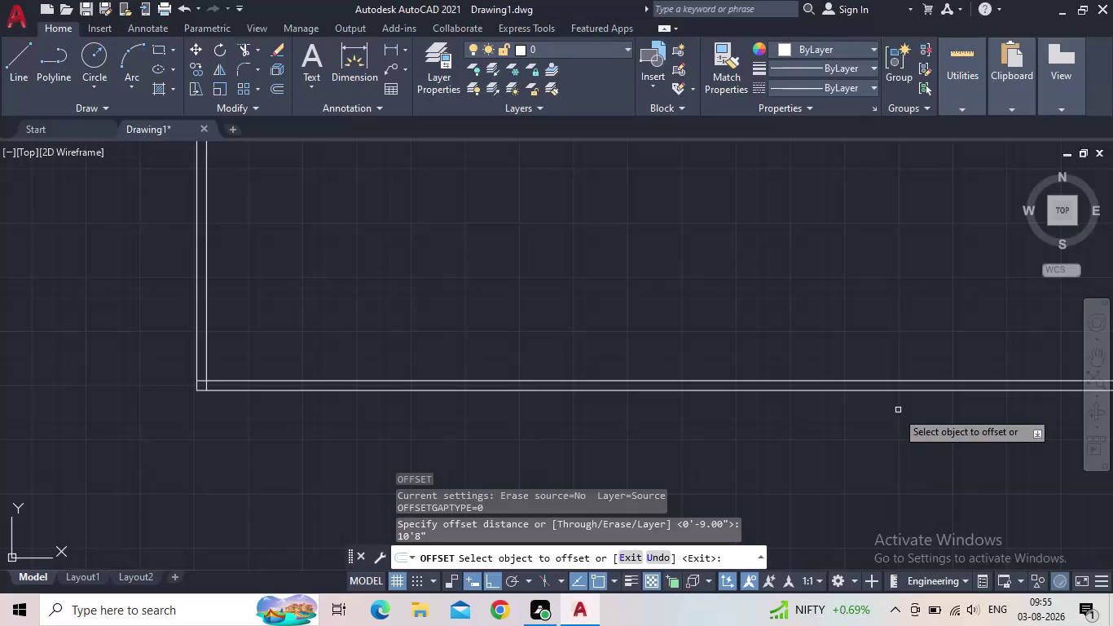
Offset the inner left wall line 10'8" into the room as a partition.
scroll(down, 3)
middle_drag(640, 455, 534, 416)
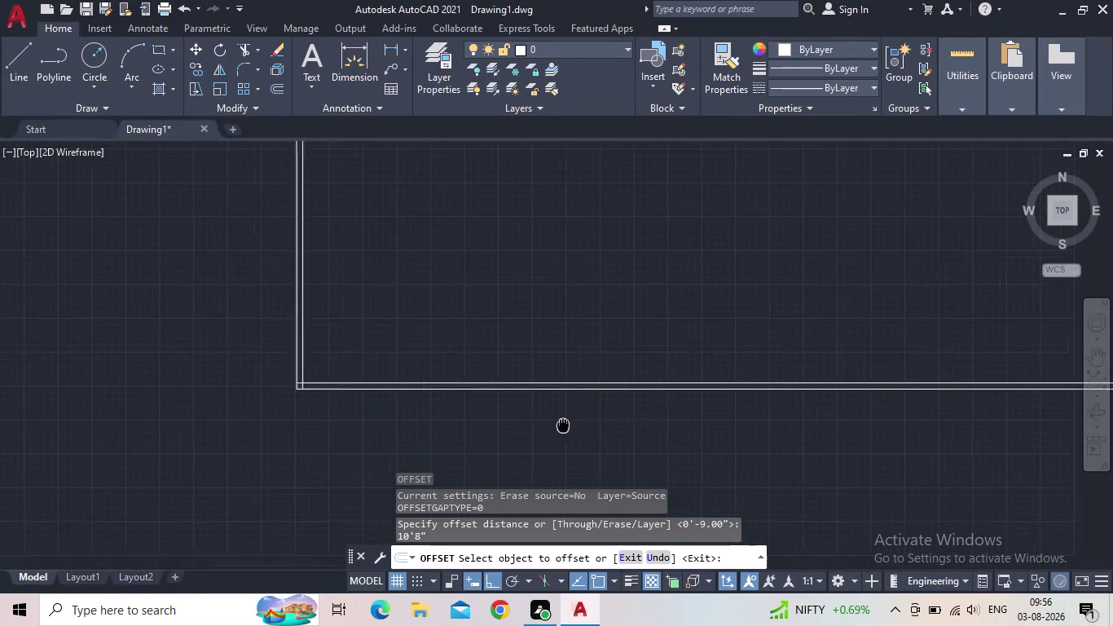
scroll(up, 3)
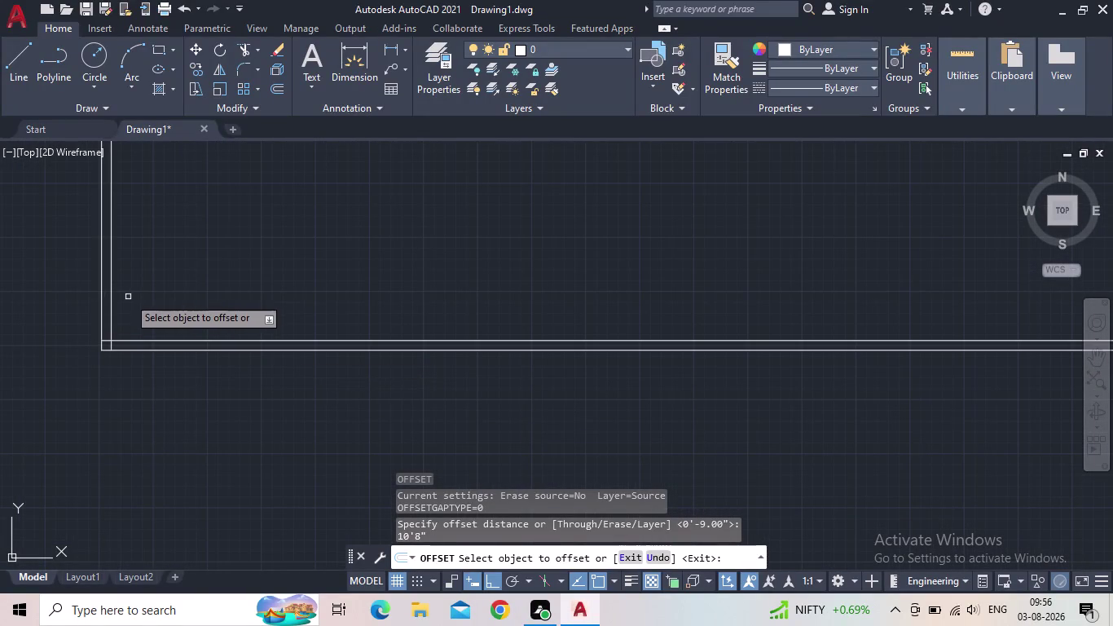
click(112, 300)
click(201, 295)
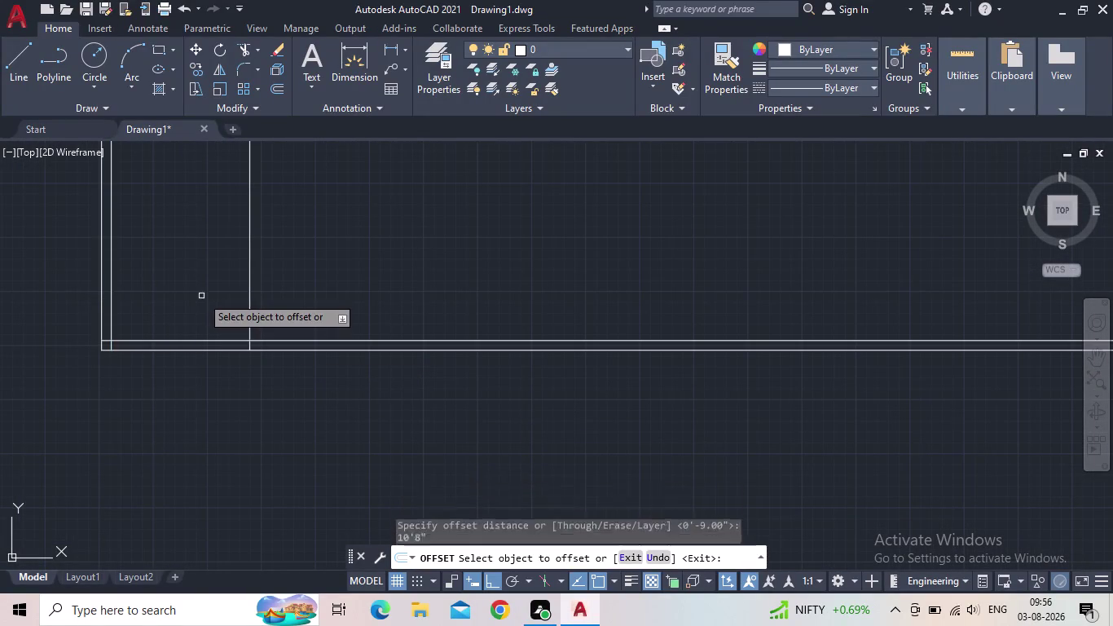
middle_drag(272, 279, 445, 328)
middle_drag(470, 340, 474, 357)
key(Escape)
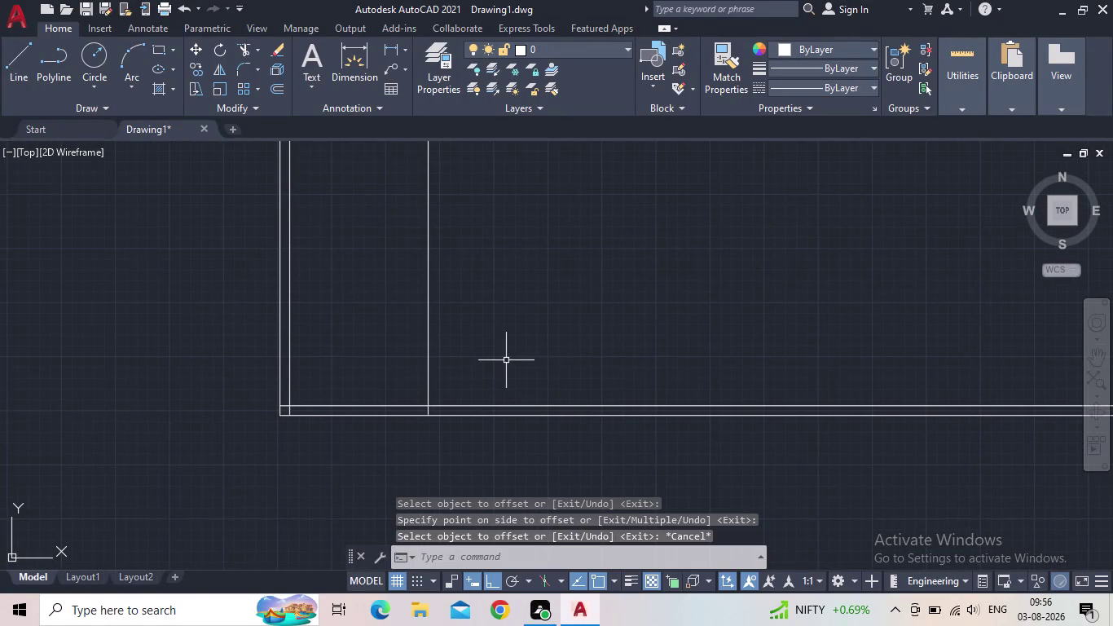
Restart OFFSET, abandon it, and open the Layer Properties Manager.
key(o)
key(Return)
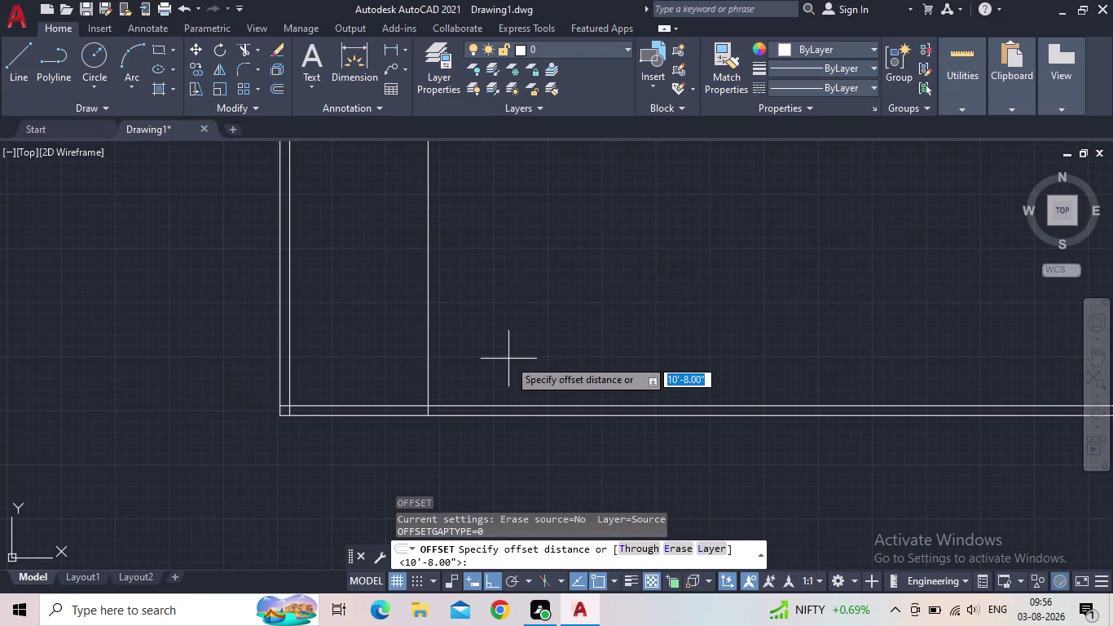
key(5)
key(BackSpace)
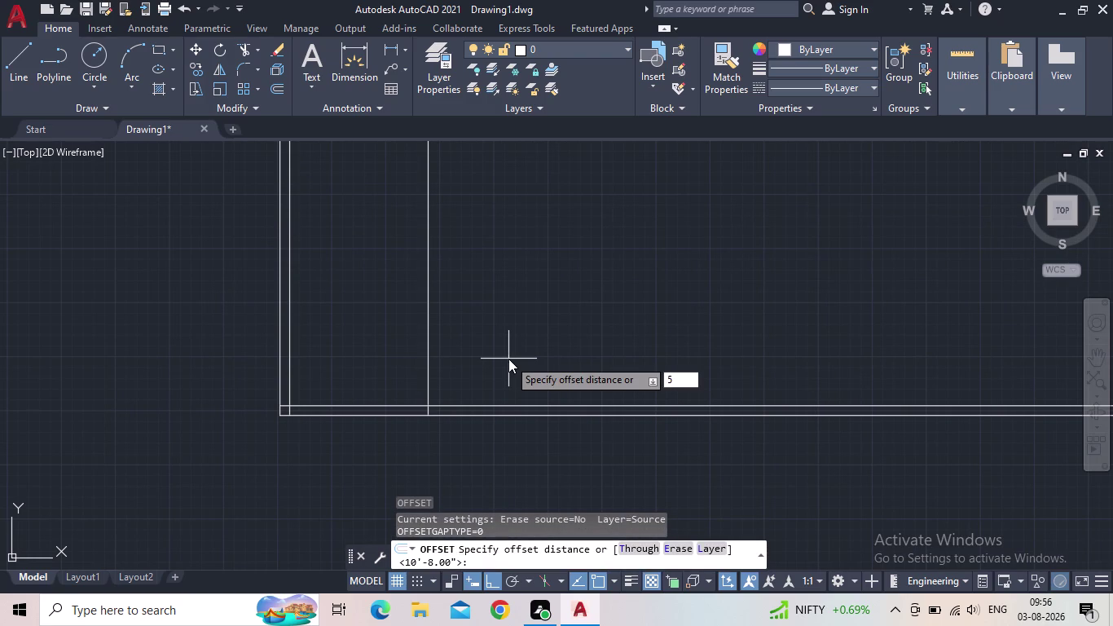
key(Escape)
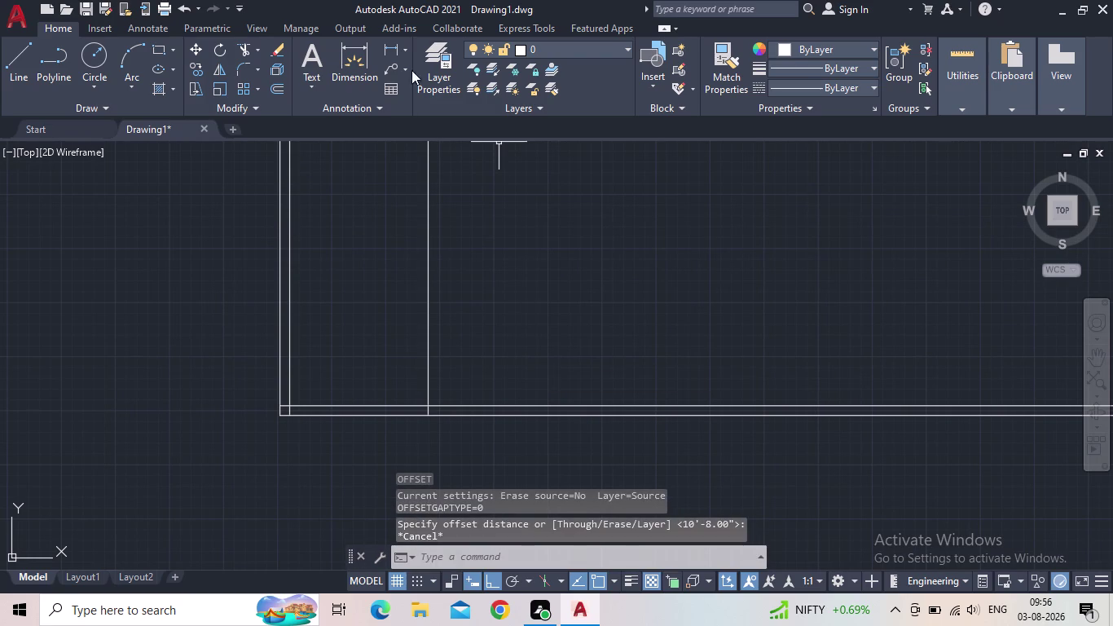
click(428, 67)
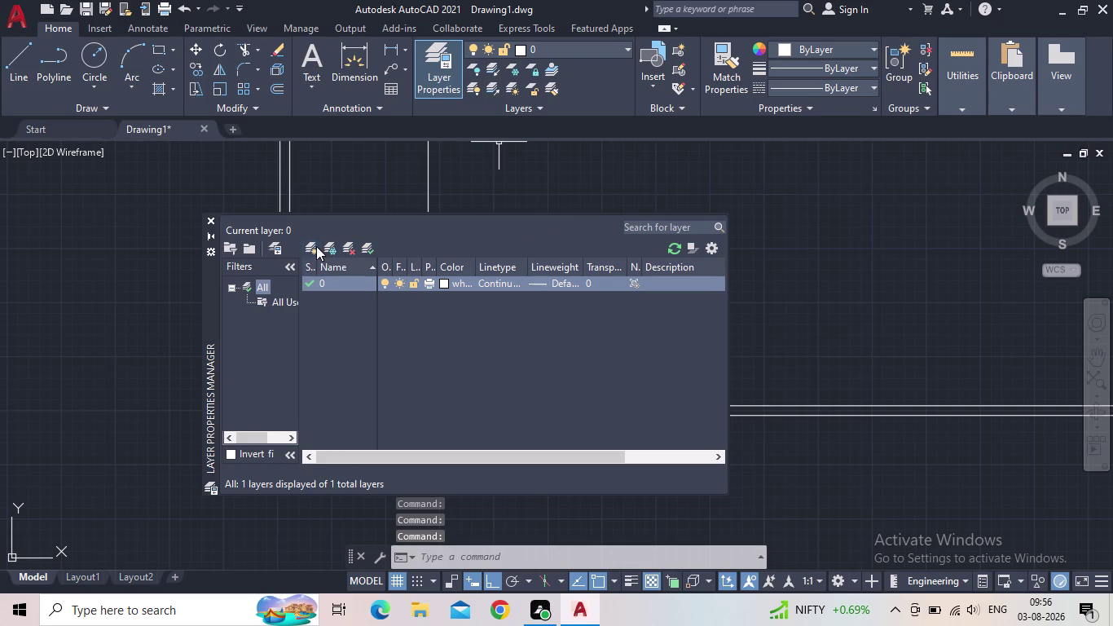
Add two new layers, naming the second one 'floor'.
click(315, 247)
click(314, 247)
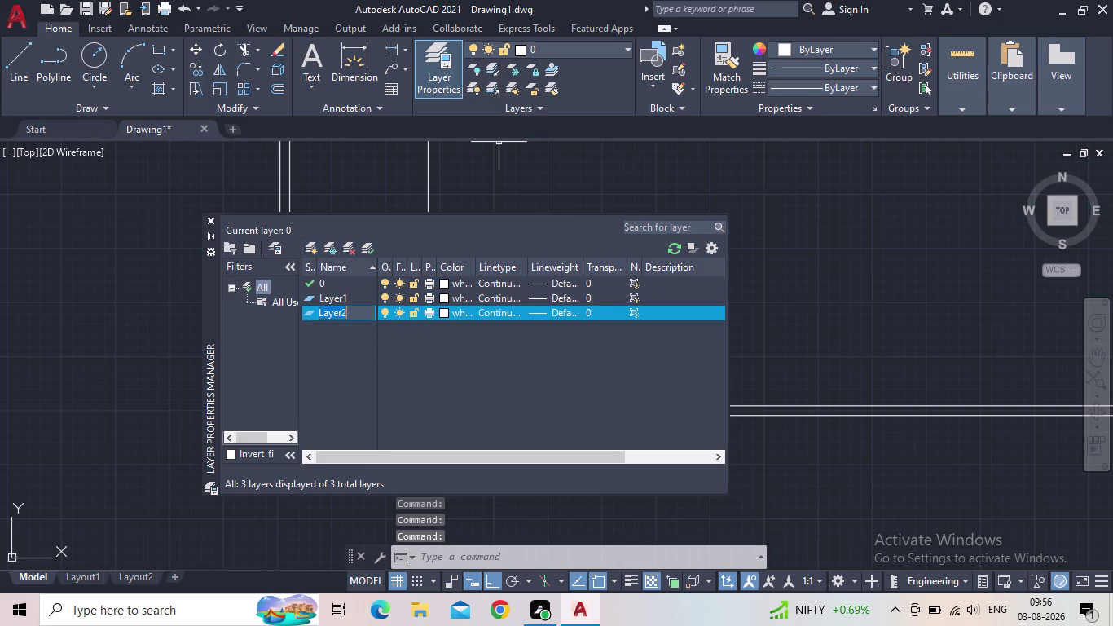
text(f)
text(loo)
key(r)
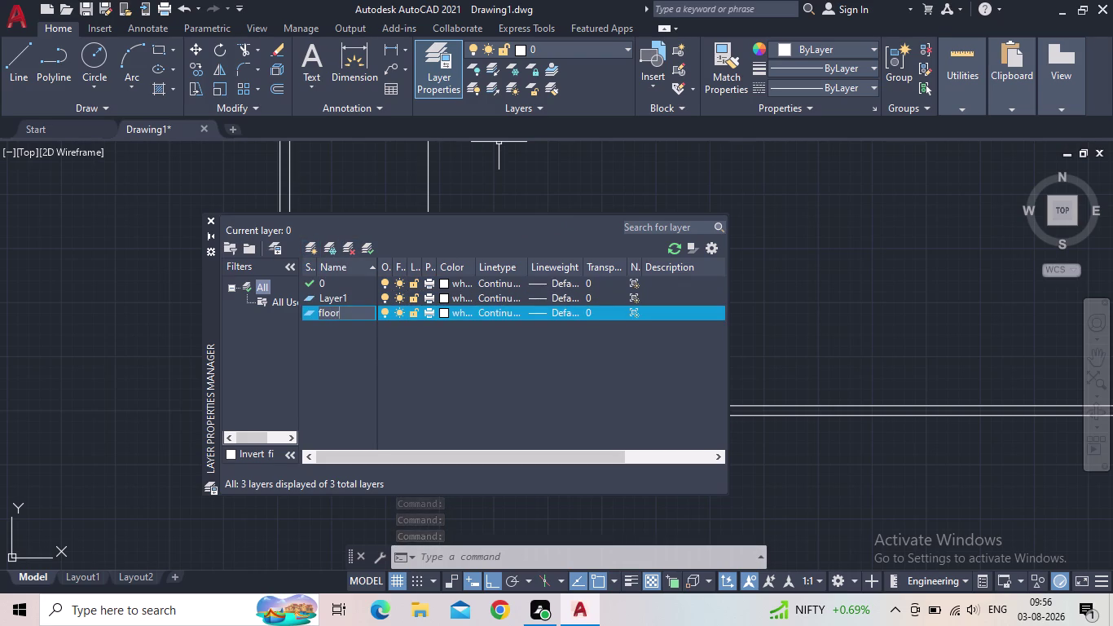
key(Return)
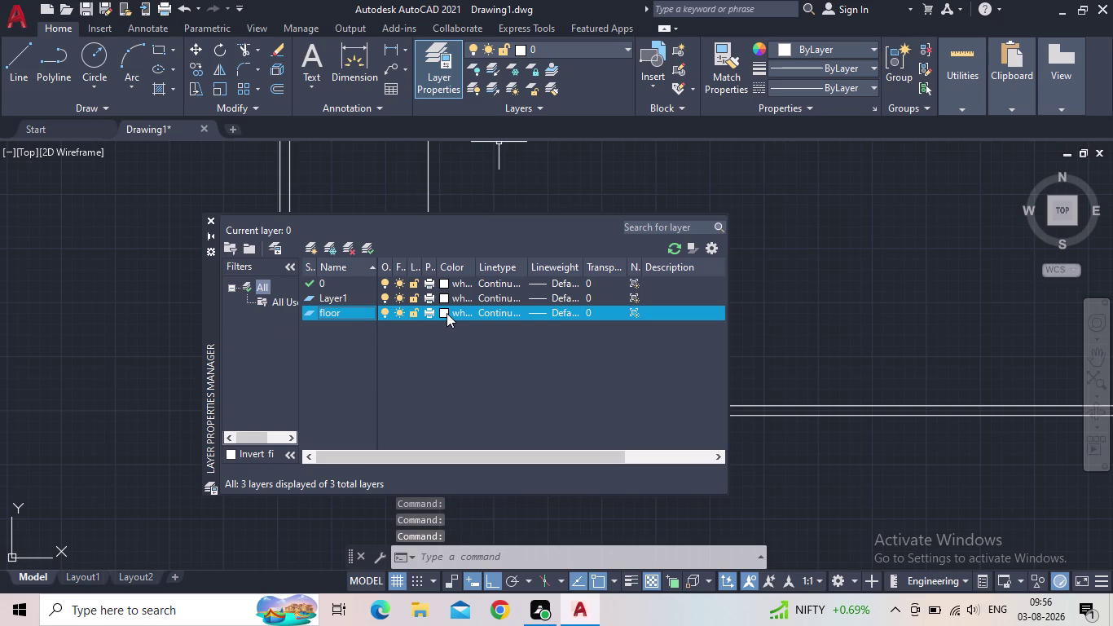
click(447, 313)
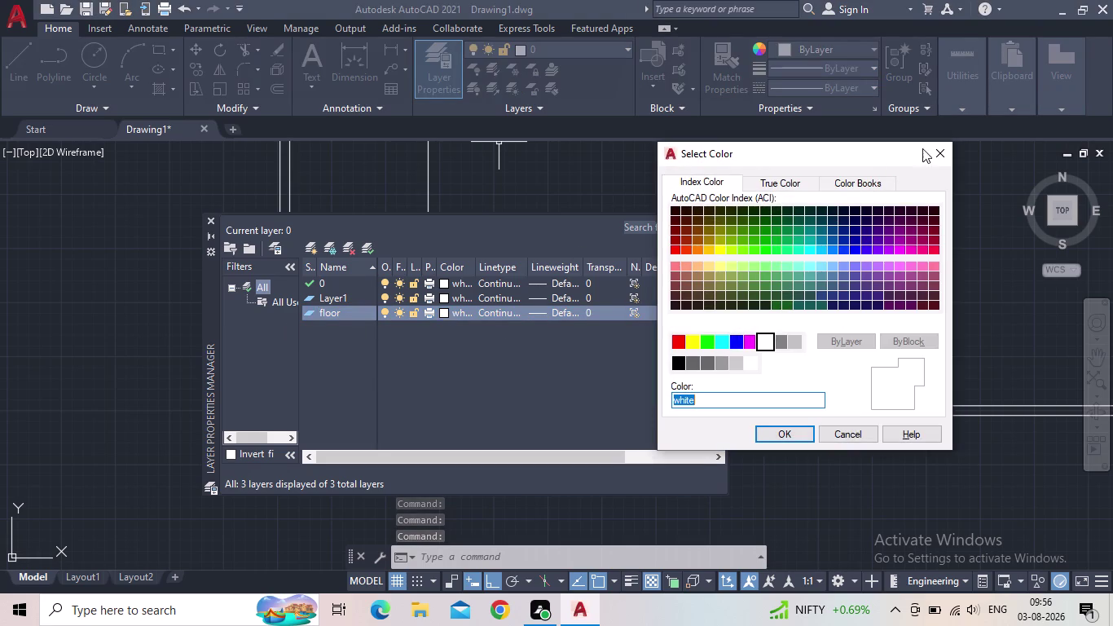
click(934, 155)
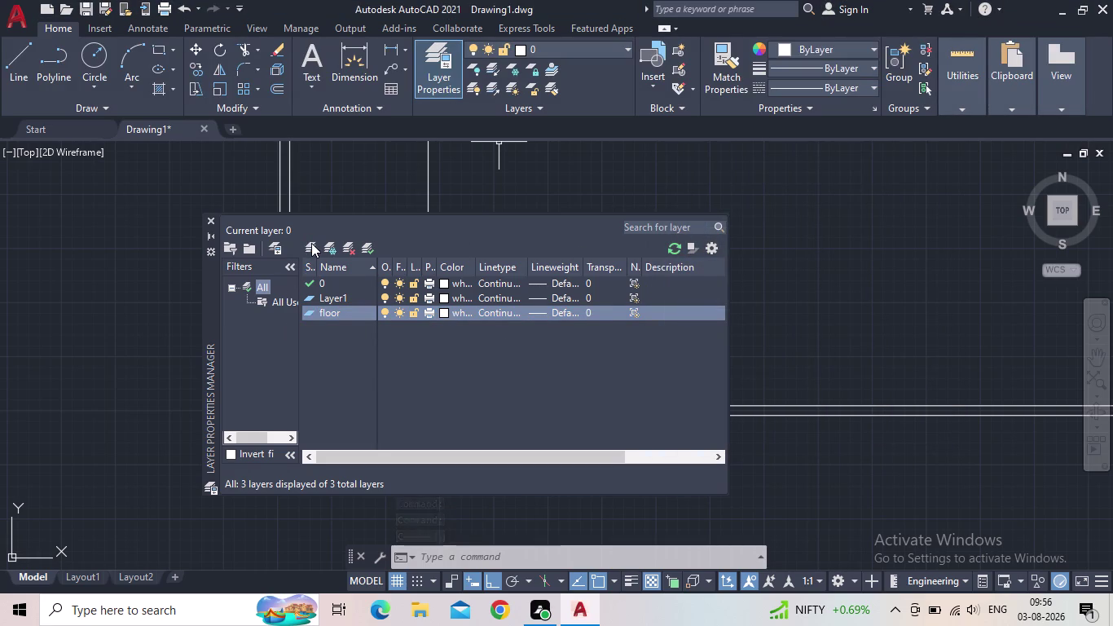
Add layers named 'window' and 'door'.
click(312, 244)
text(w)
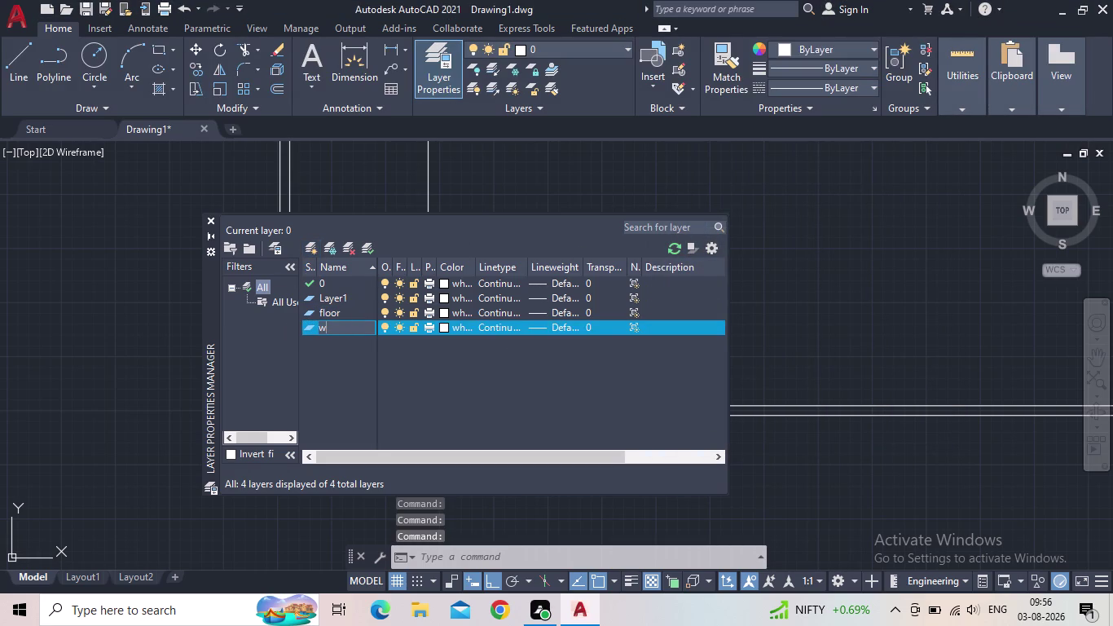
text(indow)
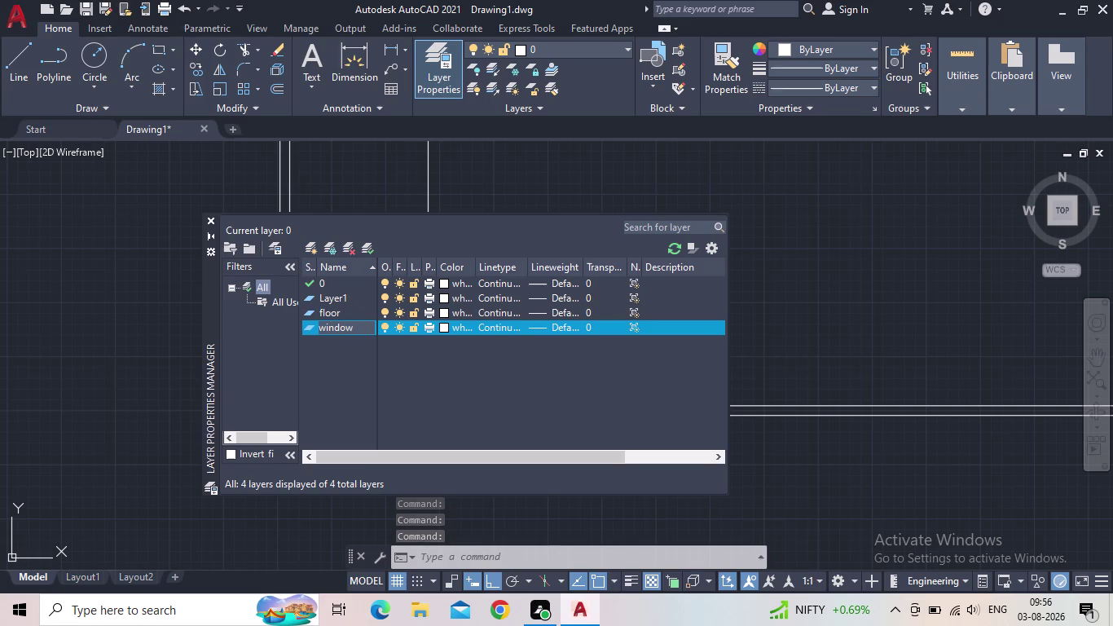
key(Return)
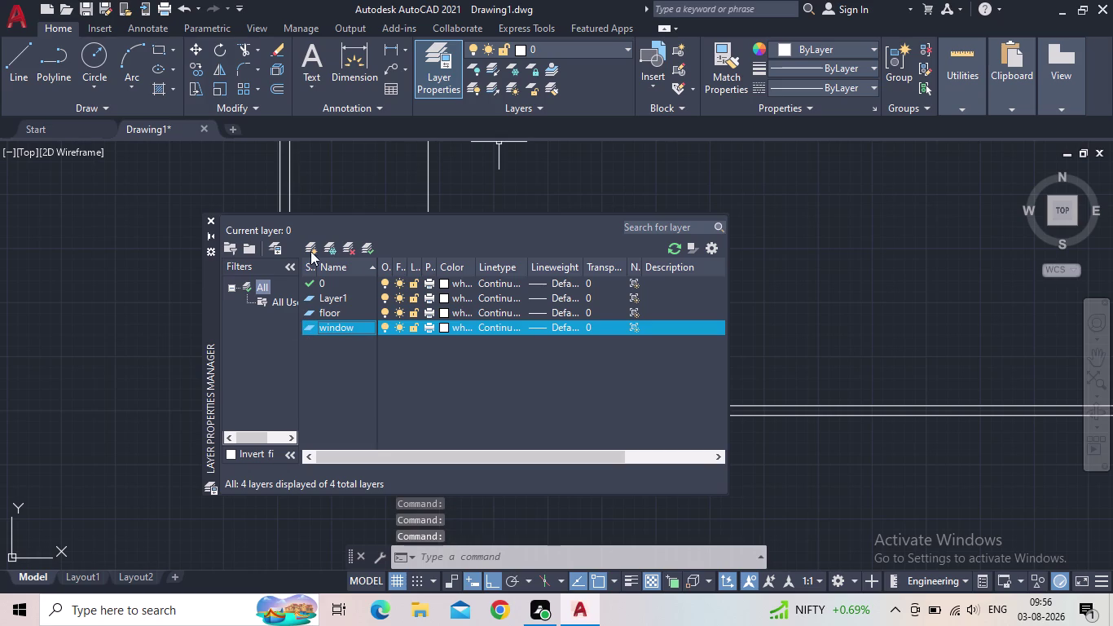
click(306, 243)
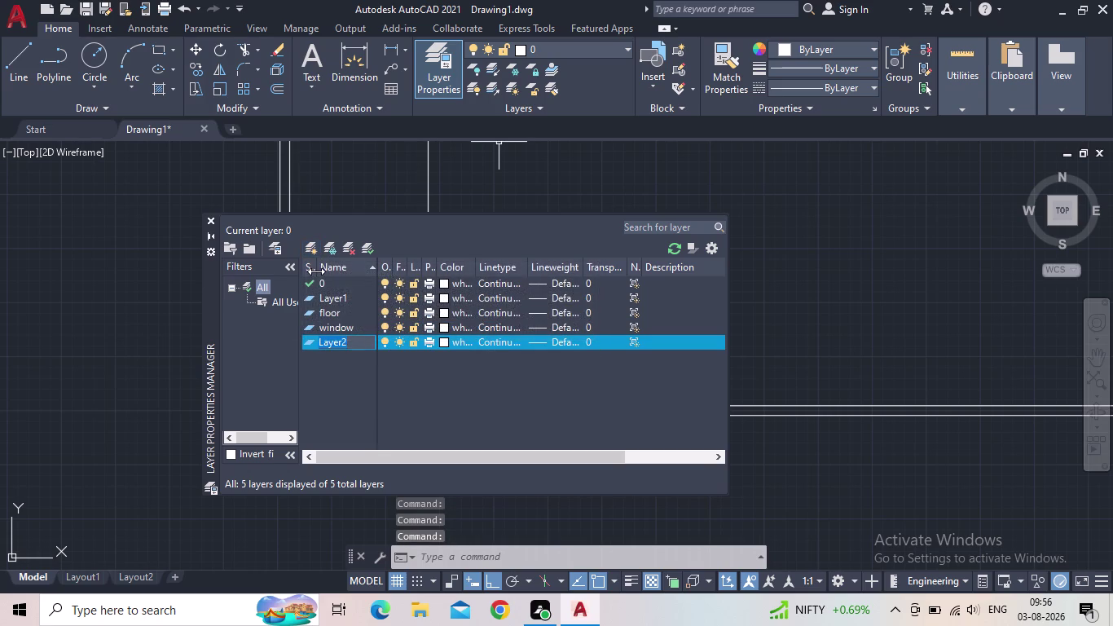
text(door)
key(Return)
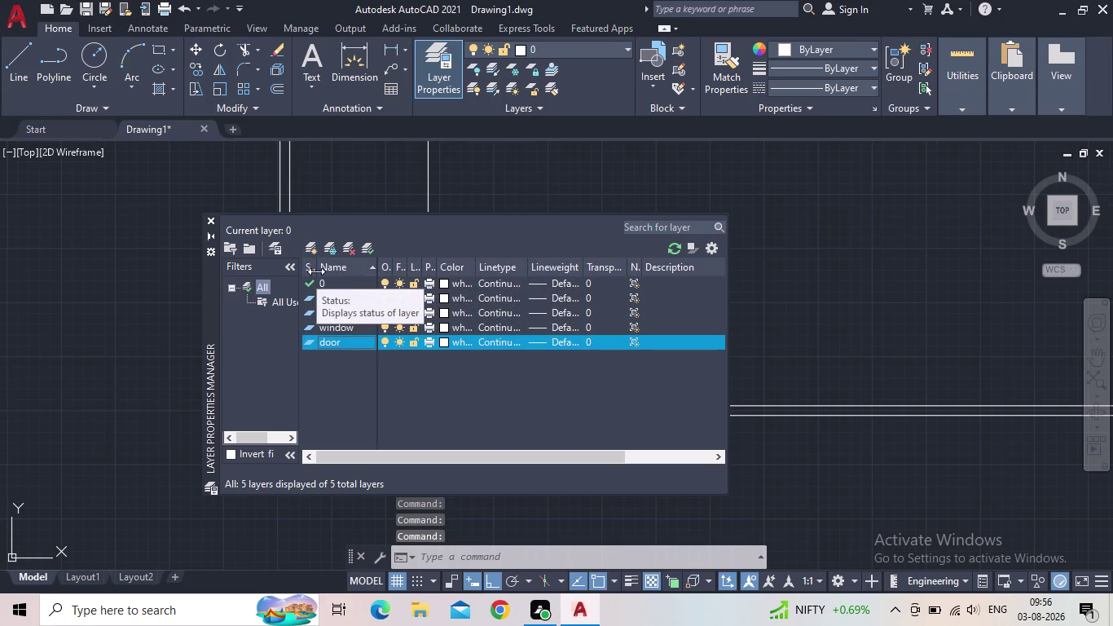
Add layers named 'furniture' and 'text', plus one more new layer.
click(312, 249)
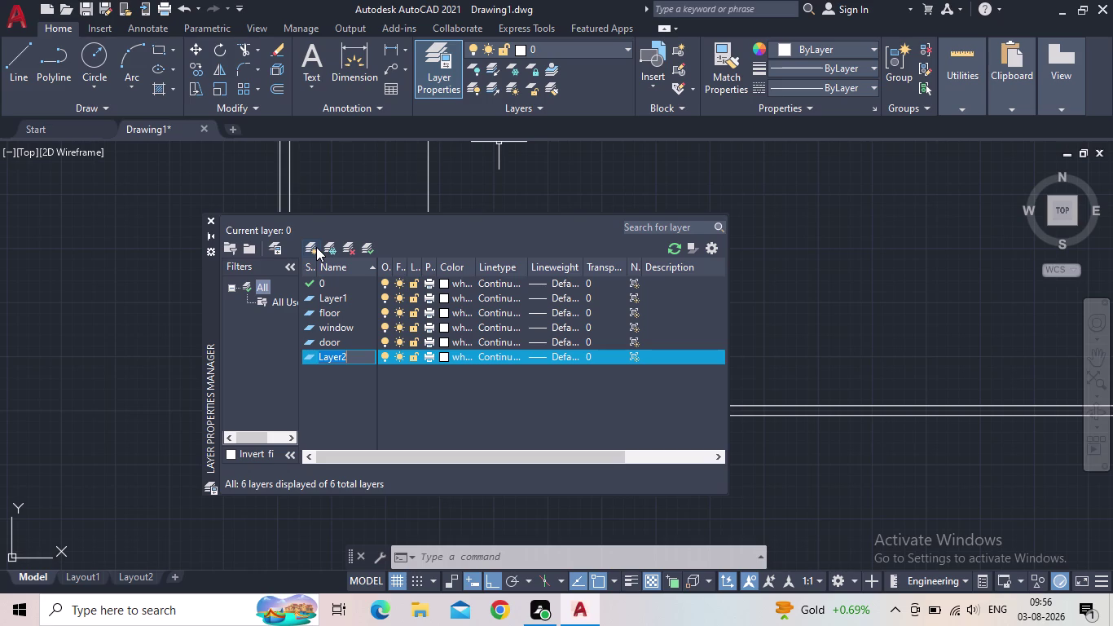
text(fur)
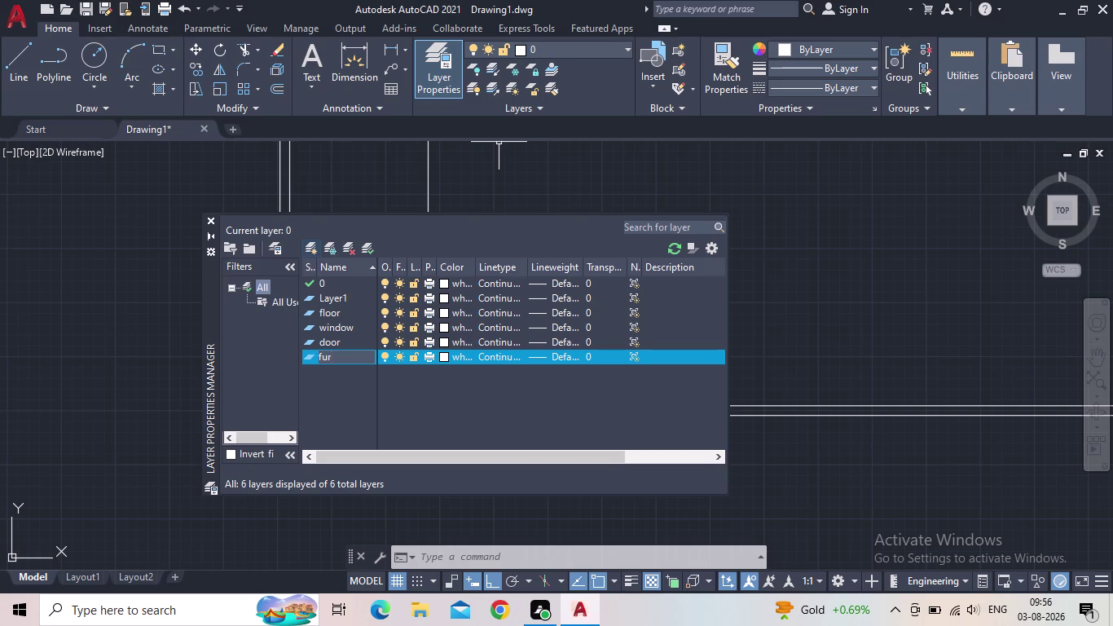
text(ni)
text(ture)
key(Return)
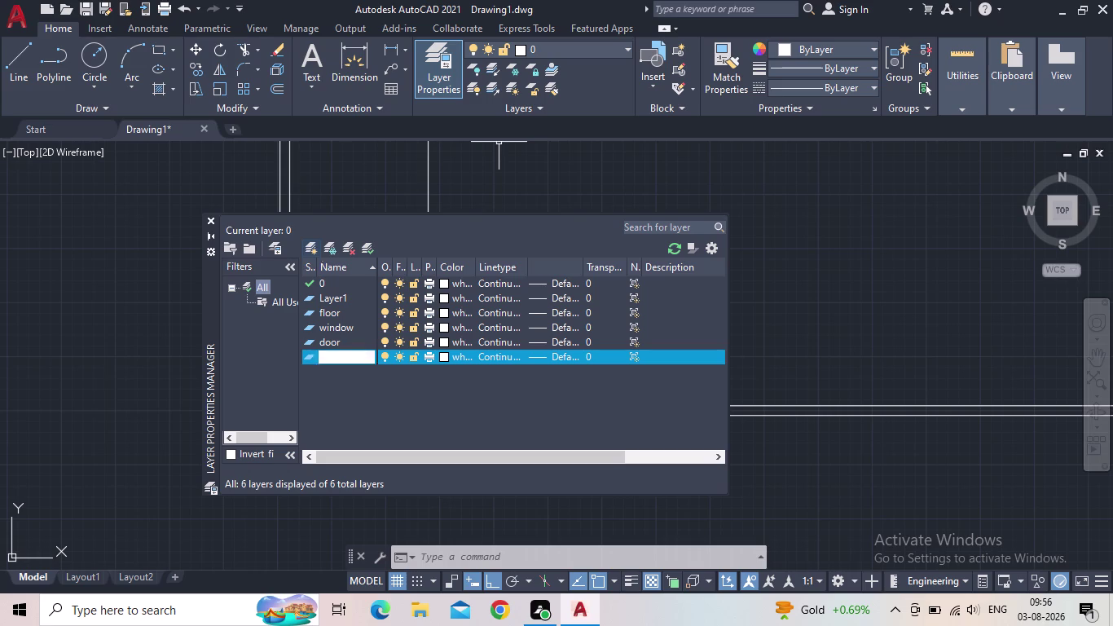
click(316, 247)
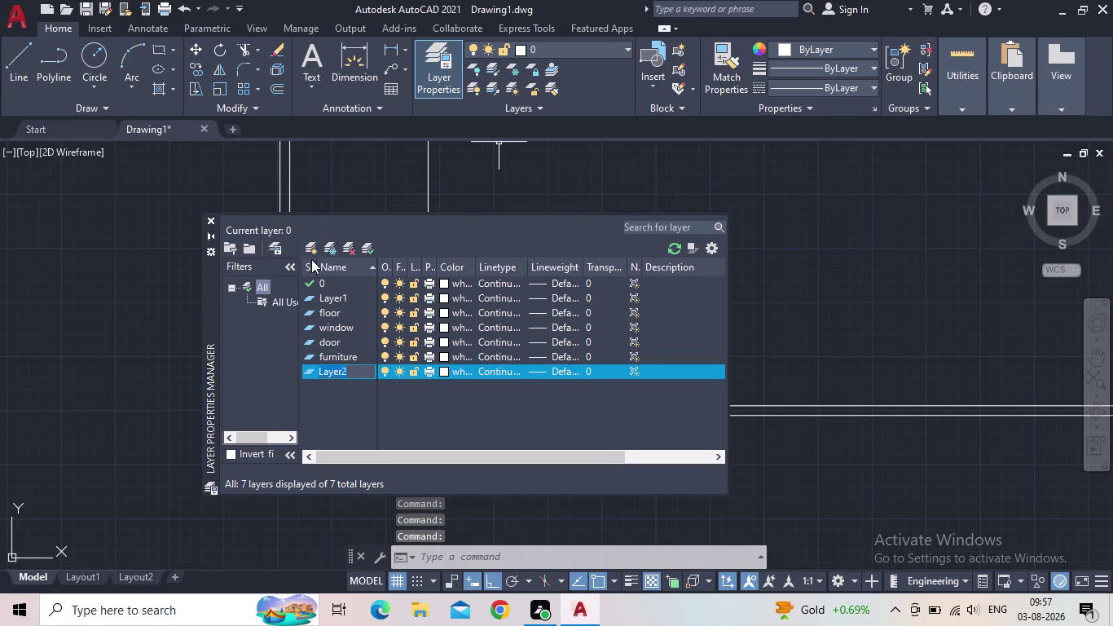
text(te)
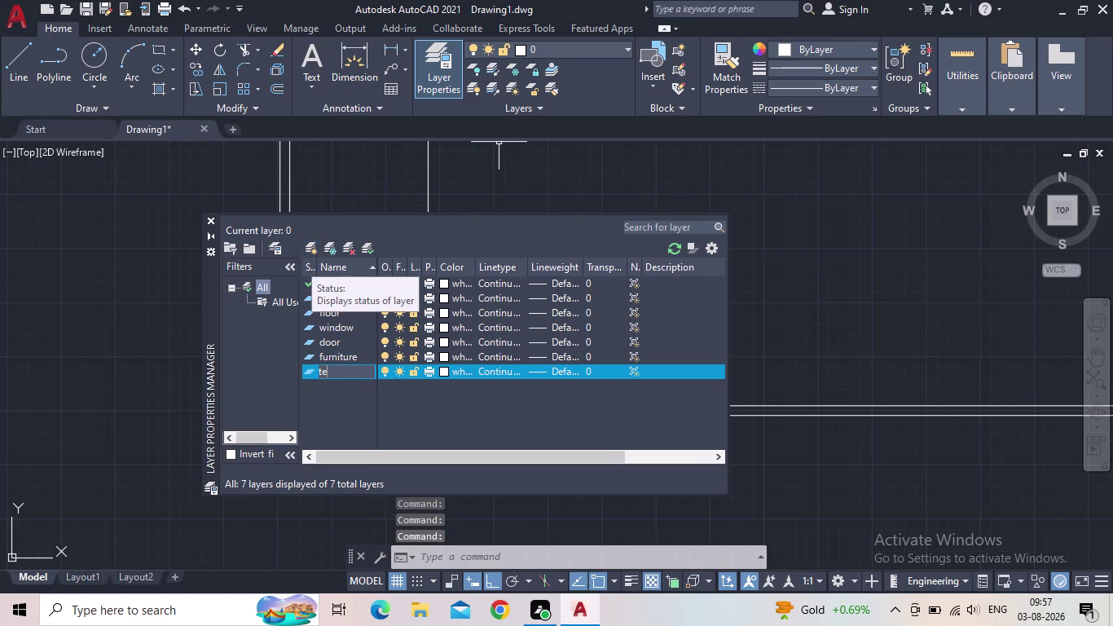
text(xt)
key(Return)
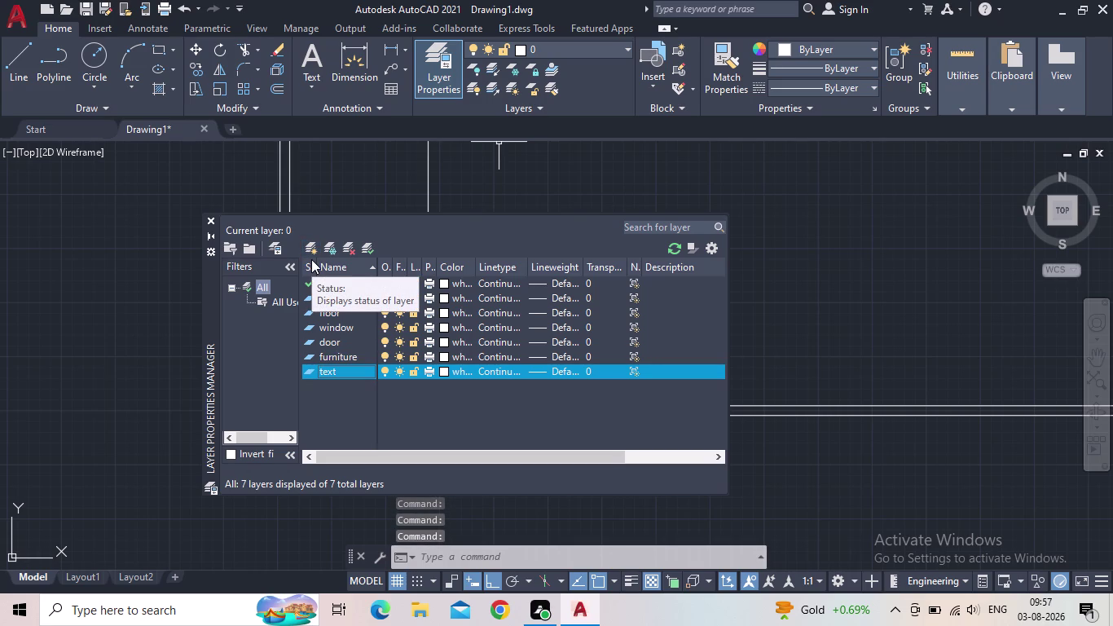
click(310, 247)
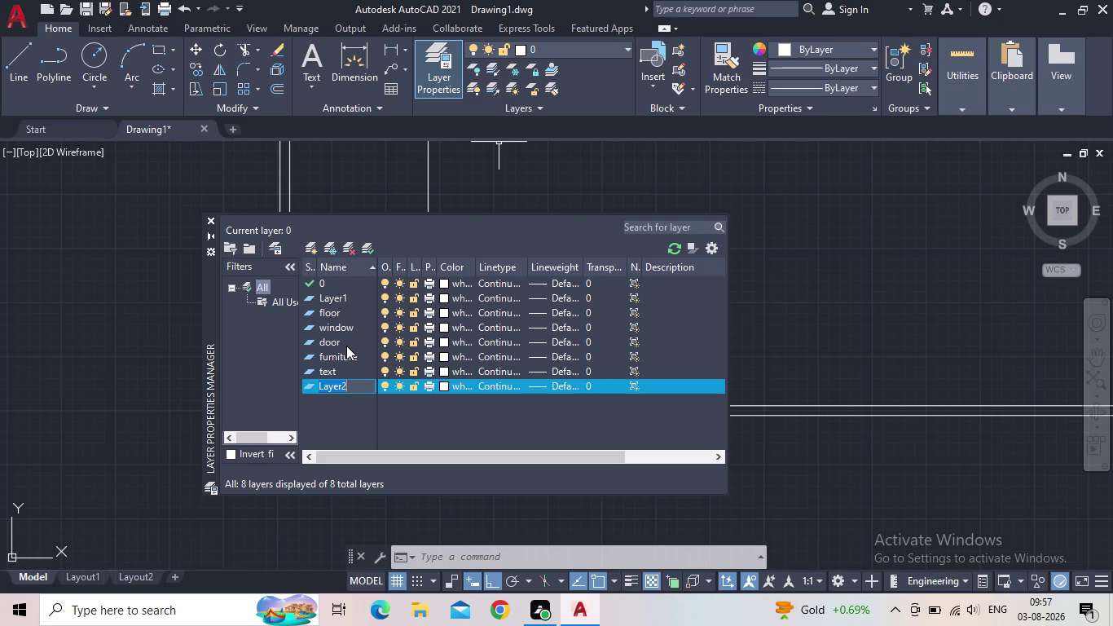
Name the new layer 'stair' and add another layer.
text(st)
text(air)
key(Return)
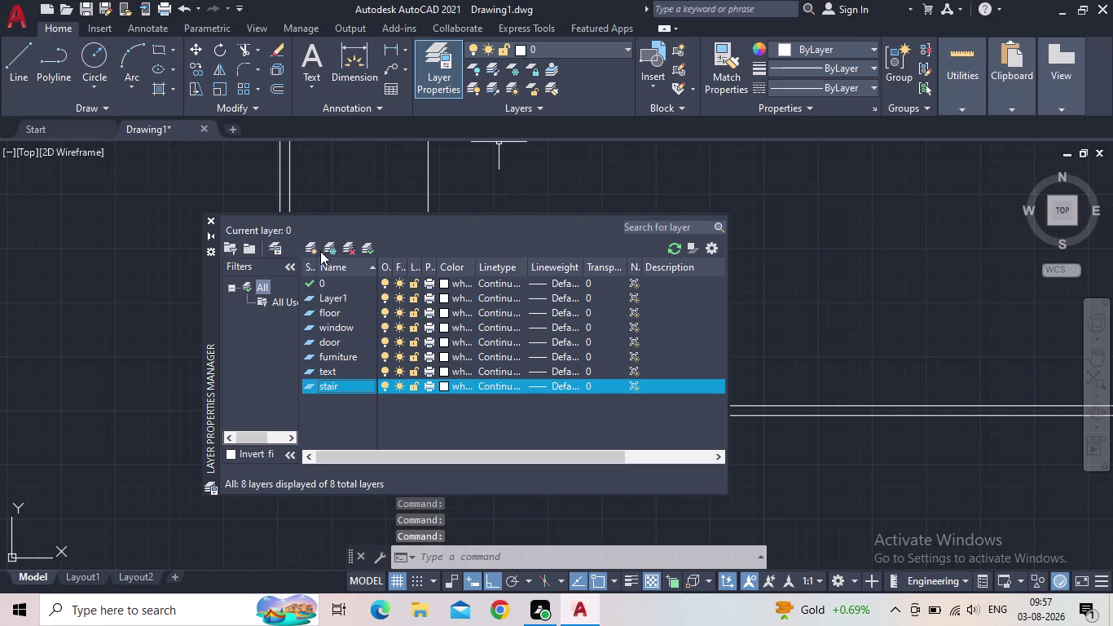
click(314, 247)
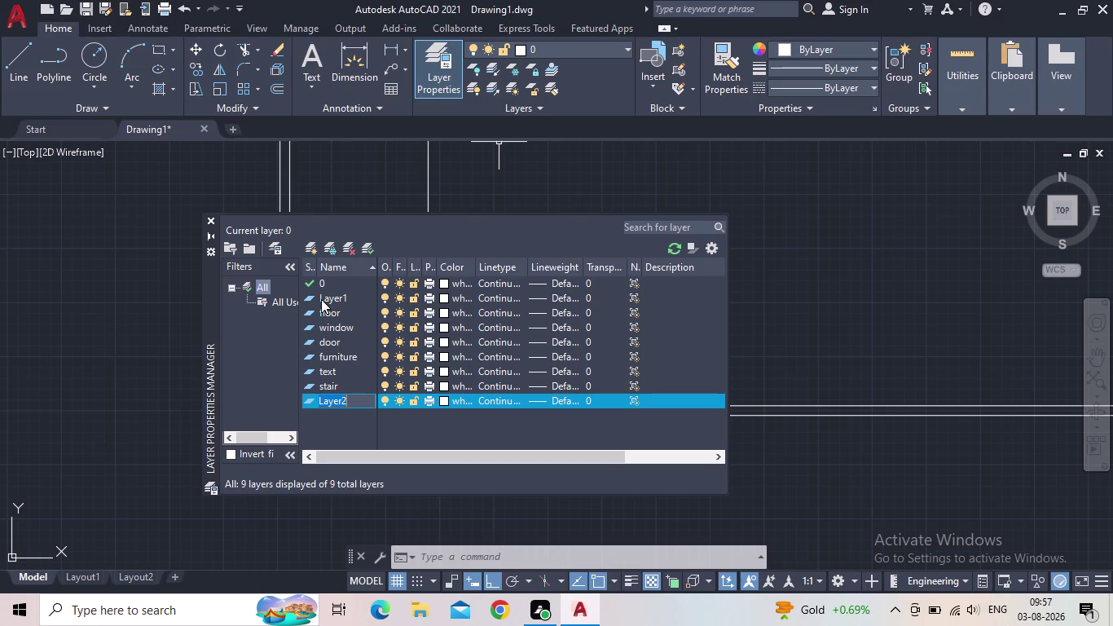
key(Escape)
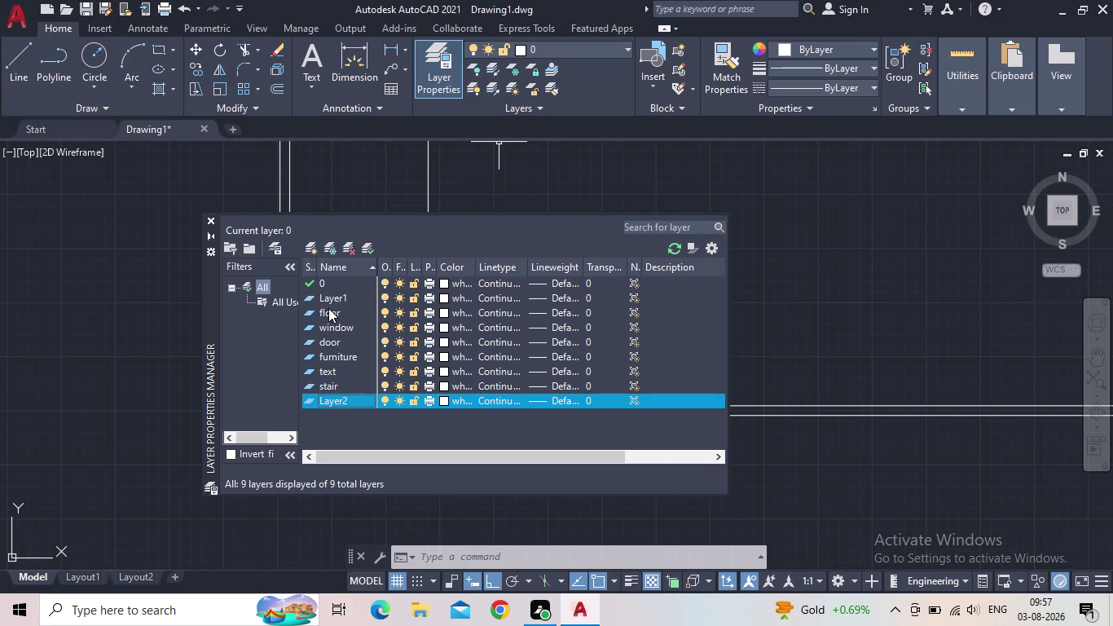
Rename Layer1 to 'car' and delete the unused Layer2.
click(332, 291)
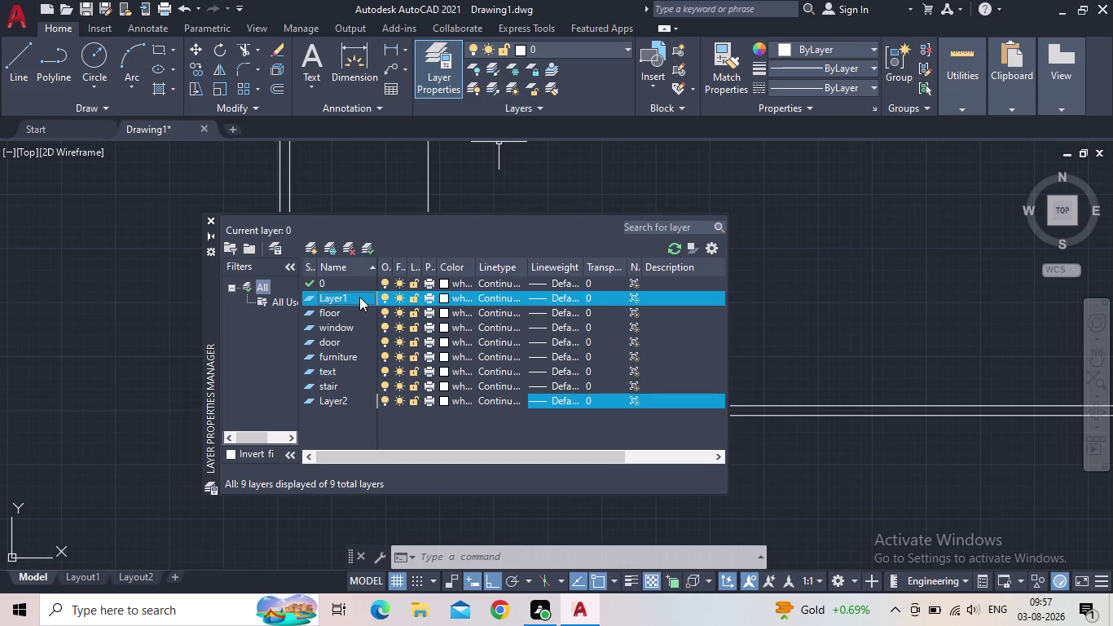
triple_click(355, 297)
double_click(354, 297)
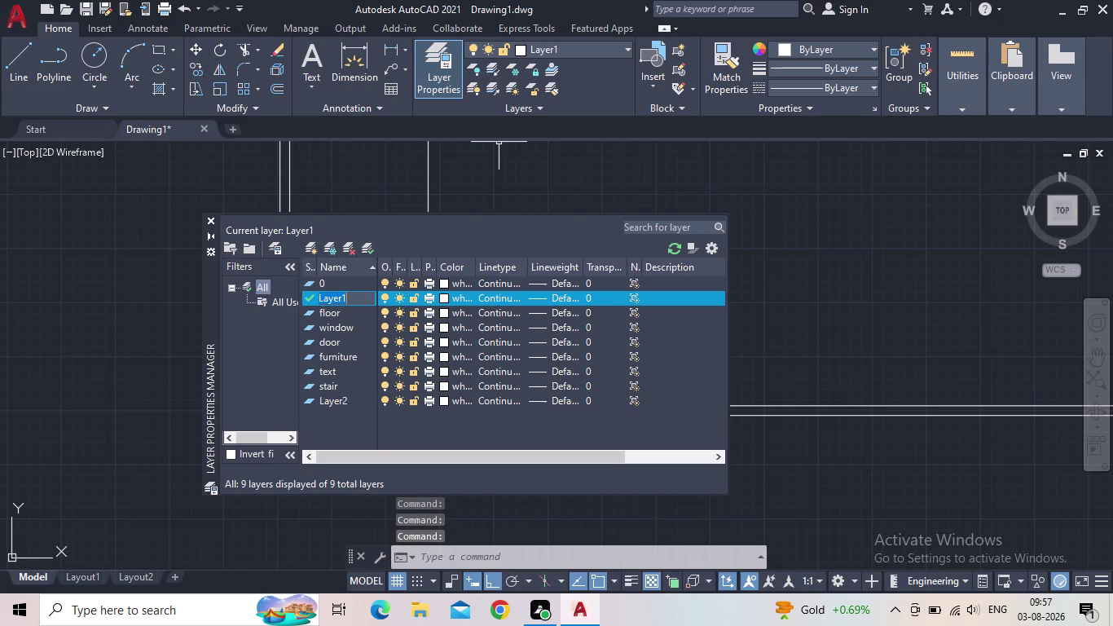
text(car)
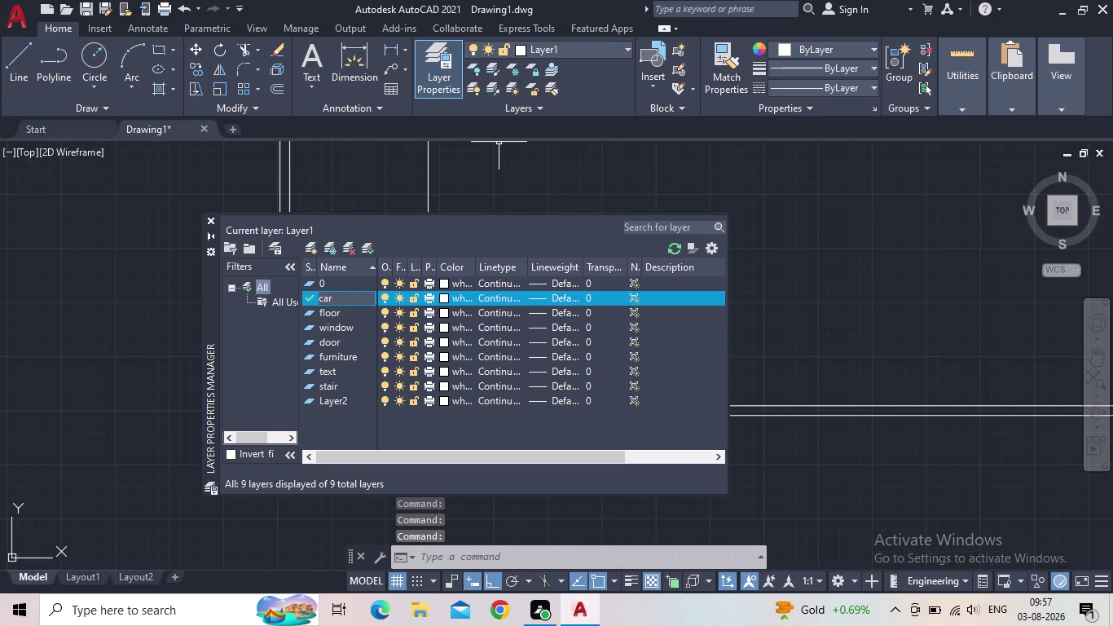
key(Return)
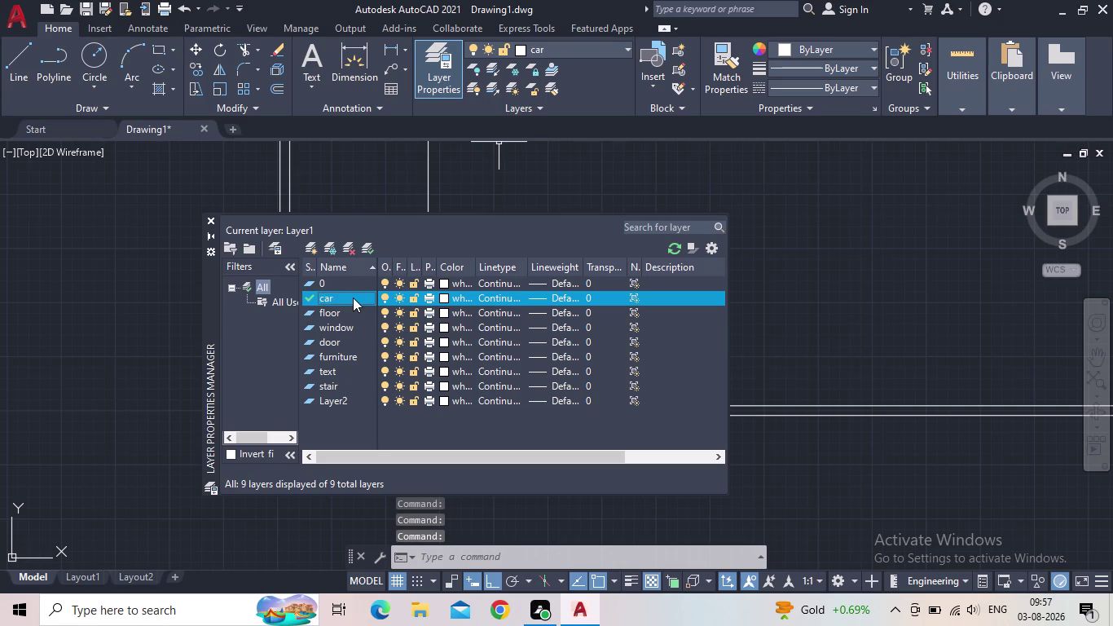
click(325, 399)
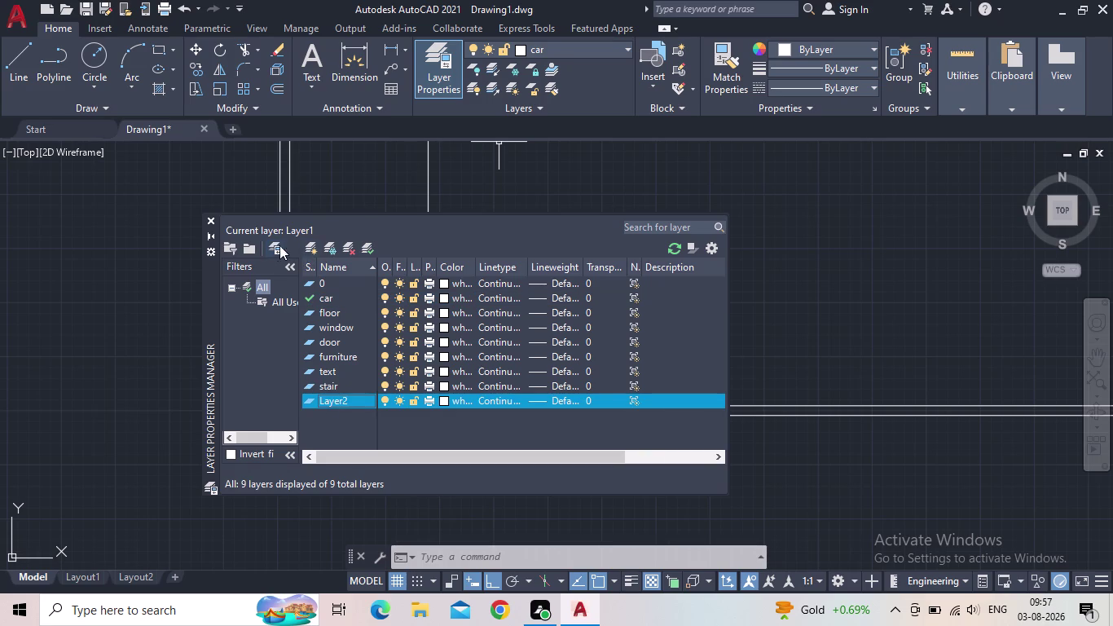
click(347, 246)
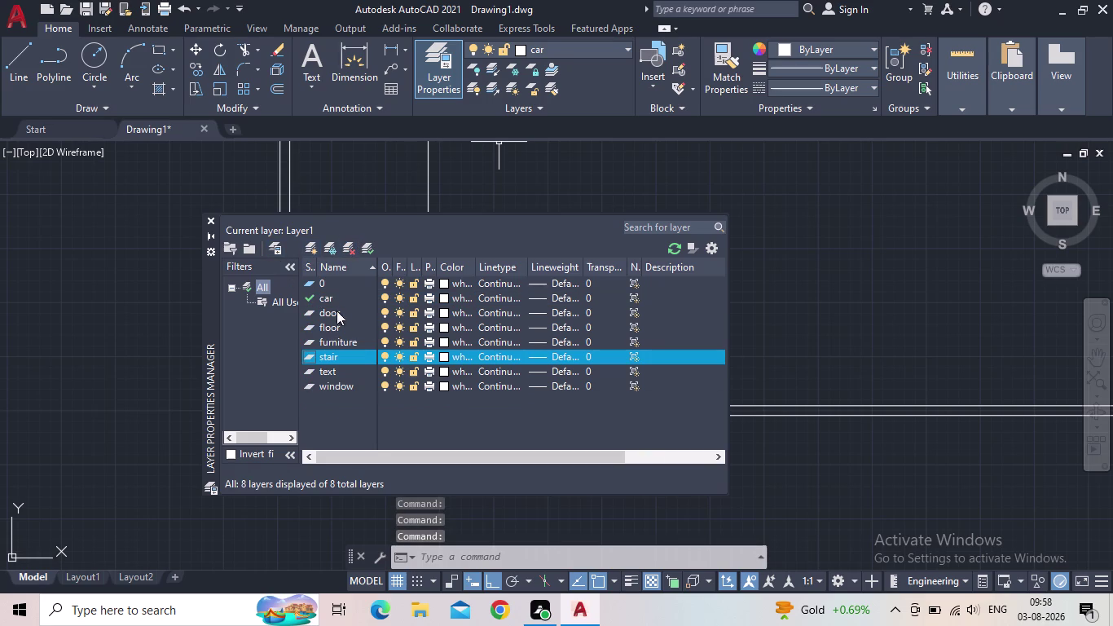
Colour the car layer 20, door red, and furniture magenta.
click(444, 295)
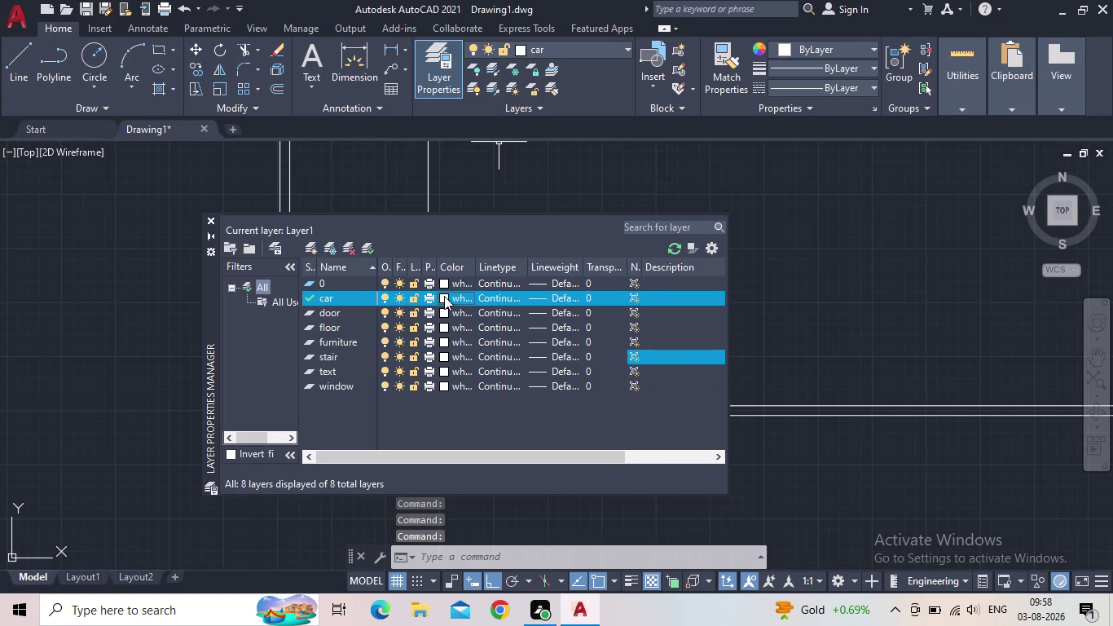
click(681, 250)
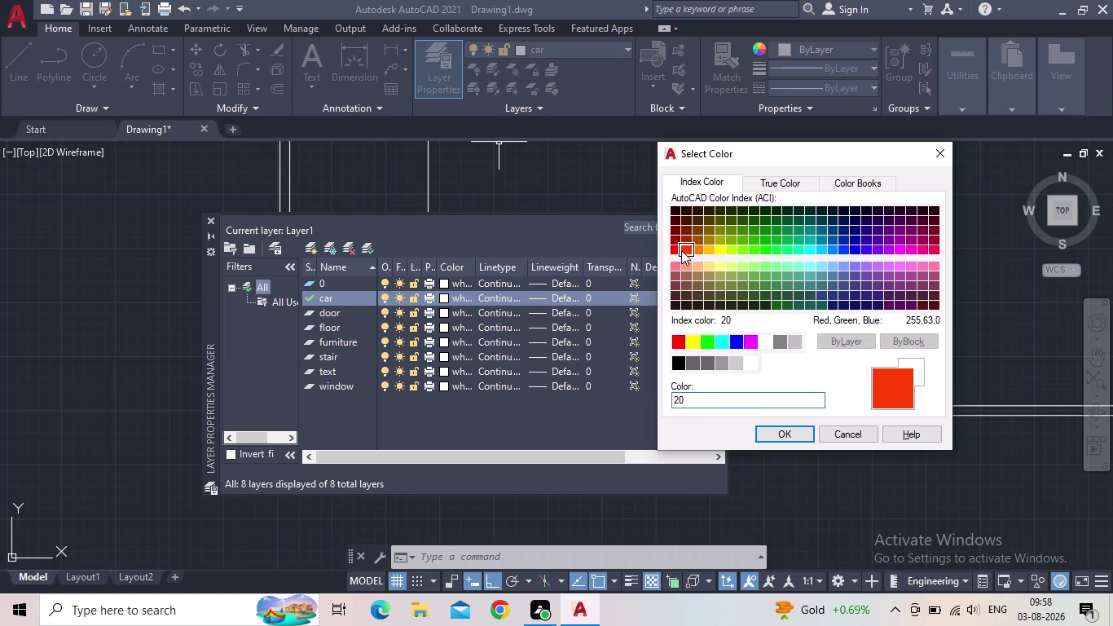
click(770, 428)
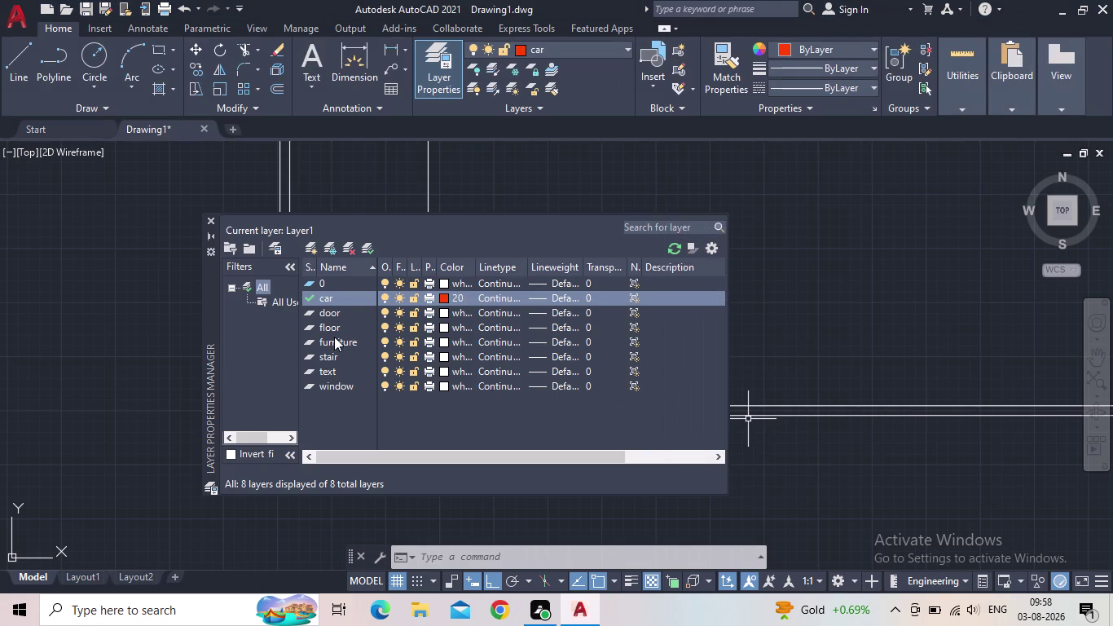
click(442, 312)
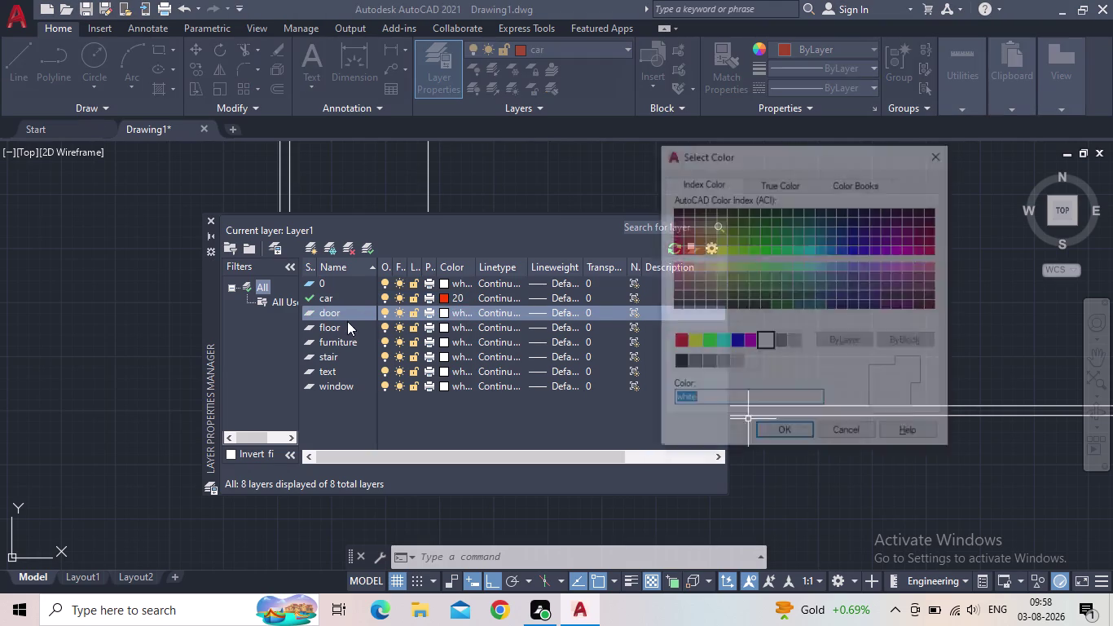
click(681, 337)
click(779, 434)
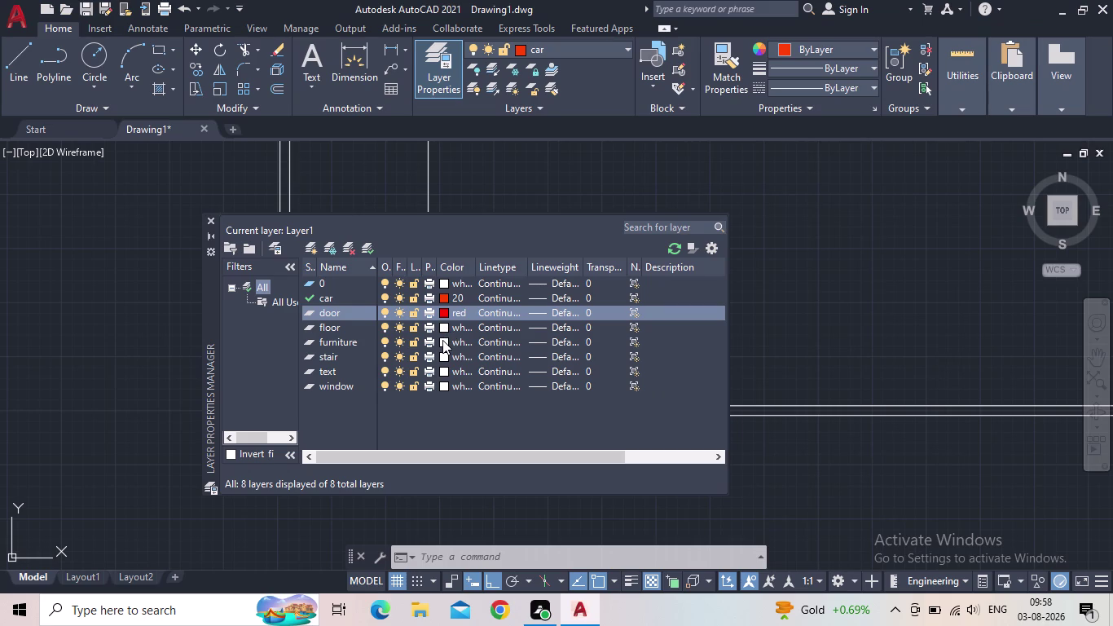
click(442, 339)
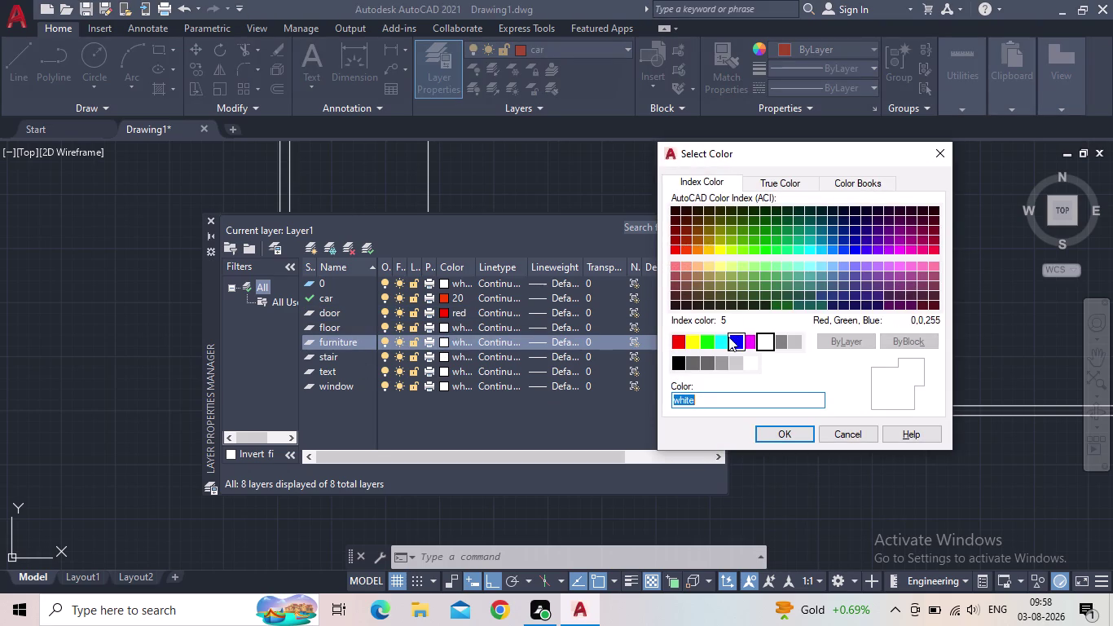
click(749, 344)
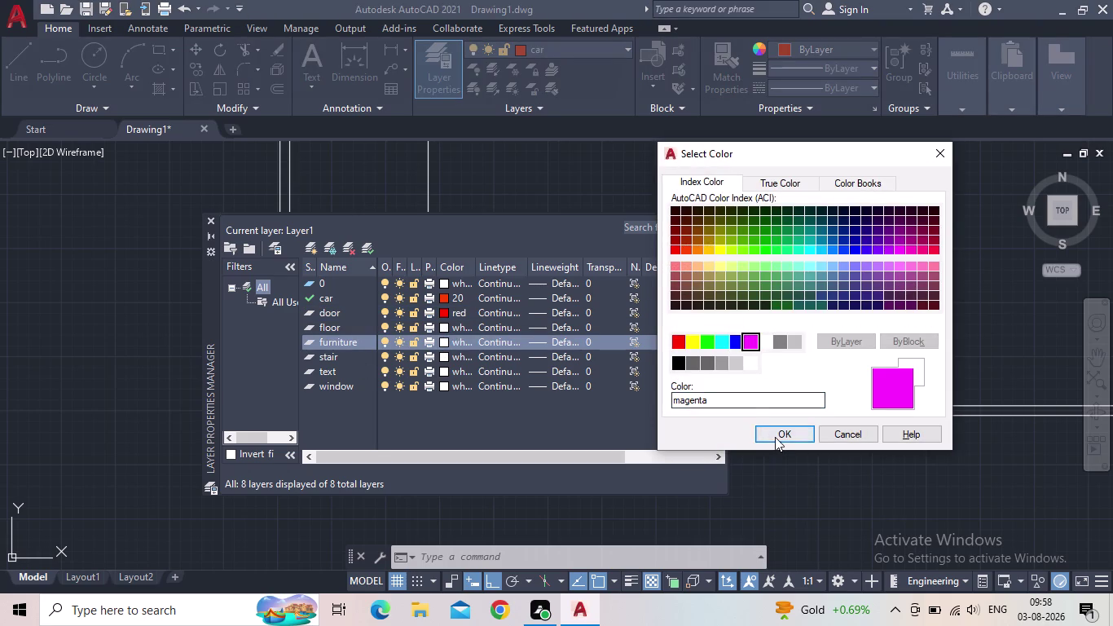
click(774, 436)
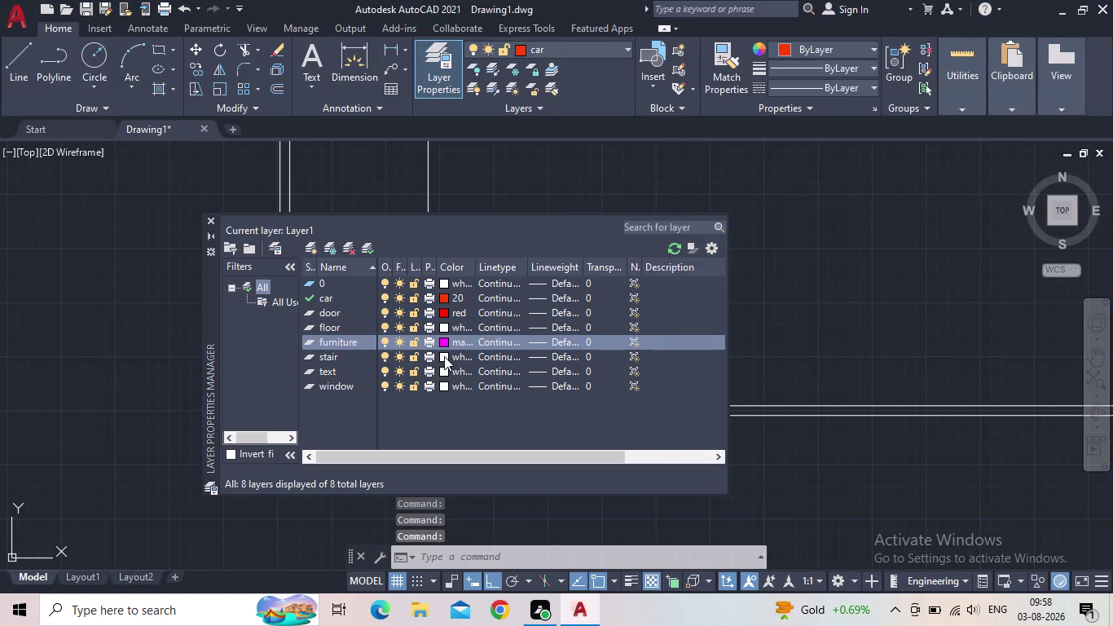
Colour stair yellow, text 11 and window green, and make floor current.
click(444, 356)
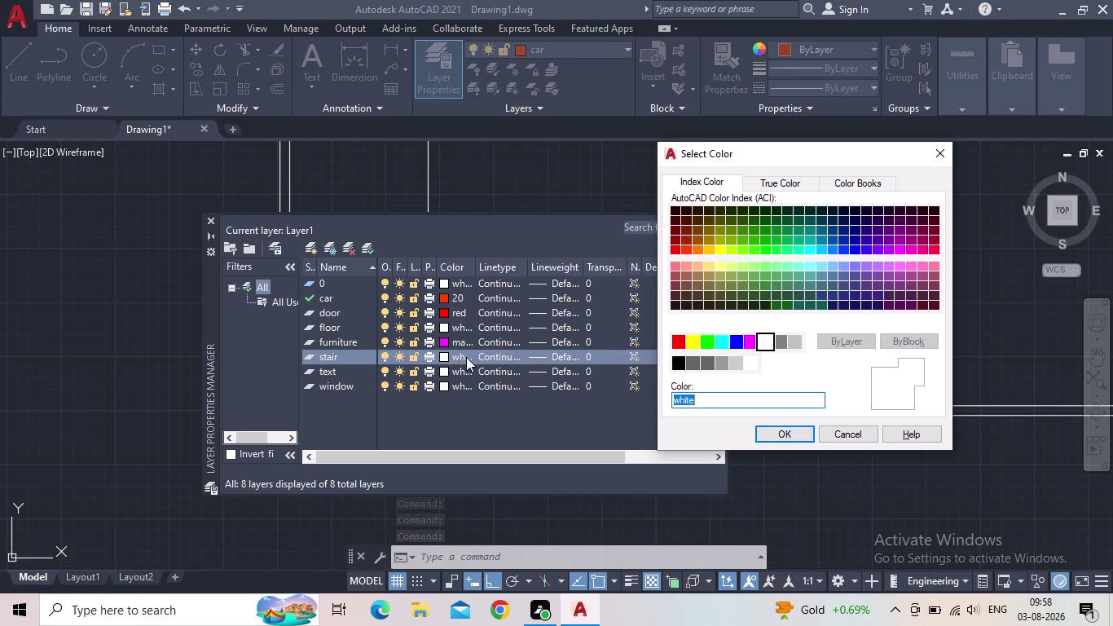
click(698, 338)
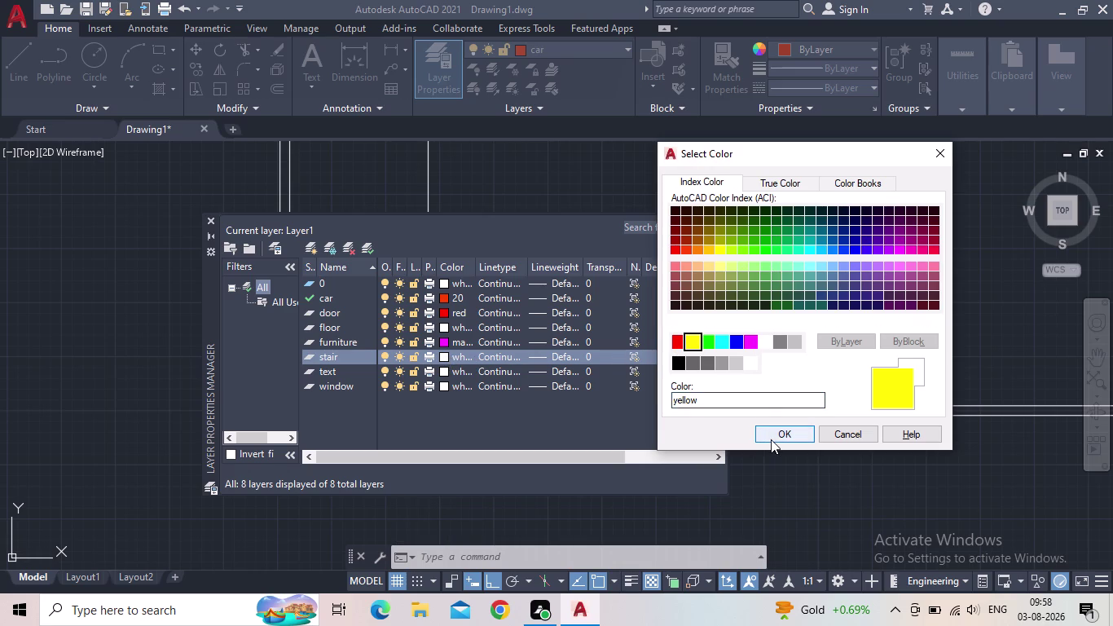
click(770, 432)
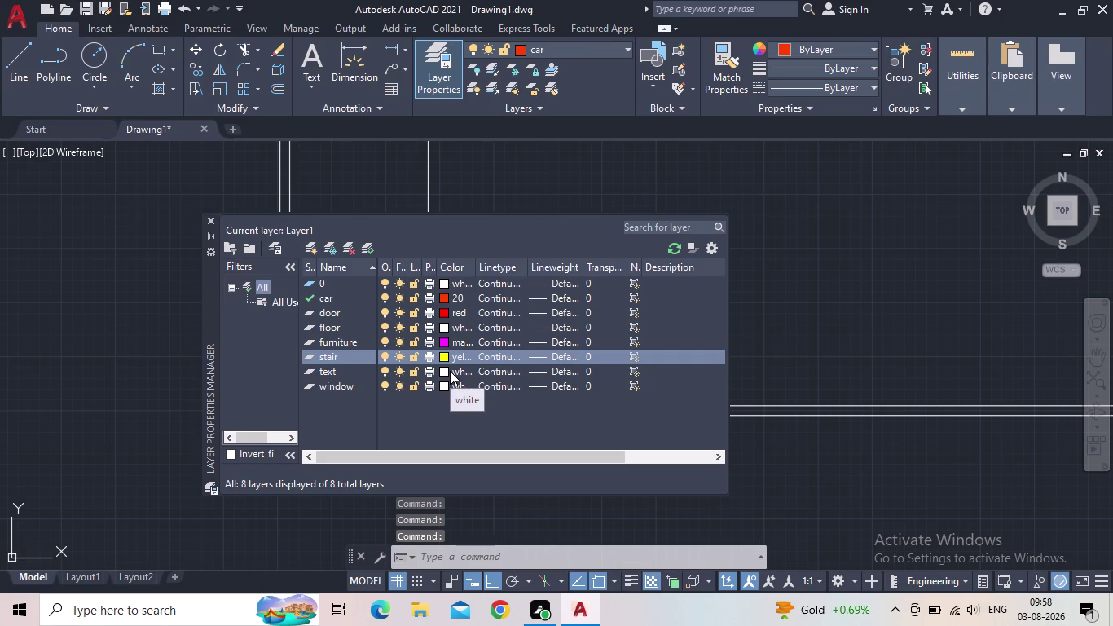
click(444, 370)
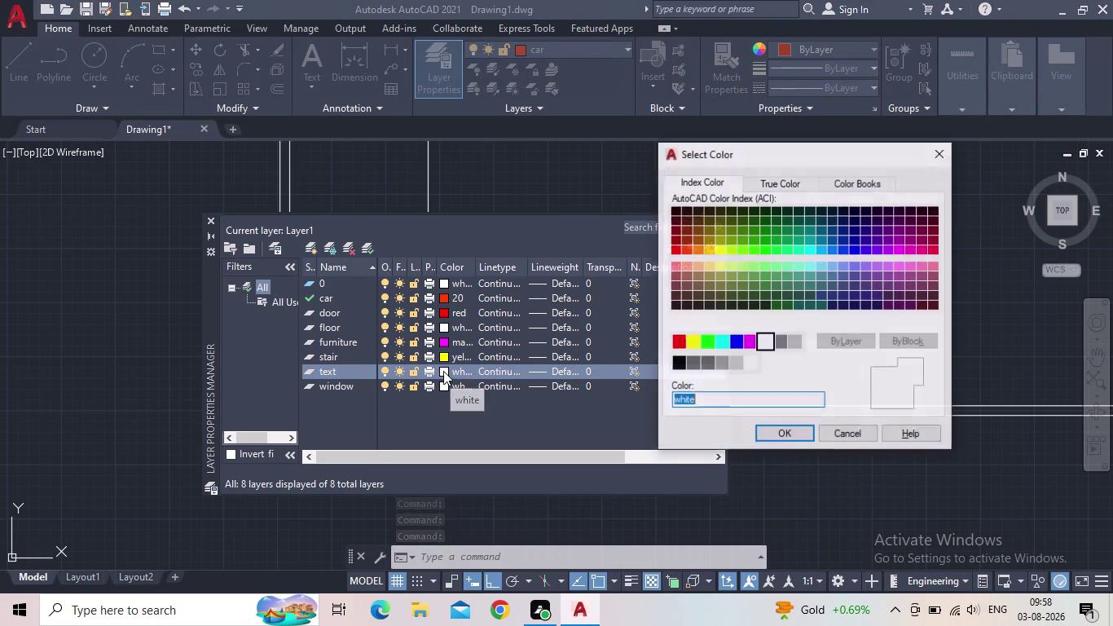
click(675, 265)
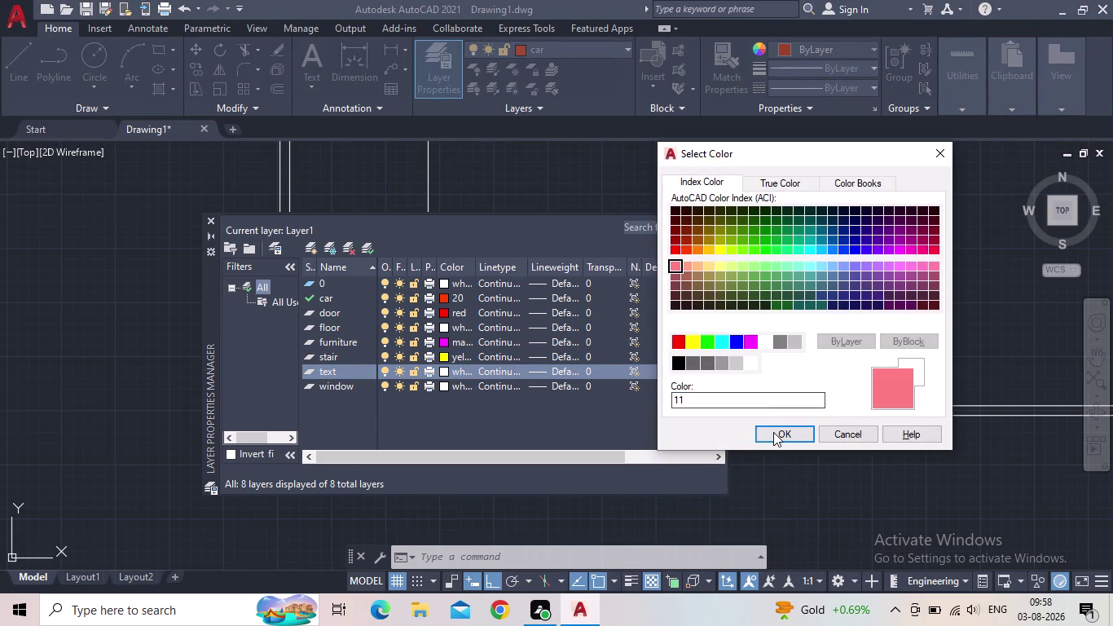
click(774, 432)
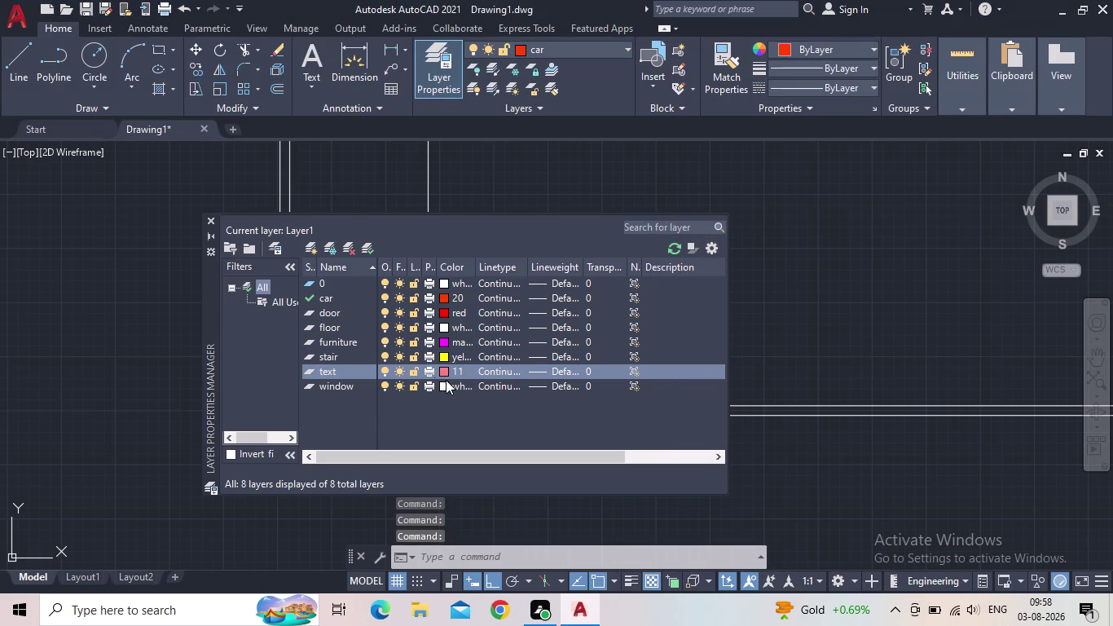
click(445, 384)
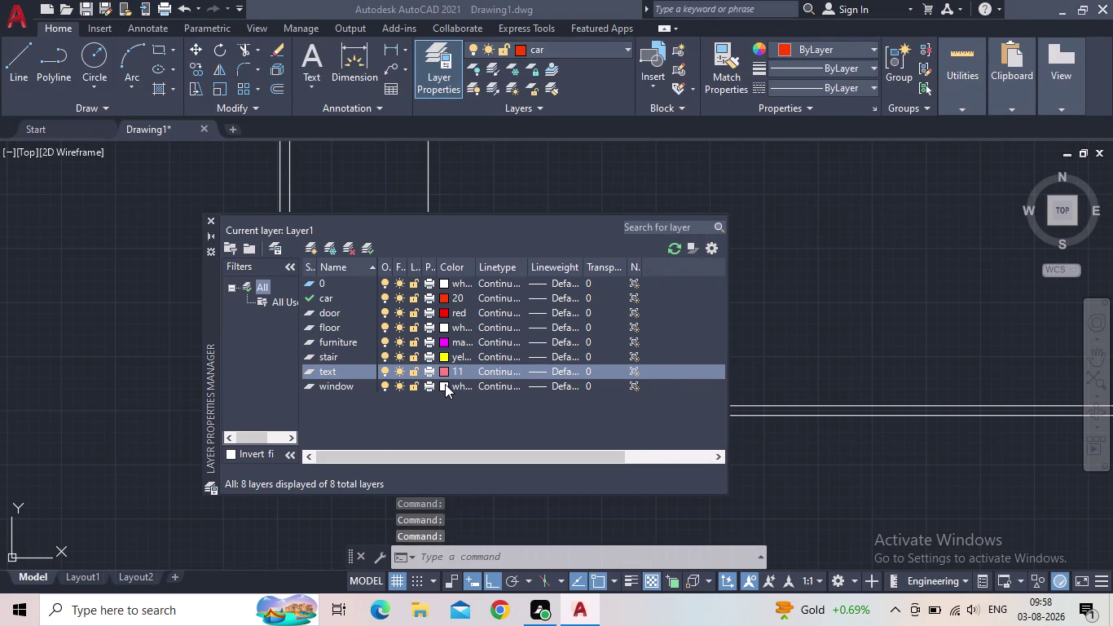
click(706, 343)
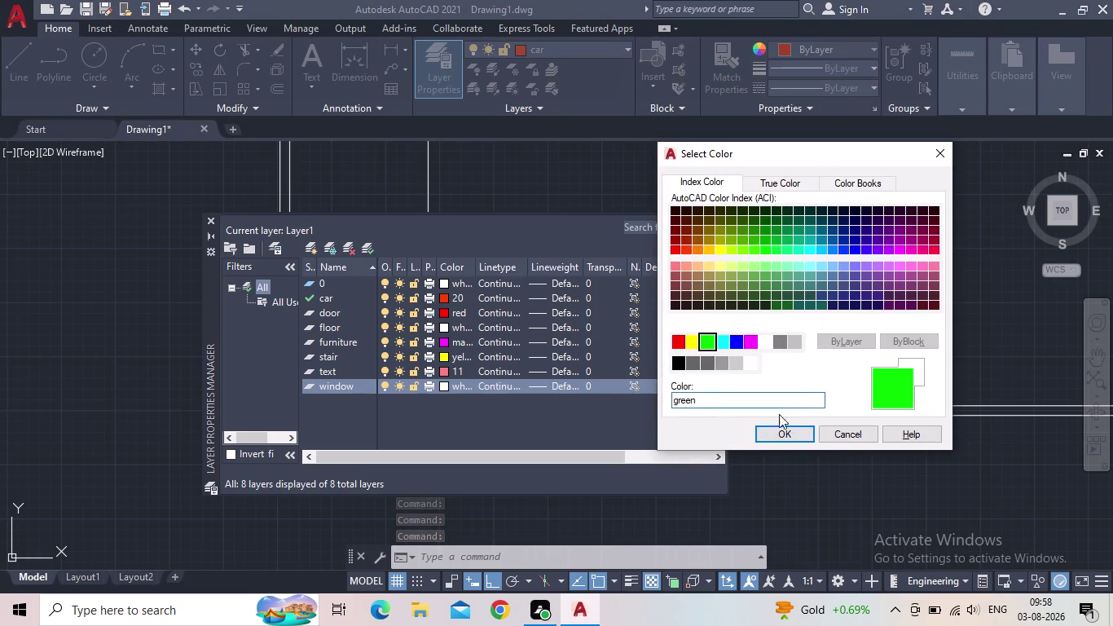
click(782, 437)
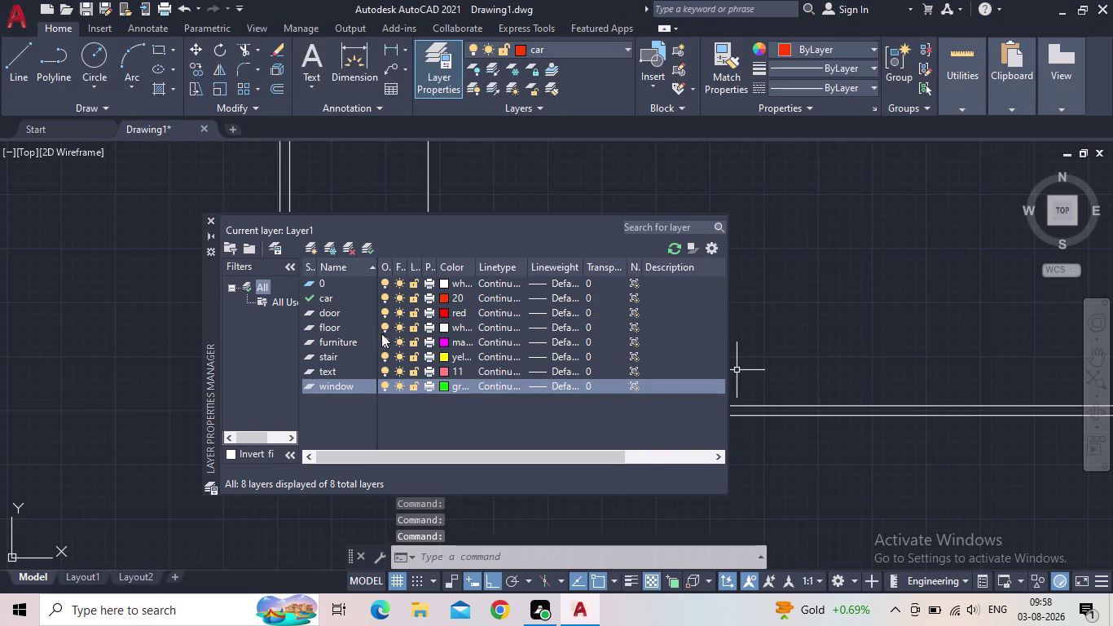
double_click(309, 324)
click(215, 213)
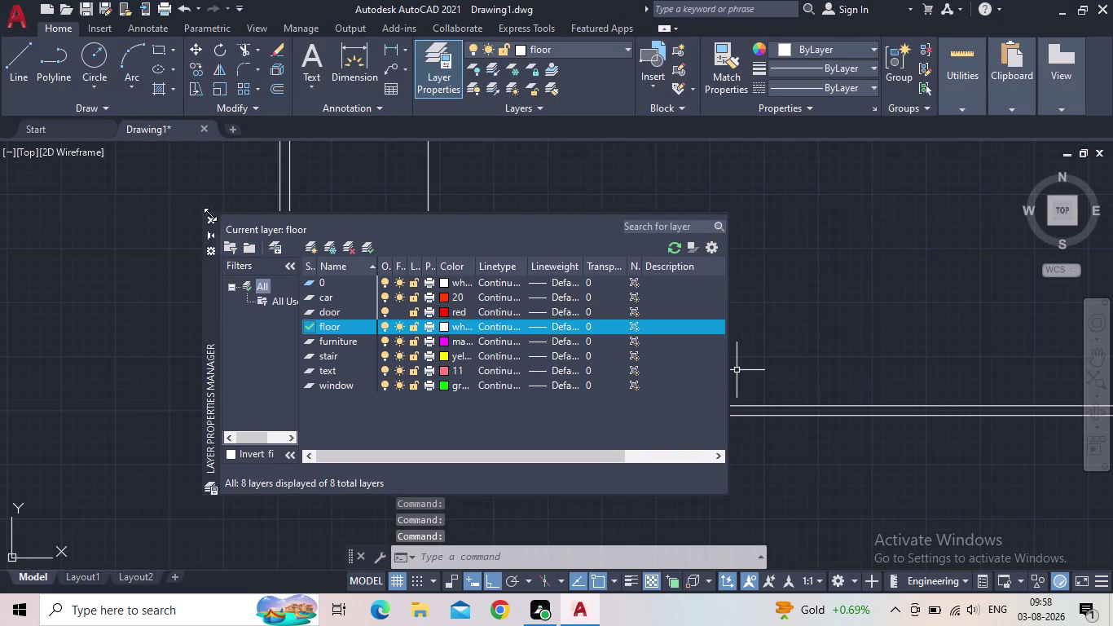
Close the Layer Properties Manager and pan to the interior partition.
click(209, 215)
scroll(down, 3)
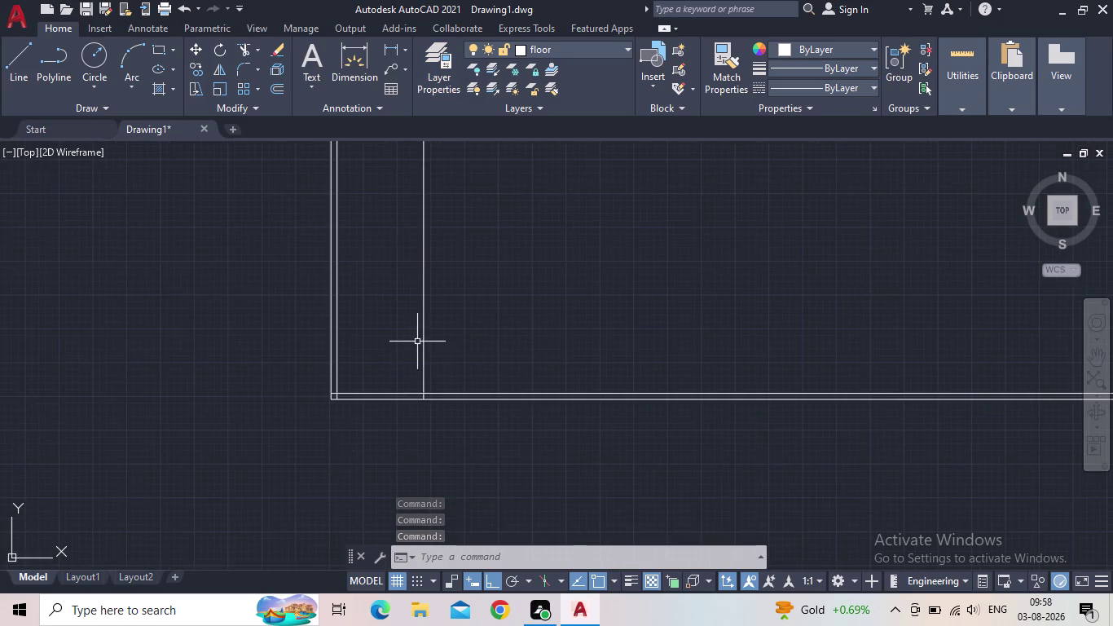
middle_drag(417, 341, 460, 450)
scroll(up, 3)
middle_drag(427, 434, 472, 446)
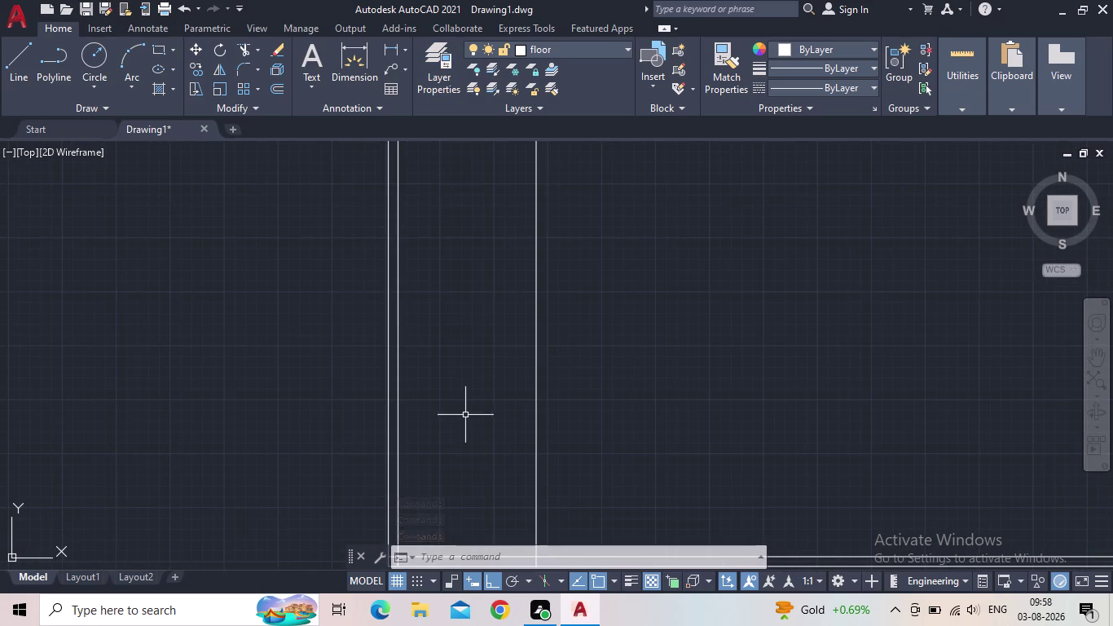
middle_click(430, 232)
middle_drag(418, 373, 407, 178)
scroll(up, 3)
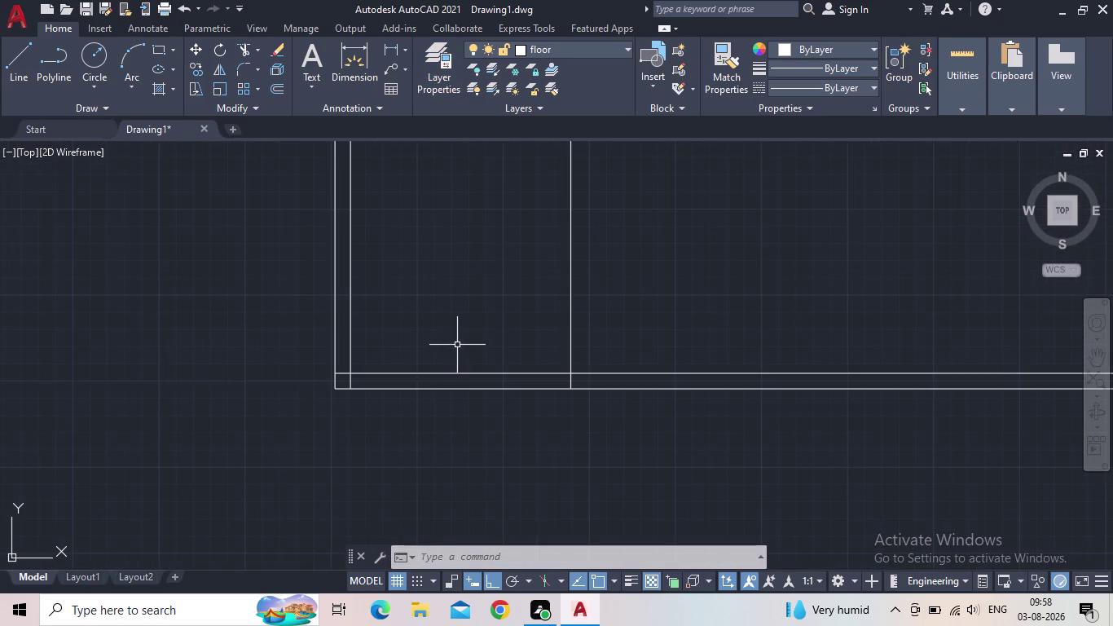
middle_drag(457, 345, 367, 366)
Offset the vertical partition line by 5" to form a double-line wall.
key(o)
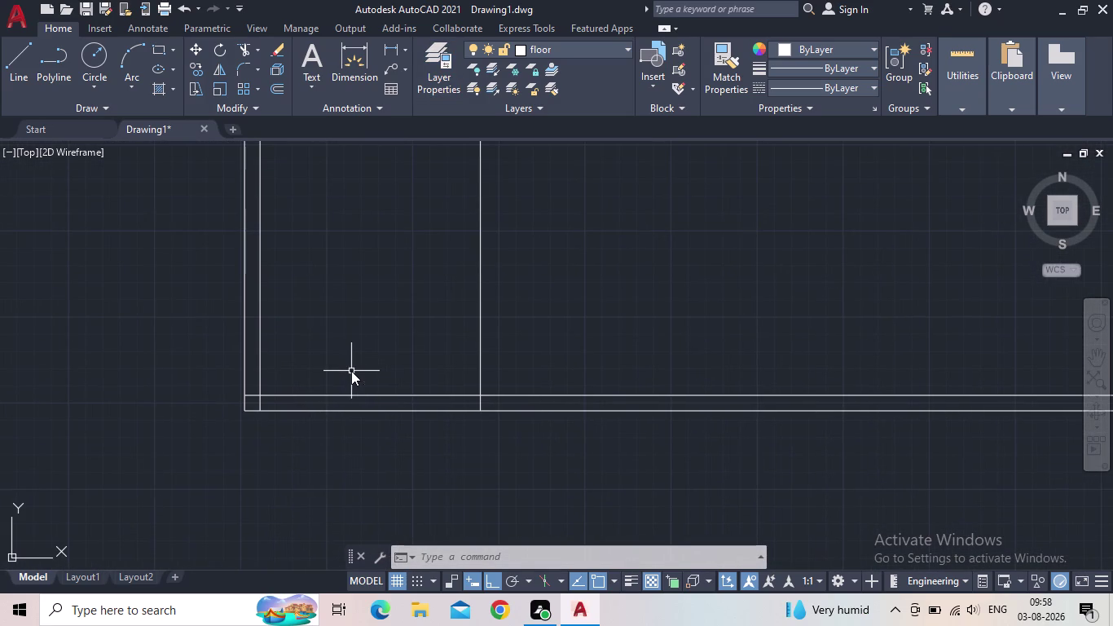
key(Return)
text(5")
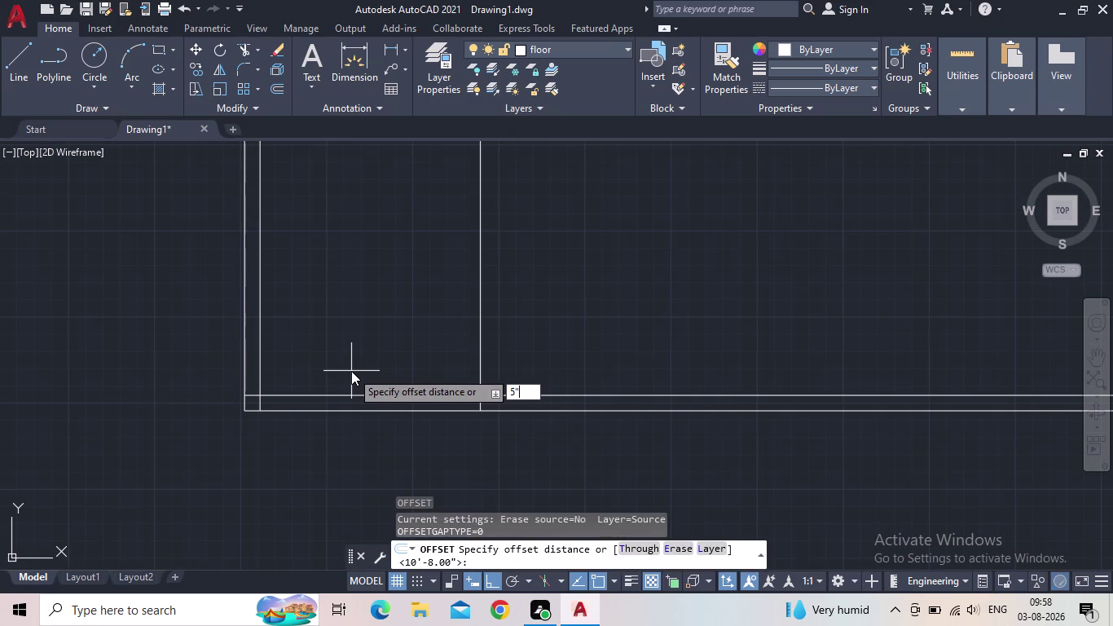
key(Return)
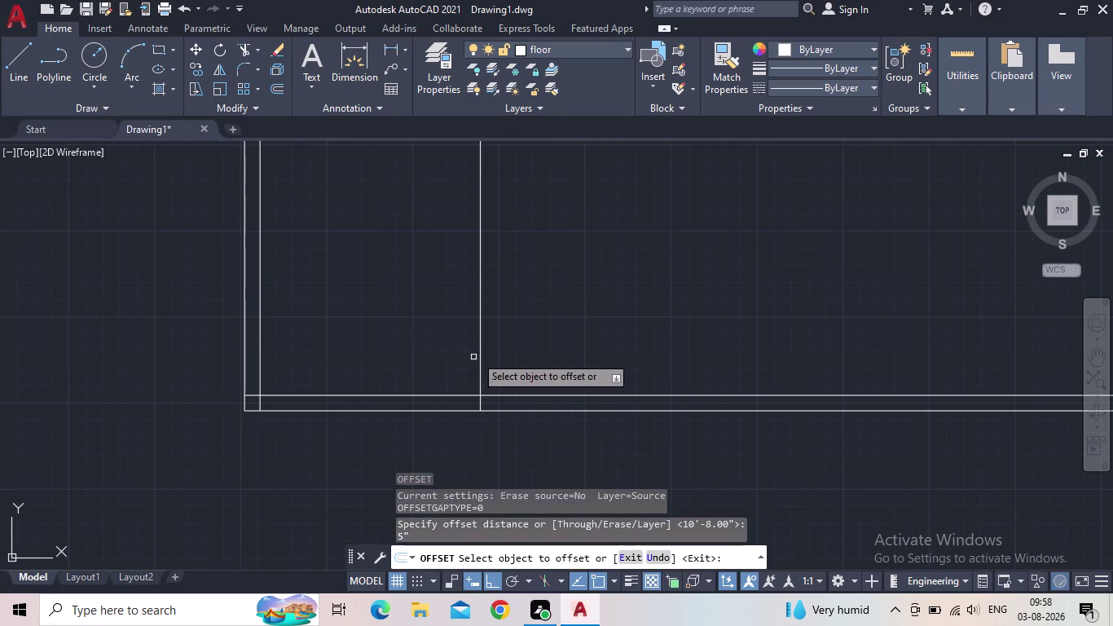
drag(480, 351, 490, 352)
click(525, 348)
key(Escape)
scroll(down, 3)
middle_drag(506, 353, 411, 383)
middle_drag(581, 431, 509, 414)
scroll(up, 3)
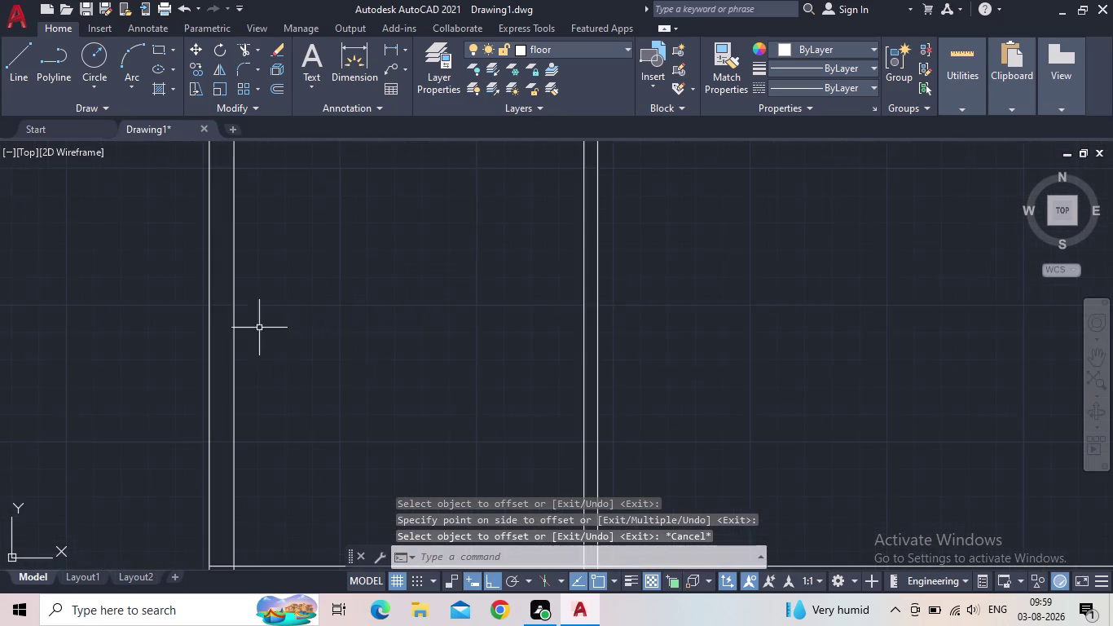
middle_drag(384, 360, 86, 260)
scroll(down, 3)
middle_drag(147, 293, 351, 368)
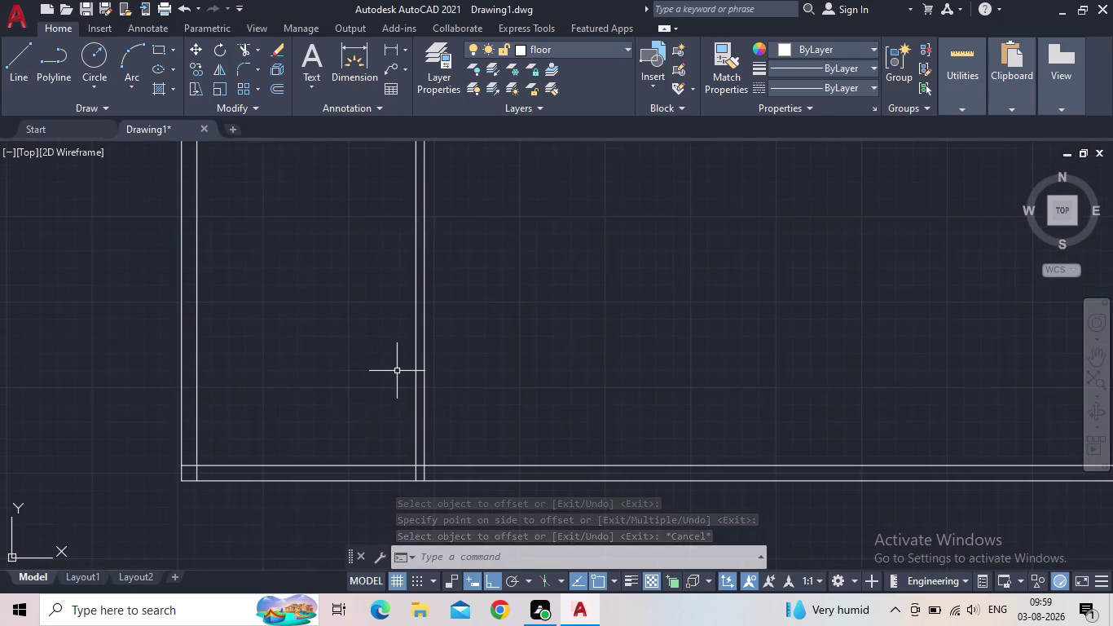
middle_drag(403, 371, 452, 379)
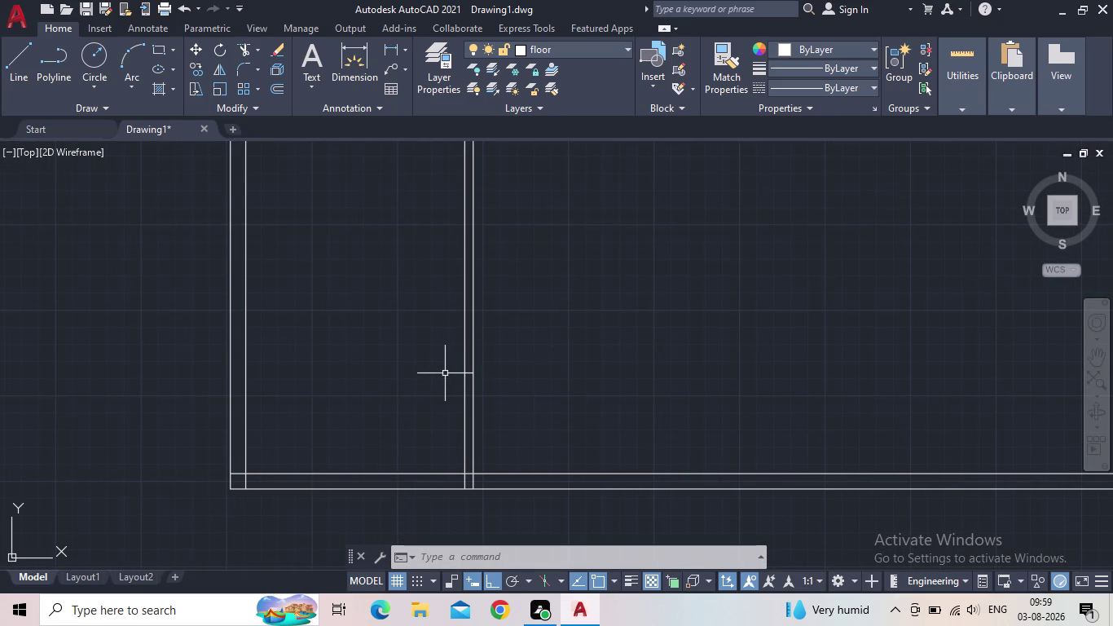
Offset the bottom wall's inner line 17'1" upward as a horizontal partition.
key(o)
key(Return)
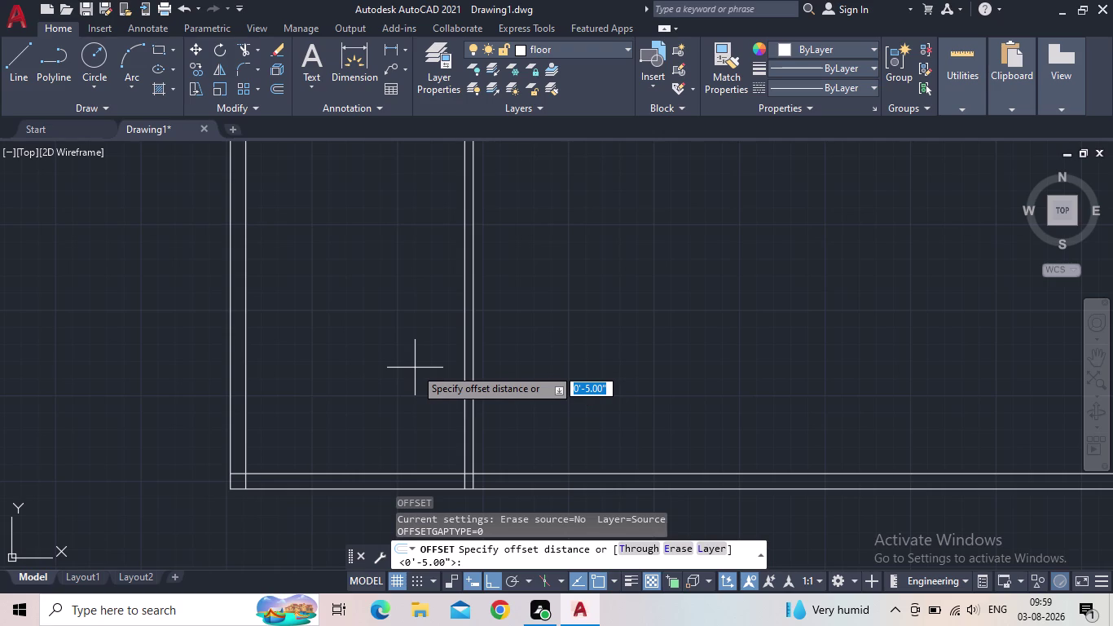
text(17')
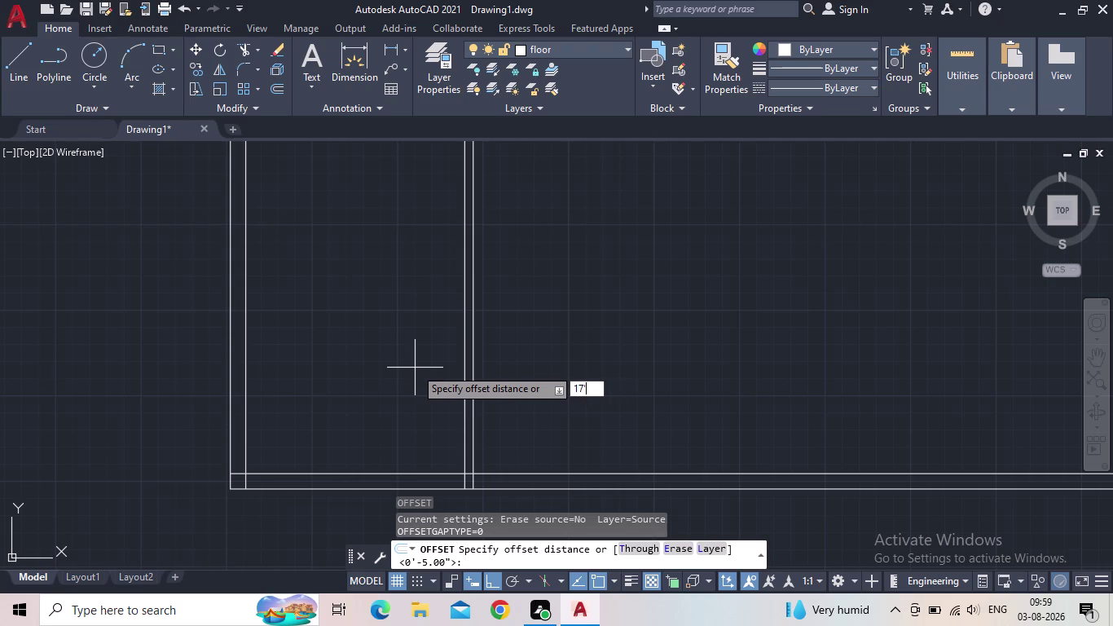
key(1)
key(shift+quotedbl)
key(Return)
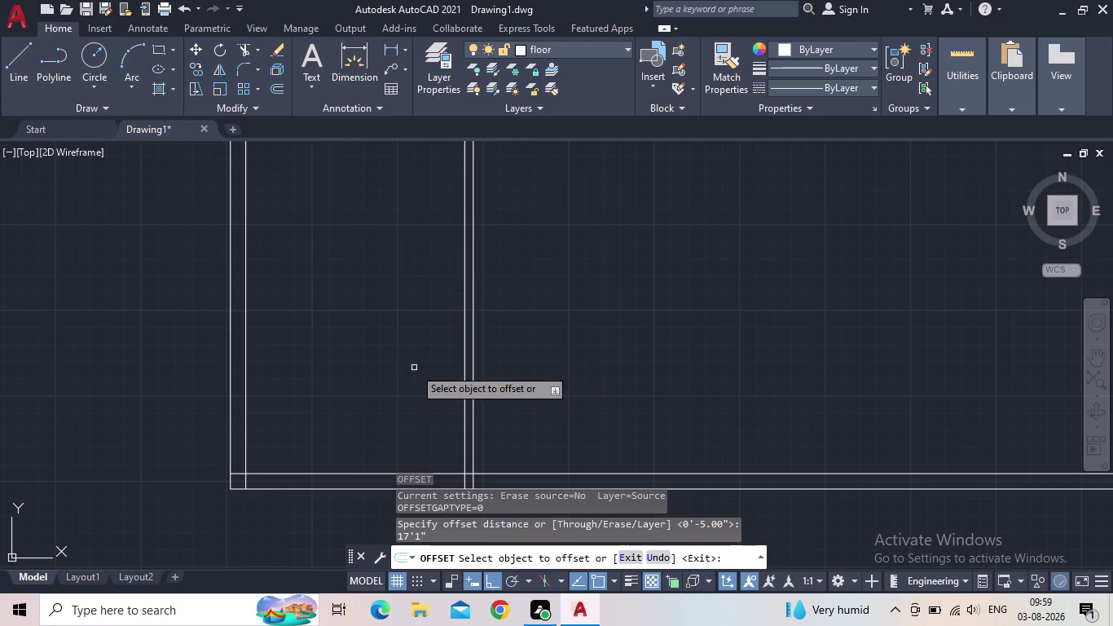
click(322, 474)
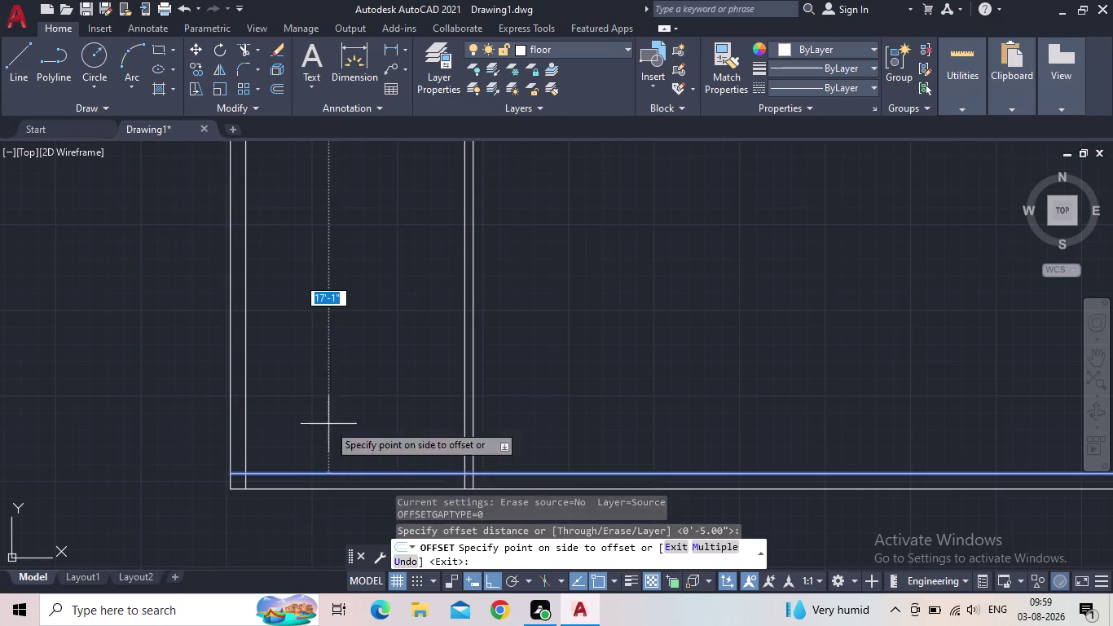
scroll(down, 3)
middle_drag(320, 325, 361, 485)
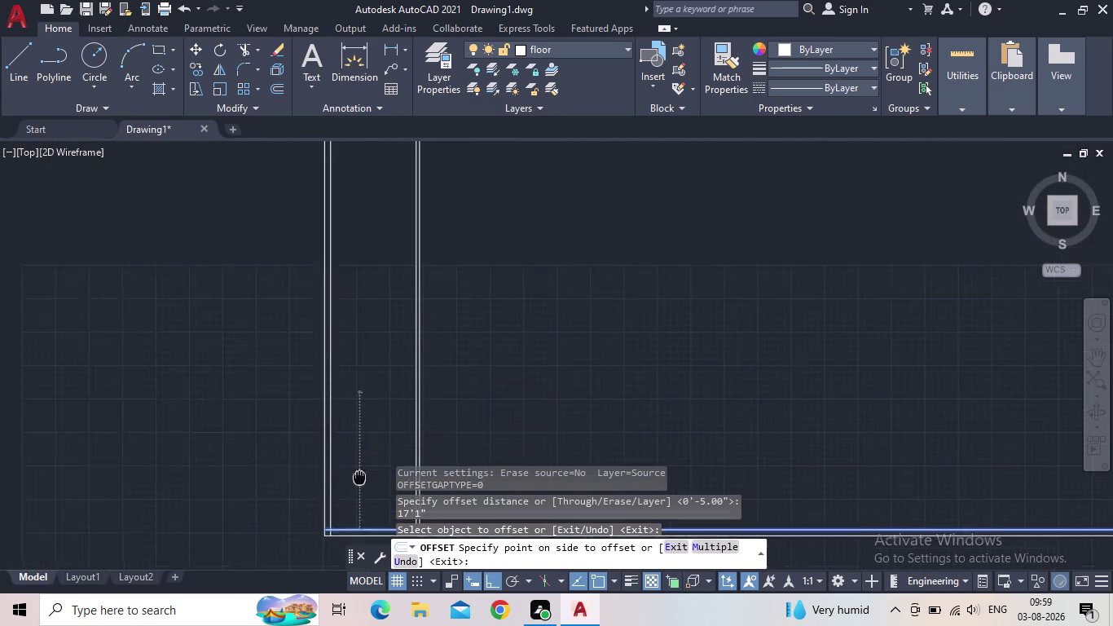
middle_drag(361, 485, 361, 486)
click(368, 433)
key(Escape)
Offset the new horizontal line by 5" to double the partition.
key(o)
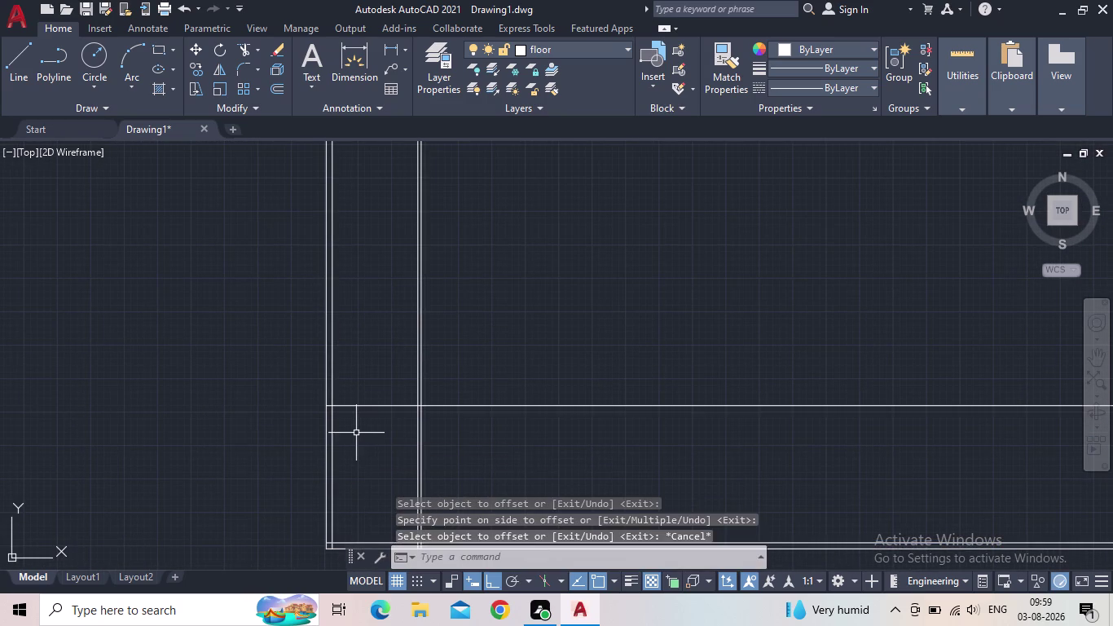
key(space)
key(5)
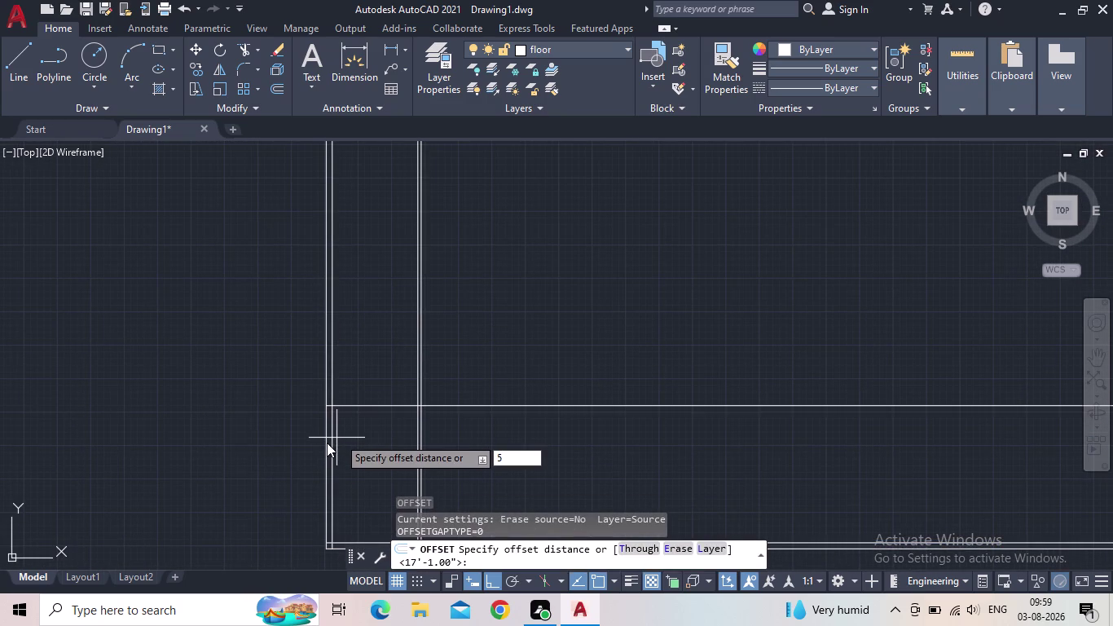
key(shift+quotedbl)
key(Return)
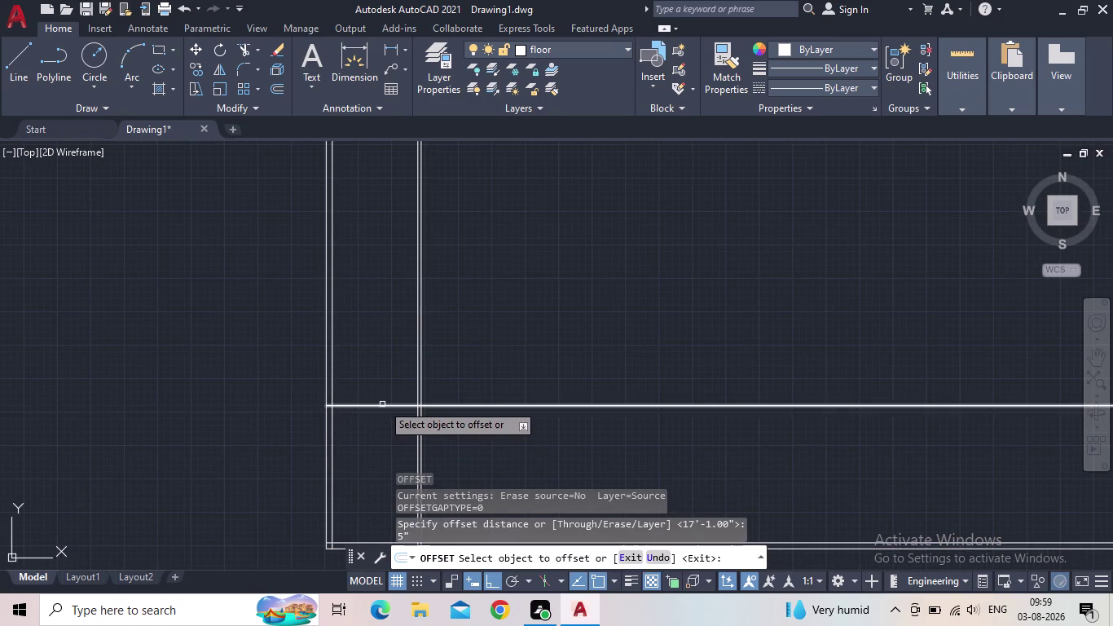
click(372, 406)
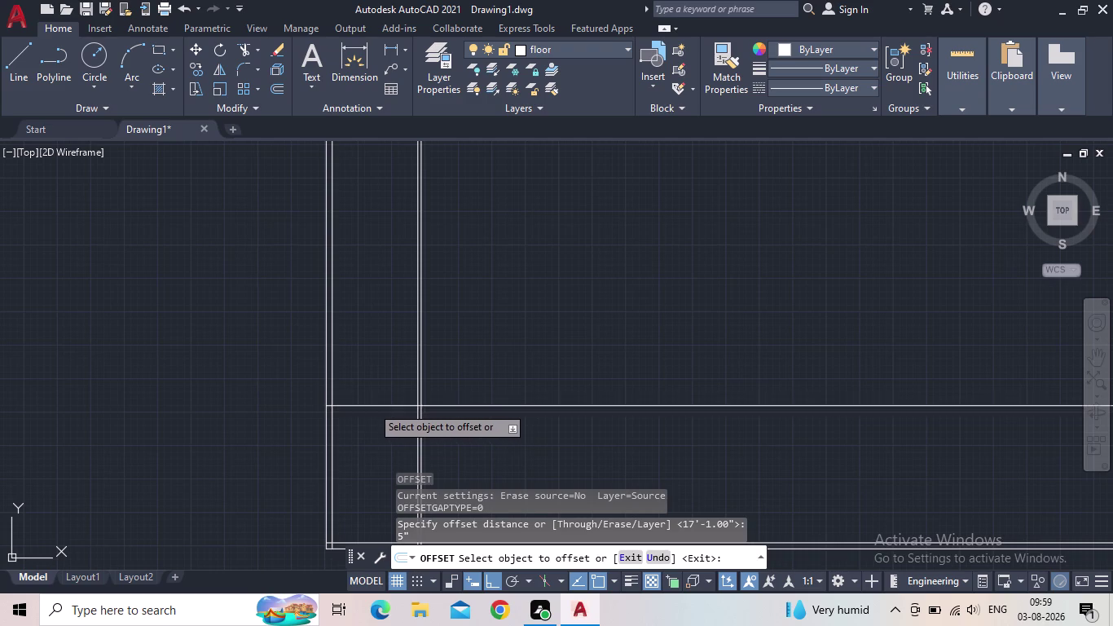
click(377, 358)
key(Escape)
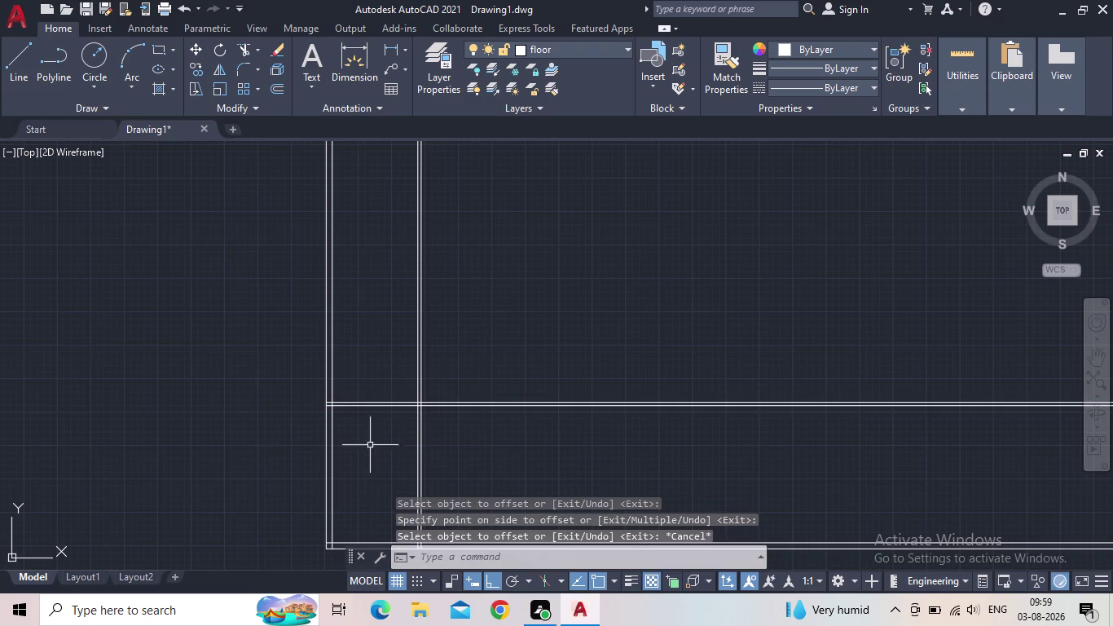
middle_drag(395, 463, 513, 425)
middle_drag(520, 449, 483, 365)
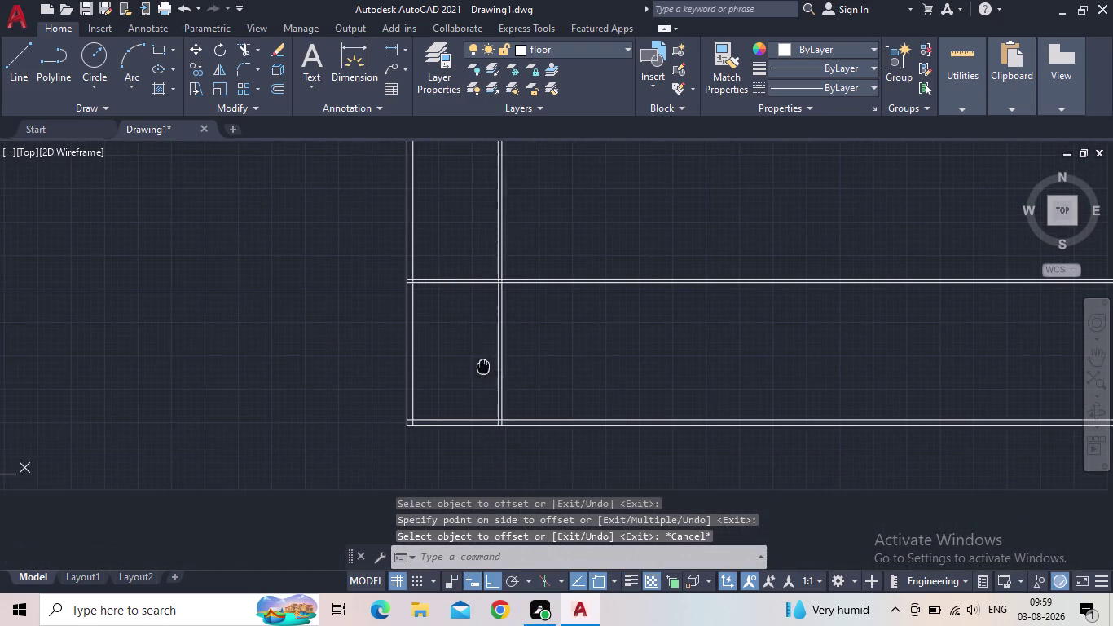
middle_drag(483, 365, 482, 365)
key(t)
key(r)
key(space)
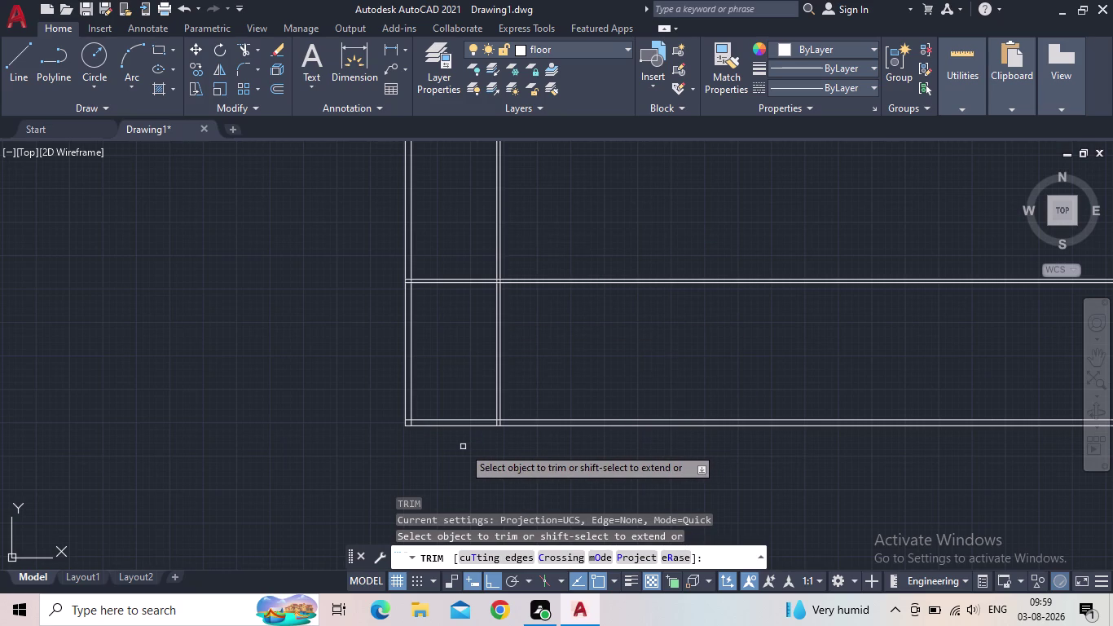
scroll(down, 3)
scroll(up, 3)
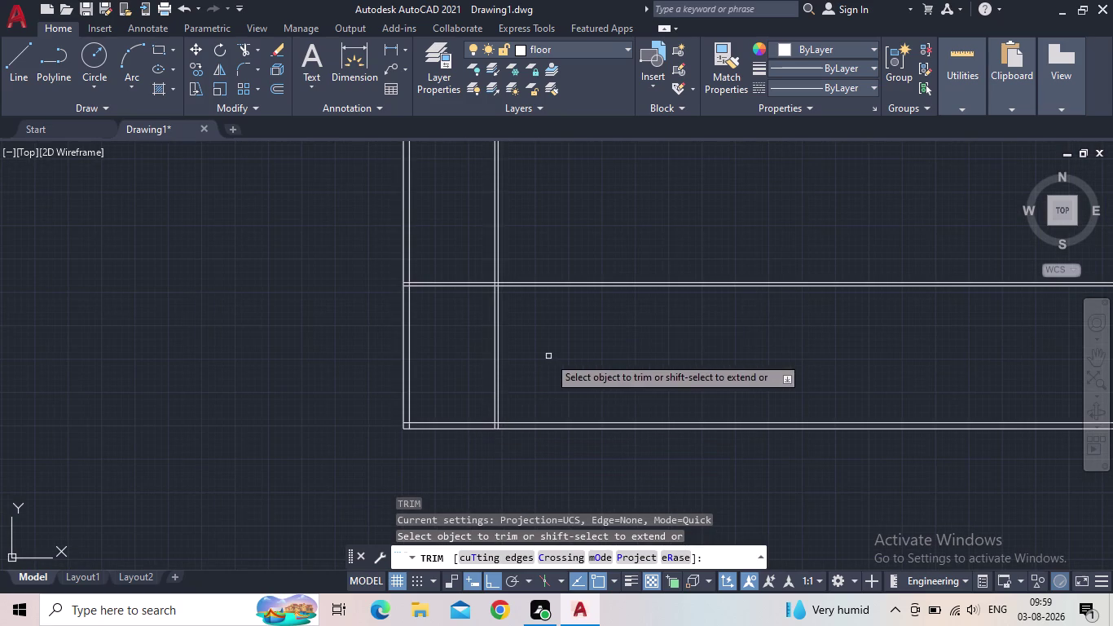
middle_drag(548, 356, 513, 398)
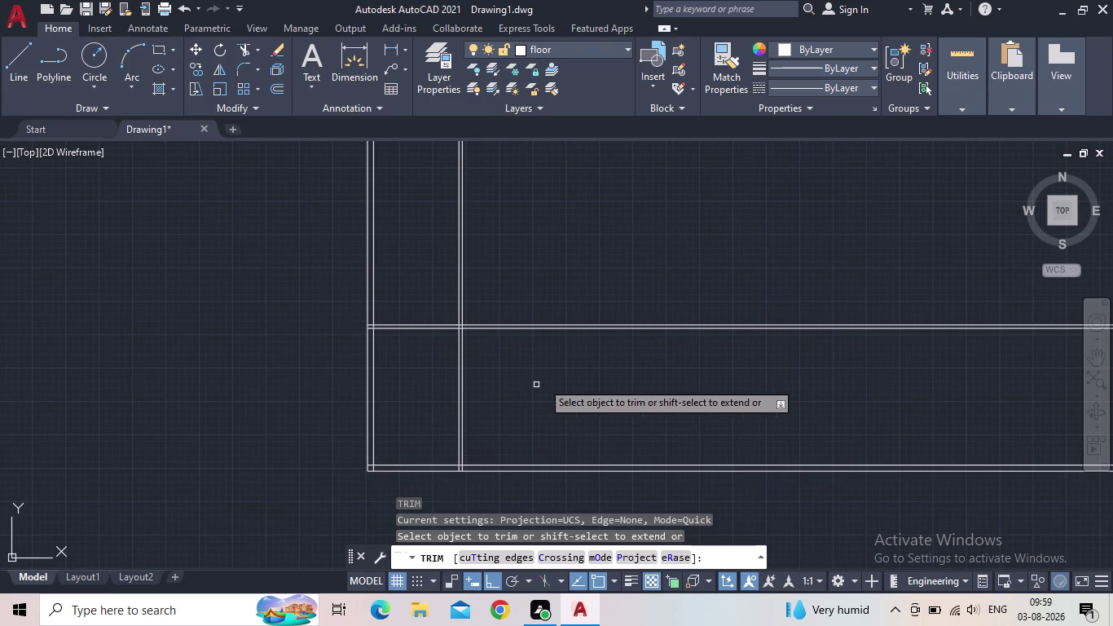
key(Escape)
scroll(down, 3)
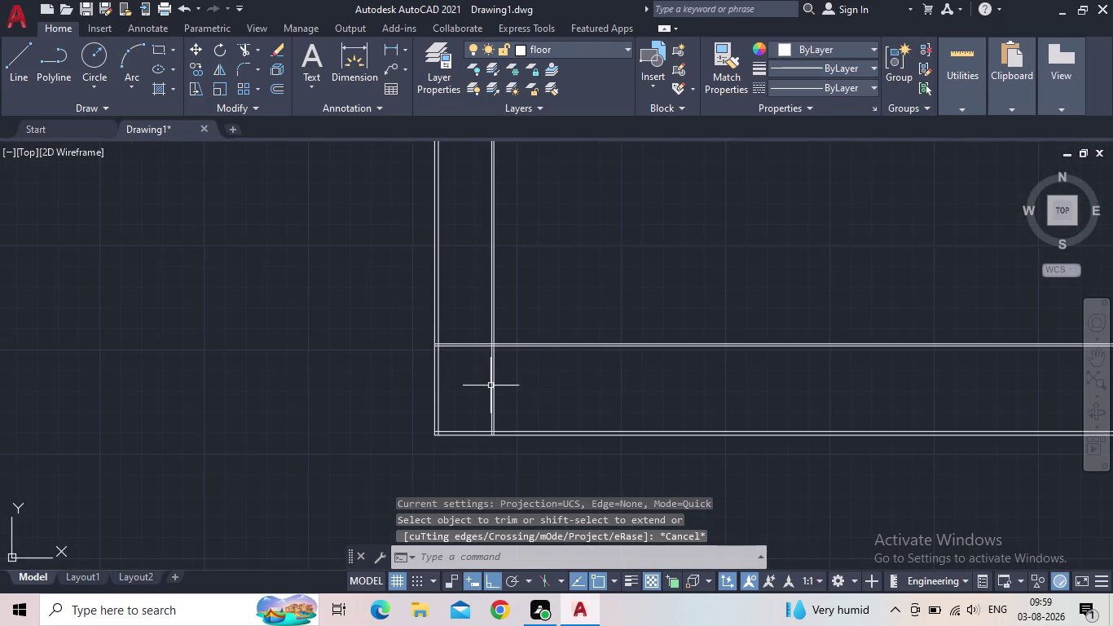
middle_drag(489, 357, 489, 378)
scroll(up, 3)
middle_drag(483, 409, 484, 407)
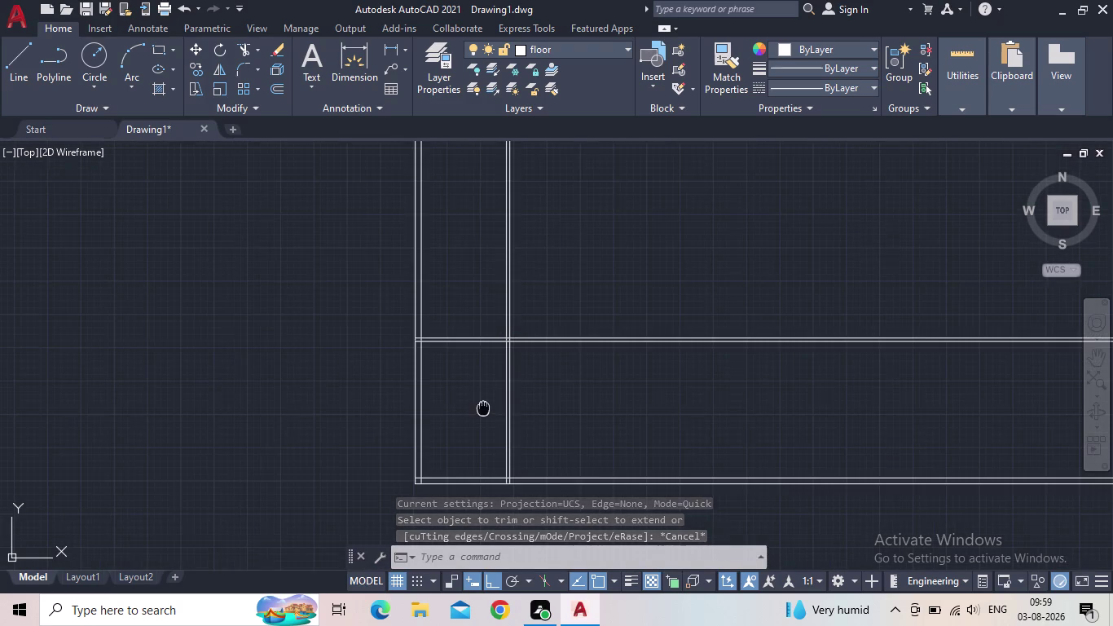
middle_drag(484, 407, 491, 394)
middle_drag(664, 435, 654, 421)
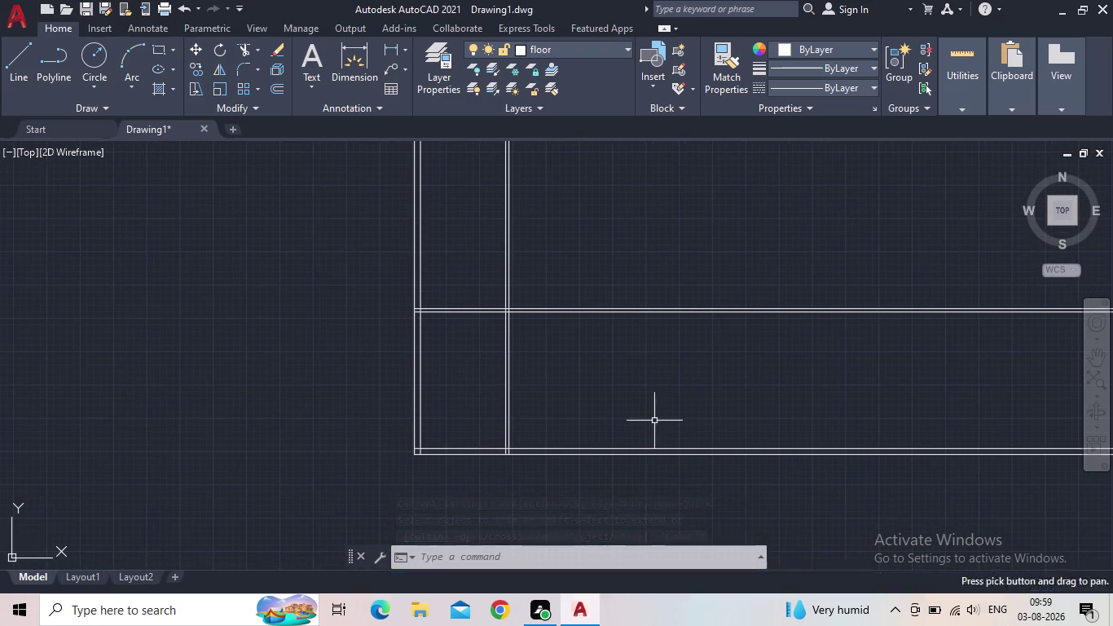
scroll(up, 3)
Offset the vertical partition line 9'6" to the right.
key(o)
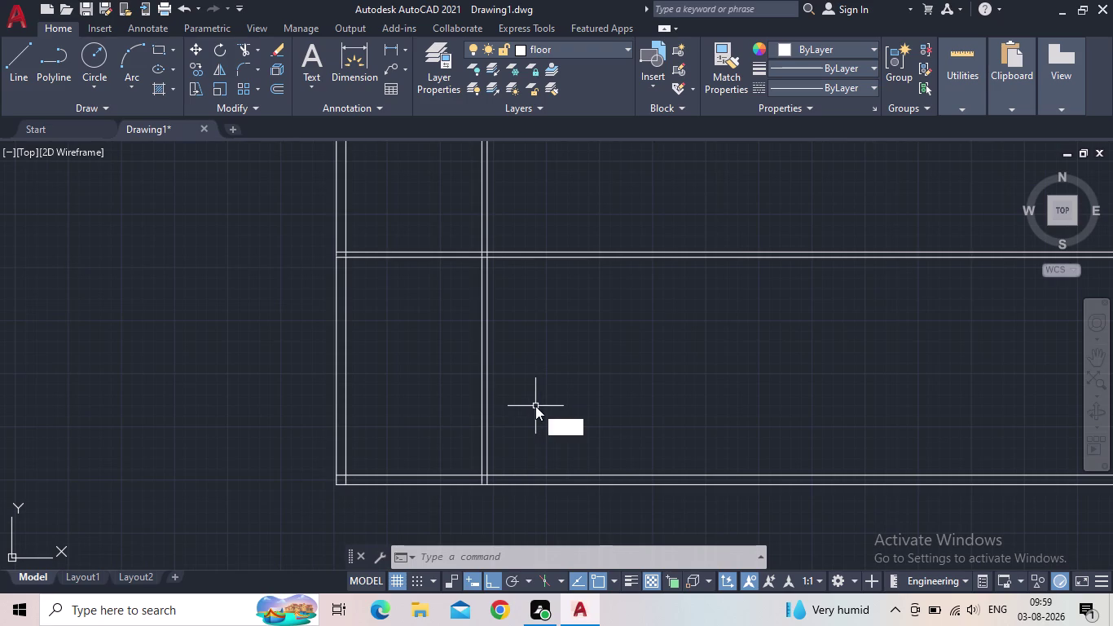
key(Return)
text(9')
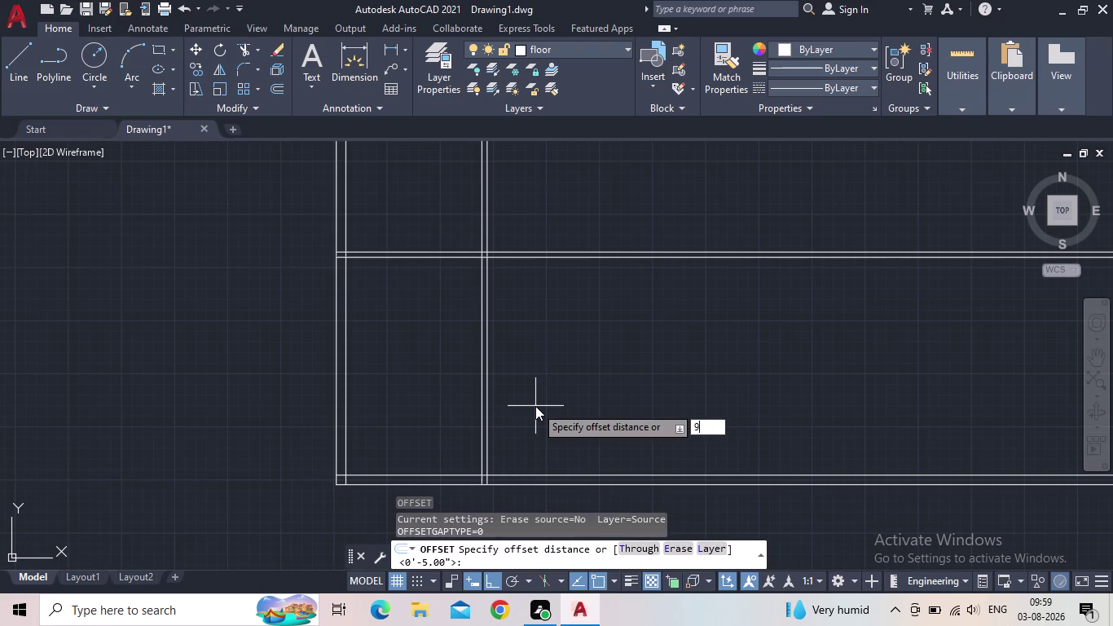
text(6")
key(Return)
scroll(up, 3)
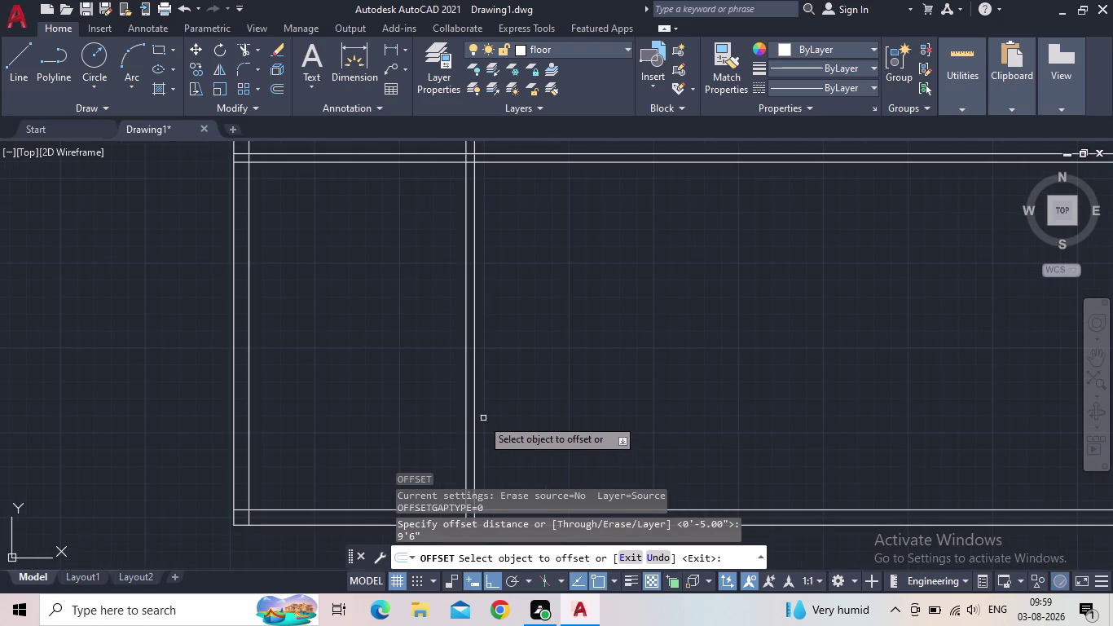
drag(474, 428, 483, 428)
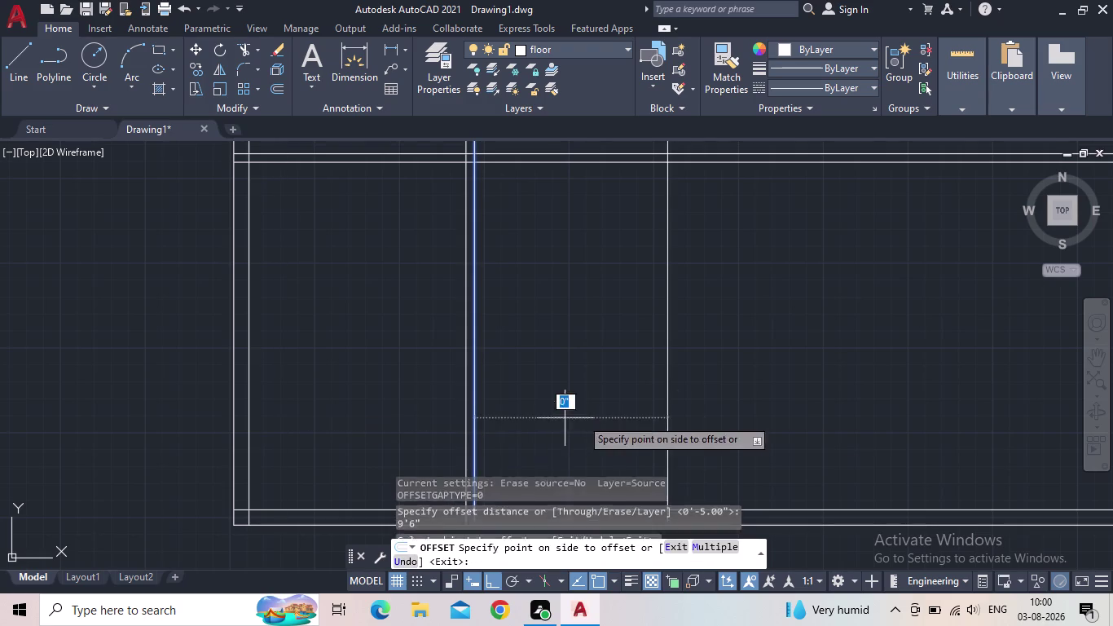
click(726, 408)
key(Escape)
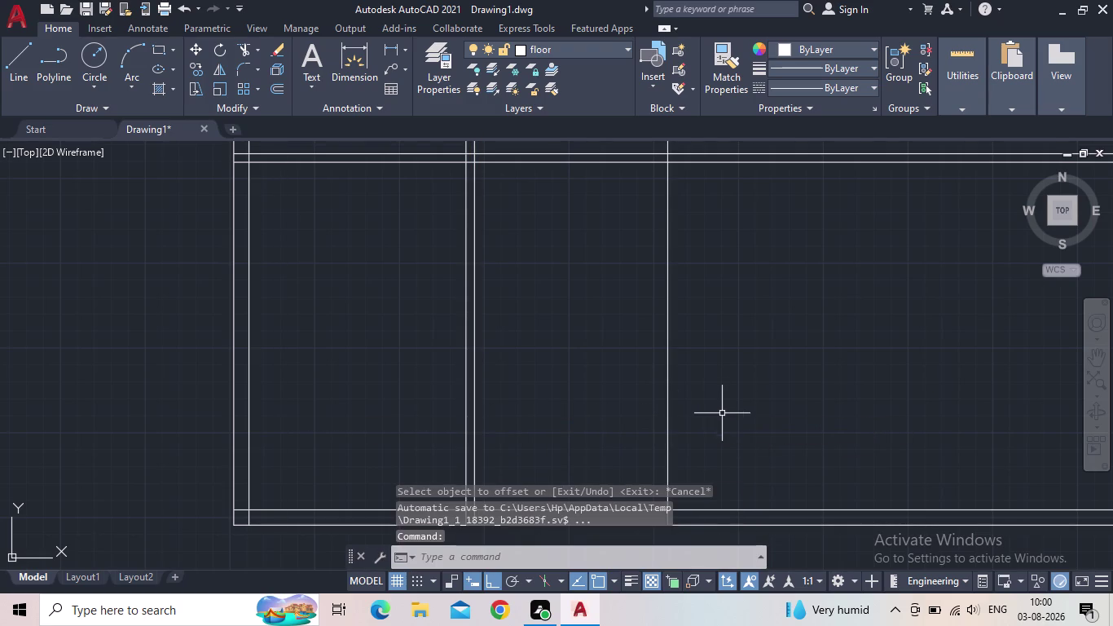
Offset the new vertical line 5" to the right to make a double-line wall.
key(o)
key(Return)
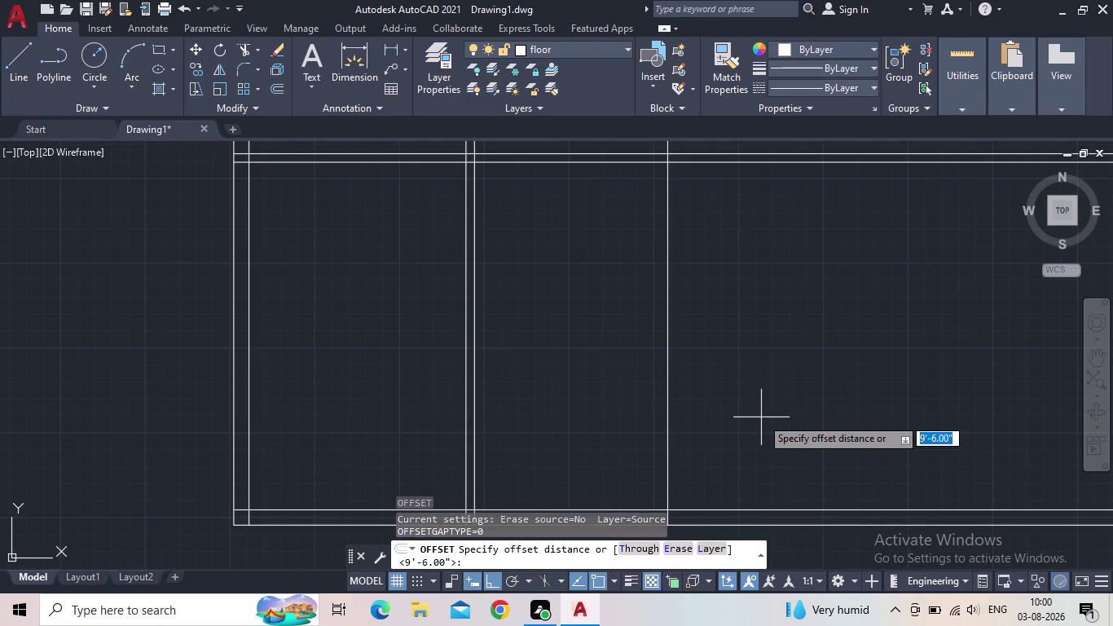
text(5")
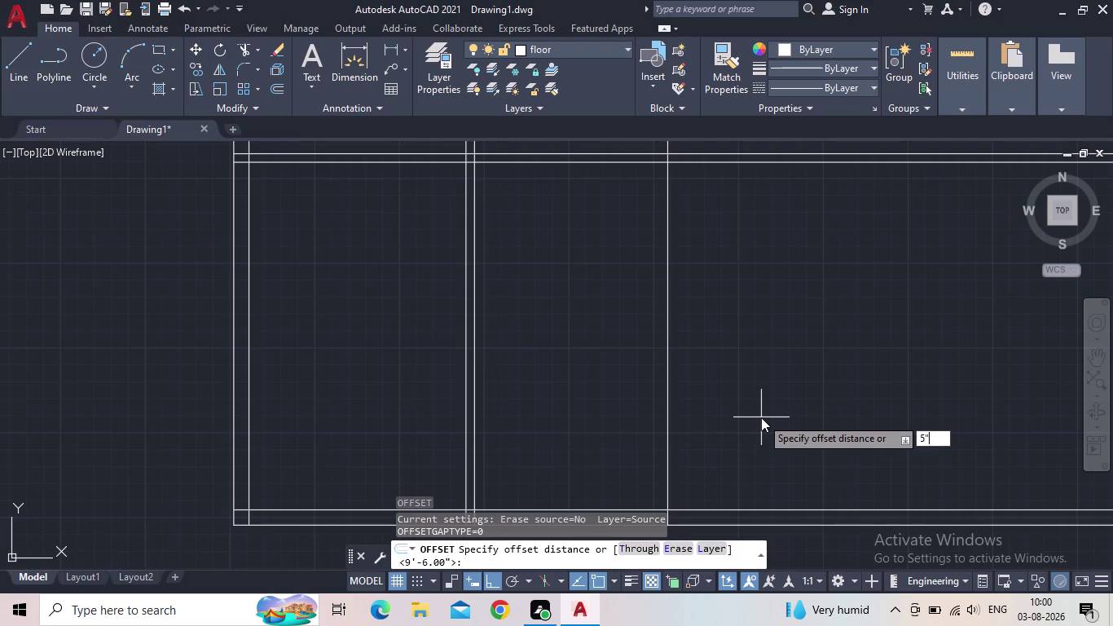
key(Return)
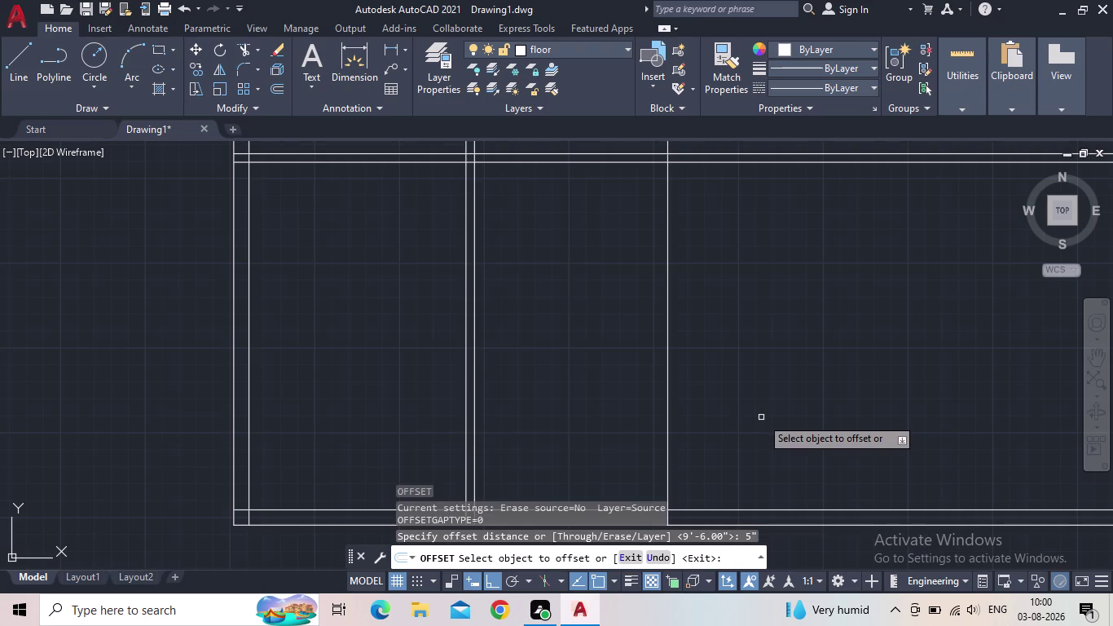
drag(668, 439, 675, 439)
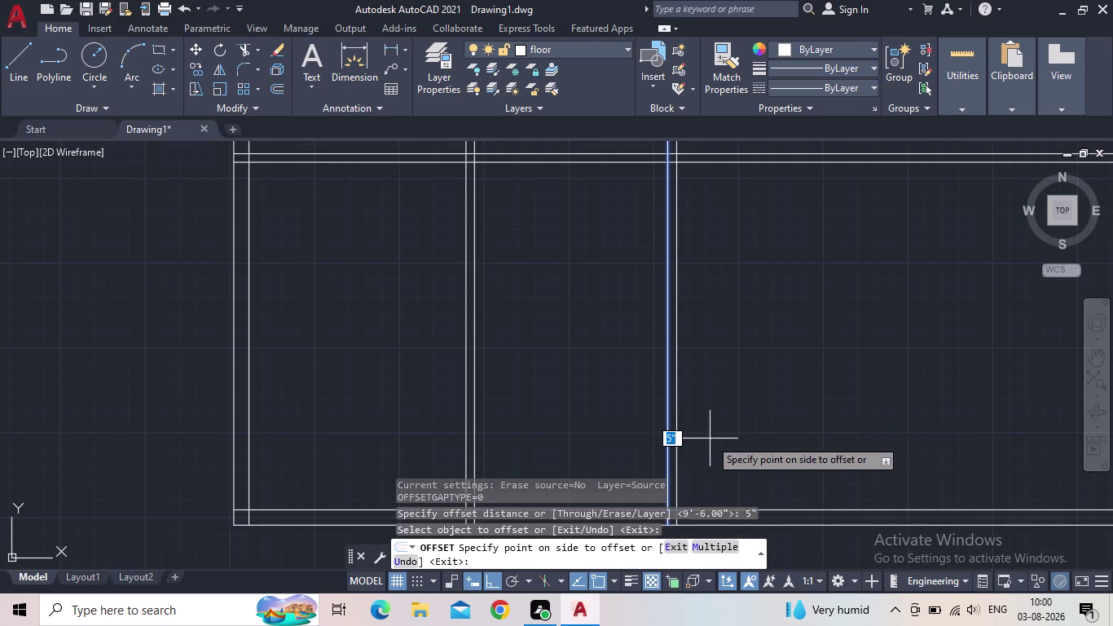
click(715, 436)
key(Escape)
scroll(down, 3)
middle_drag(683, 438, 736, 403)
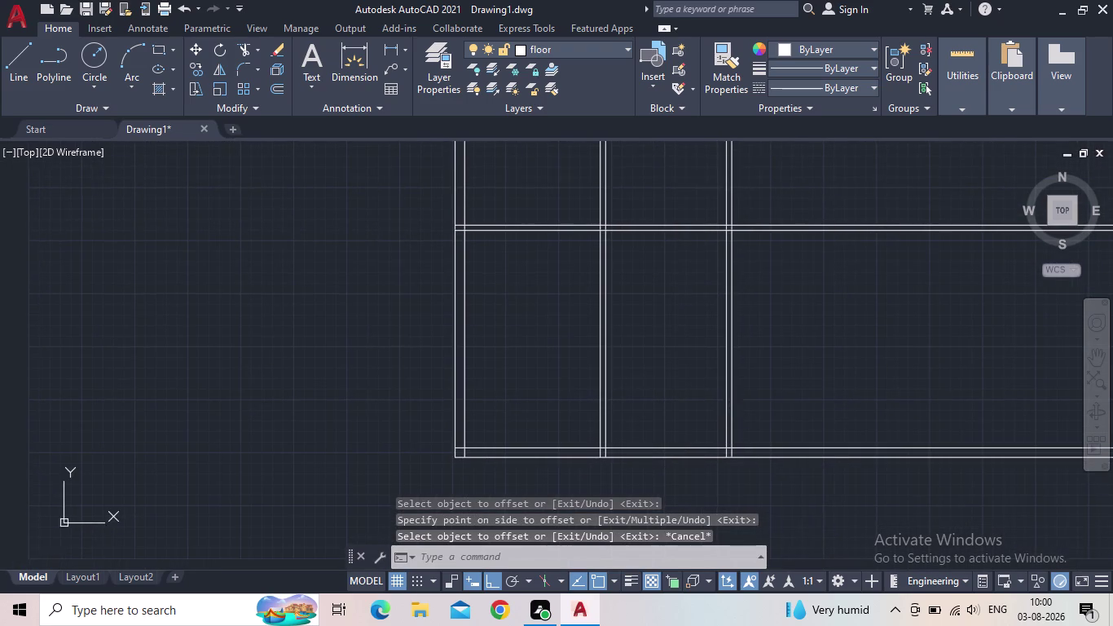
scroll(down, 3)
middle_drag(702, 283, 598, 466)
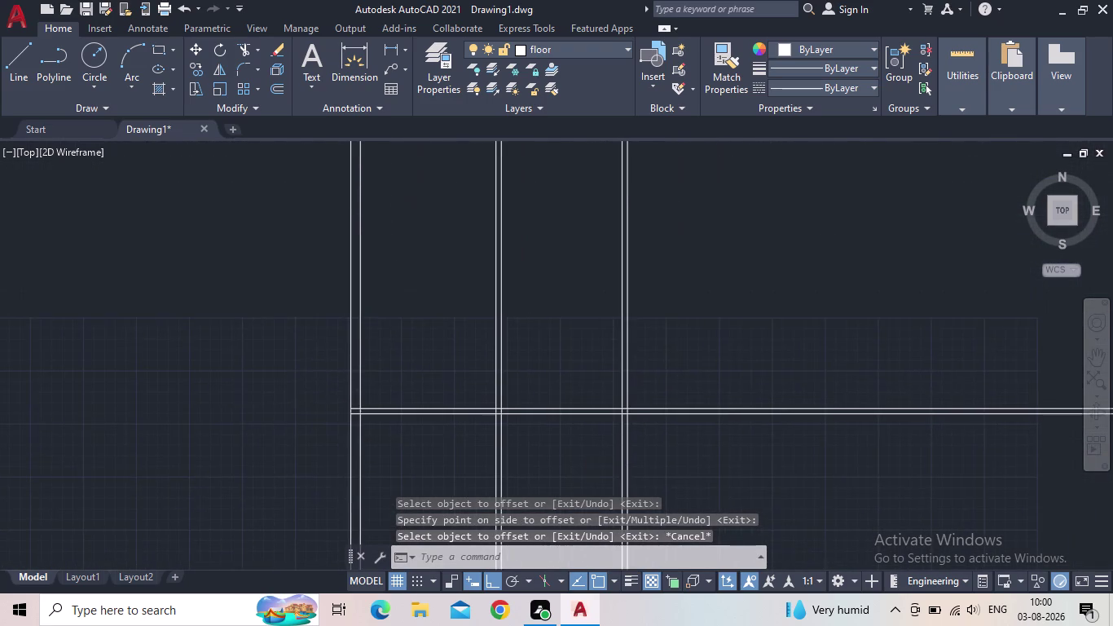
middle_drag(596, 466, 687, 246)
Offset the bottom wall line 5'8" upward as the partition's first line.
key(o)
key(Return)
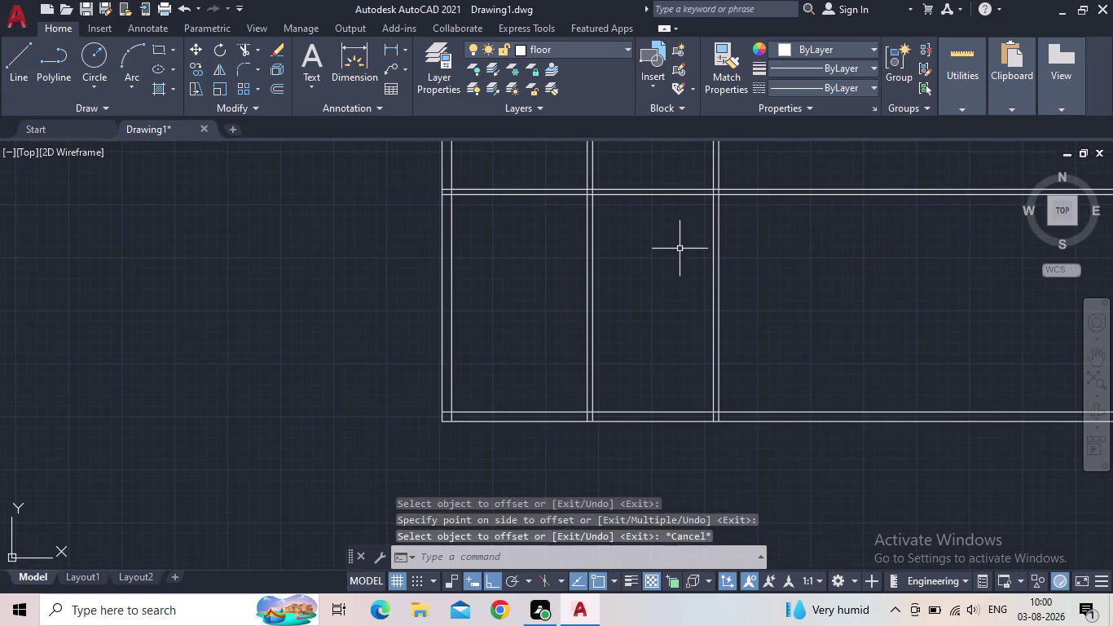
text(5')
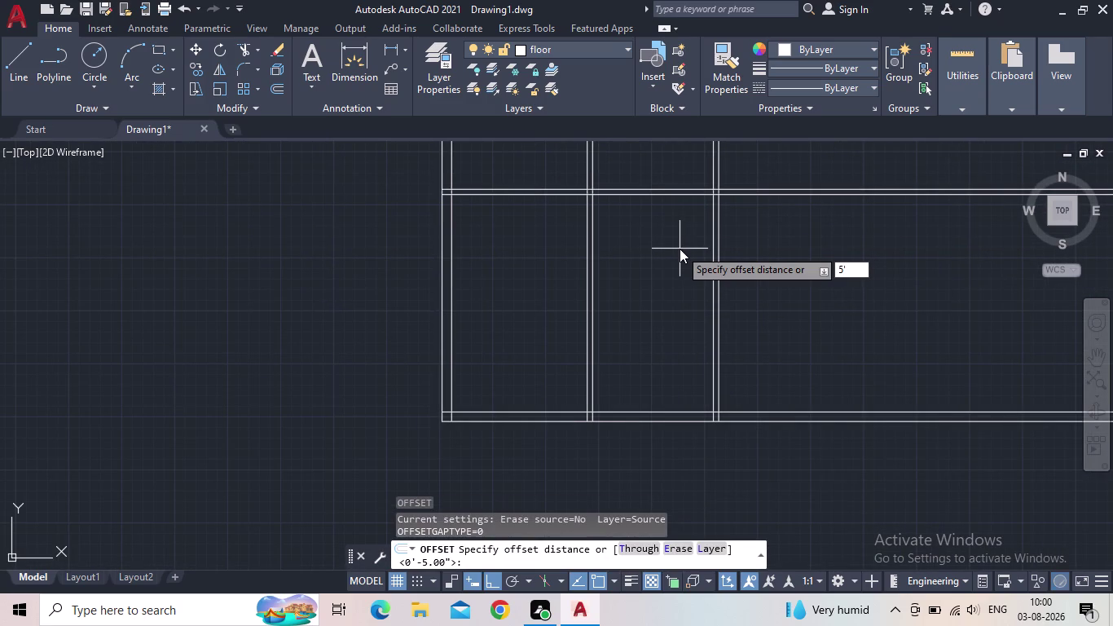
text(8")
key(Return)
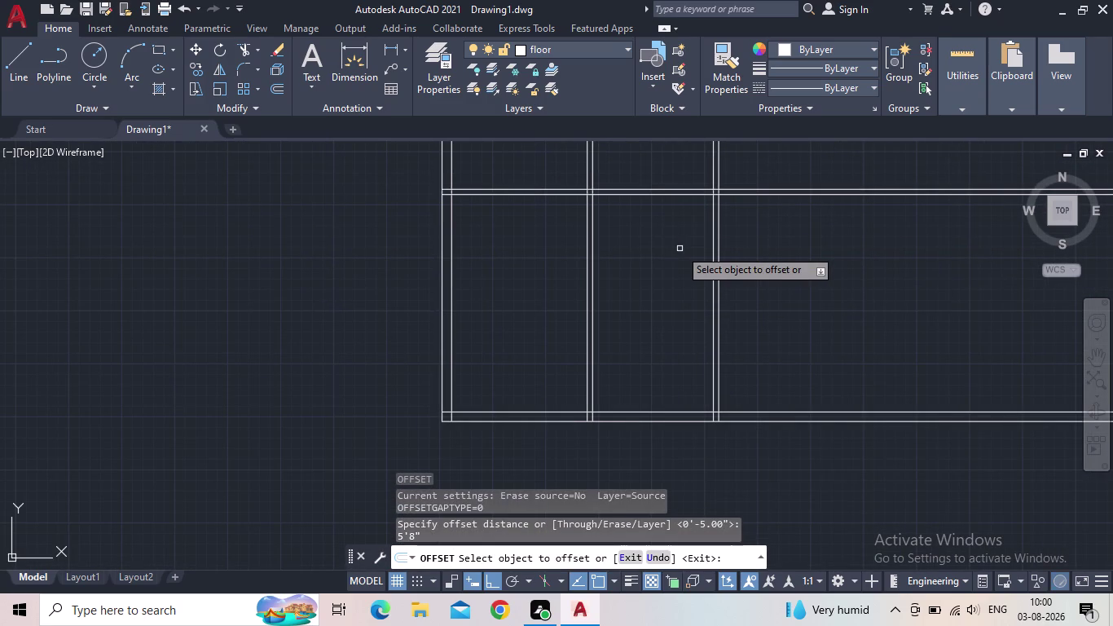
click(638, 414)
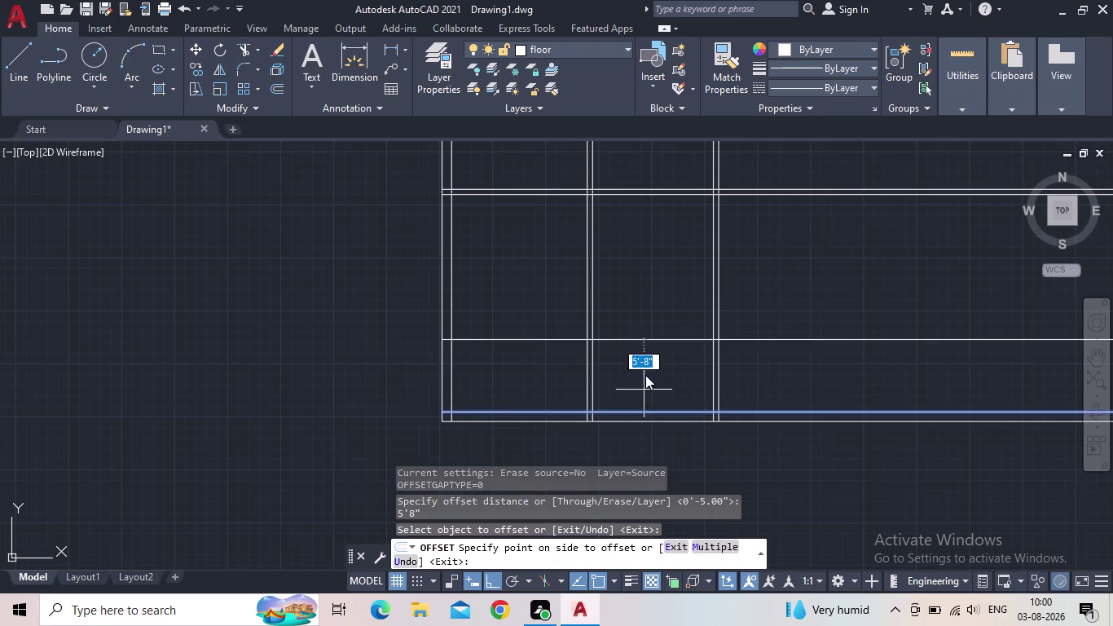
click(637, 303)
key(Escape)
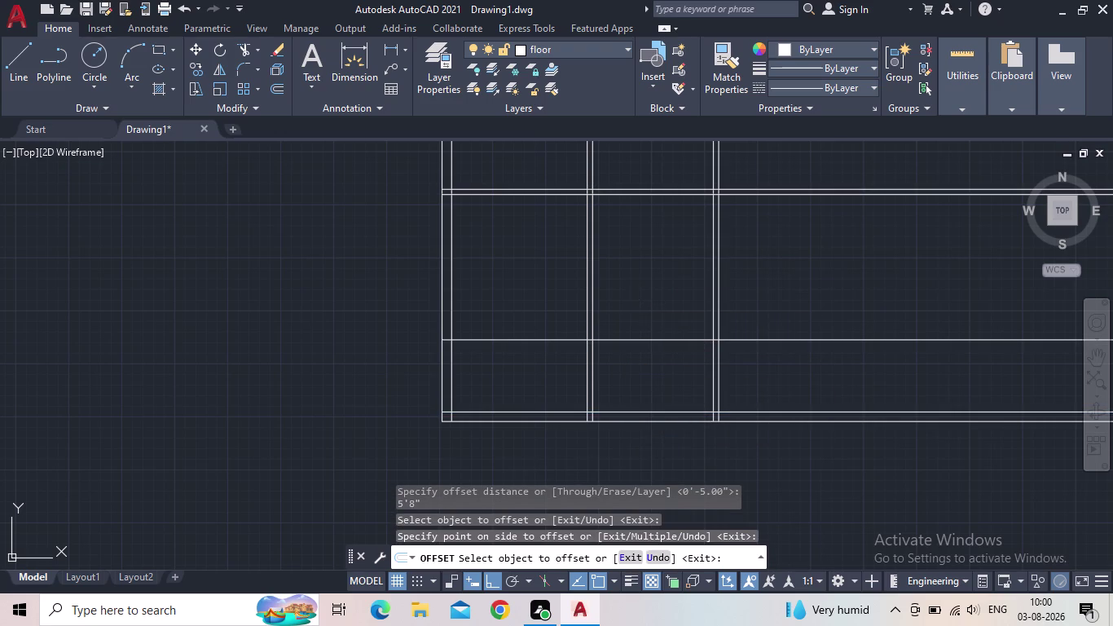
Offset the new partition line 9" upward to form its second line.
key(o)
key(space)
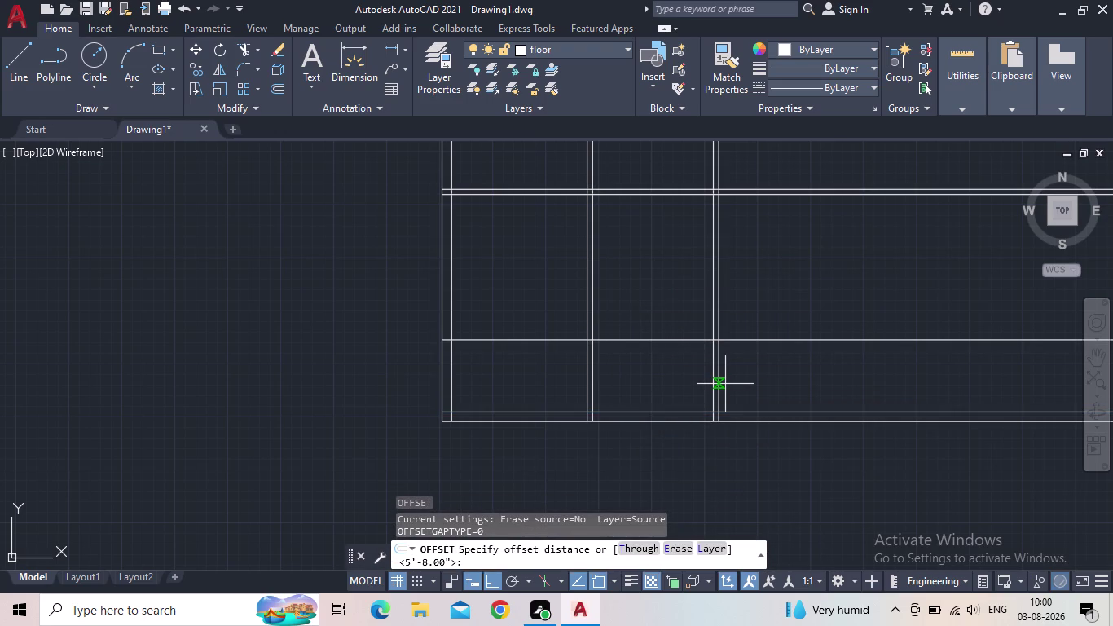
text(9")
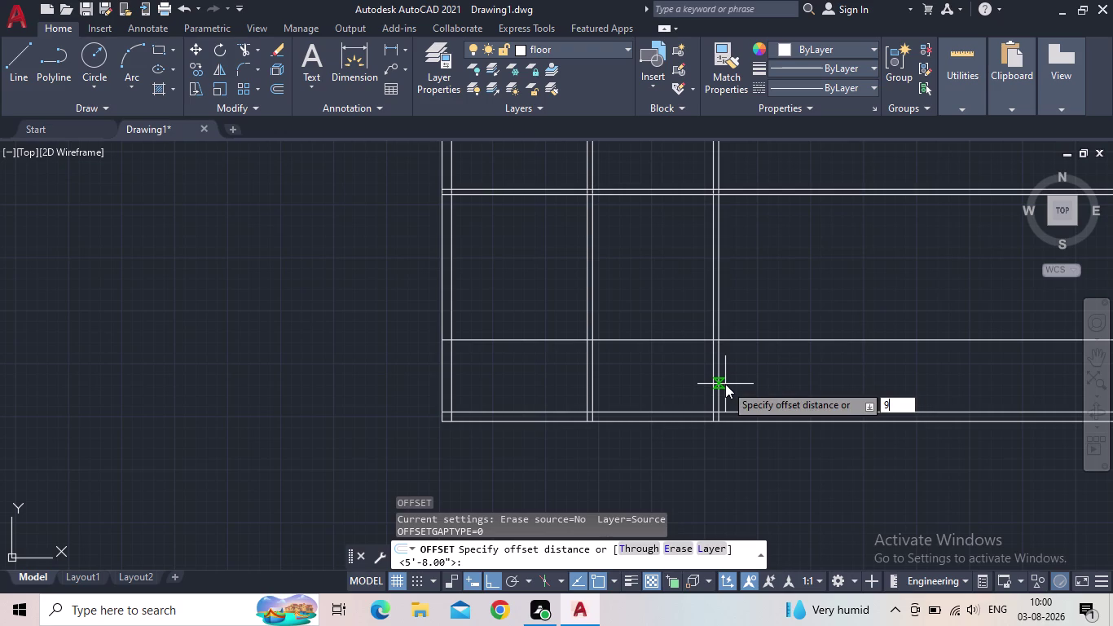
key(Return)
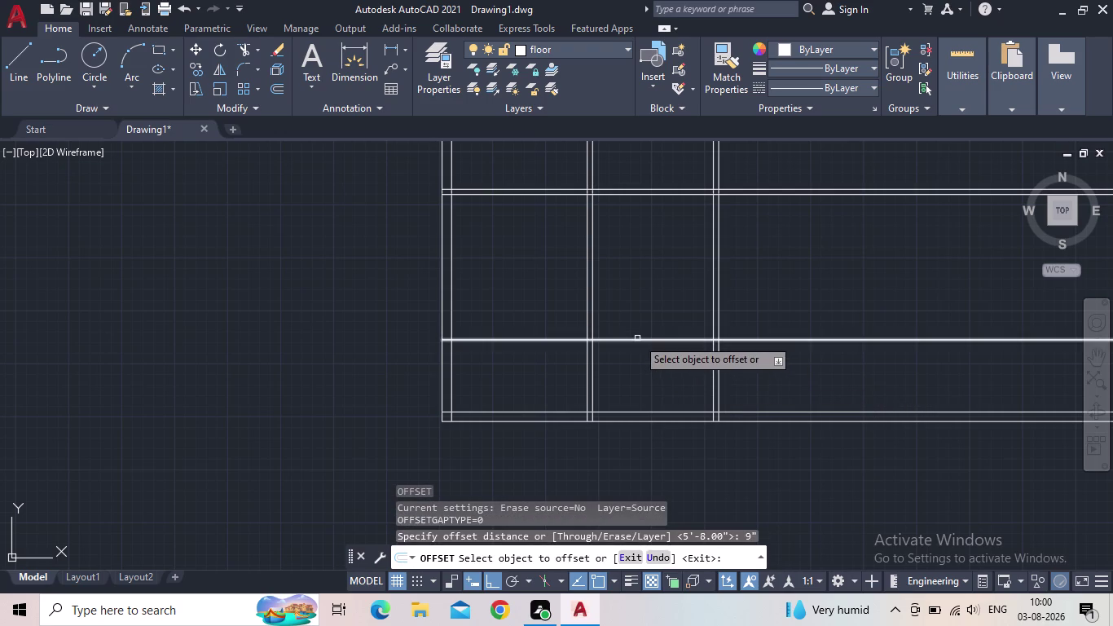
click(636, 338)
click(656, 299)
key(Escape)
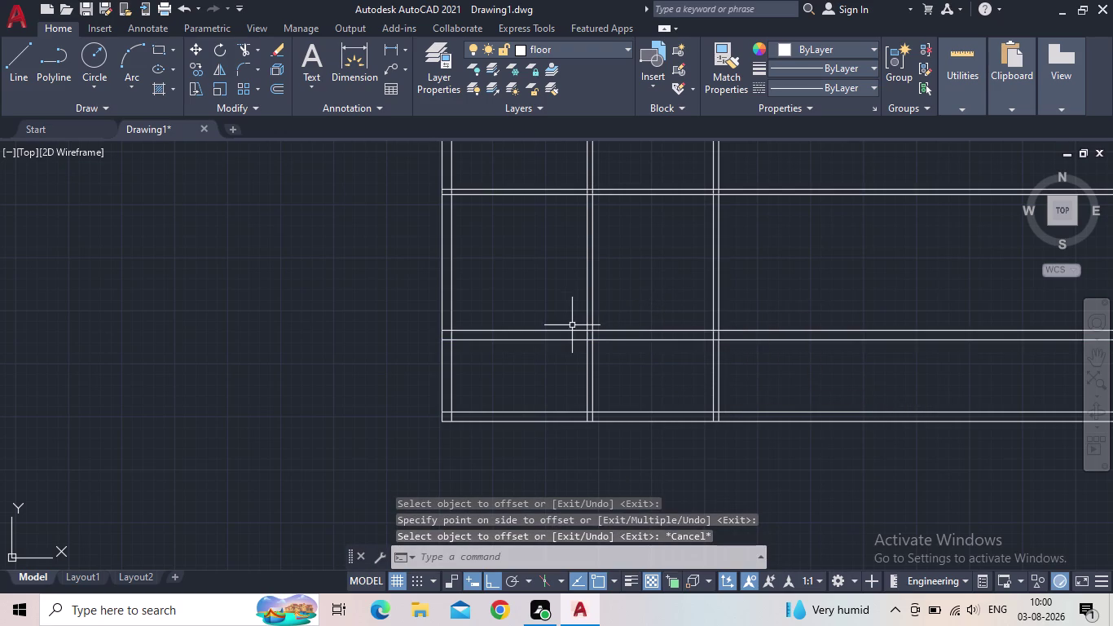
key(t)
key(r)
key(space)
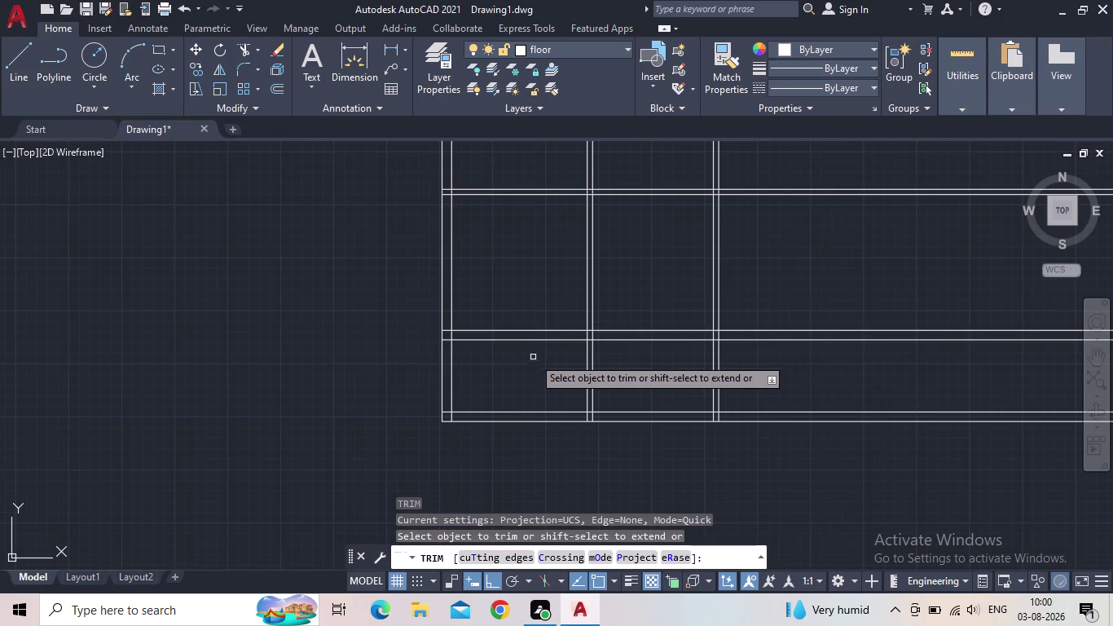
Fence-trim the partition lines crossing the leftmost room.
drag(532, 372, 525, 285)
scroll(up, 3)
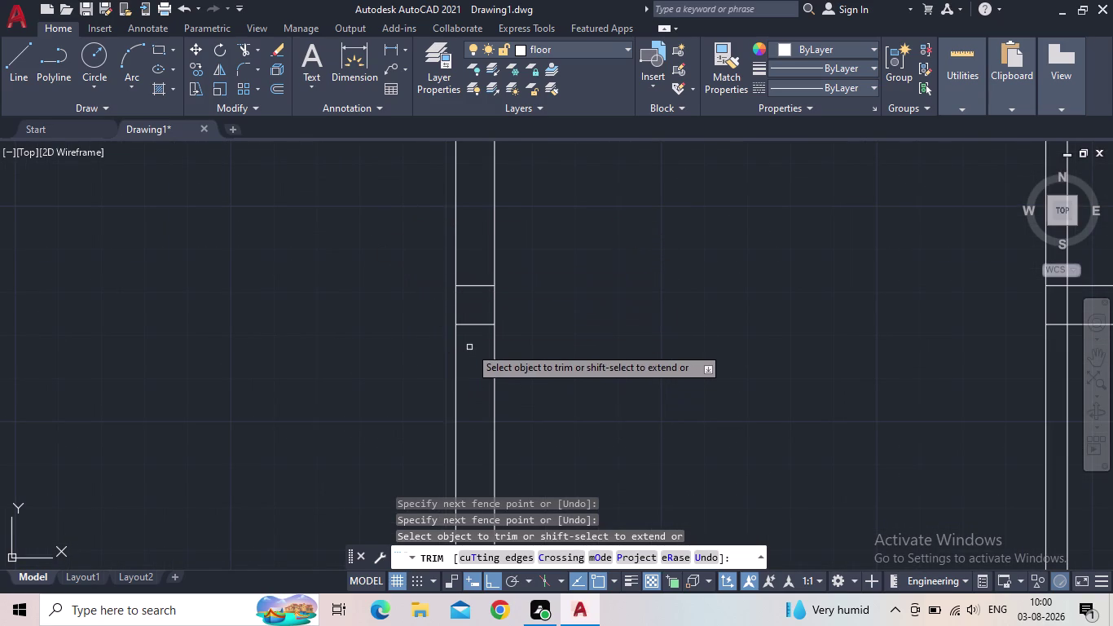
drag(470, 343, 471, 334)
click(474, 276)
scroll(down, 3)
right_drag(528, 332, 544, 336)
middle_drag(544, 336, 465, 343)
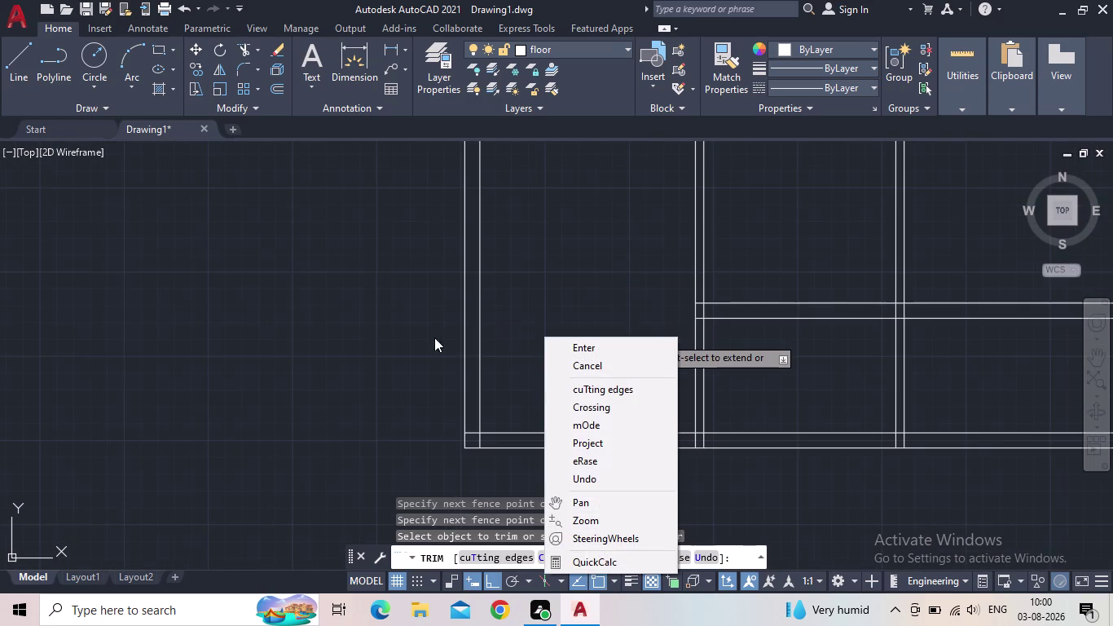
middle_drag(465, 343, 411, 331)
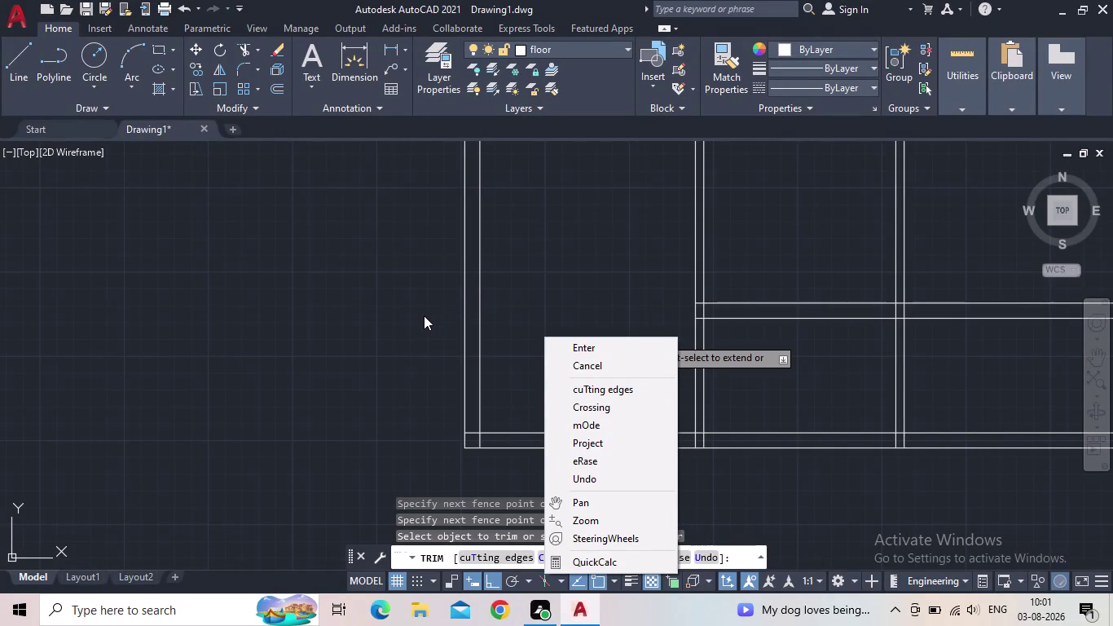
Cancel the pending fence trim and restart TRIM with tr.
click(546, 260)
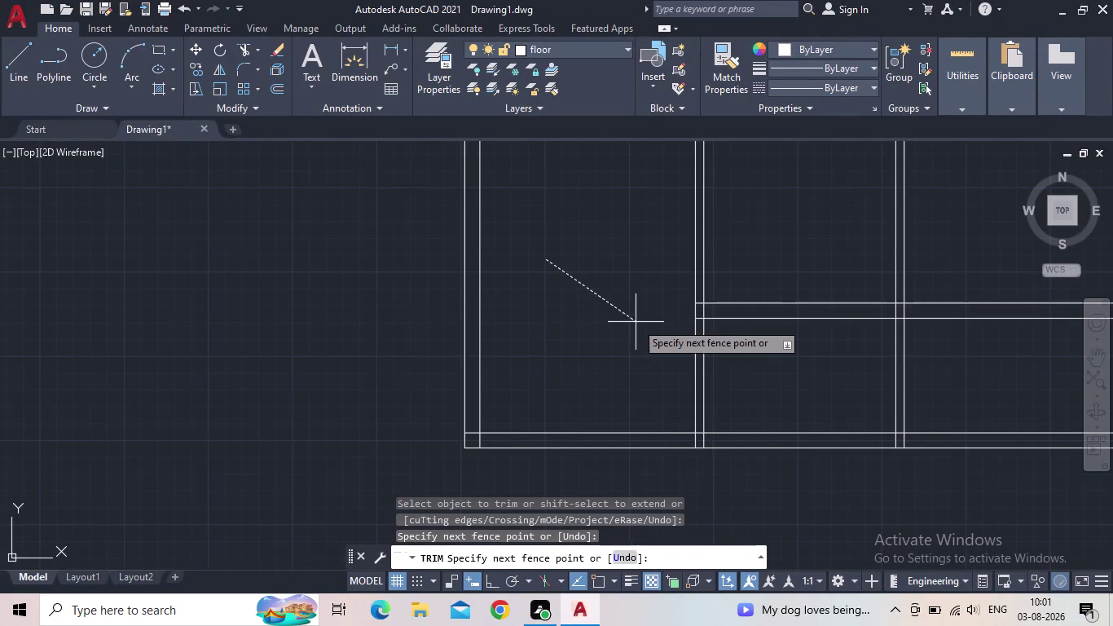
key(Escape)
middle_drag(599, 304, 396, 290)
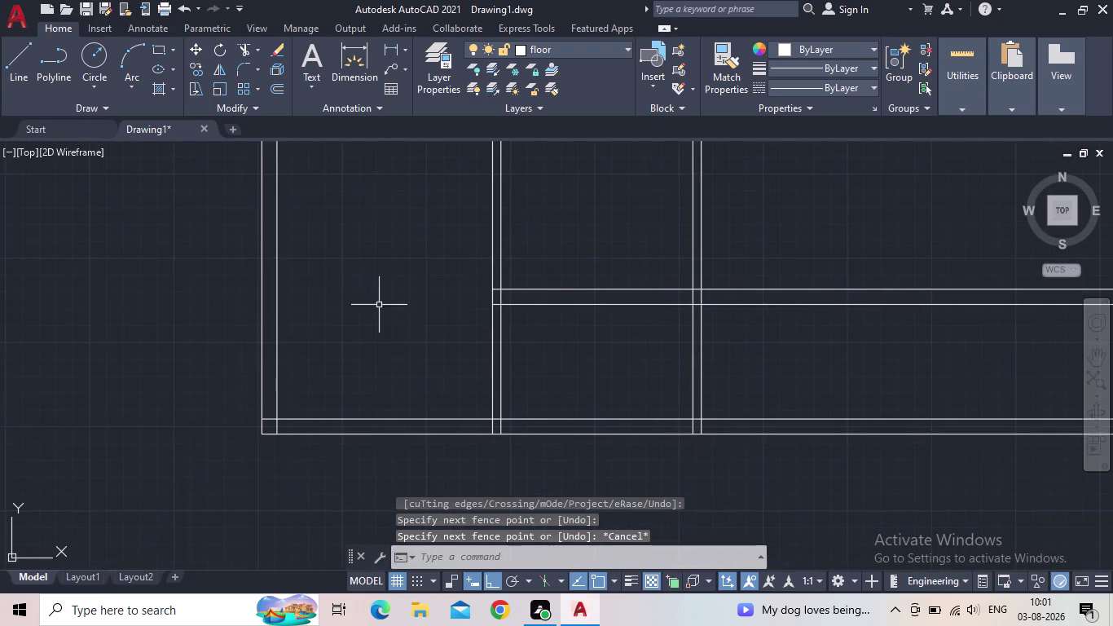
middle_drag(564, 350, 539, 370)
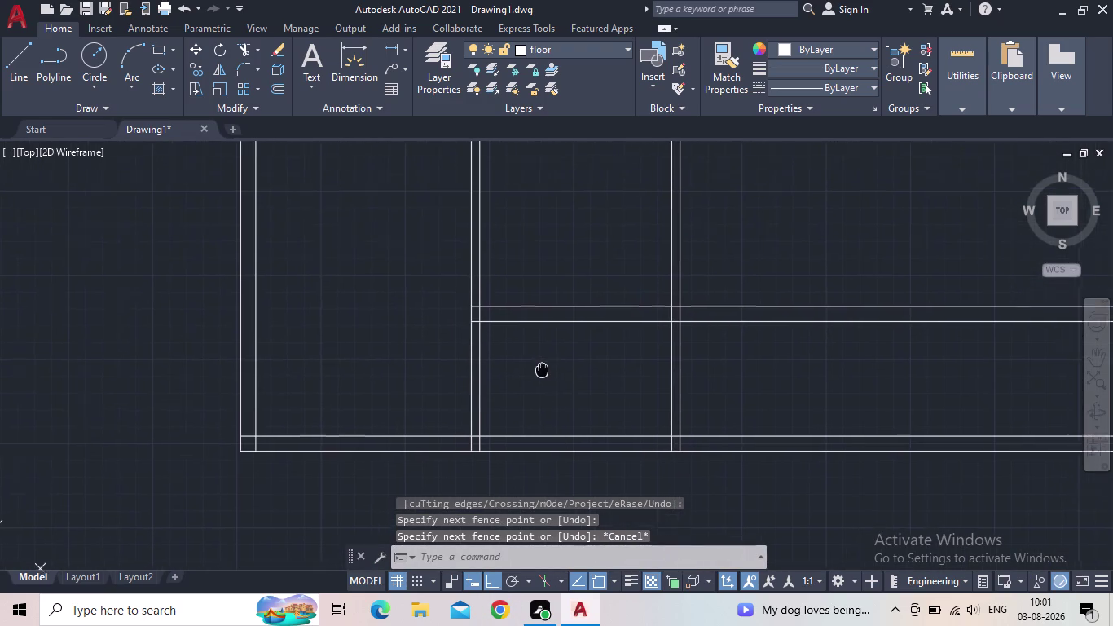
middle_drag(540, 370, 523, 381)
text(tr)
key(space)
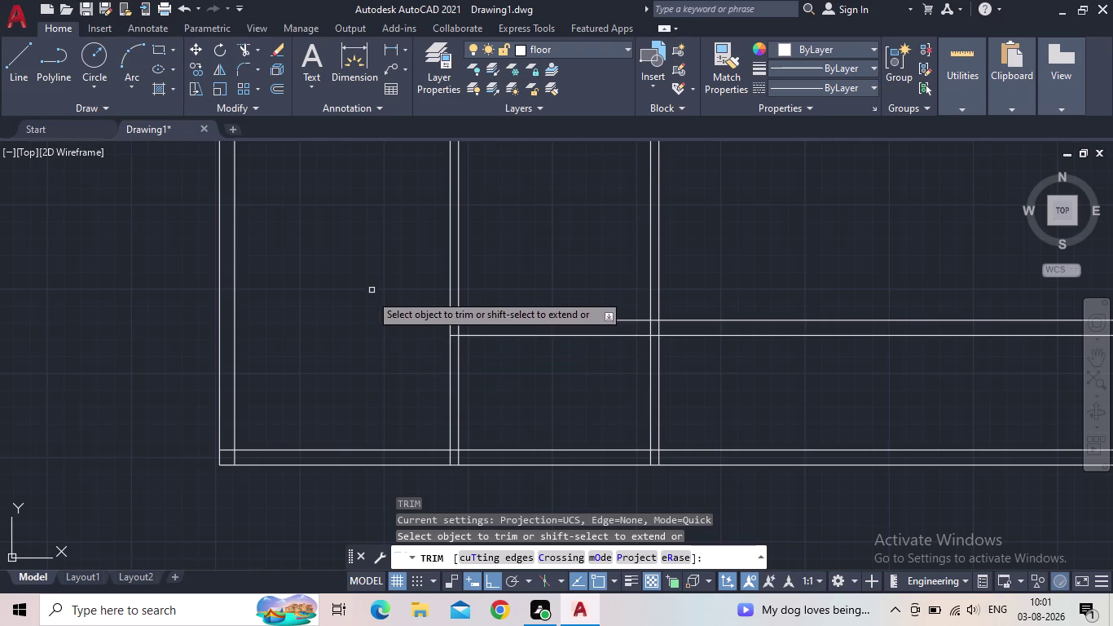
Fence-trim the partition lines inside the left room.
middle_drag(371, 308, 305, 283)
scroll(up, 3)
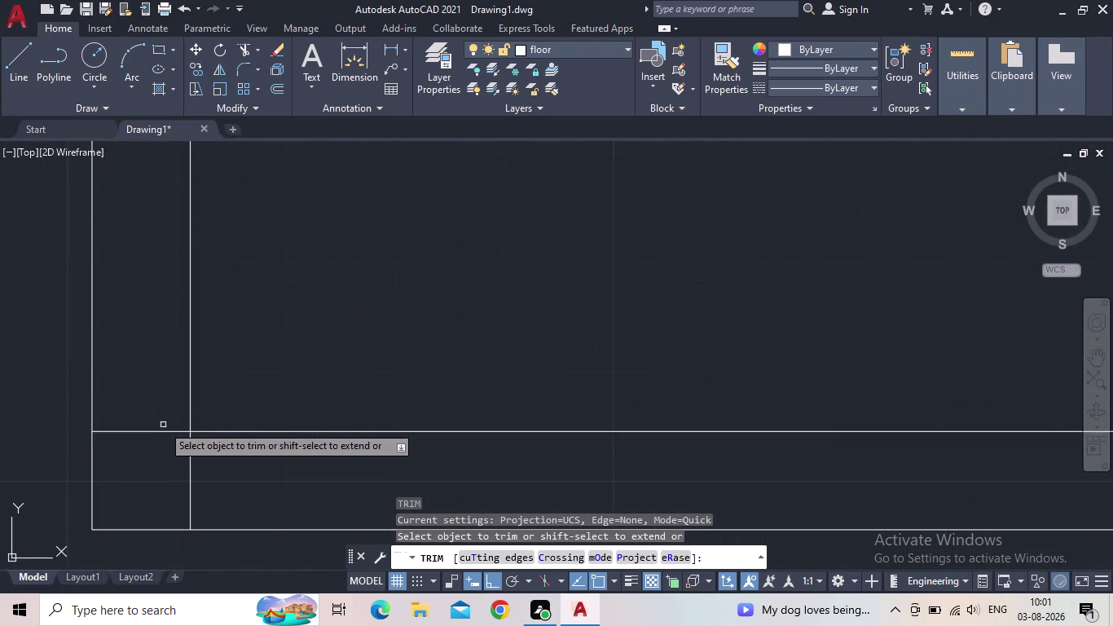
drag(159, 420, 158, 445)
drag(164, 444, 211, 455)
scroll(down, 3)
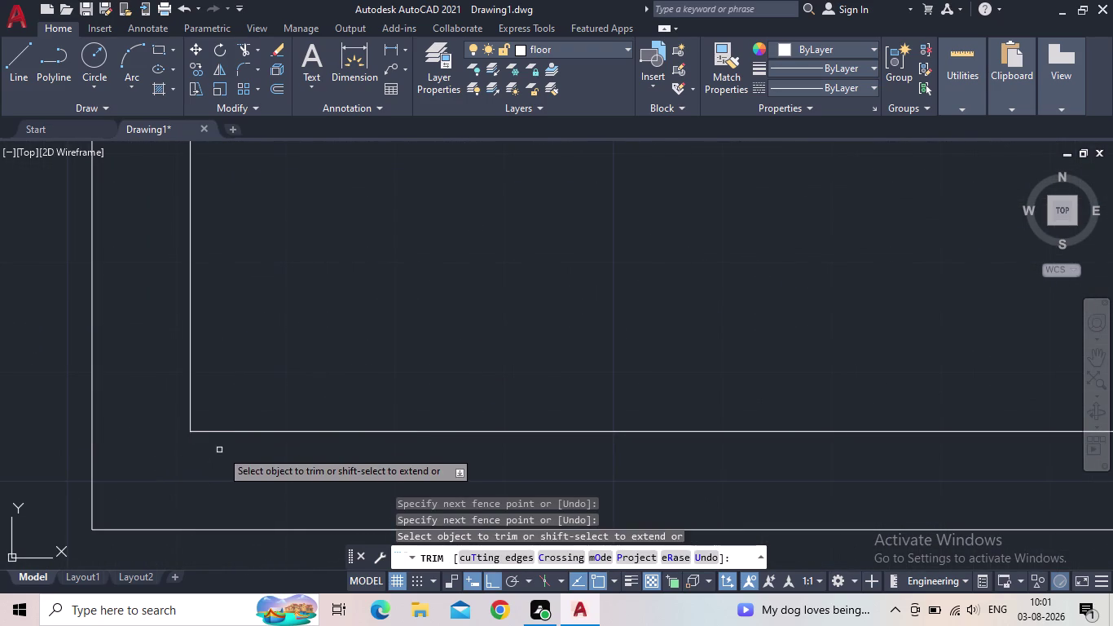
scroll(down, 3)
middle_drag(368, 379, 252, 454)
scroll(down, 3)
scroll(down, 3)
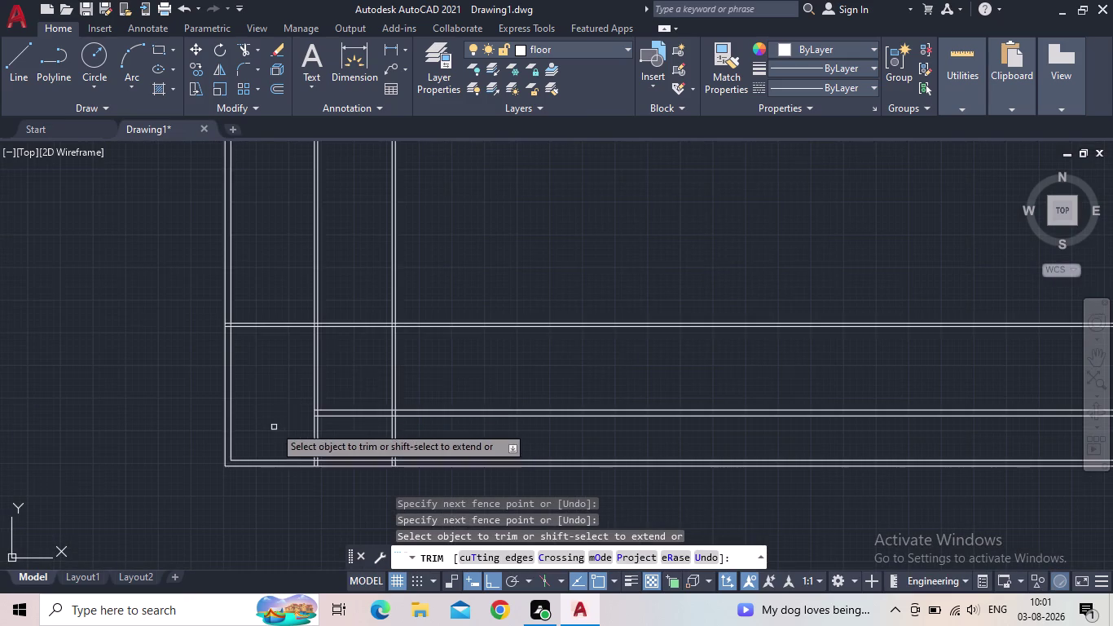
scroll(up, 3)
middle_drag(317, 421, 219, 453)
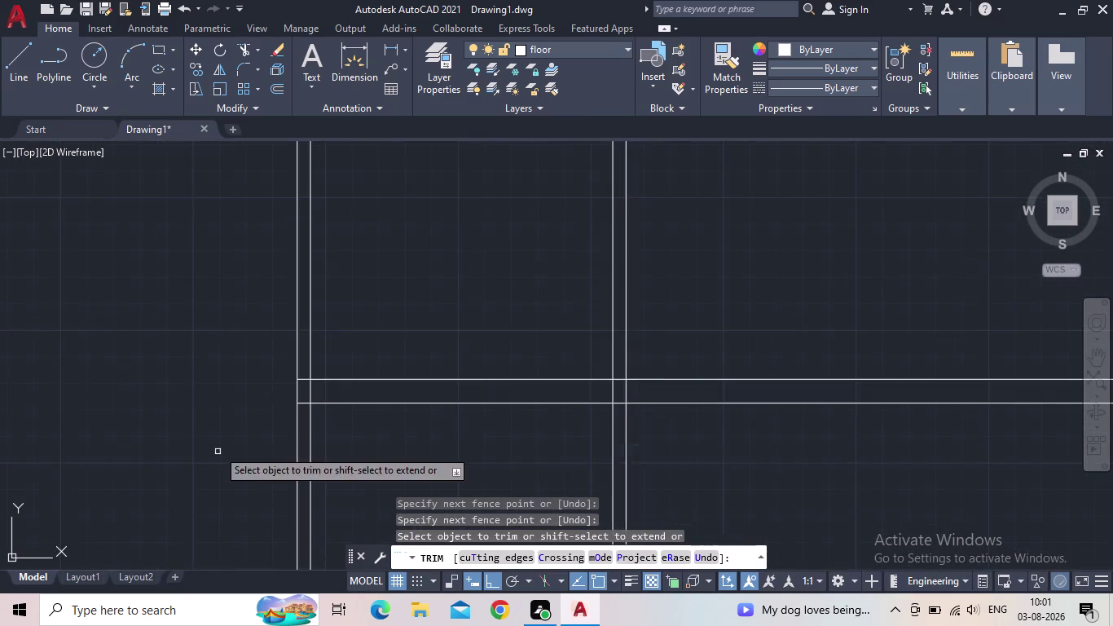
key(Escape)
Trim the partition's right-hand extension beyond the second vertical wall.
scroll(down, 3)
middle_drag(252, 414, 189, 424)
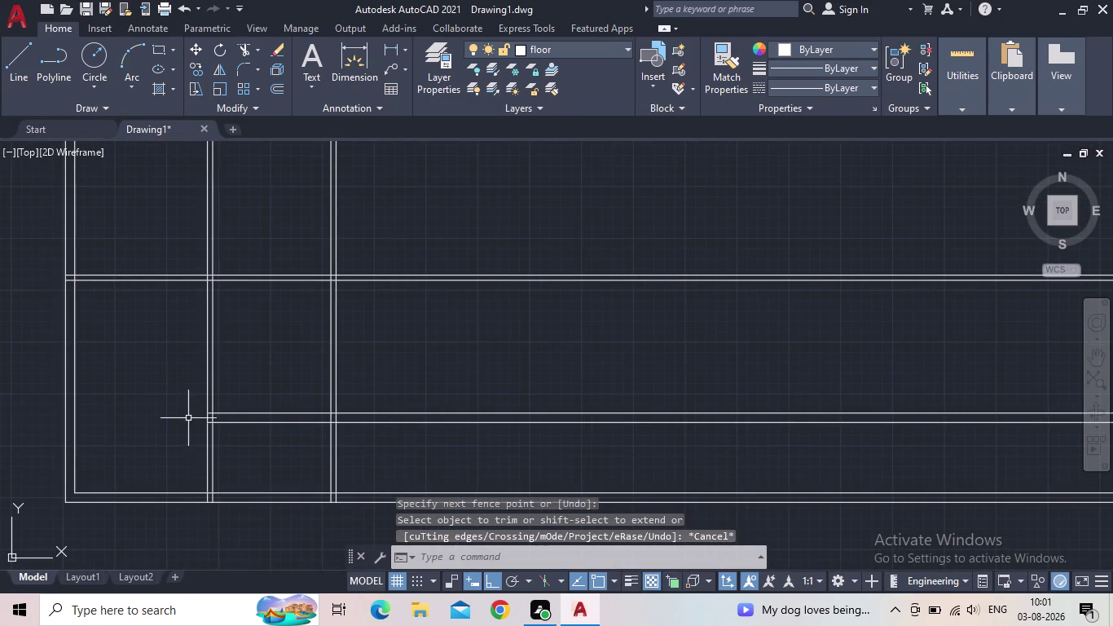
key(t)
key(r)
key(space)
drag(415, 449, 416, 444)
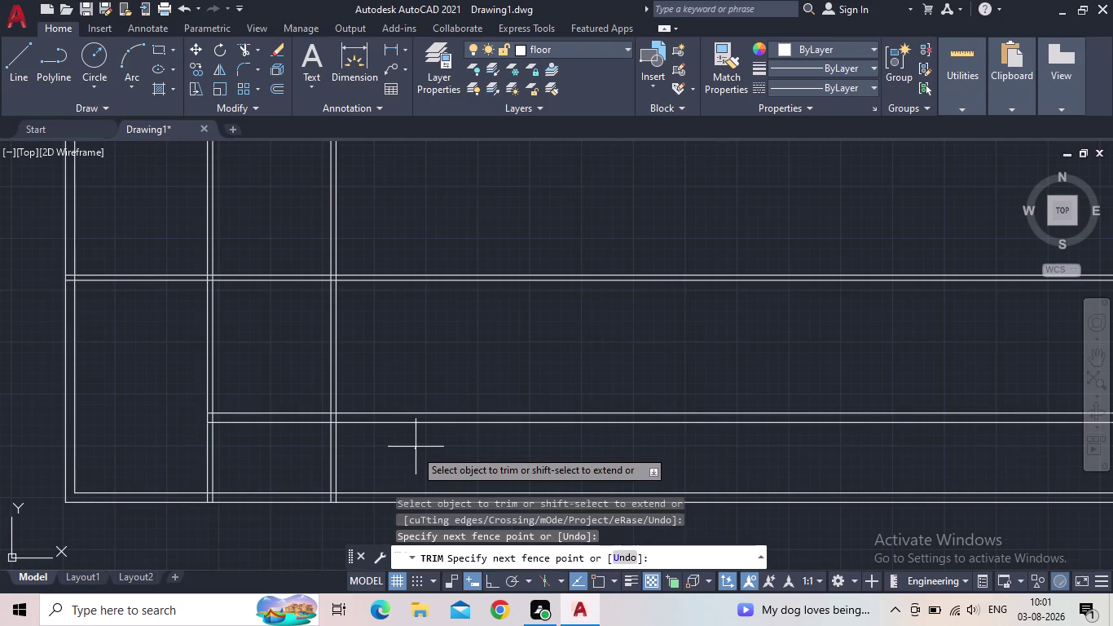
drag(415, 444, 414, 439)
drag(522, 453, 470, 391)
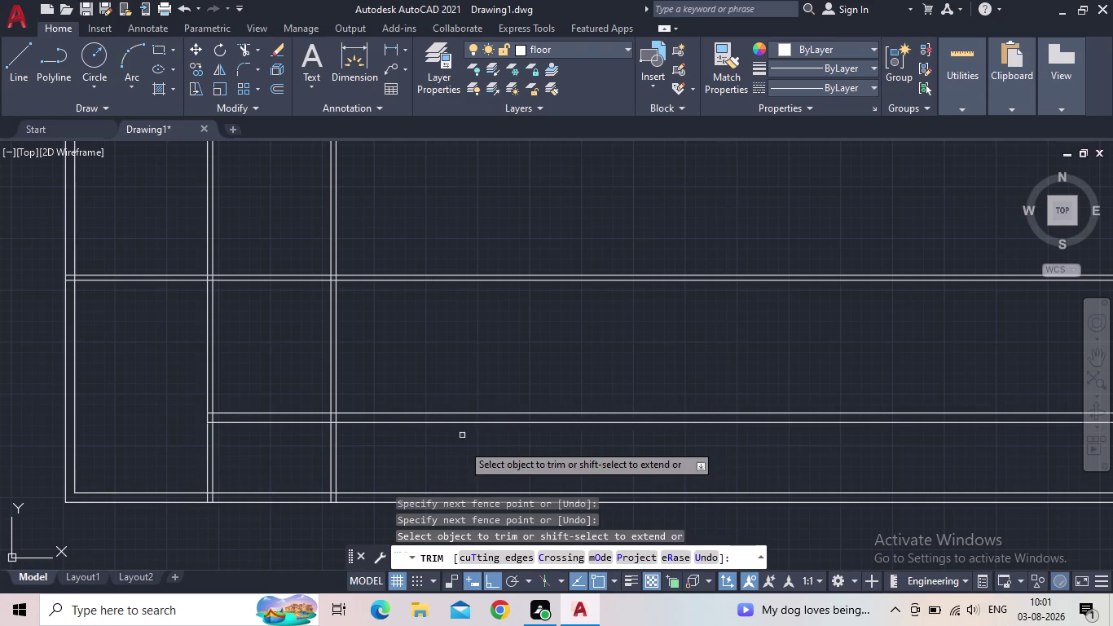
drag(462, 435, 442, 379)
middle_drag(405, 406, 476, 441)
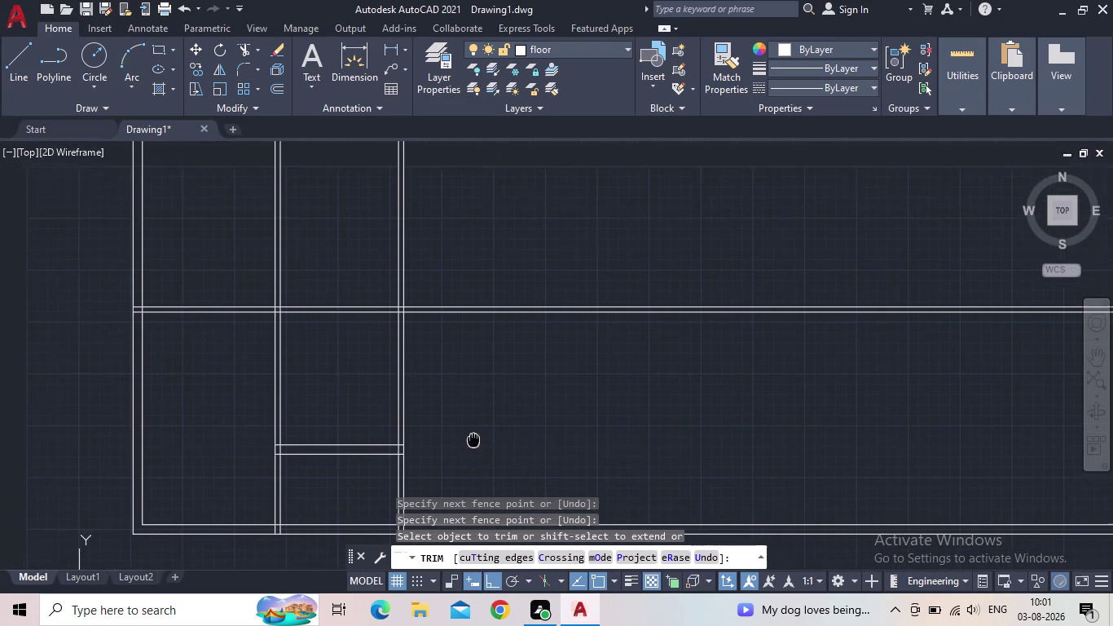
middle_drag(476, 441, 478, 444)
key(Escape)
Pan over the trimmed partition and start a linear dimension.
middle_drag(453, 451, 533, 434)
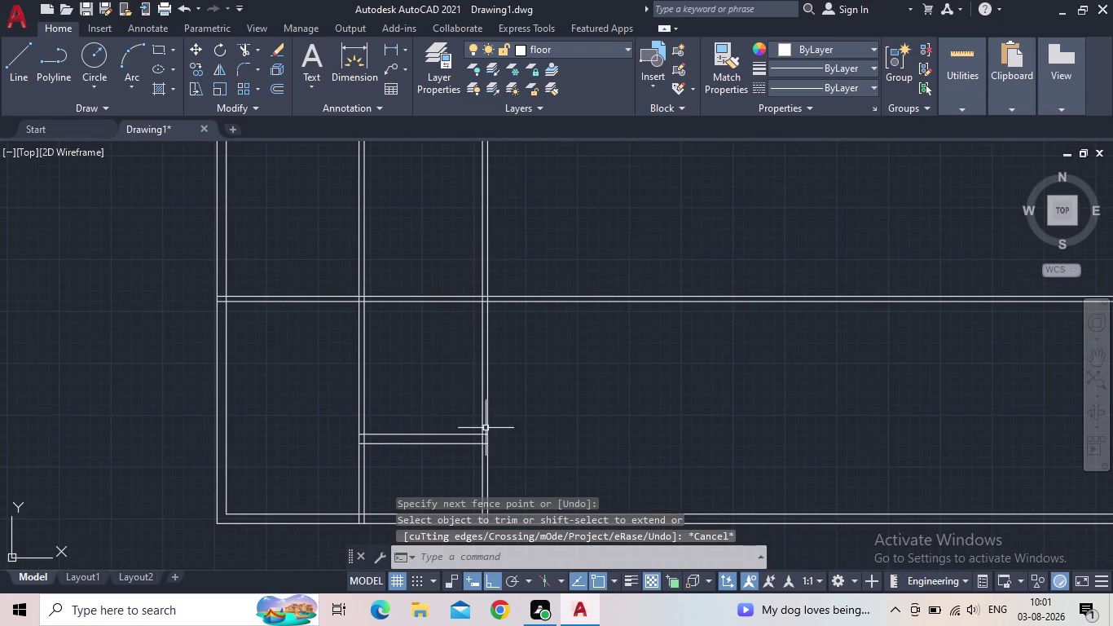
scroll(up, 3)
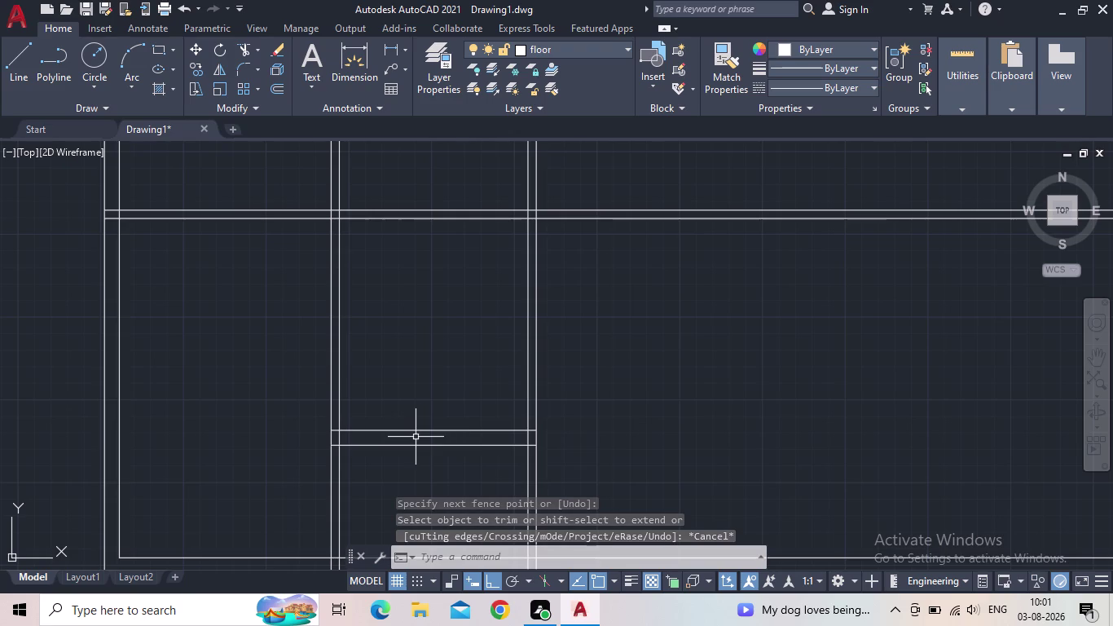
middle_drag(423, 368, 426, 413)
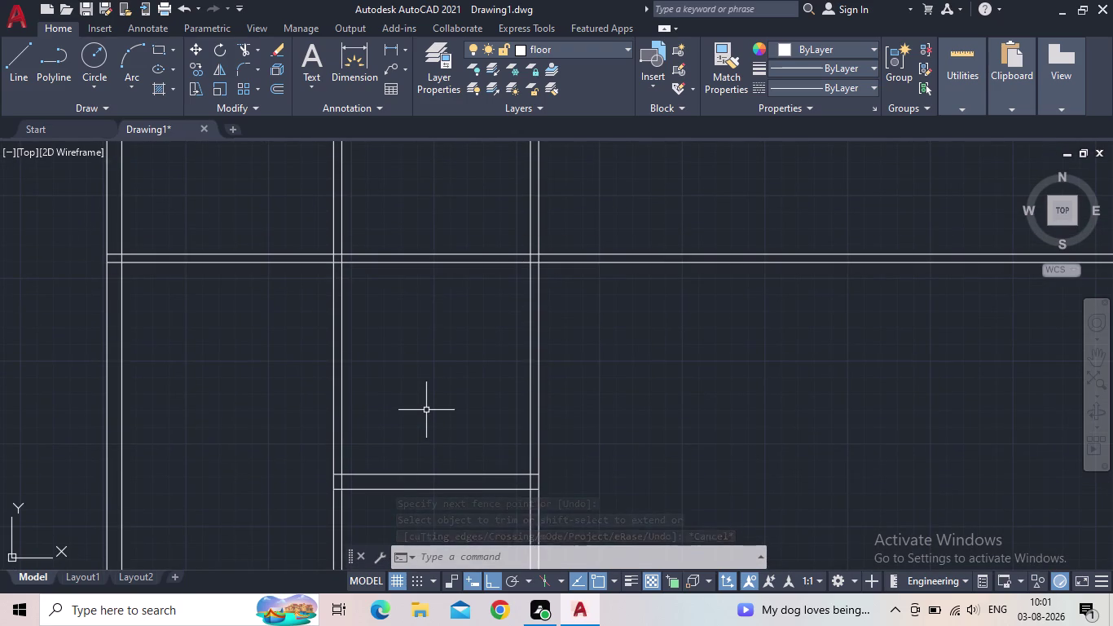
click(385, 49)
middle_drag(425, 415, 437, 388)
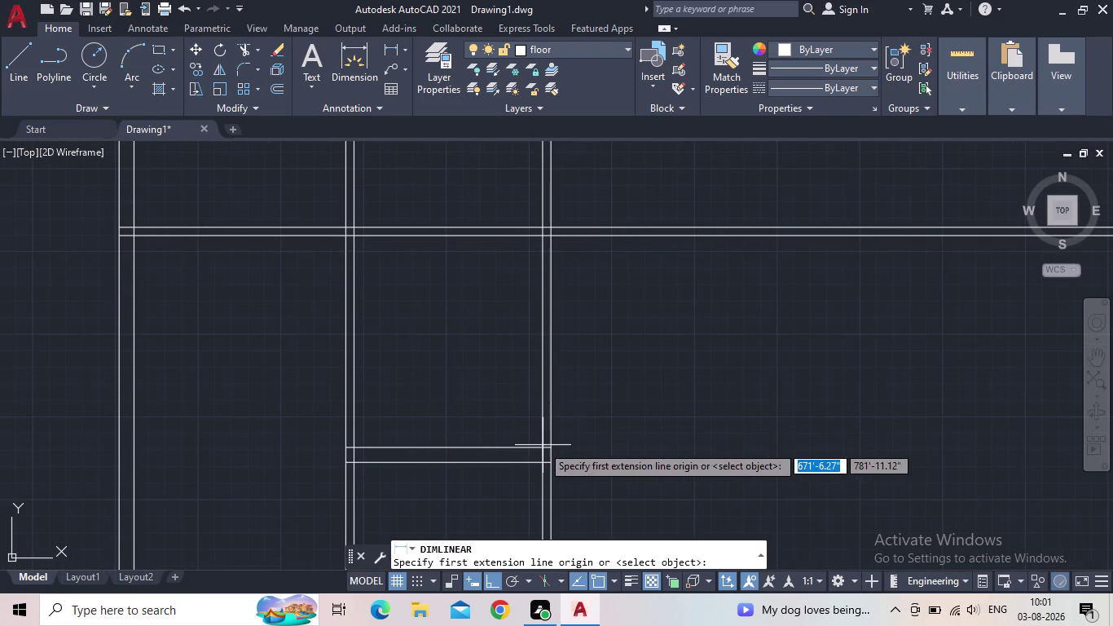
click(541, 448)
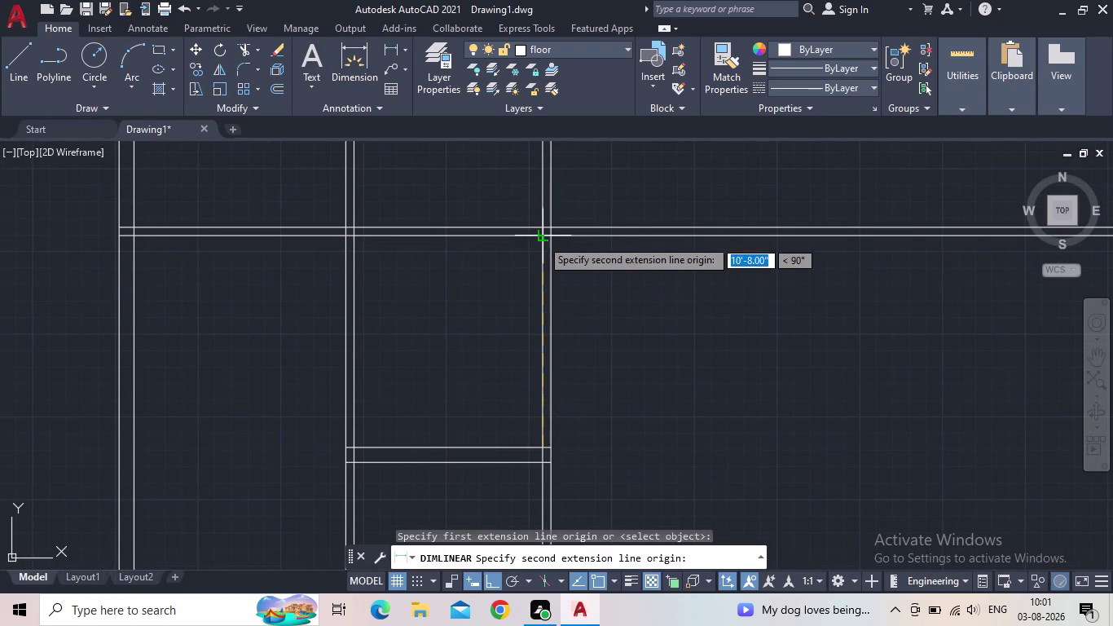
click(541, 237)
scroll(up, 3)
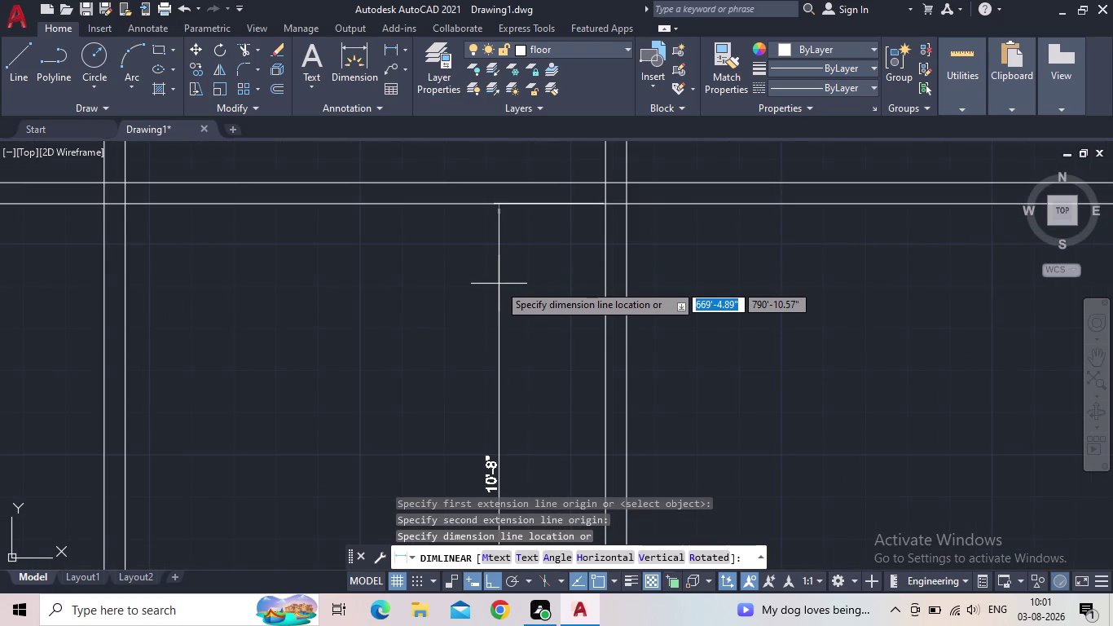
scroll(down, 3)
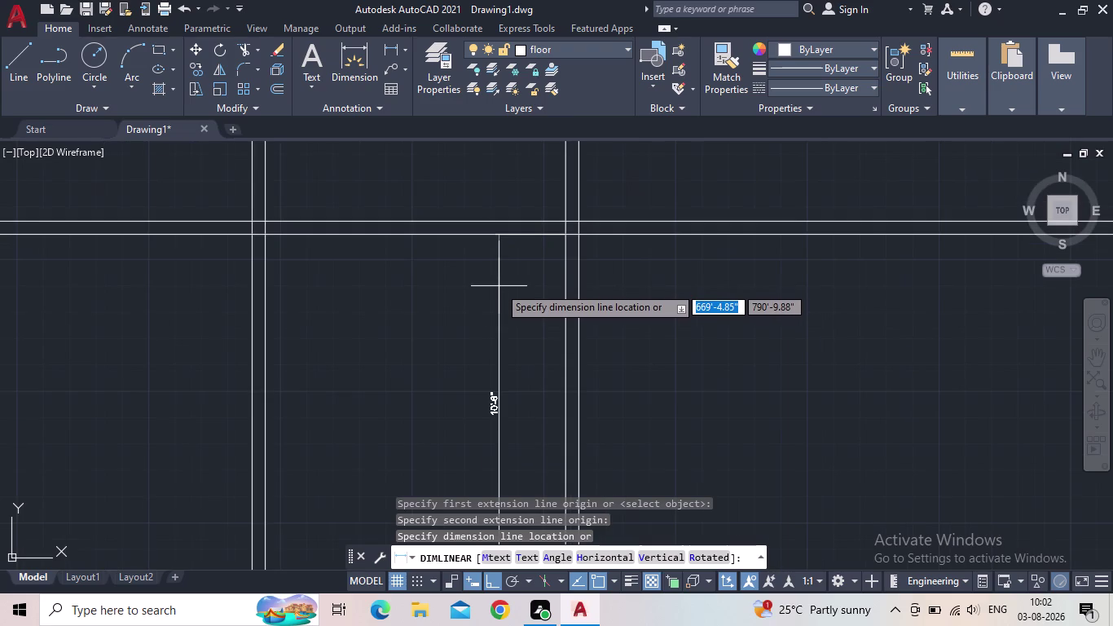
key(Escape)
scroll(down, 3)
Pan to the partition junction area and select the horizontal partition line.
middle_drag(503, 300, 556, 309)
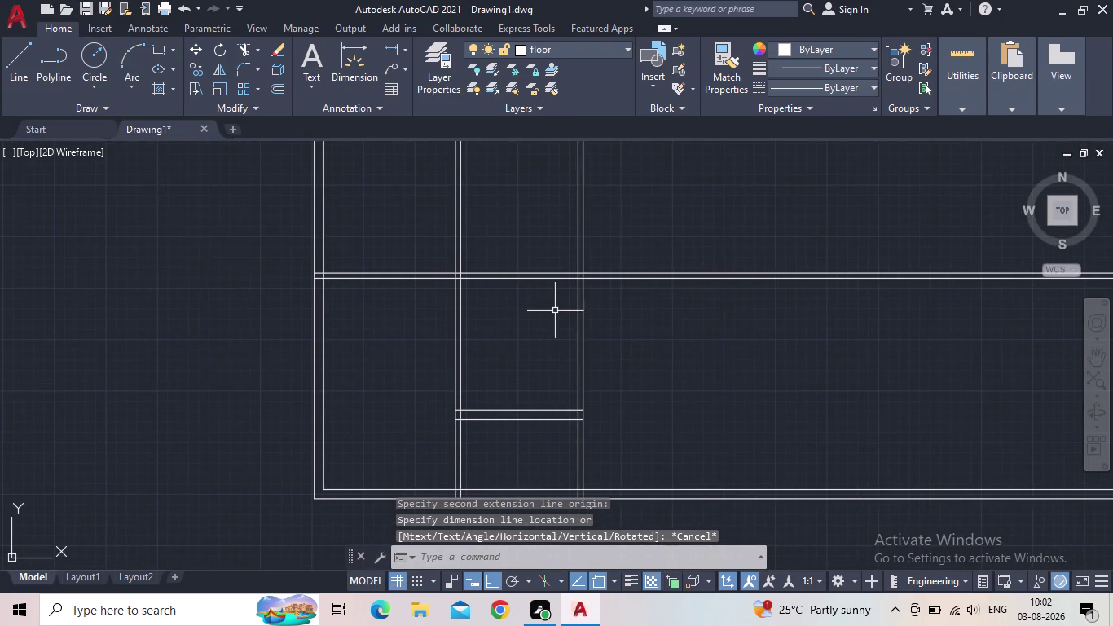
middle_drag(463, 323, 637, 375)
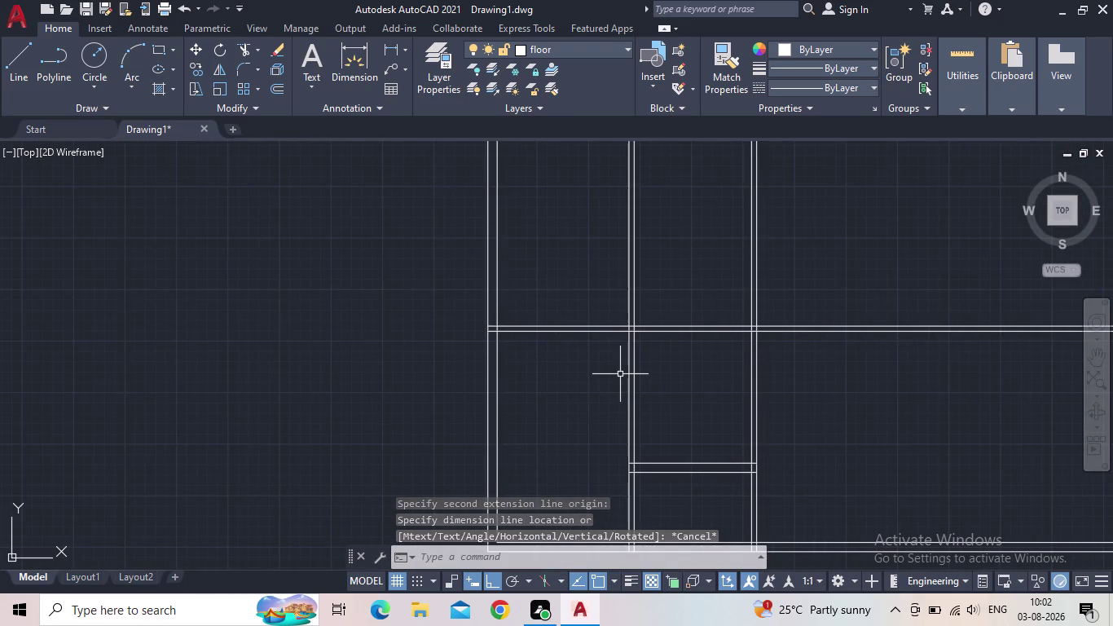
middle_drag(608, 372, 591, 398)
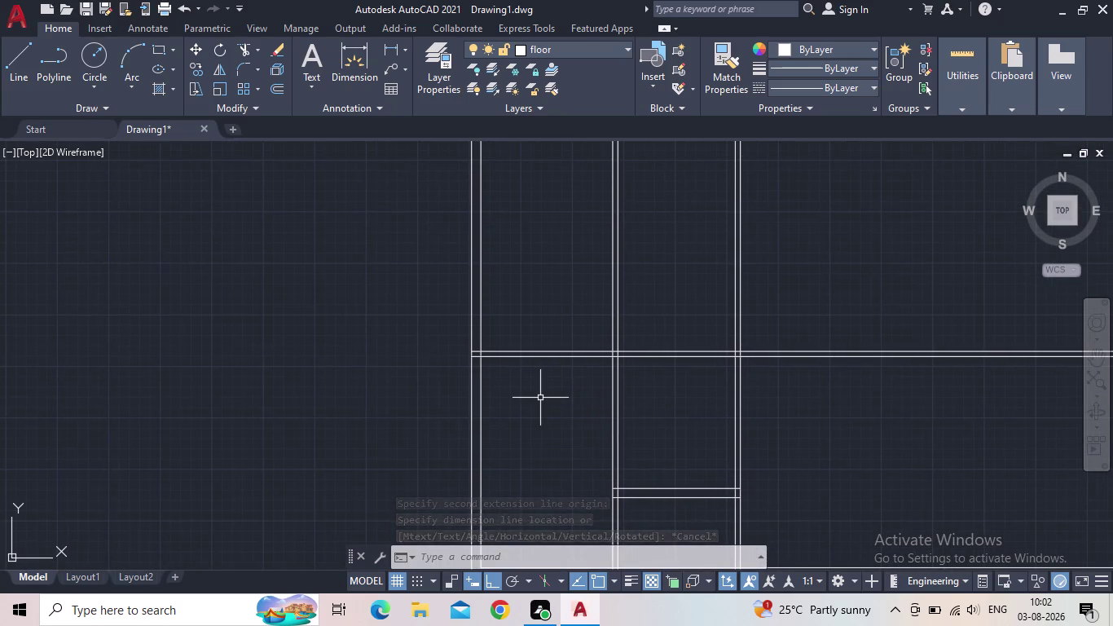
scroll(up, 3)
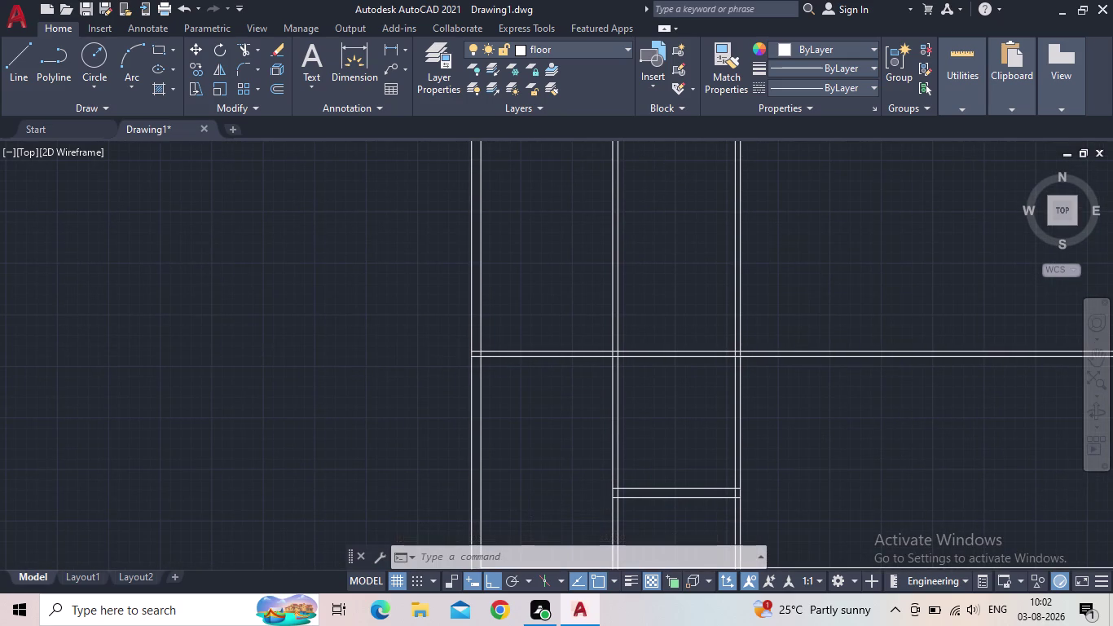
scroll(down, 3)
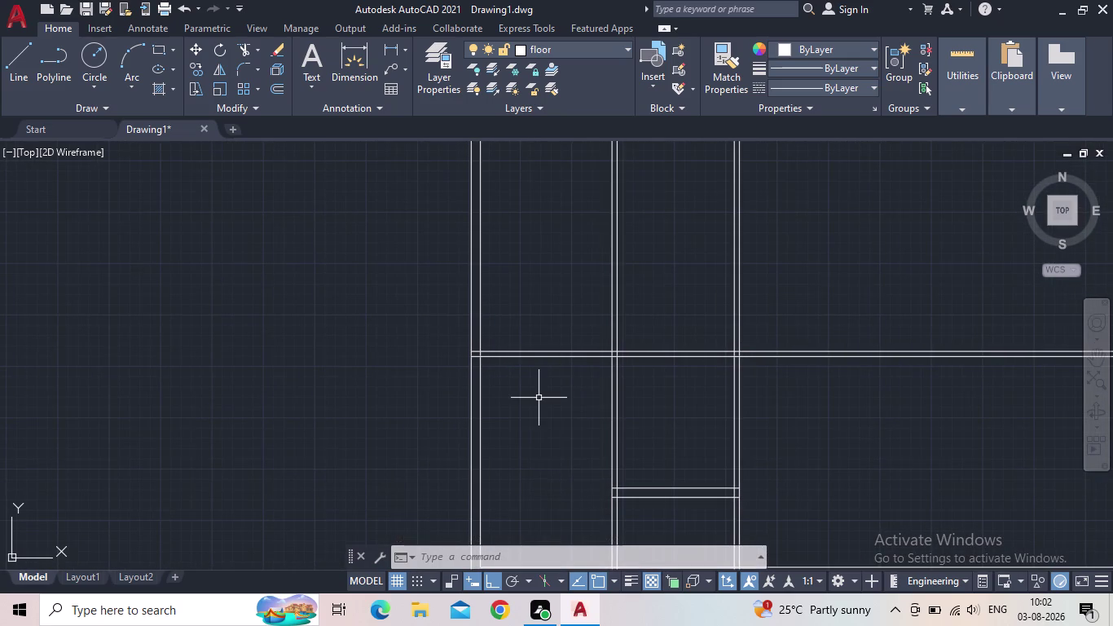
middle_drag(539, 397, 529, 383)
scroll(up, 3)
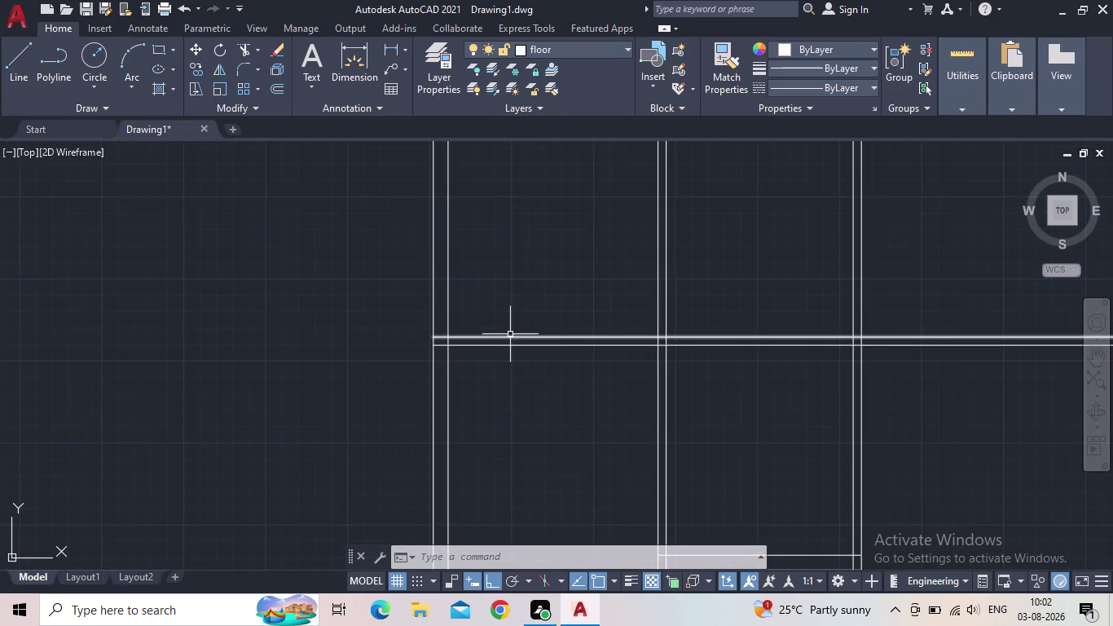
click(510, 334)
click(563, 353)
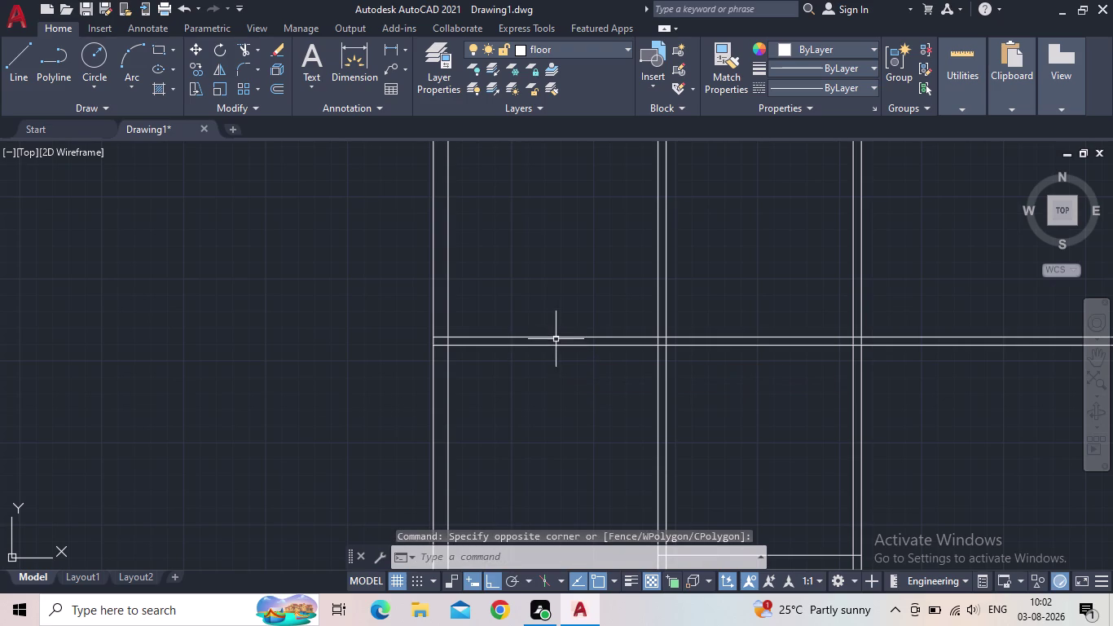
click(554, 337)
scroll(down, 3)
scroll(down, 3)
middle_drag(598, 374, 610, 358)
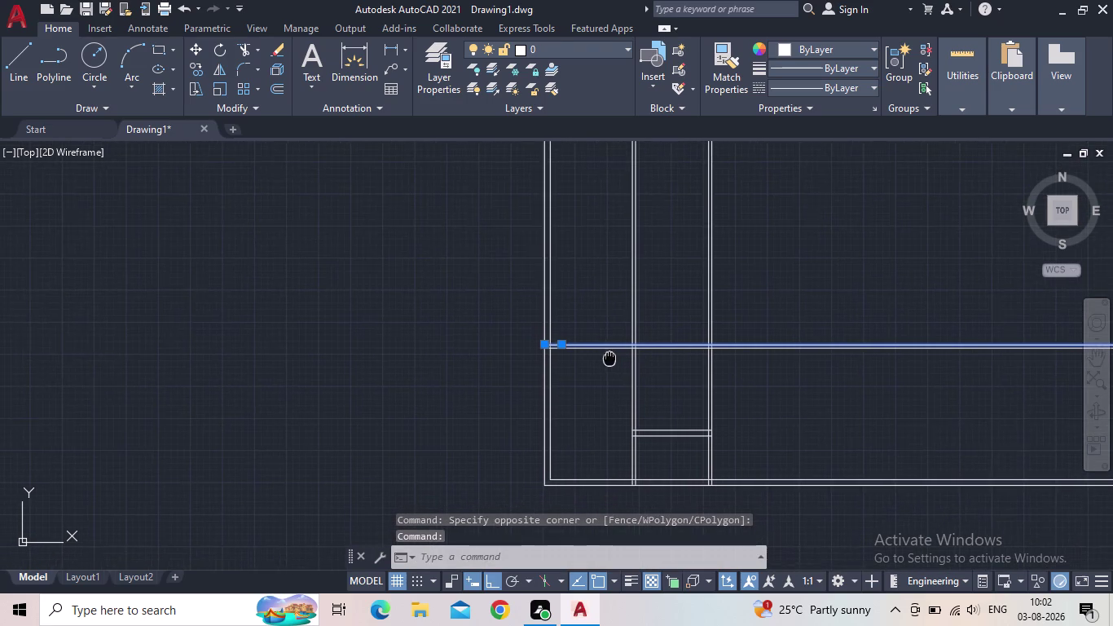
middle_drag(609, 358, 608, 371)
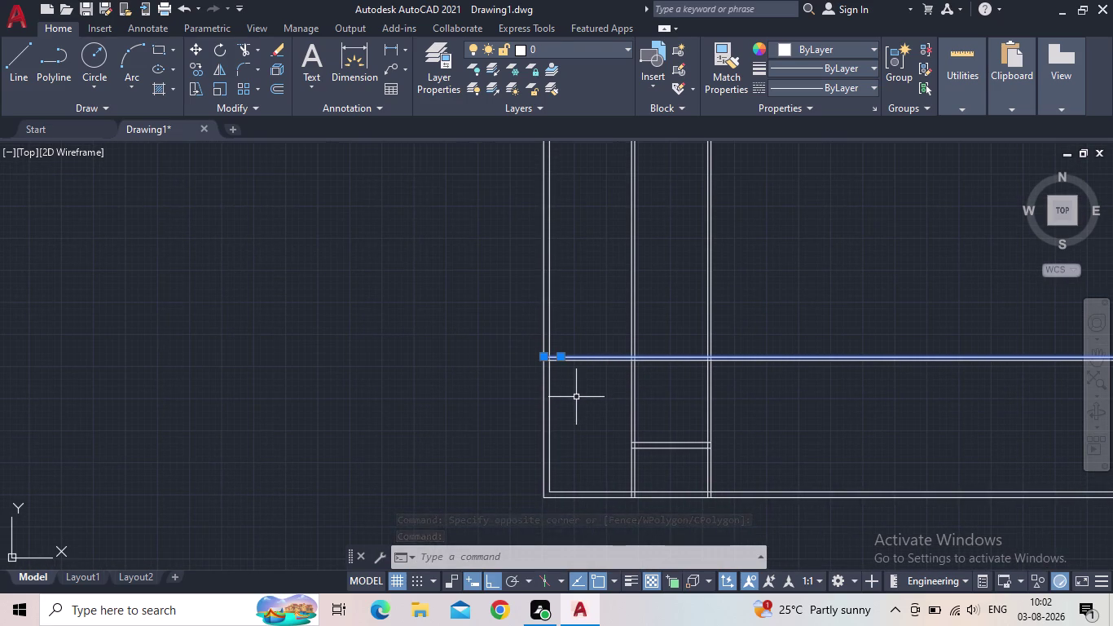
Offset the horizontal partition line 9" to create a parallel line.
key(Delete)
key(o)
key(Return)
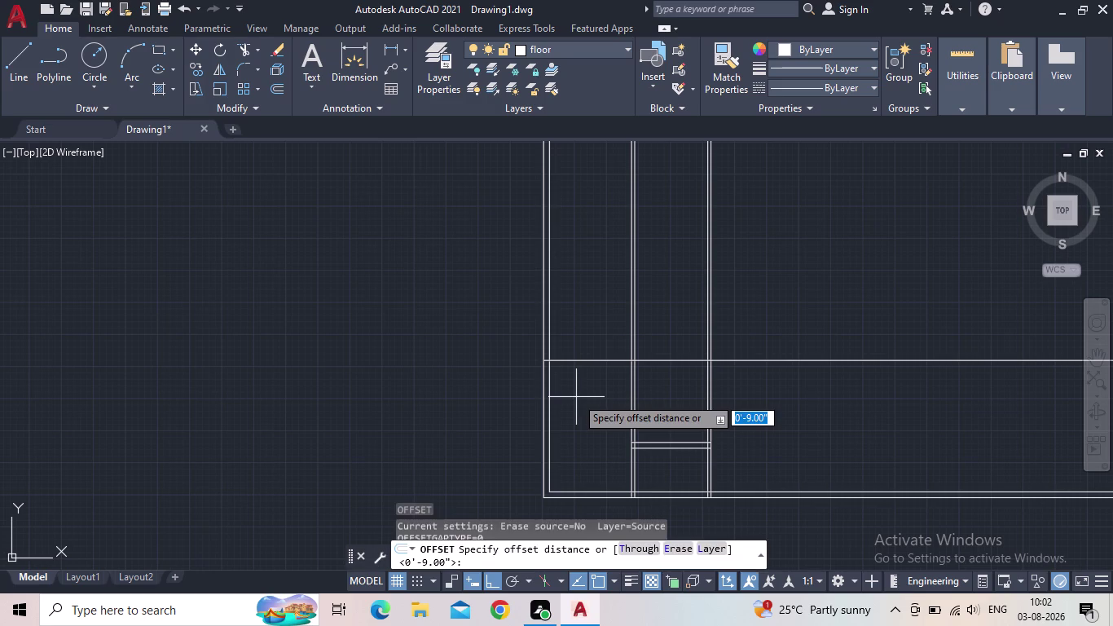
scroll(up, 3)
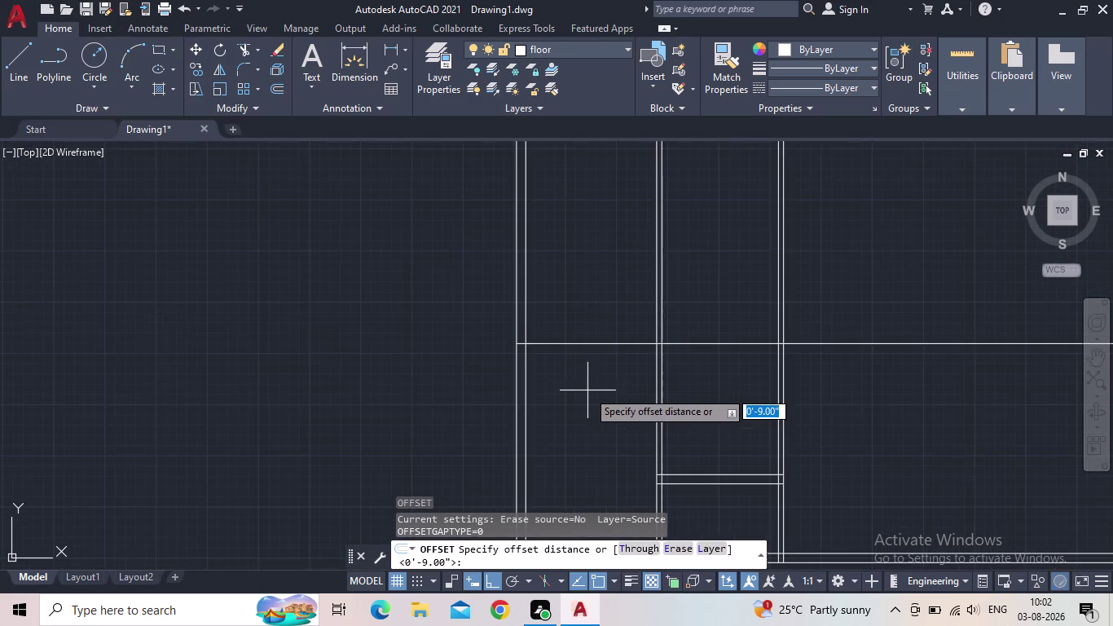
middle_drag(567, 382, 564, 413)
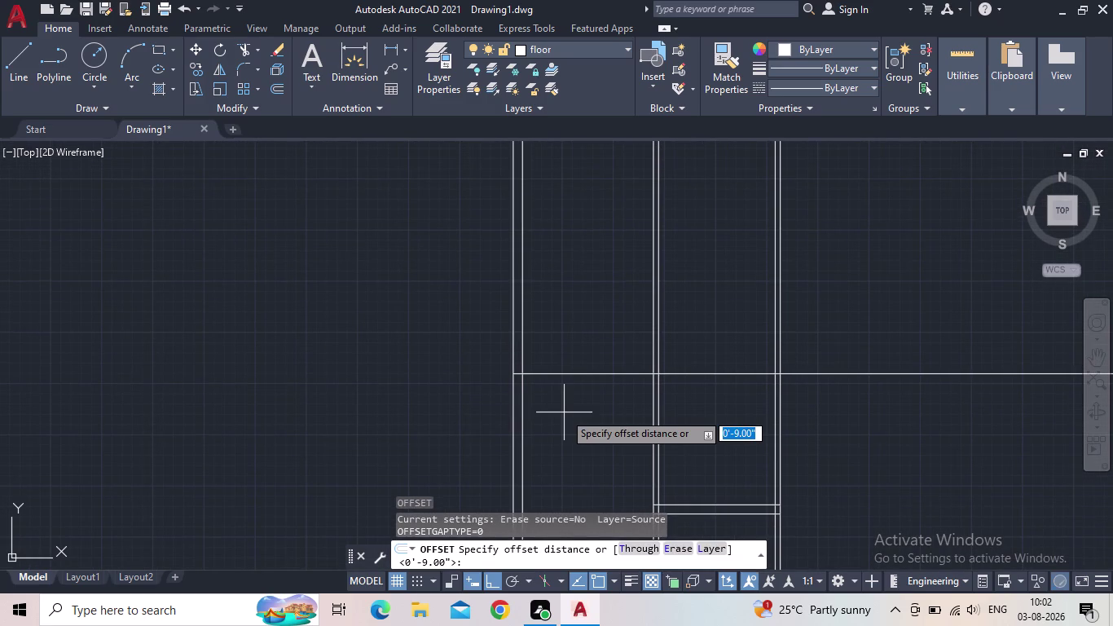
key(o)
key(Return)
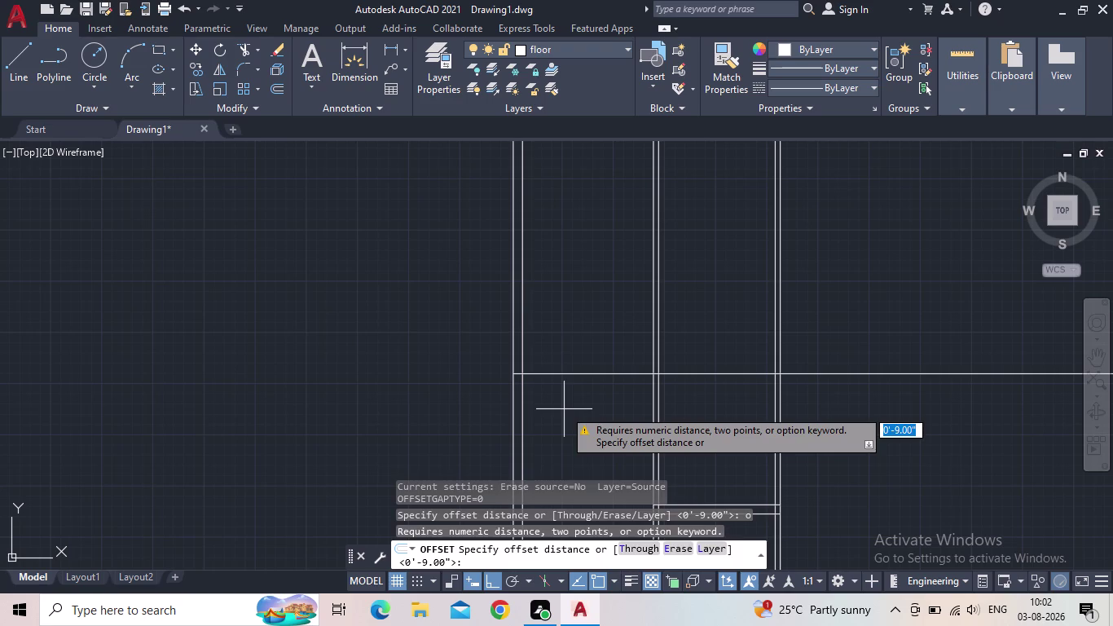
key(Escape)
key(o)
key(Return)
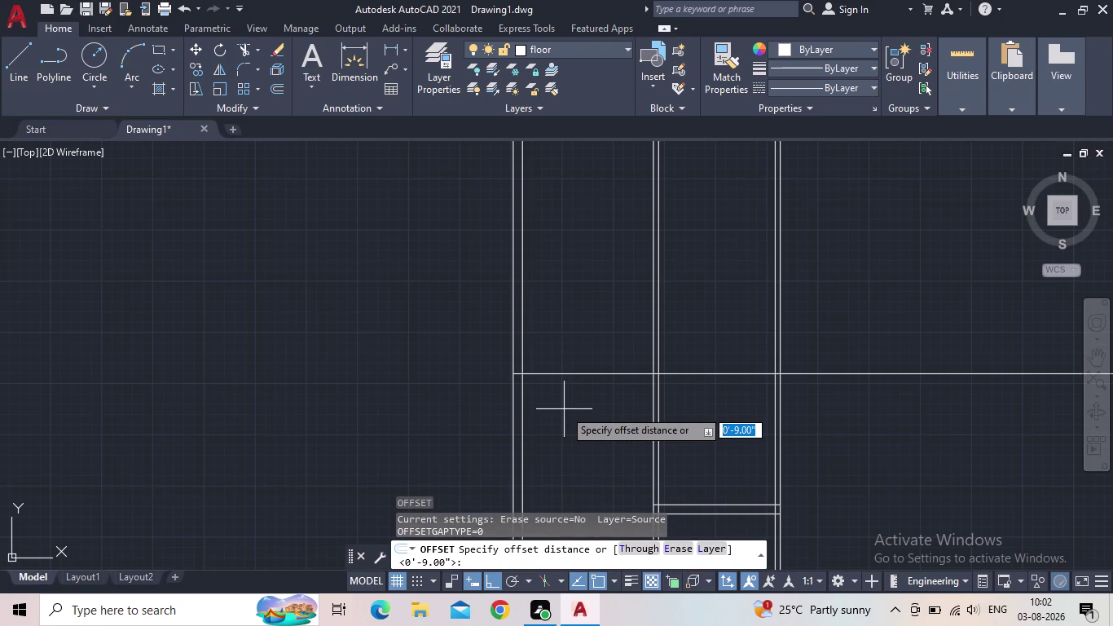
text(9)
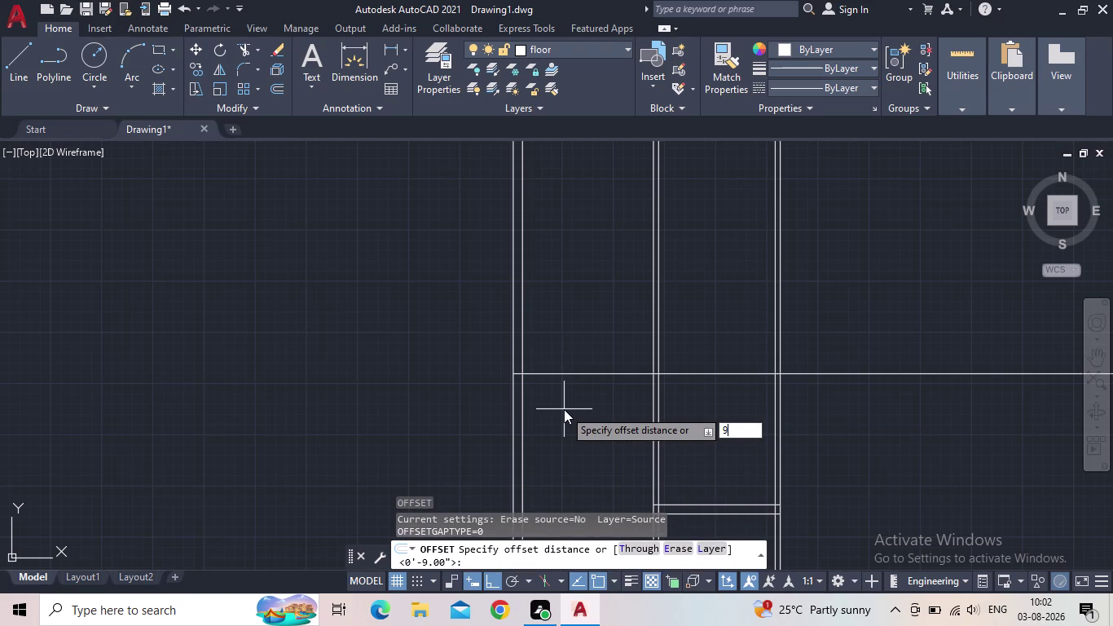
text(")
key(Return)
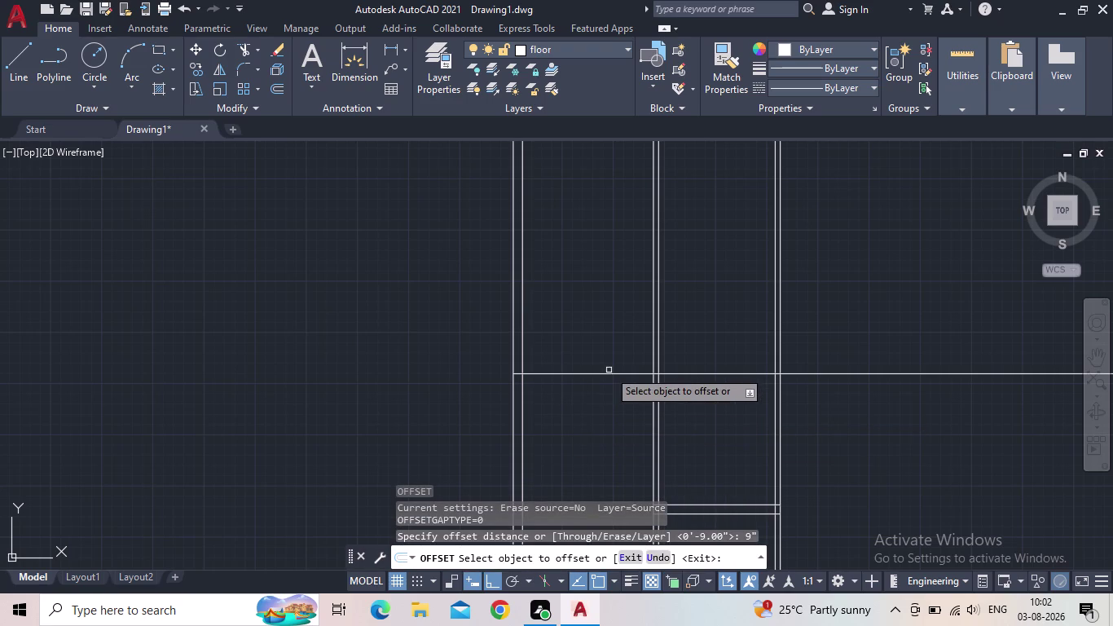
click(604, 374)
click(609, 304)
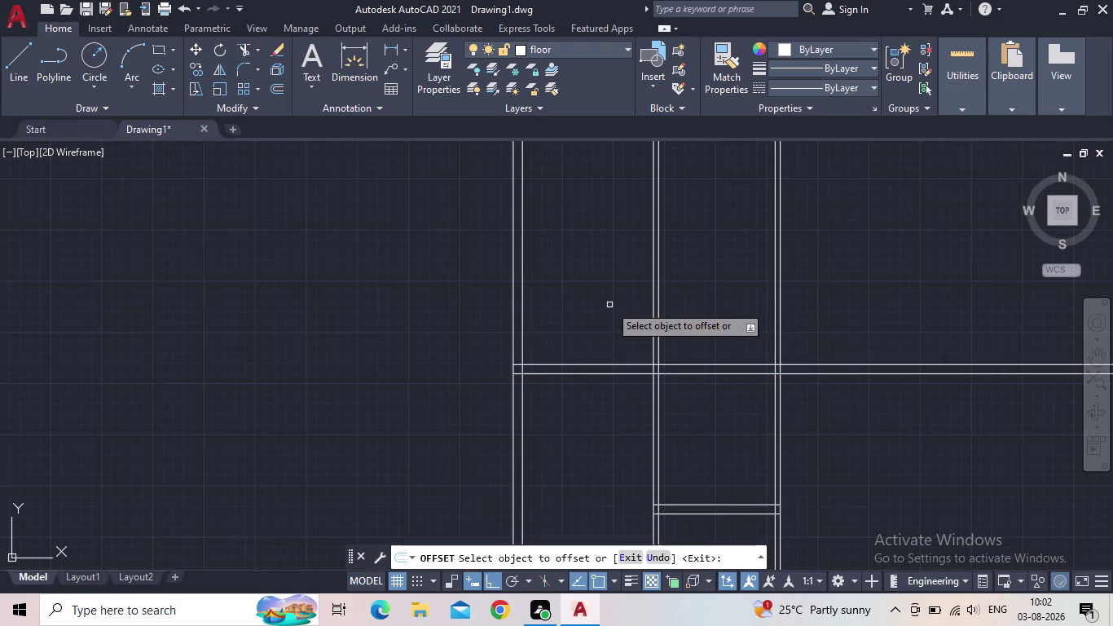
key(Escape)
Cancel a trim attempt and pan the plan to the wall junctions.
scroll(down, 3)
middle_click(565, 401)
scroll(up, 3)
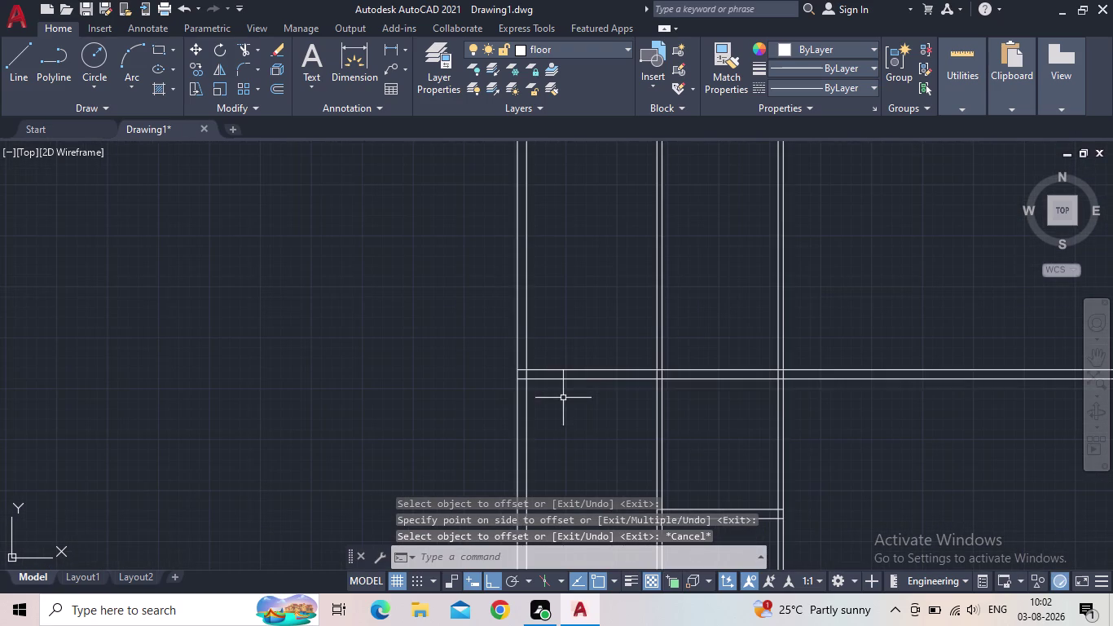
middle_drag(541, 410, 511, 422)
scroll(up, 3)
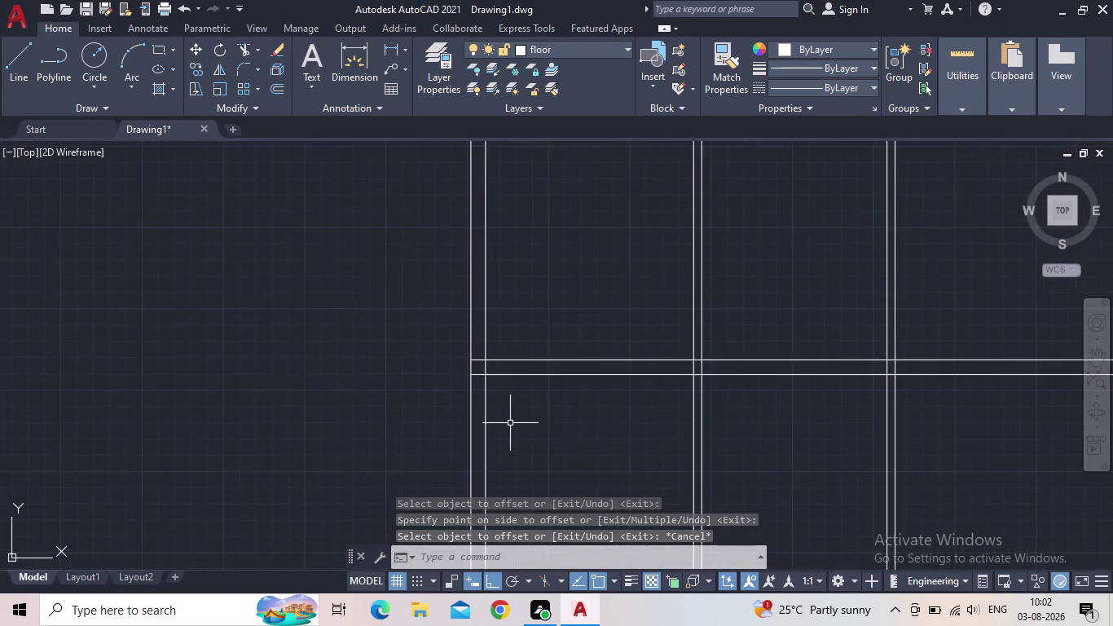
scroll(down, 3)
text(tr)
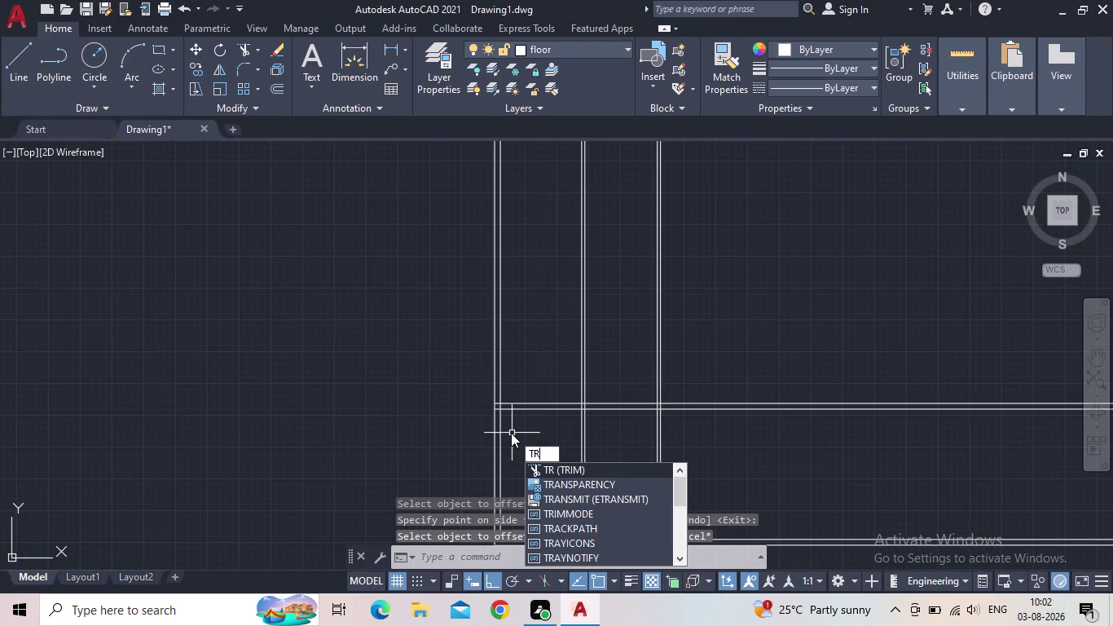
key(Escape)
scroll(down, 3)
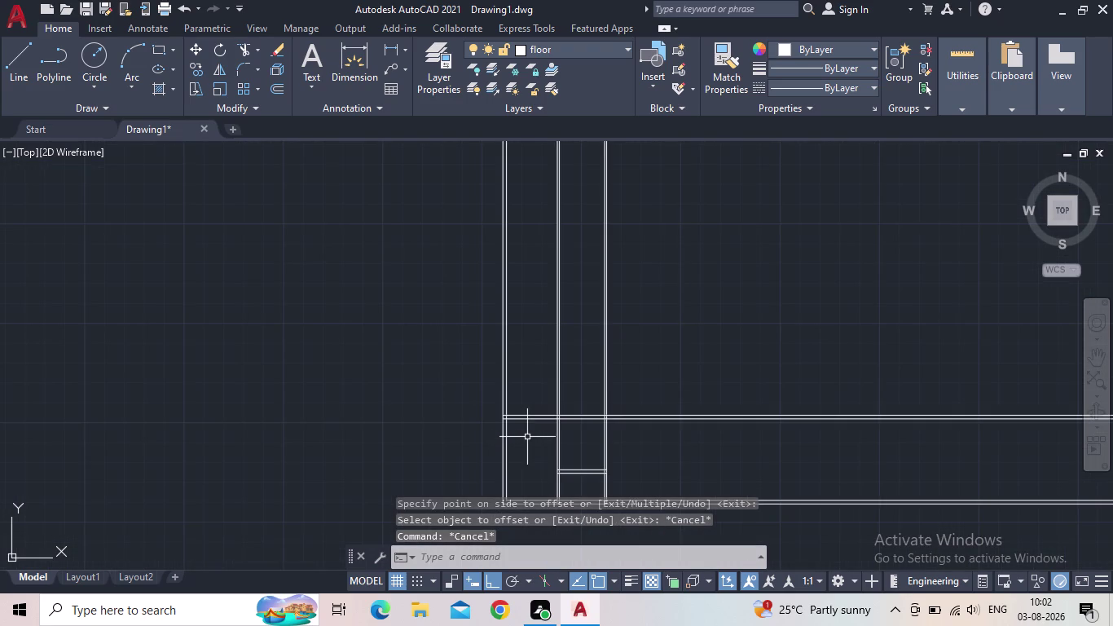
middle_drag(530, 447, 501, 453)
scroll(up, 3)
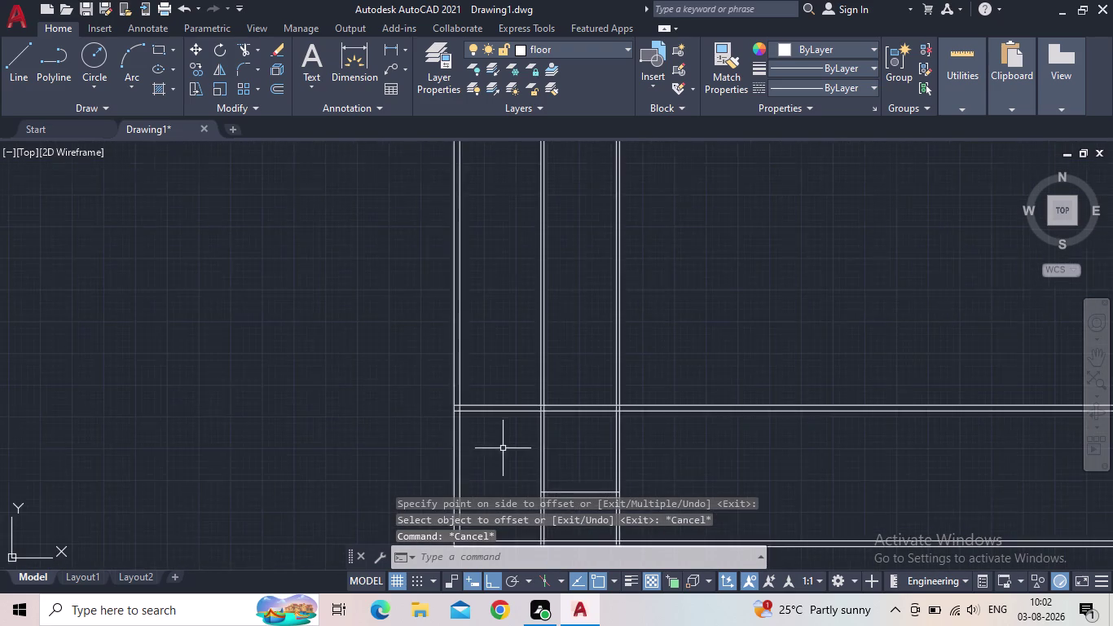
middle_drag(498, 447, 592, 503)
scroll(up, 3)
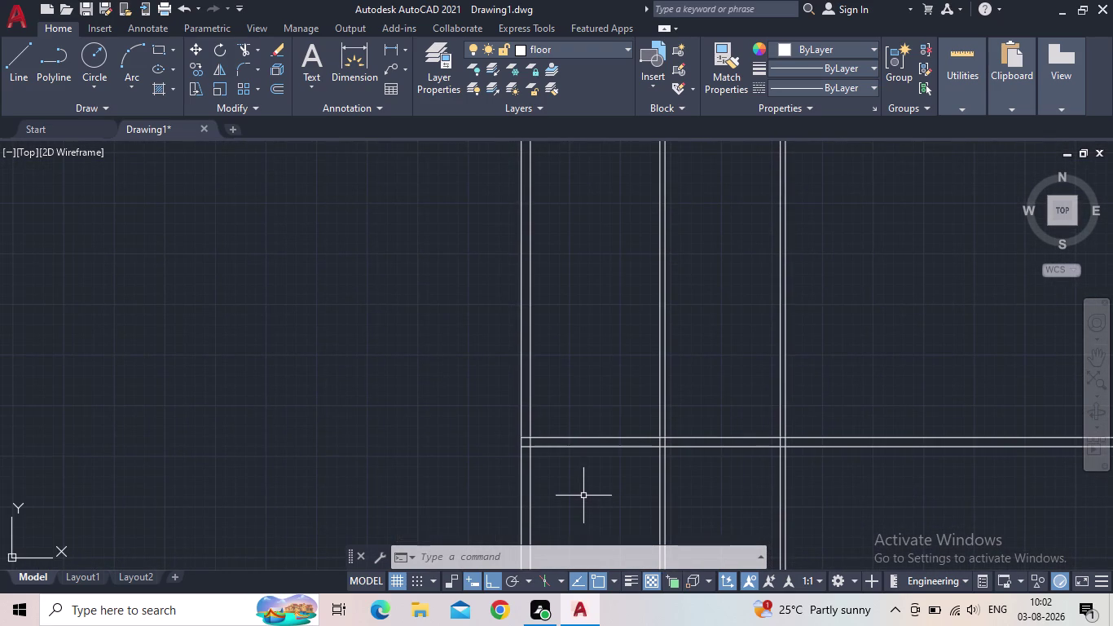
middle_drag(582, 489, 633, 481)
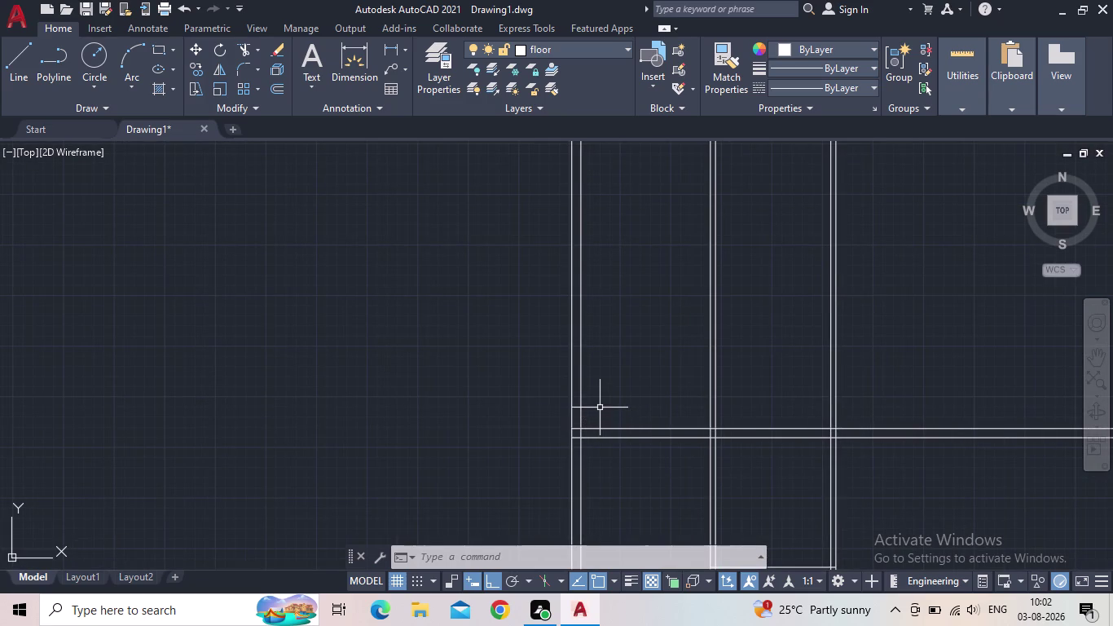
Cancel any active command and start OFFSET with a 3'1" distance.
key(t)
key(Escape)
key(o)
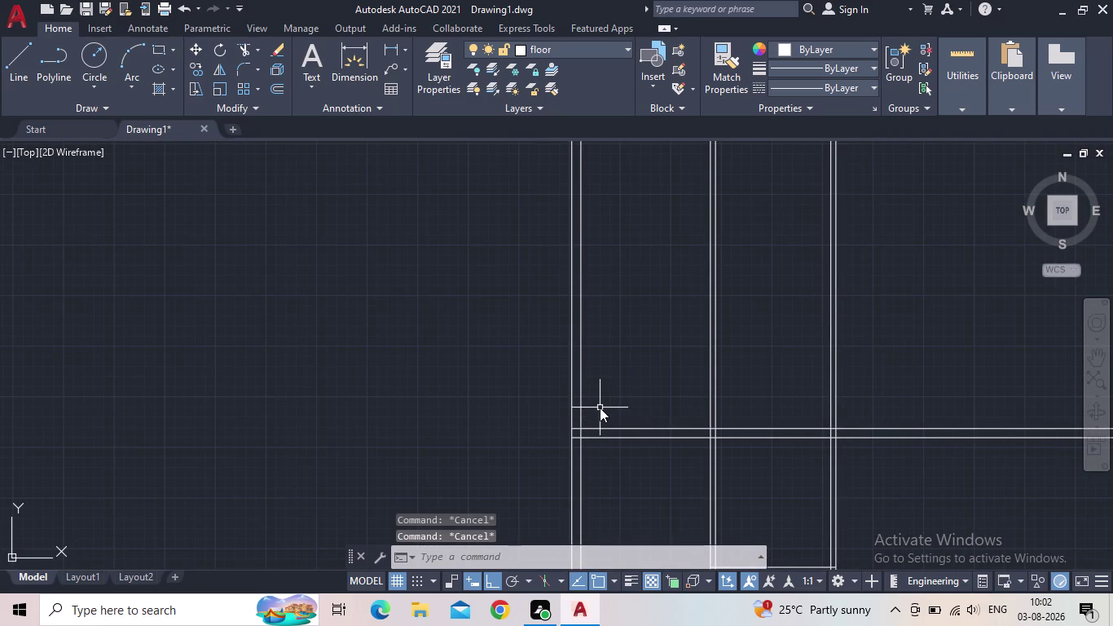
key(Return)
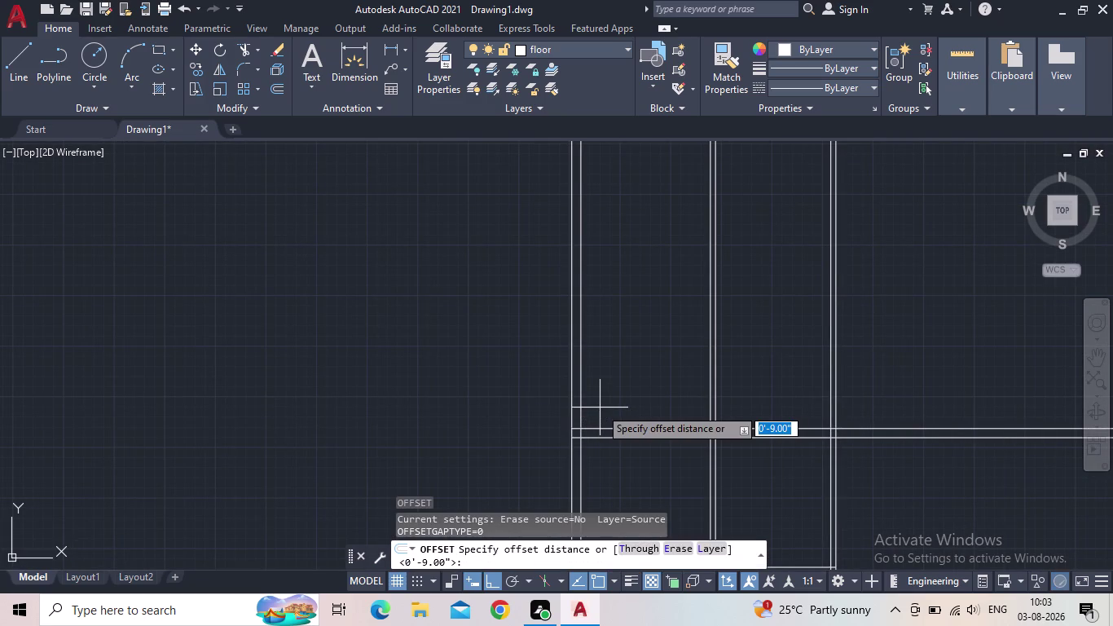
text(3')
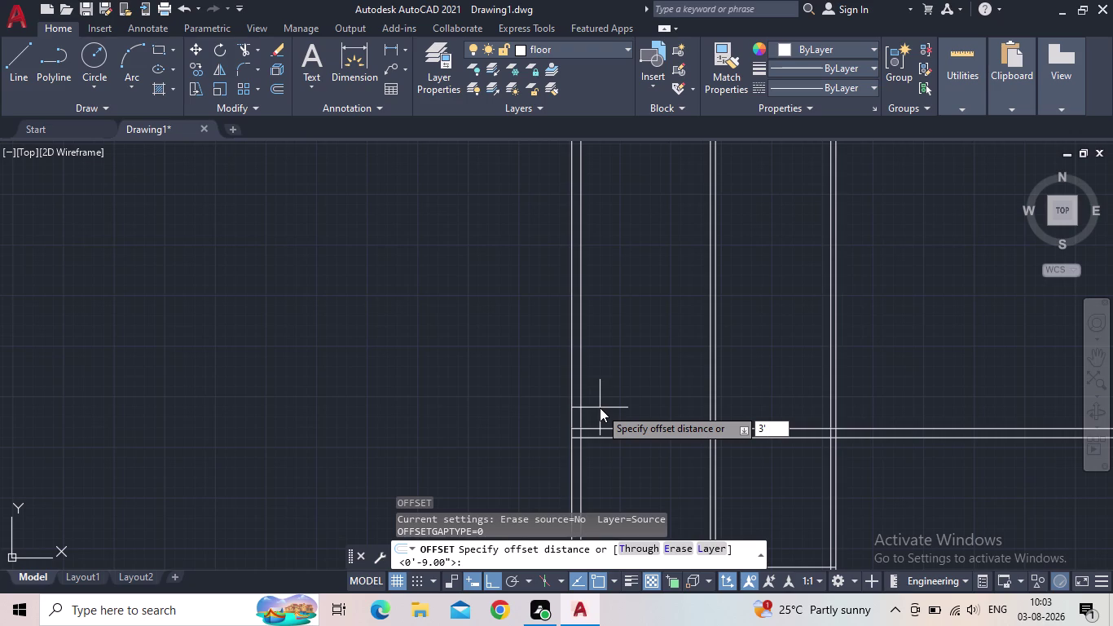
key(1)
key(apostrophe)
key(BackSpace)
key(shift+quotedbl)
key(Return)
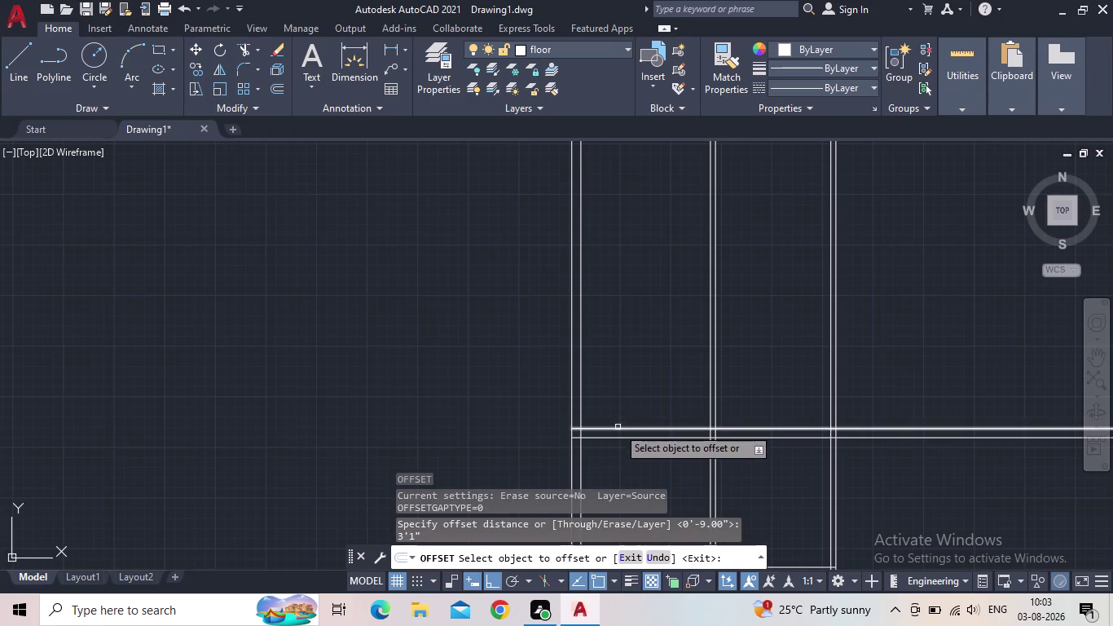
Offset the left vertical wall line 3'1" to the right, inside the wall.
click(617, 427)
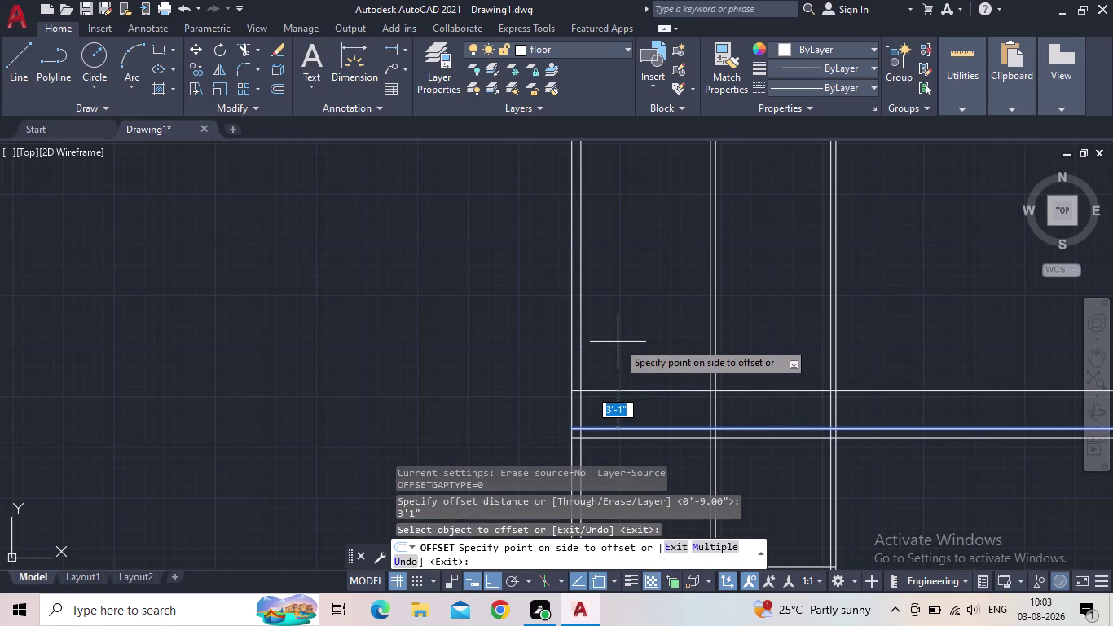
key(Escape)
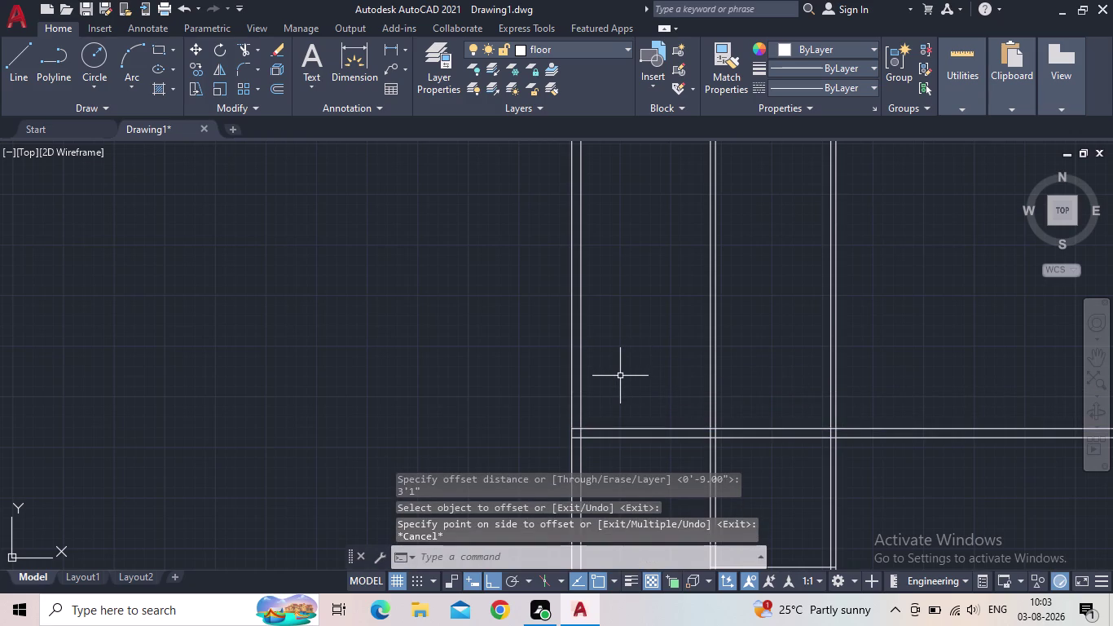
key(space)
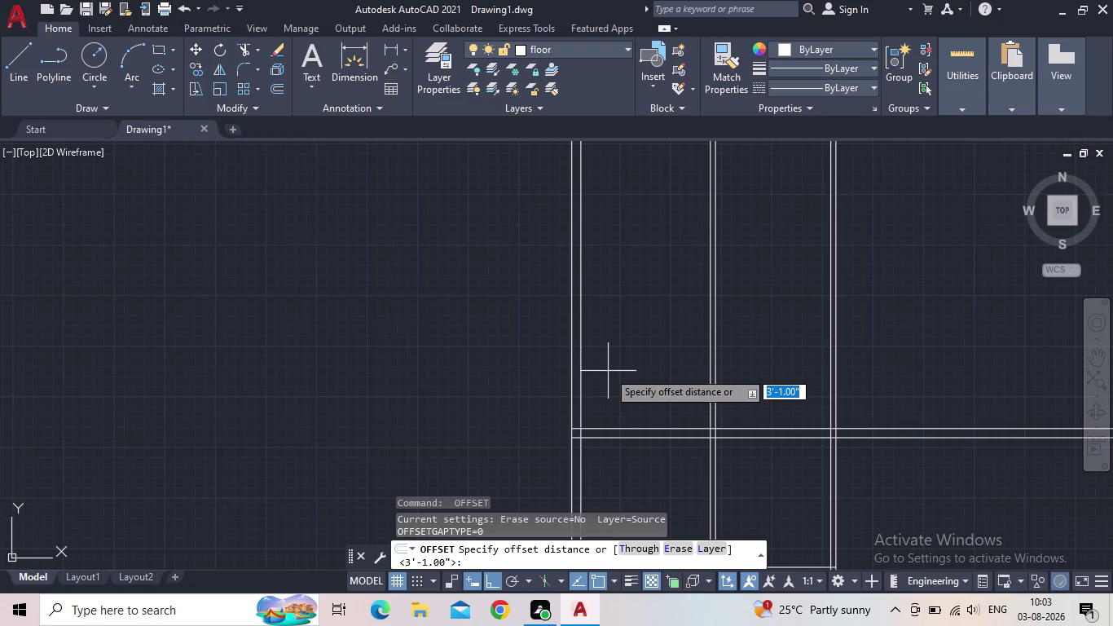
key(space)
click(580, 369)
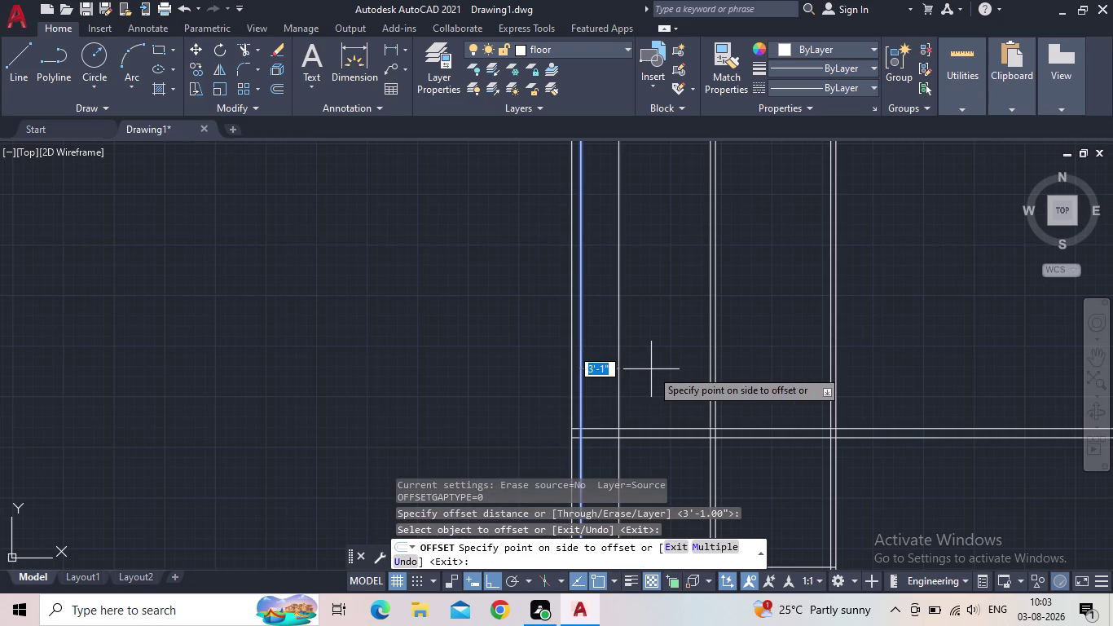
click(651, 370)
key(Escape)
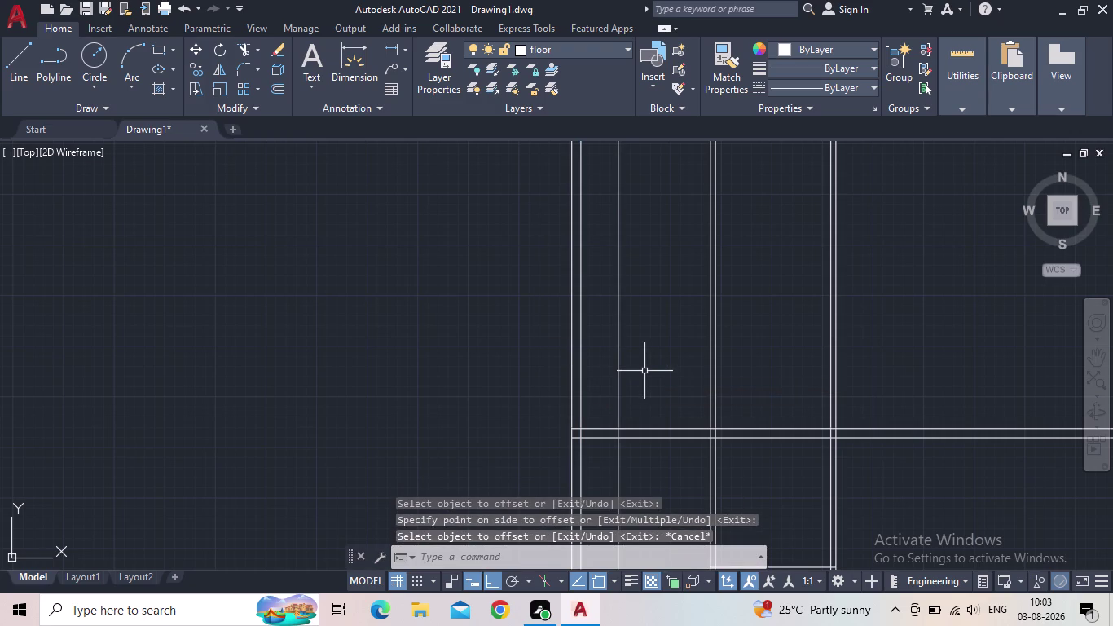
key(o)
key(Return)
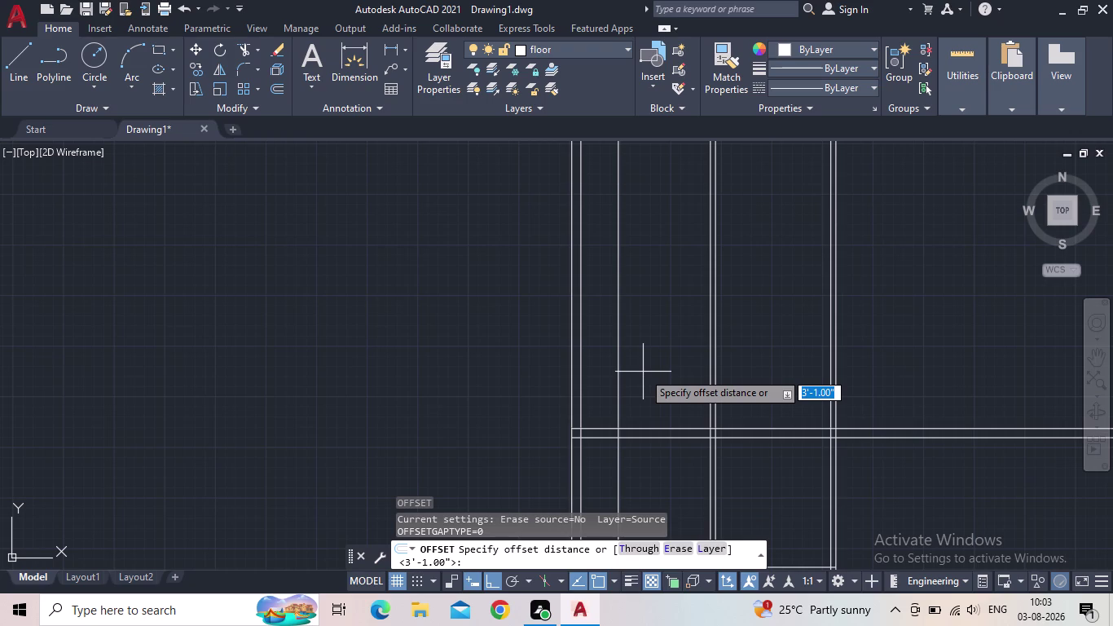
Offset a wall line by 5" to double it.
text(5")
key(Return)
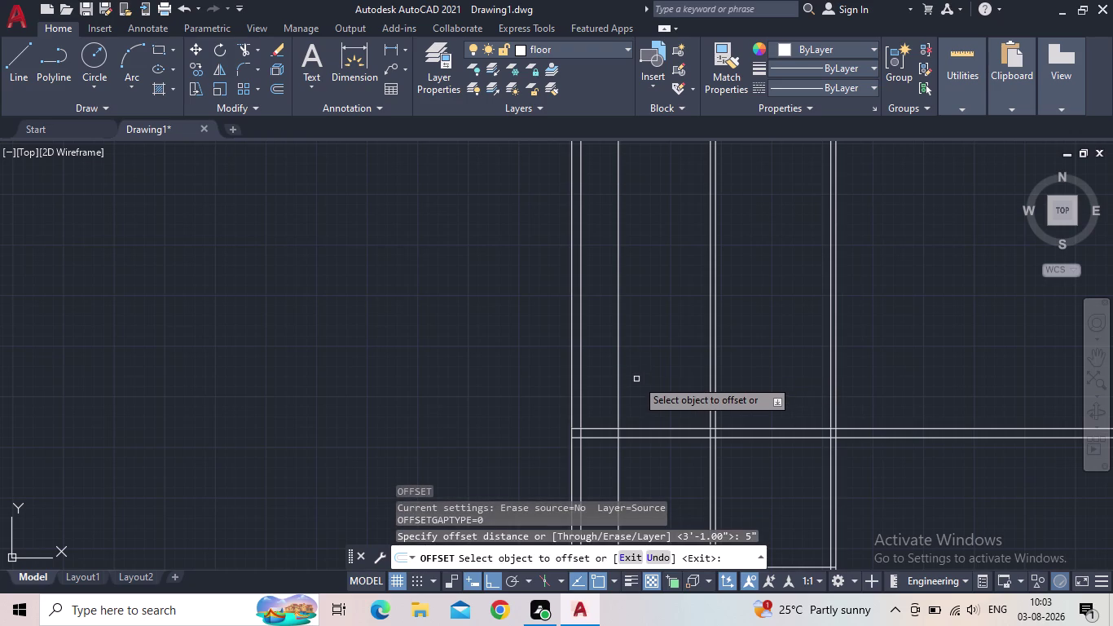
click(619, 385)
click(698, 376)
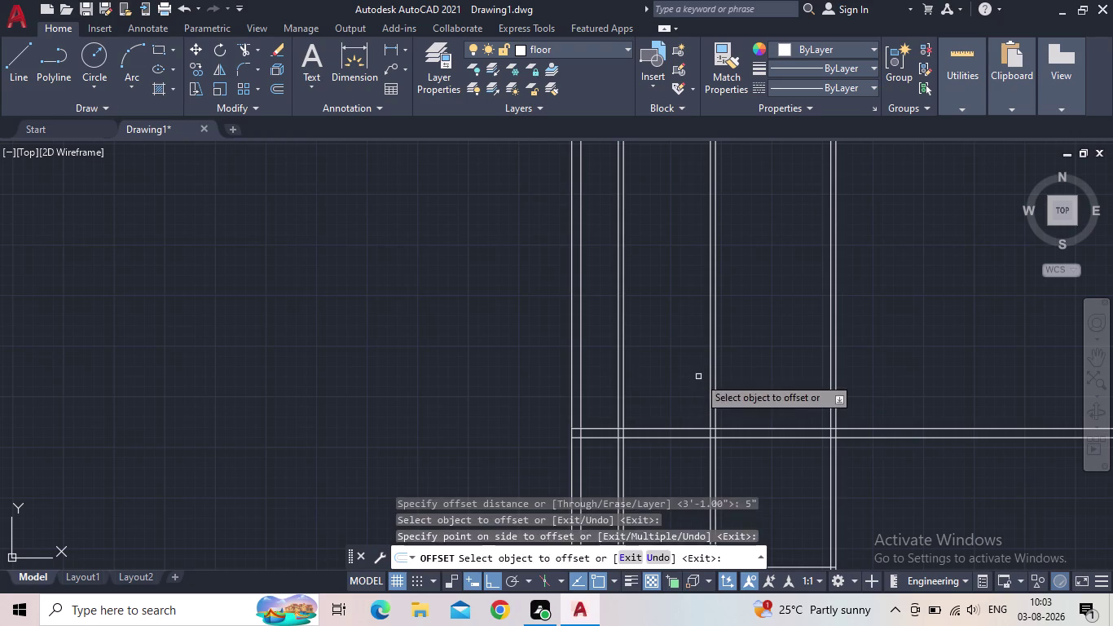
key(Escape)
scroll(up, 3)
Offset the lower horizontal wall line 11'5" upward for a new partition.
key(o)
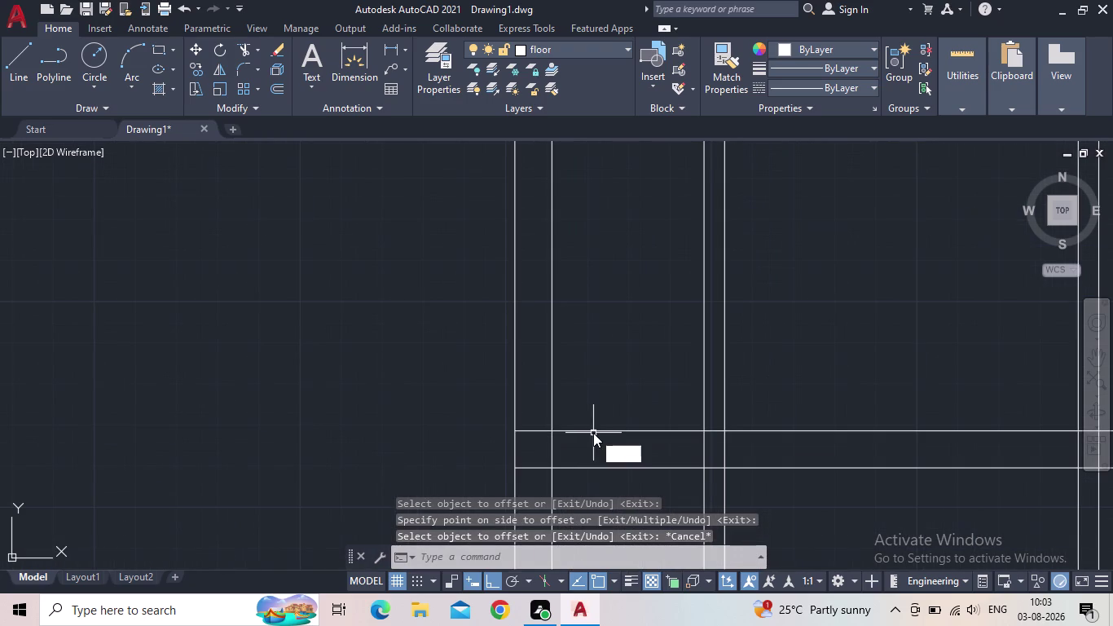
key(Return)
text(1)
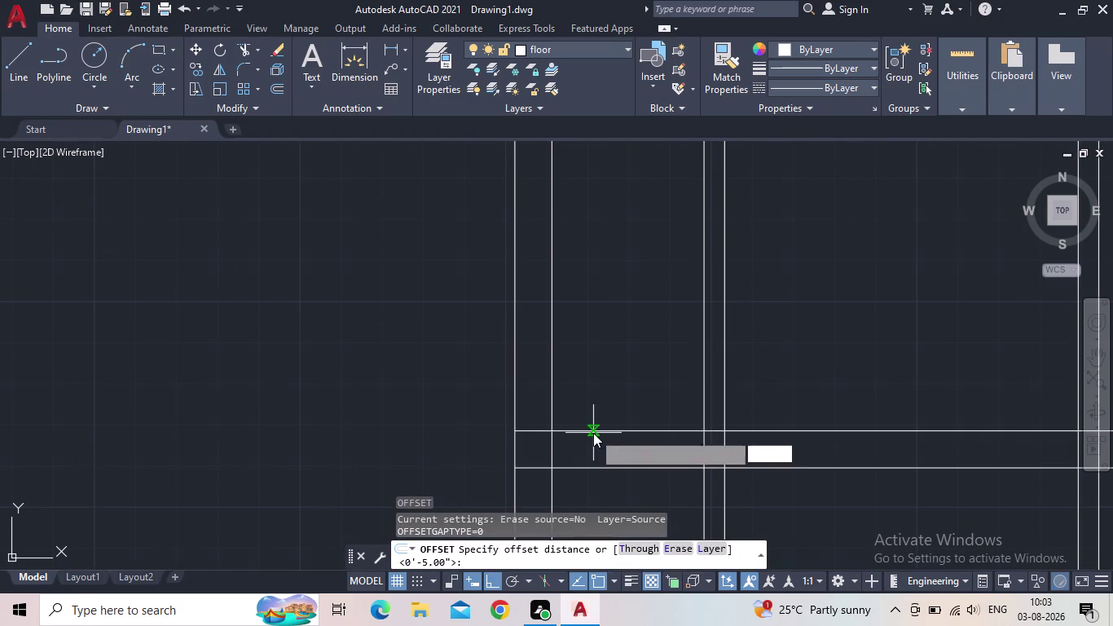
text(1'5")
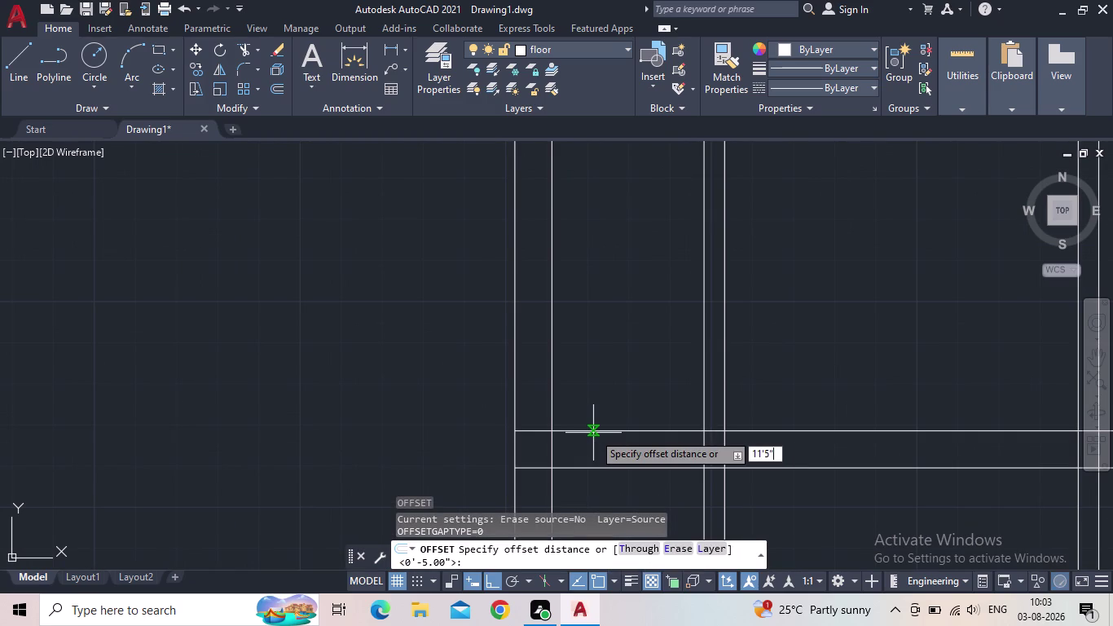
key(Return)
scroll(down, 3)
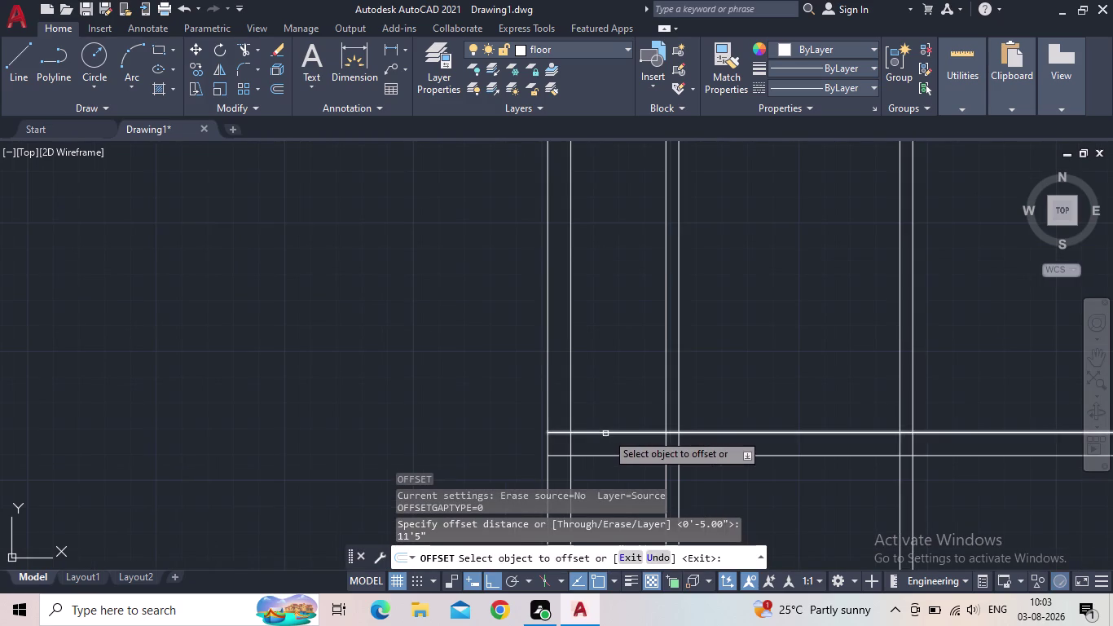
click(607, 433)
scroll(down, 3)
scroll(up, 3)
middle_drag(604, 288, 609, 435)
click(613, 416)
key(Escape)
Offset the new partition line 5" upward to make a double wall.
key(o)
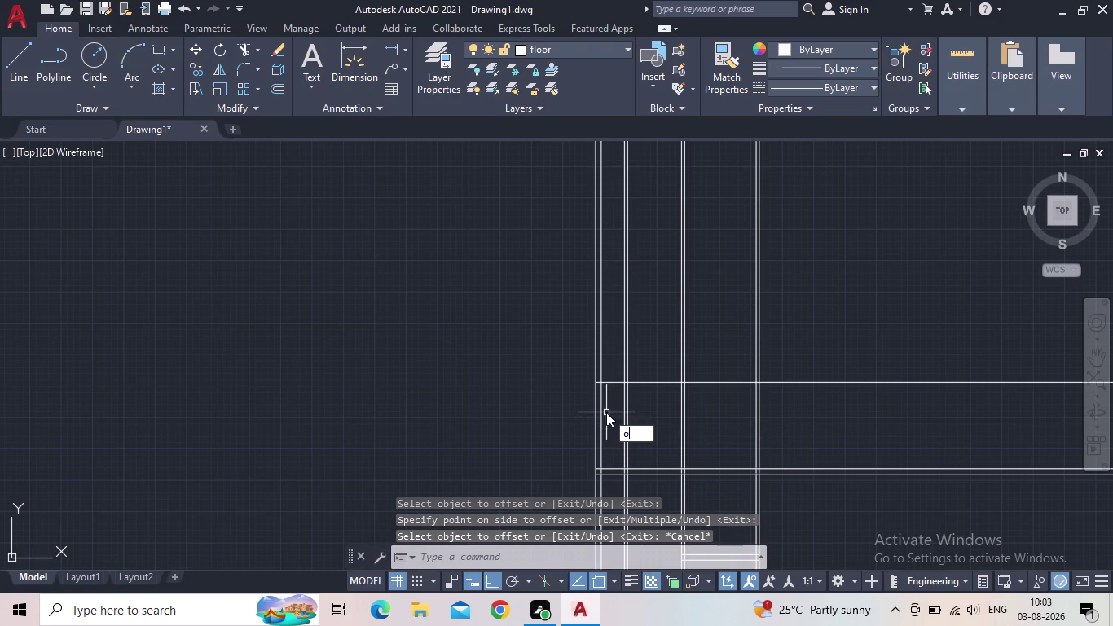
key(Return)
text(5")
key(Return)
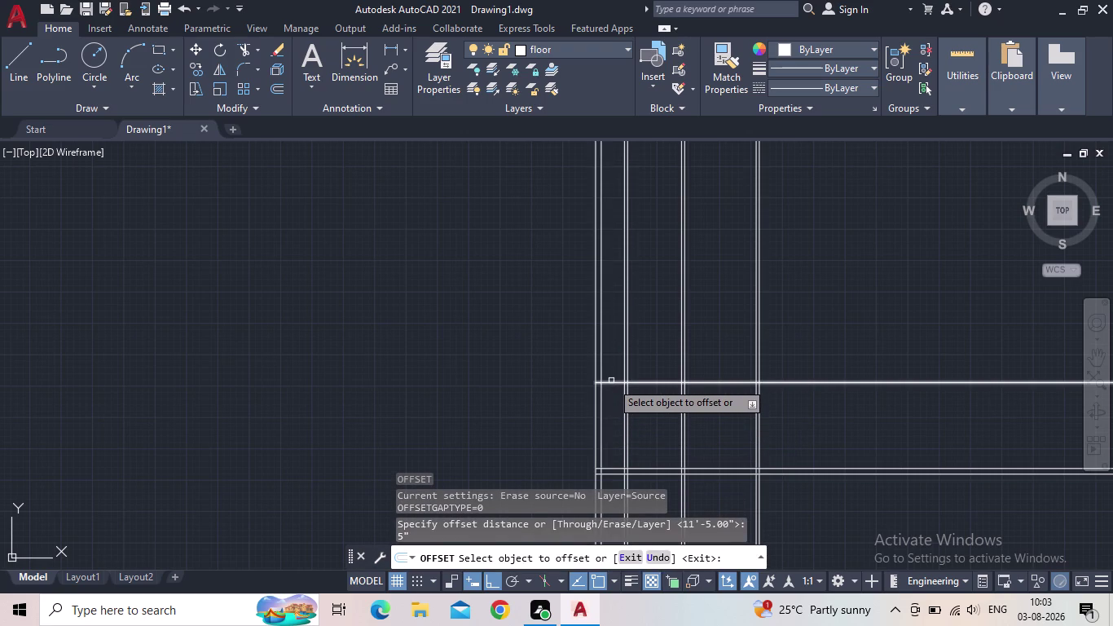
click(611, 383)
click(613, 362)
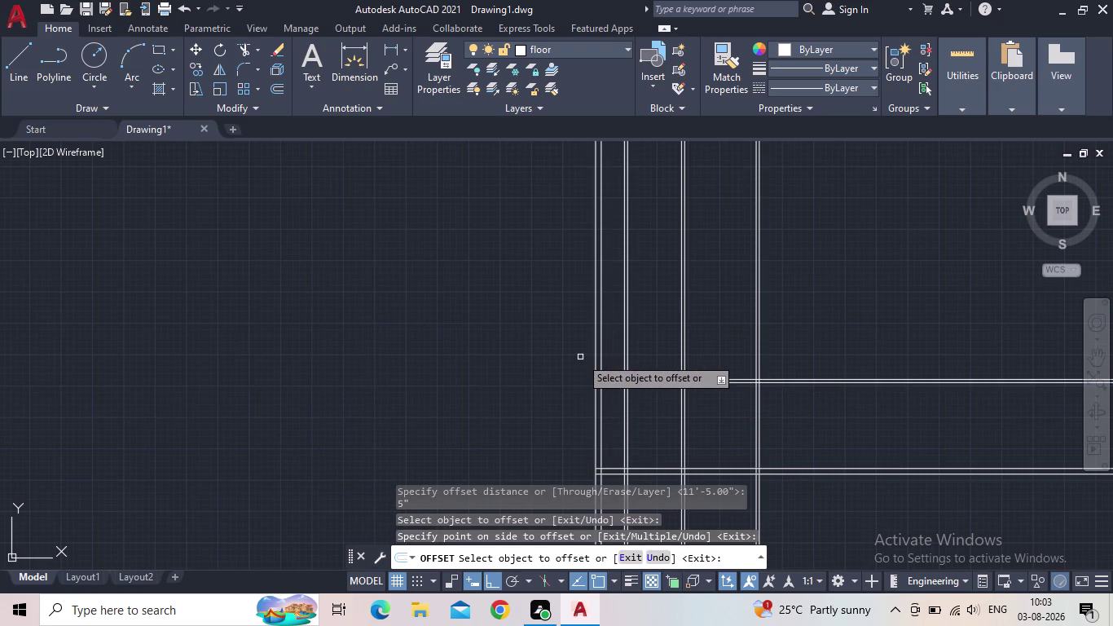
key(Escape)
scroll(down, 3)
middle_drag(635, 423, 632, 342)
scroll(up, 3)
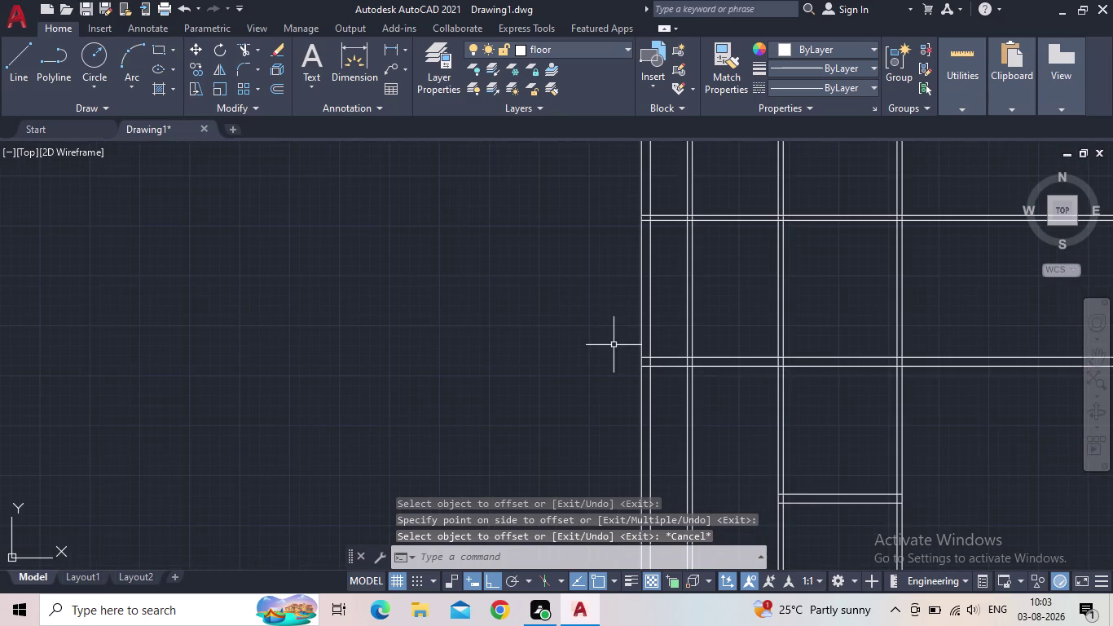
middle_drag(544, 342, 474, 374)
scroll(down, 3)
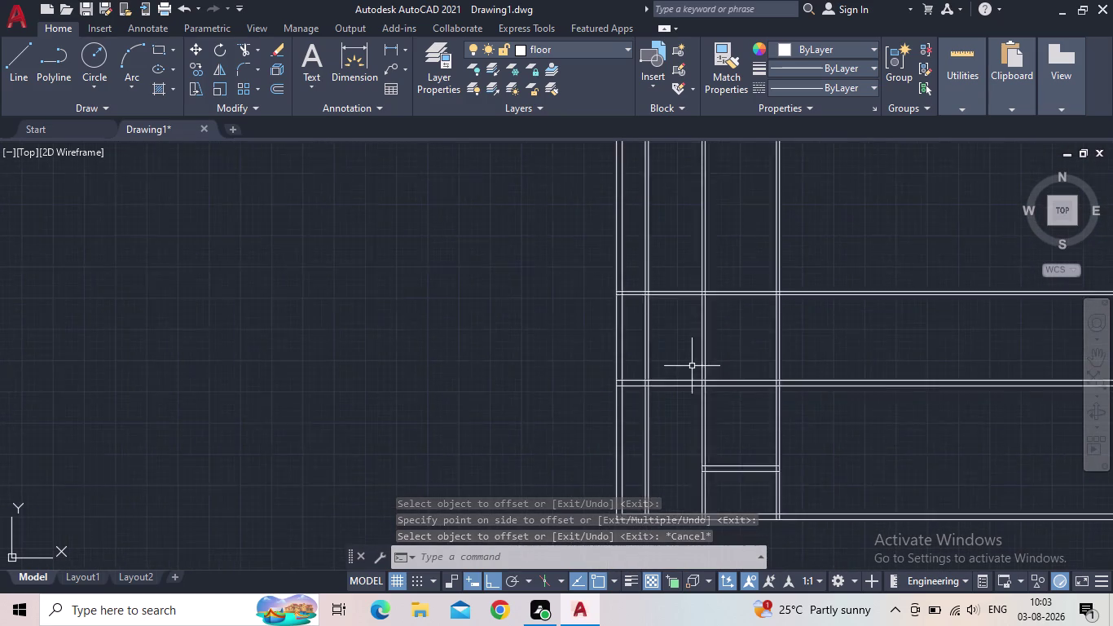
Draw a trim fence across the right wall lines, then cancel the trim.
key(t)
key(r)
key(space)
drag(838, 406, 807, 331)
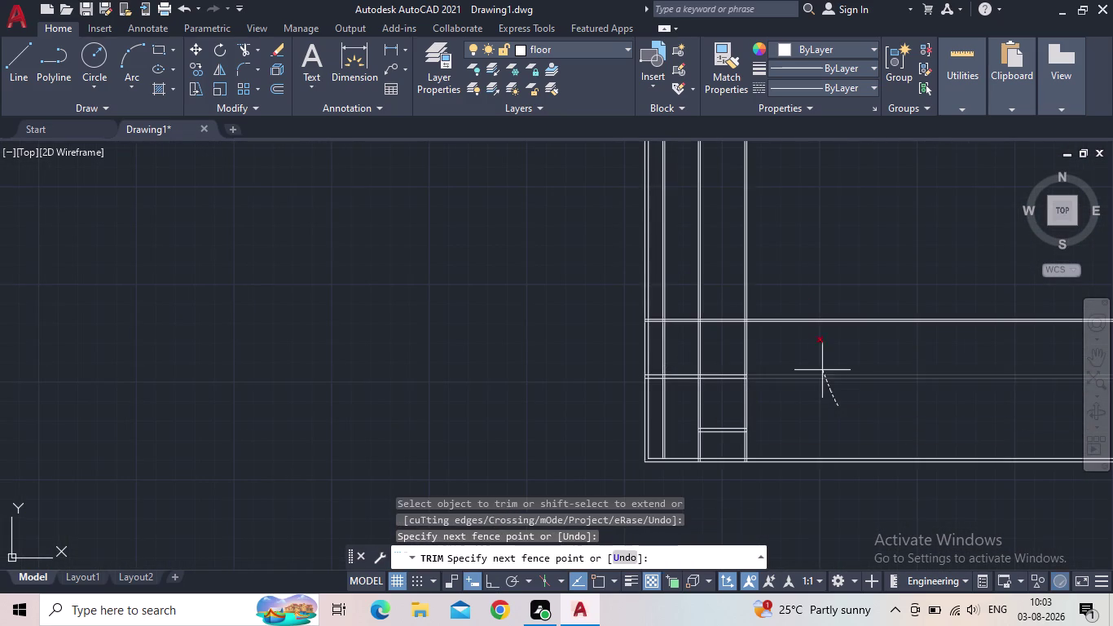
drag(806, 331, 802, 291)
key(Escape)
Pan across the plan and begin a new offset.
scroll(up, 3)
middle_drag(662, 324, 716, 395)
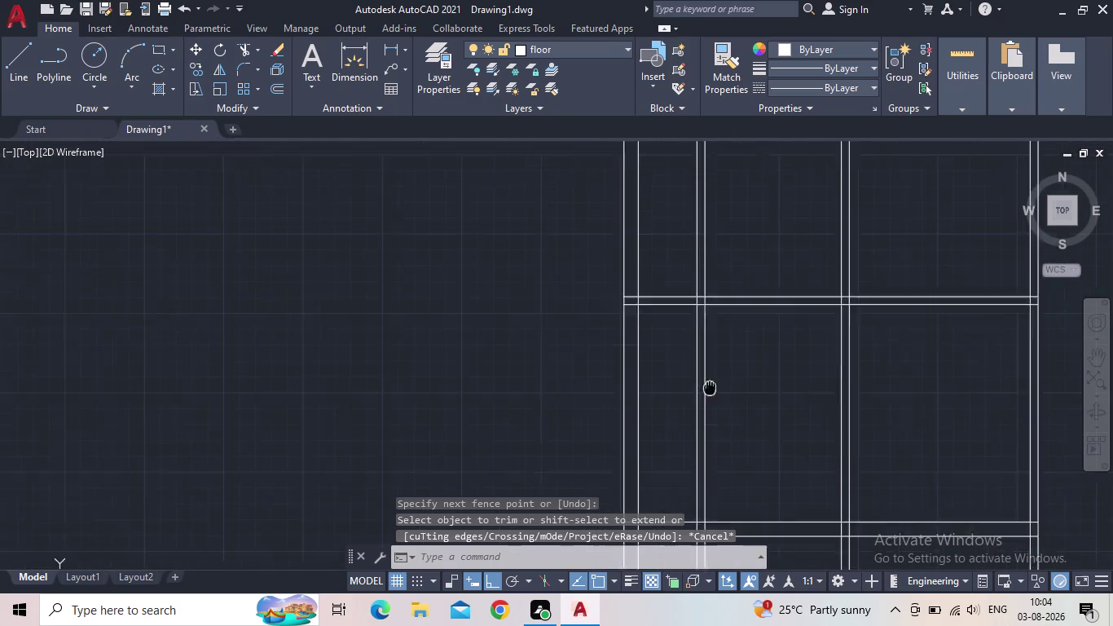
middle_drag(716, 396, 718, 399)
middle_drag(700, 376, 705, 417)
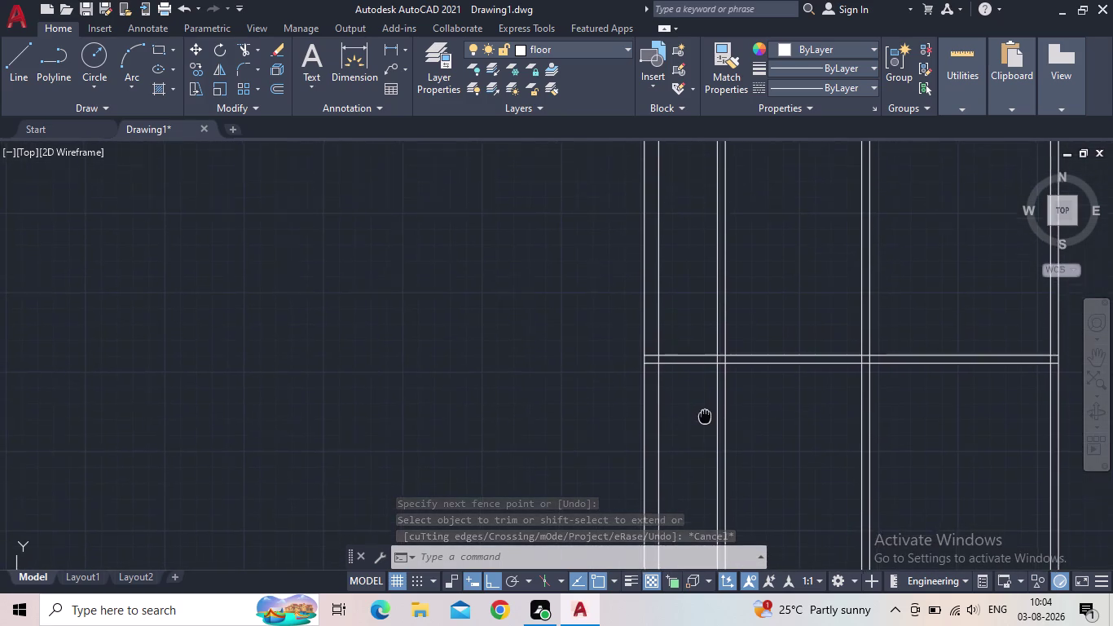
middle_drag(705, 418, 707, 425)
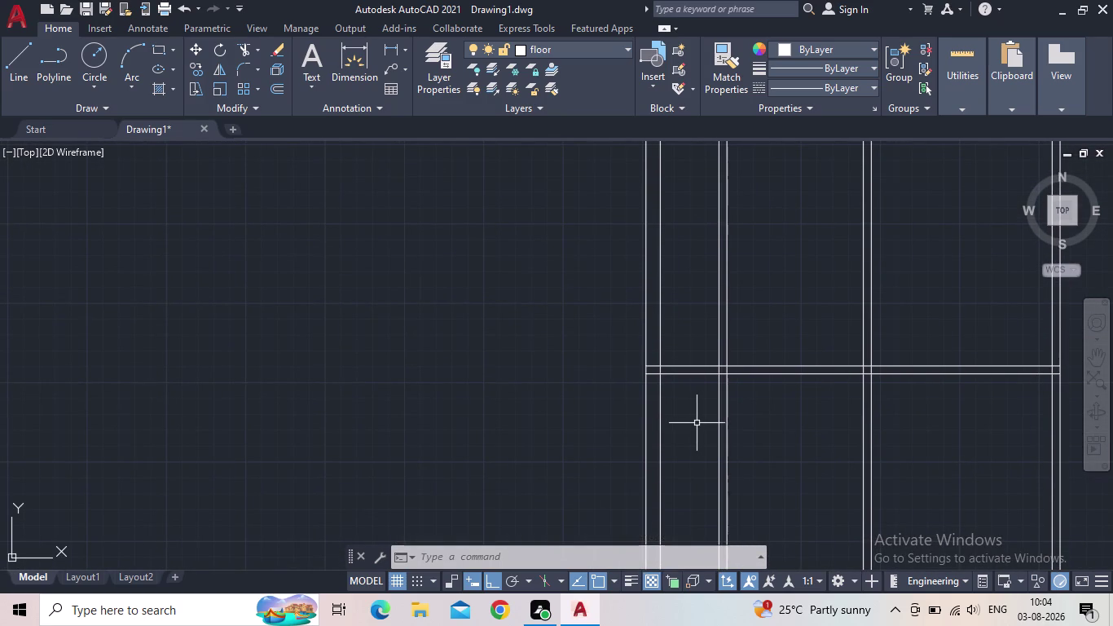
key(o)
key(Return)
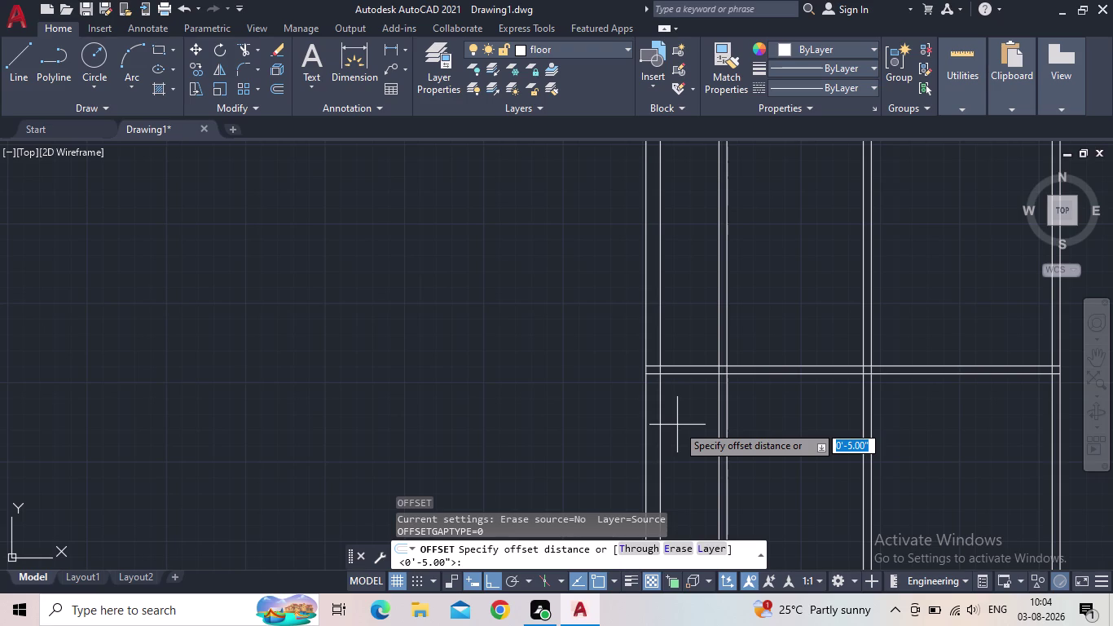
Offset a horizontal wall line 10'9" to its other side.
text(10)
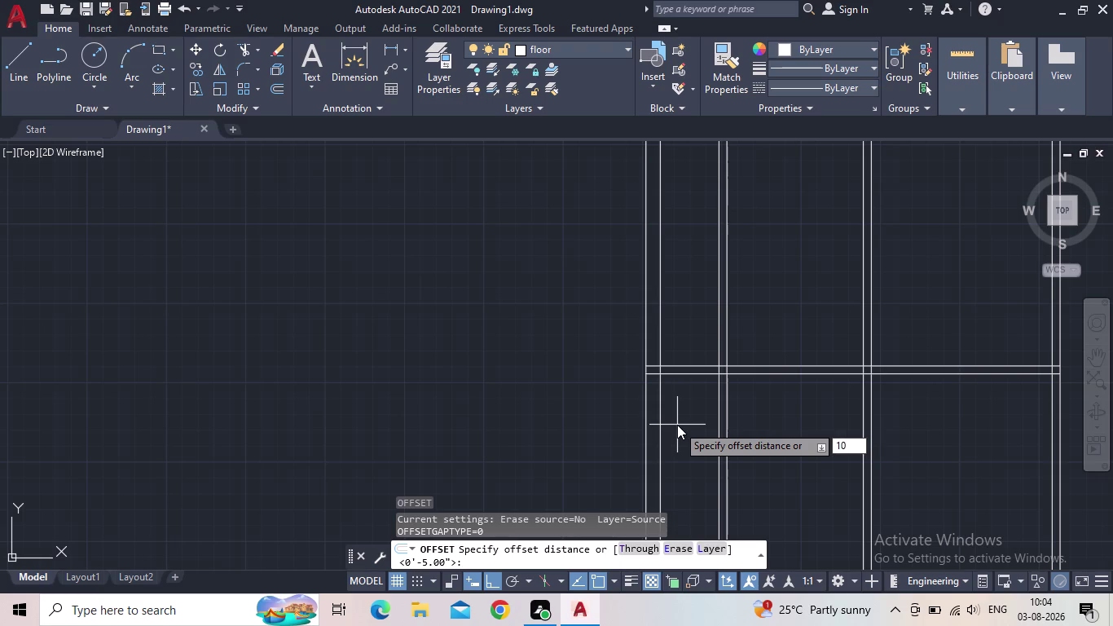
text('9)
text(")
key(Return)
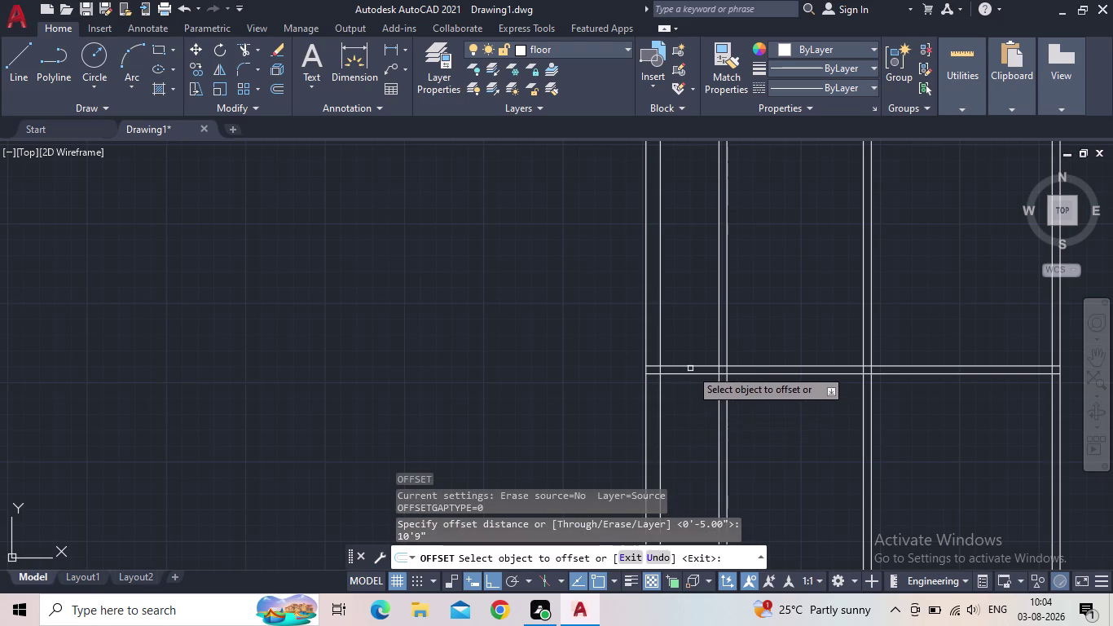
click(689, 367)
middle_drag(695, 271, 683, 387)
scroll(up, 3)
scroll(down, 3)
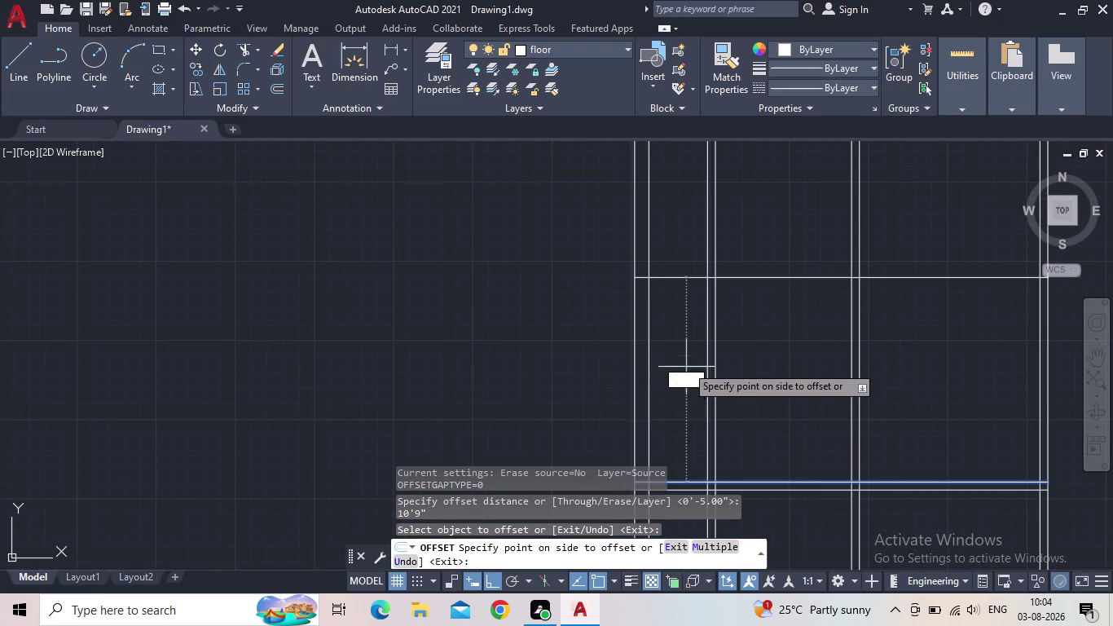
click(679, 352)
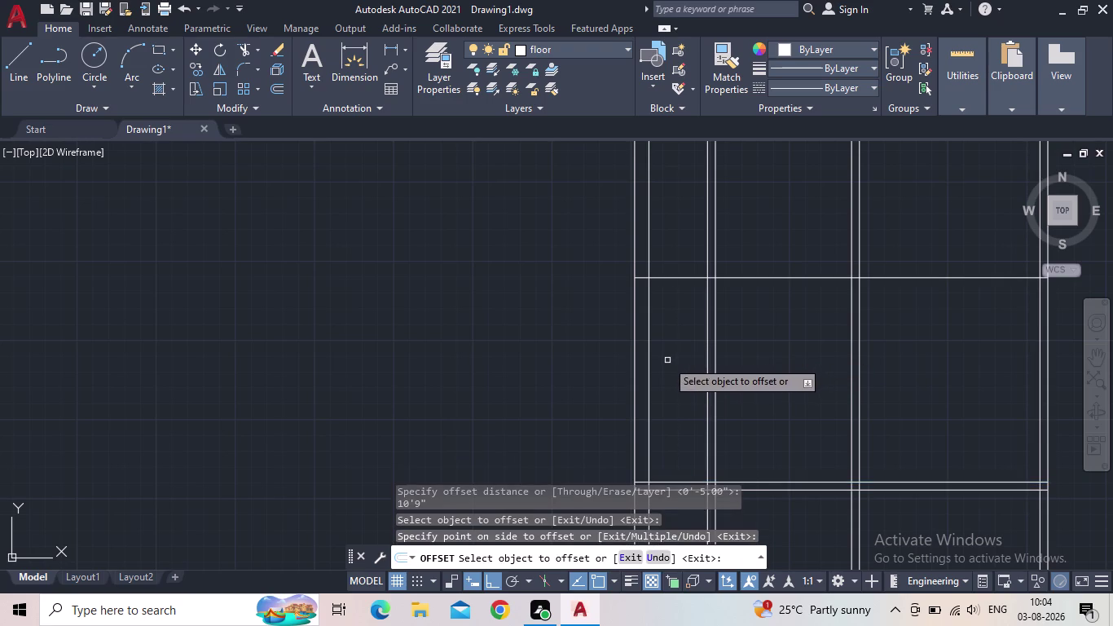
key(Escape)
Cancel the next offset and delete the stray single horizontal line.
key(o)
key(Return)
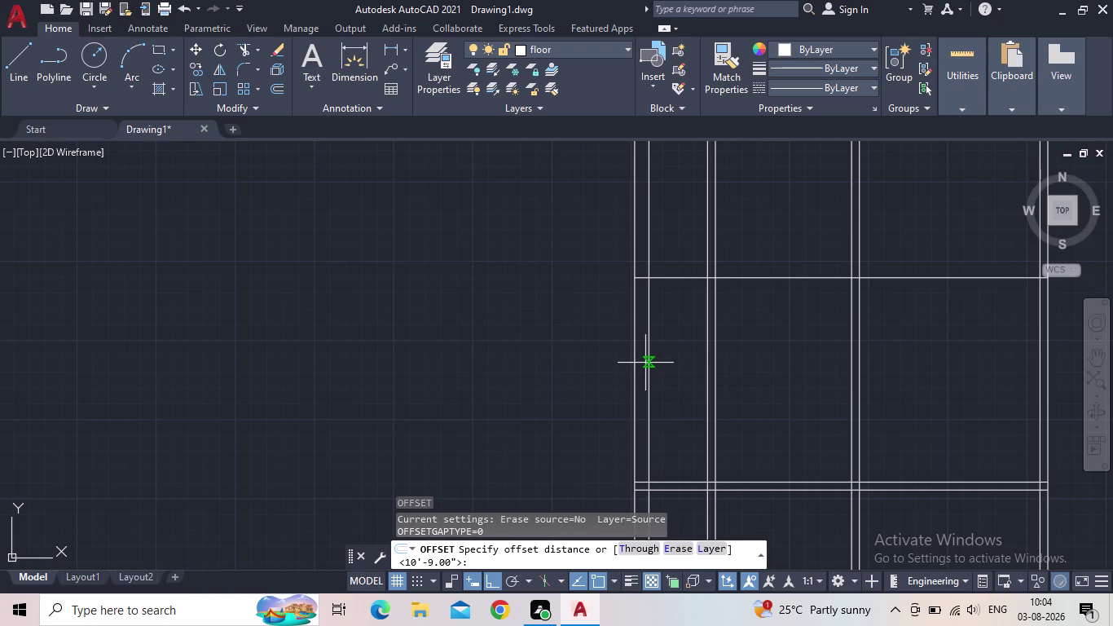
key(Escape)
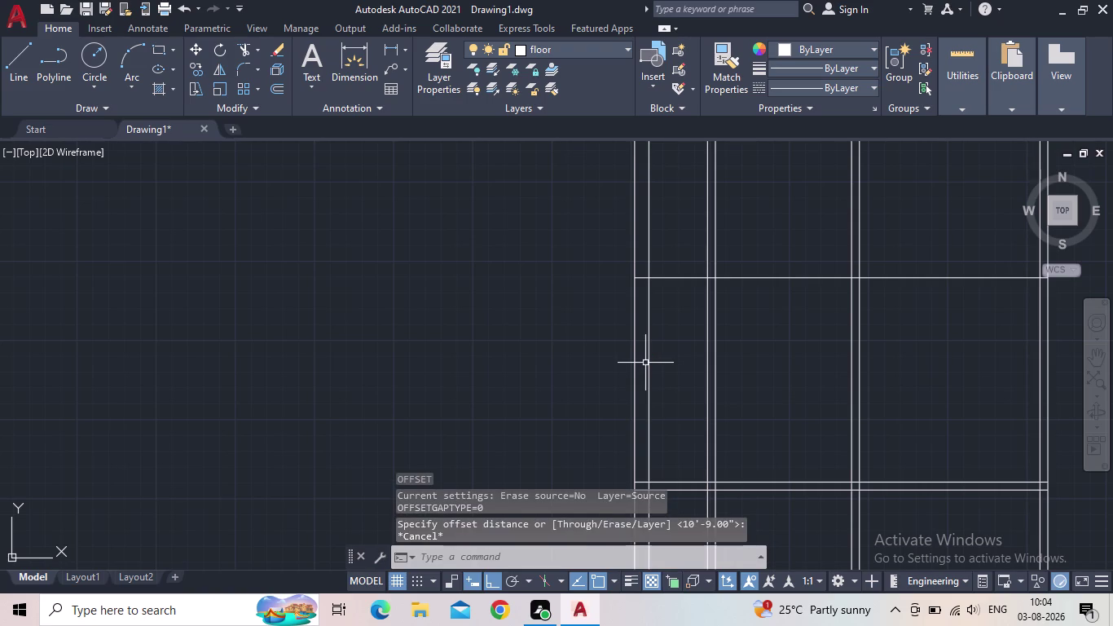
drag(795, 323, 789, 307)
click(770, 260)
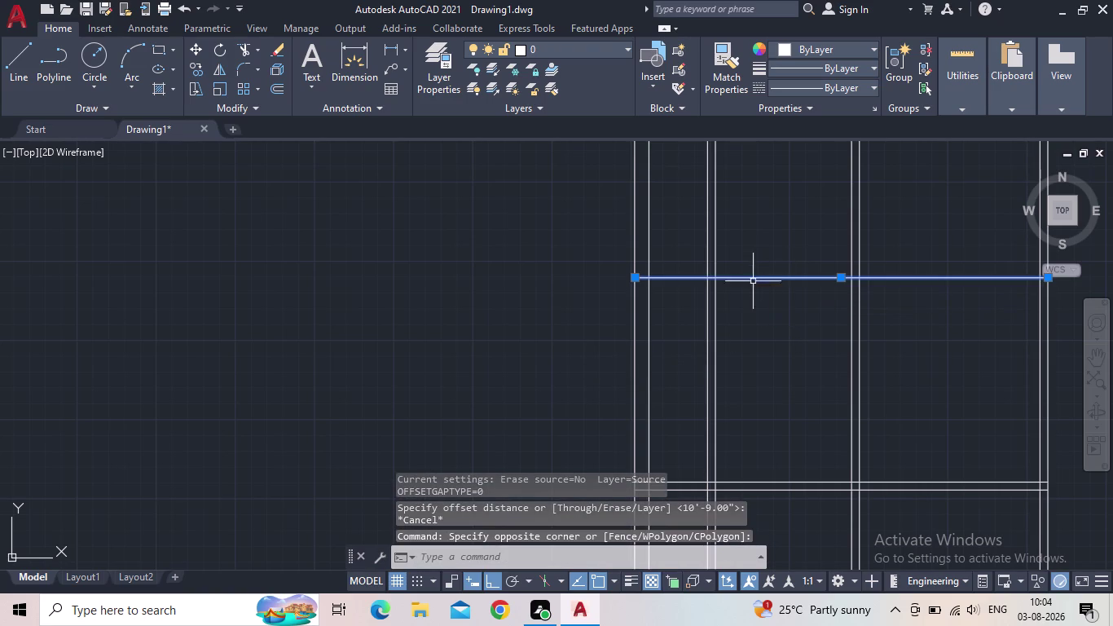
key(Delete)
Select and clear the upper wall lines, then pan to the lower junctions and type TR.
scroll(down, 3)
middle_drag(767, 505, 704, 328)
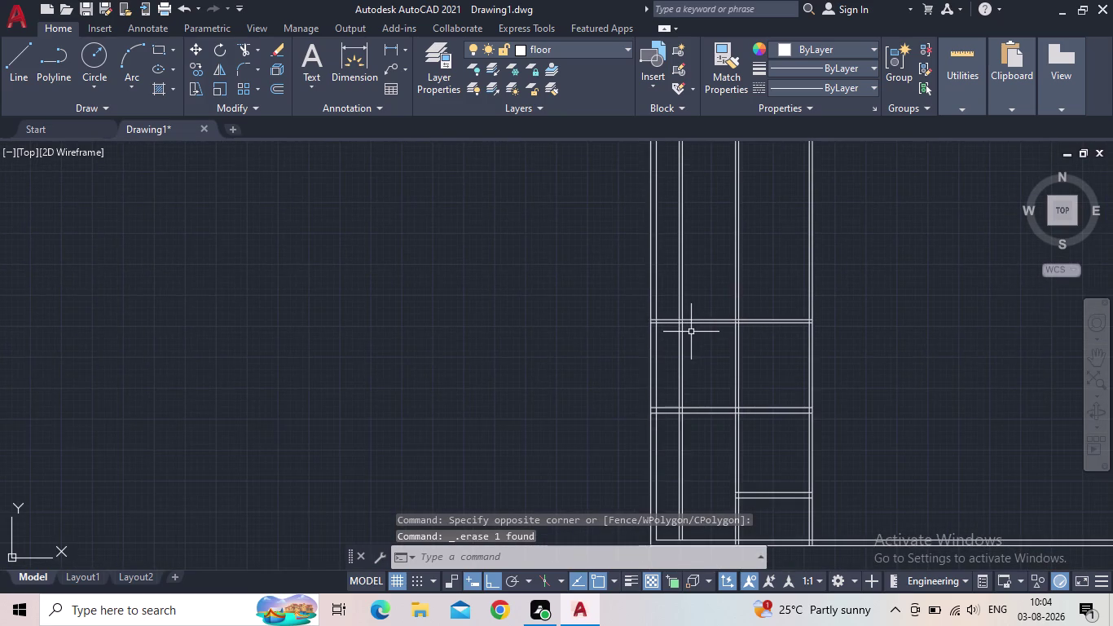
scroll(up, 3)
scroll(up, 3)
middle_drag(708, 359, 648, 352)
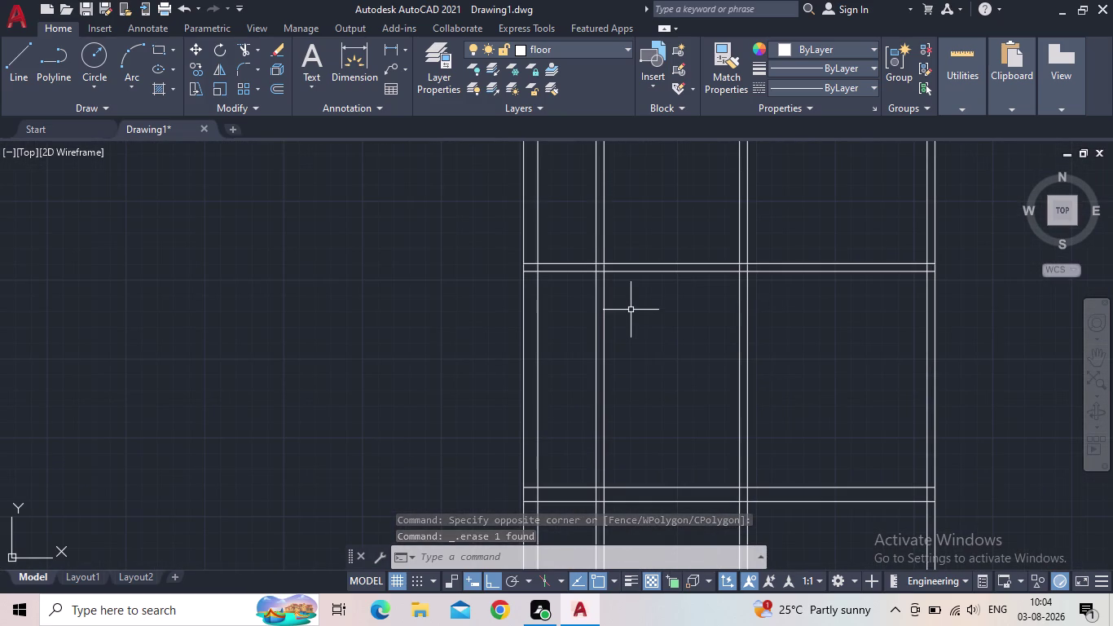
drag(671, 299, 670, 290)
click(656, 246)
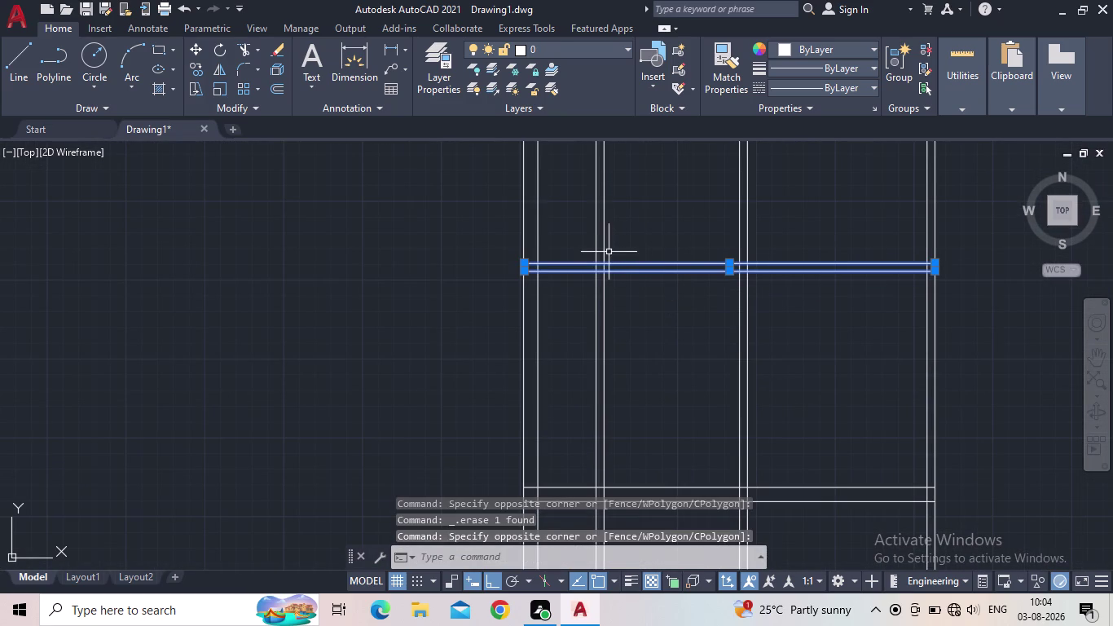
key(Escape)
scroll(down, 3)
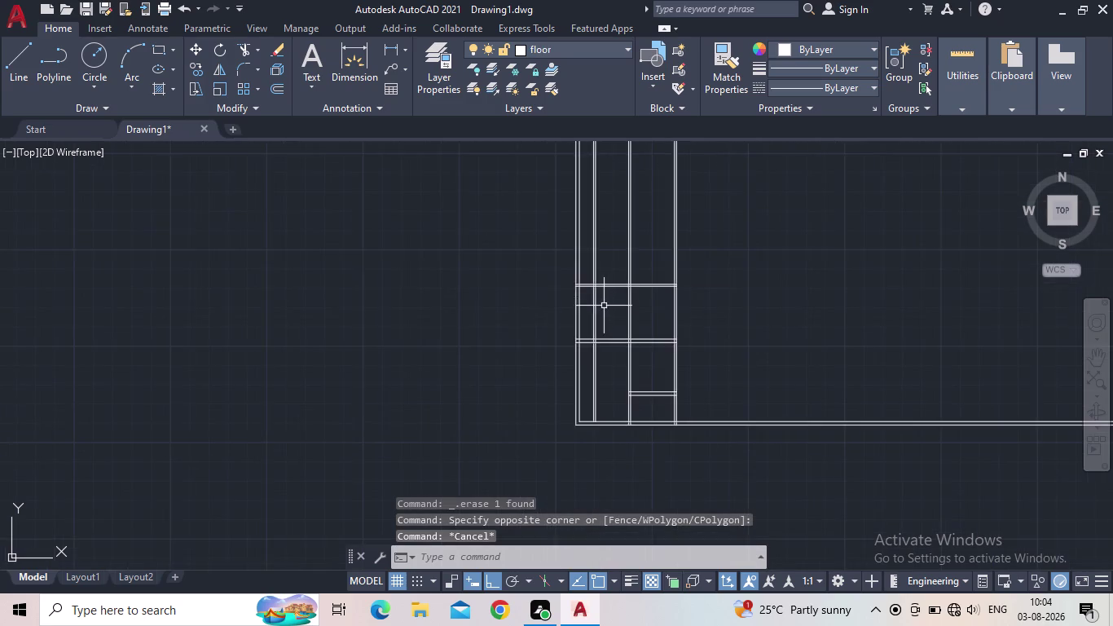
middle_drag(600, 306, 534, 331)
text(tr)
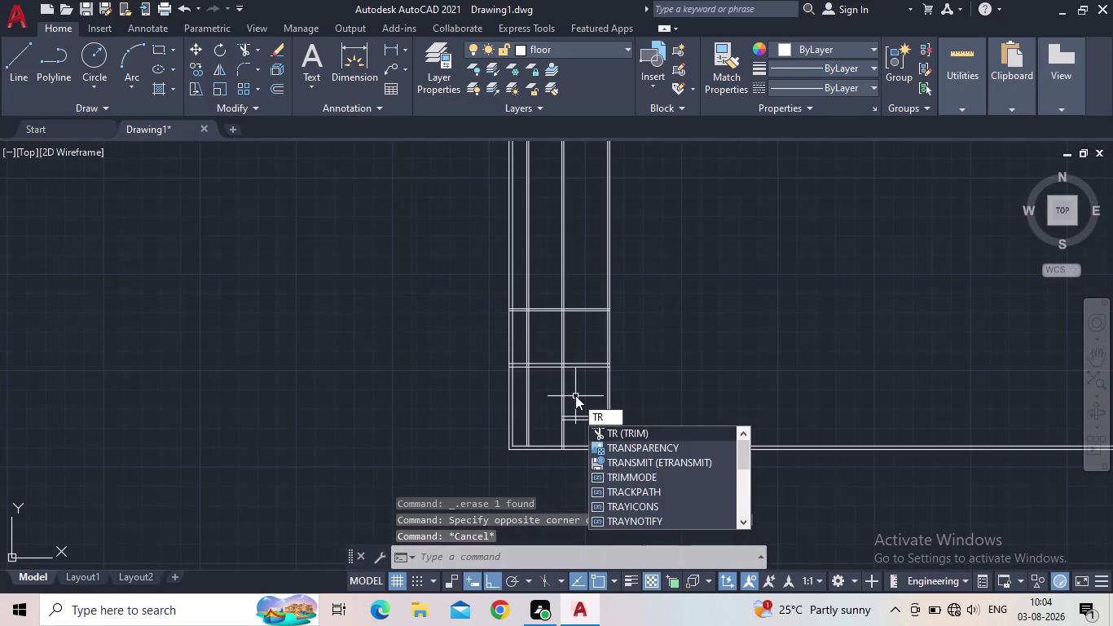
Fence-trim the crossing partition lines at four spots along the junction, then end TRIM.
key(space)
drag(540, 381, 541, 359)
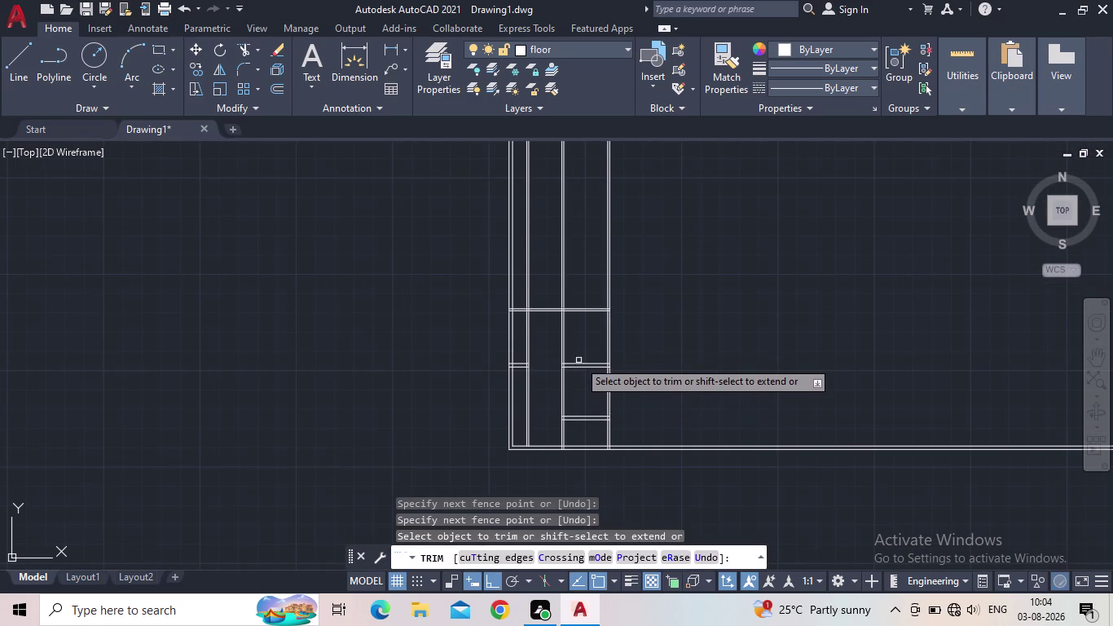
drag(589, 376, 588, 348)
drag(584, 327, 584, 290)
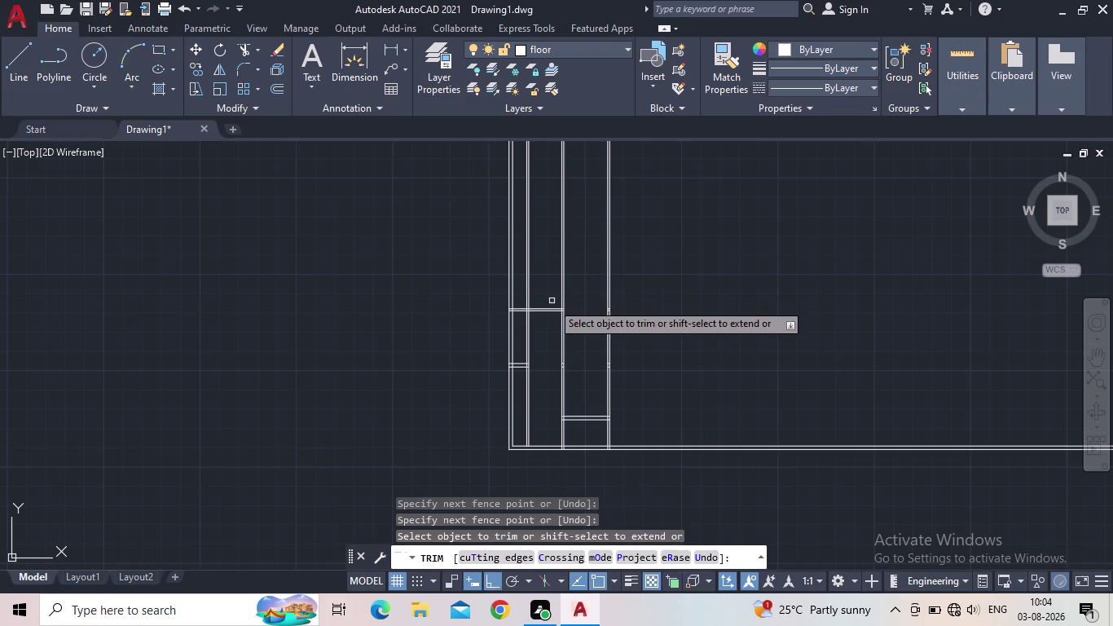
drag(551, 321, 548, 296)
scroll(up, 3)
scroll(up, 3)
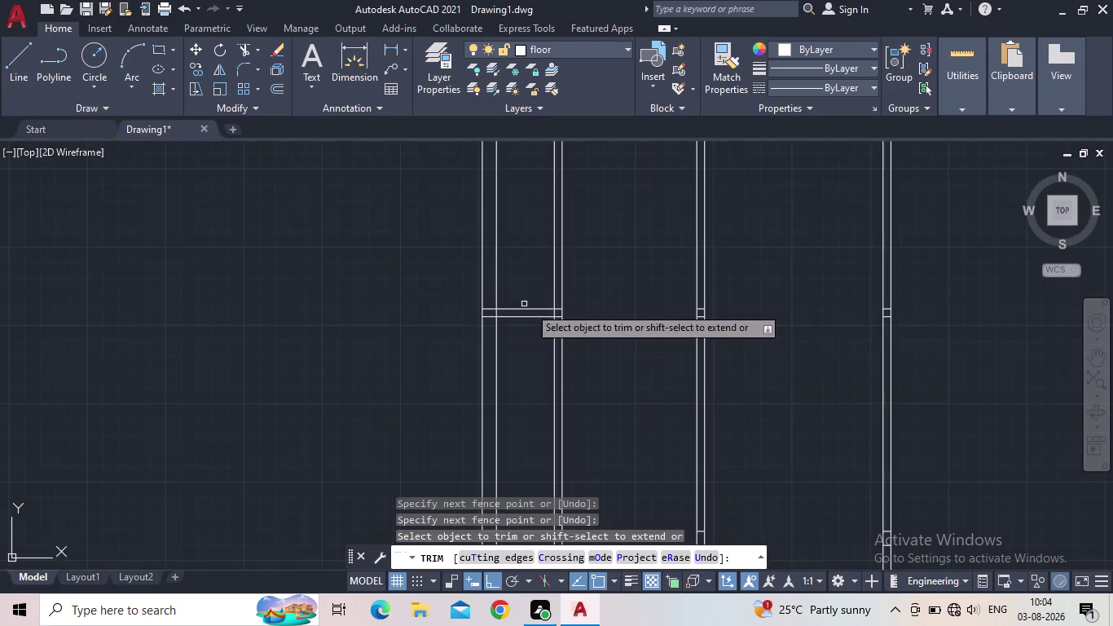
scroll(down, 3)
middle_drag(618, 349, 558, 317)
key(Escape)
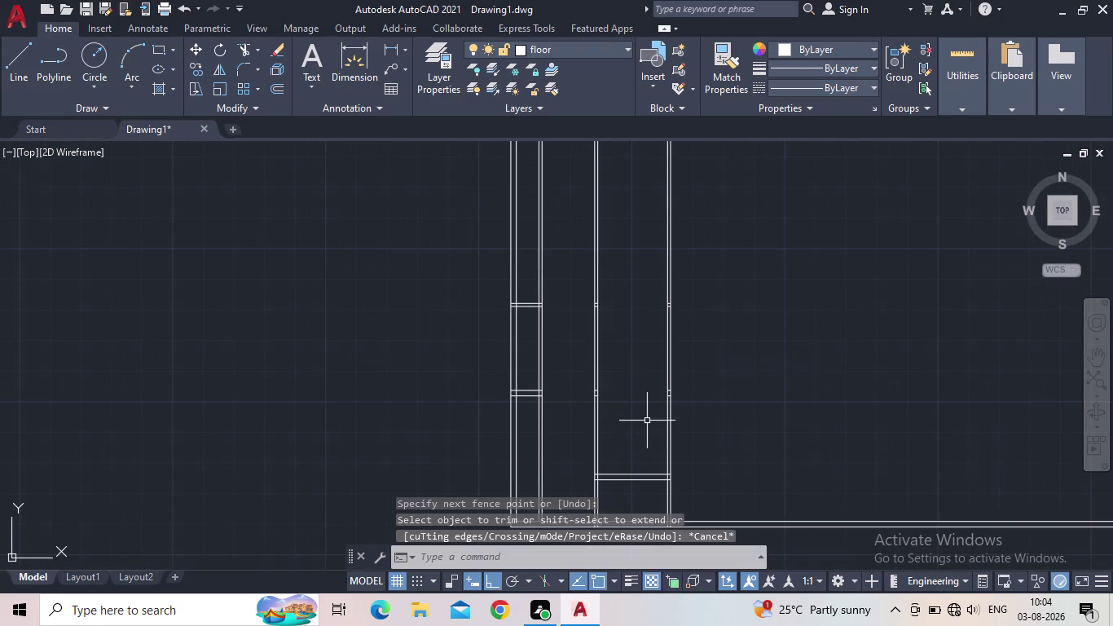
middle_drag(645, 423, 622, 346)
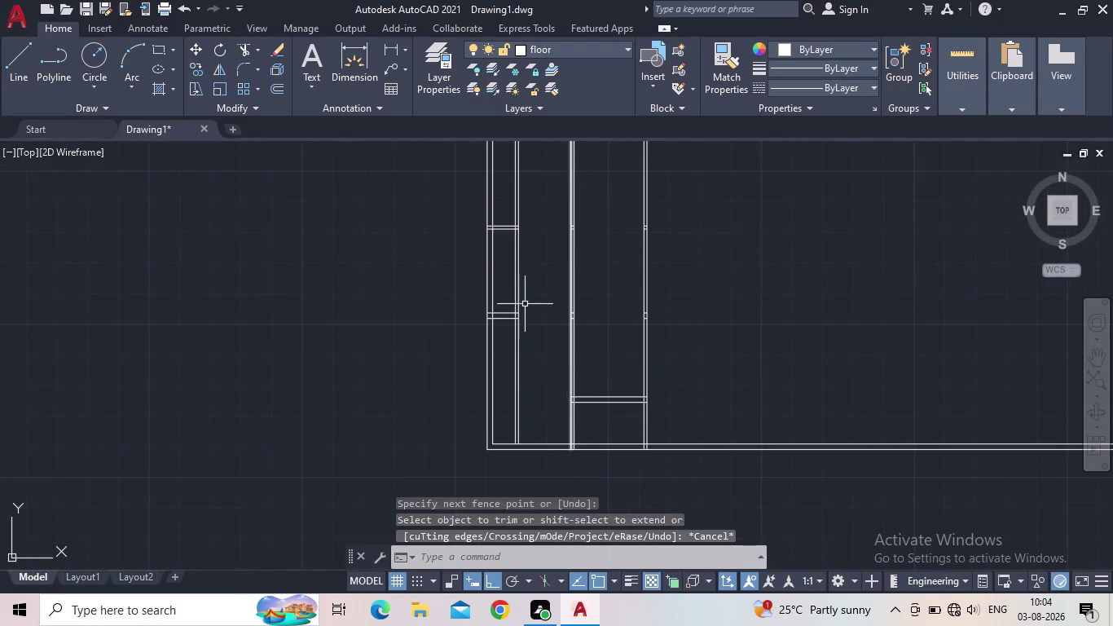
scroll(up, 3)
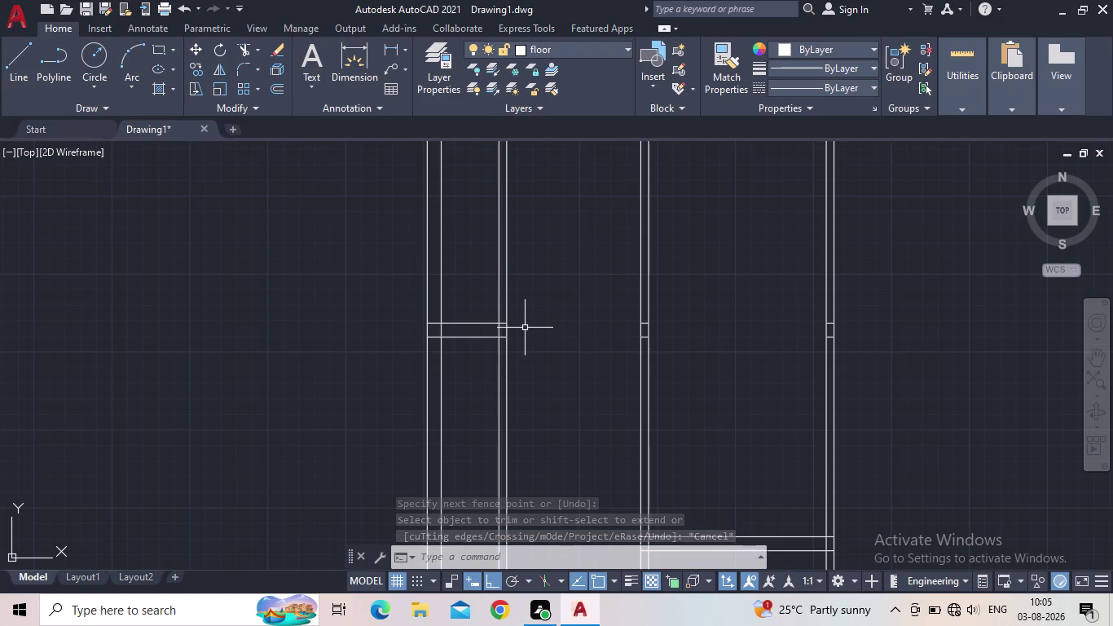
Extend the left and middle partition line ends to their bounding walls.
key(e)
key(x)
key(space)
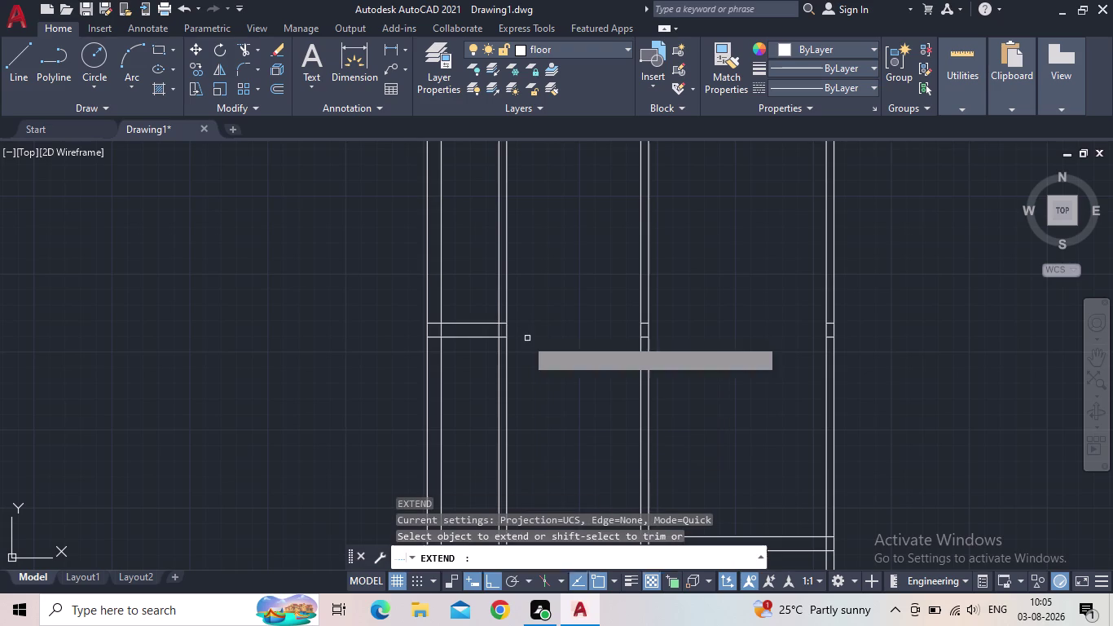
scroll(up, 3)
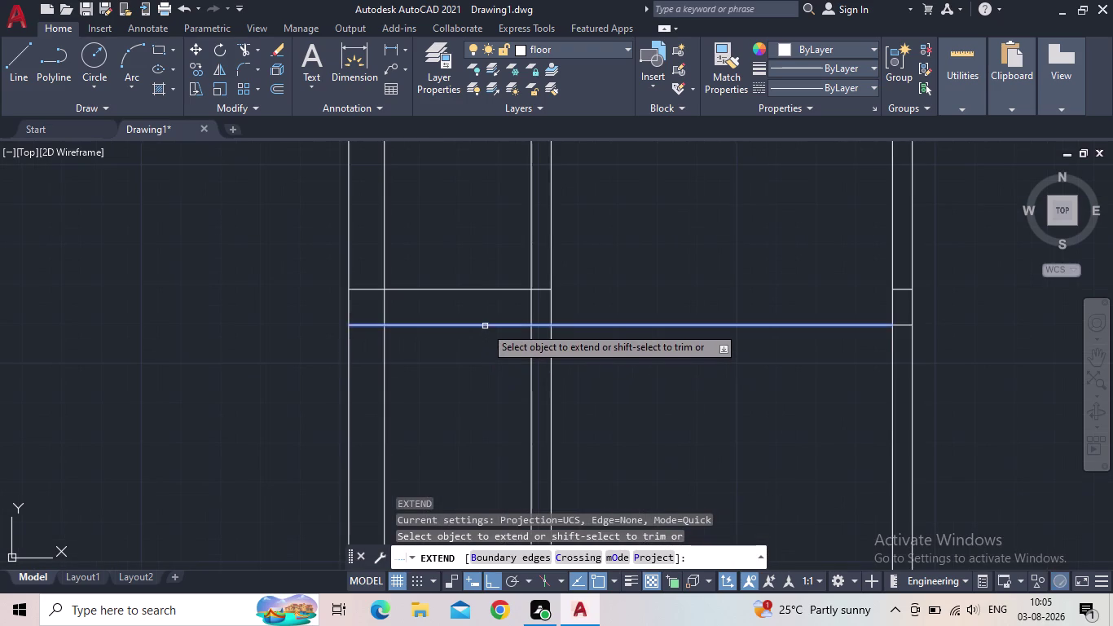
click(485, 325)
click(490, 288)
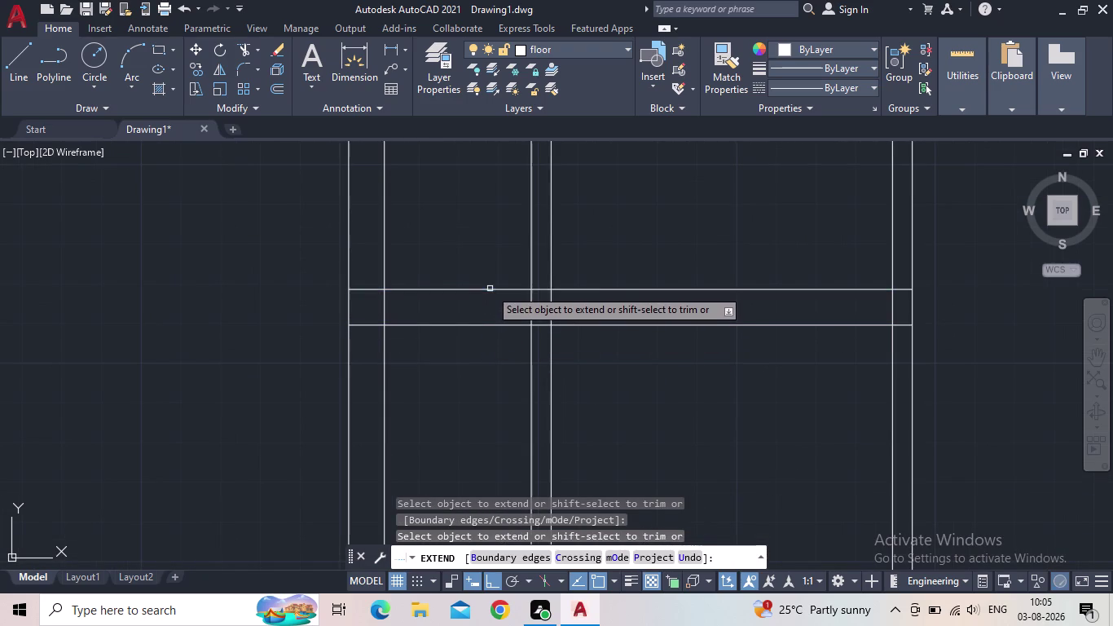
click(779, 287)
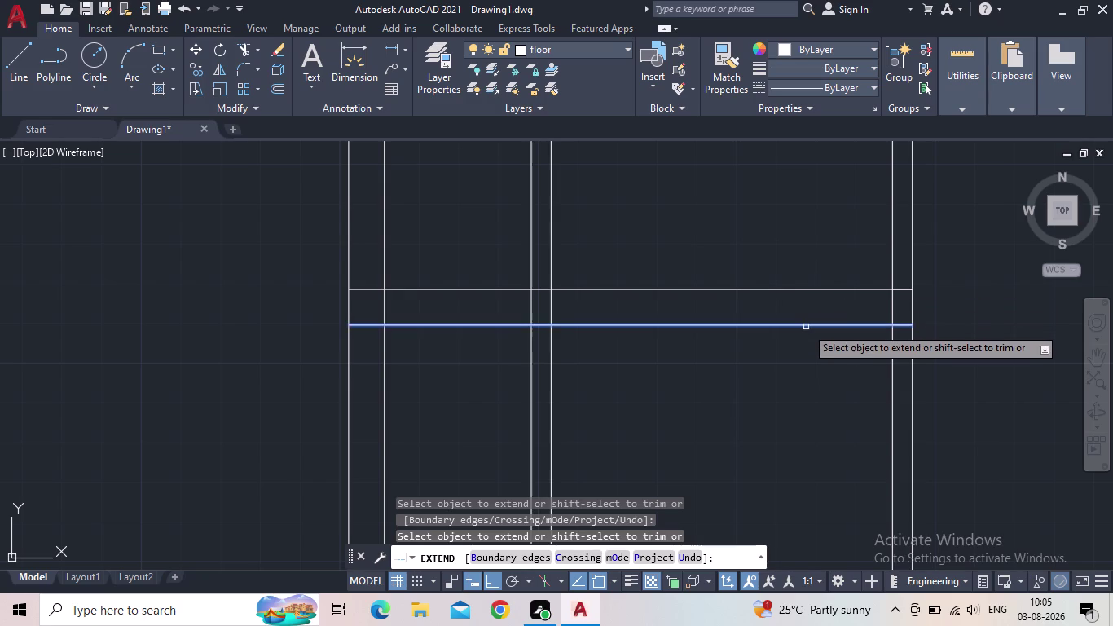
click(806, 326)
click(866, 326)
Extend the lower and upper partition lines to the right wall, then end EXTEND.
scroll(down, 3)
middle_drag(813, 351, 666, 345)
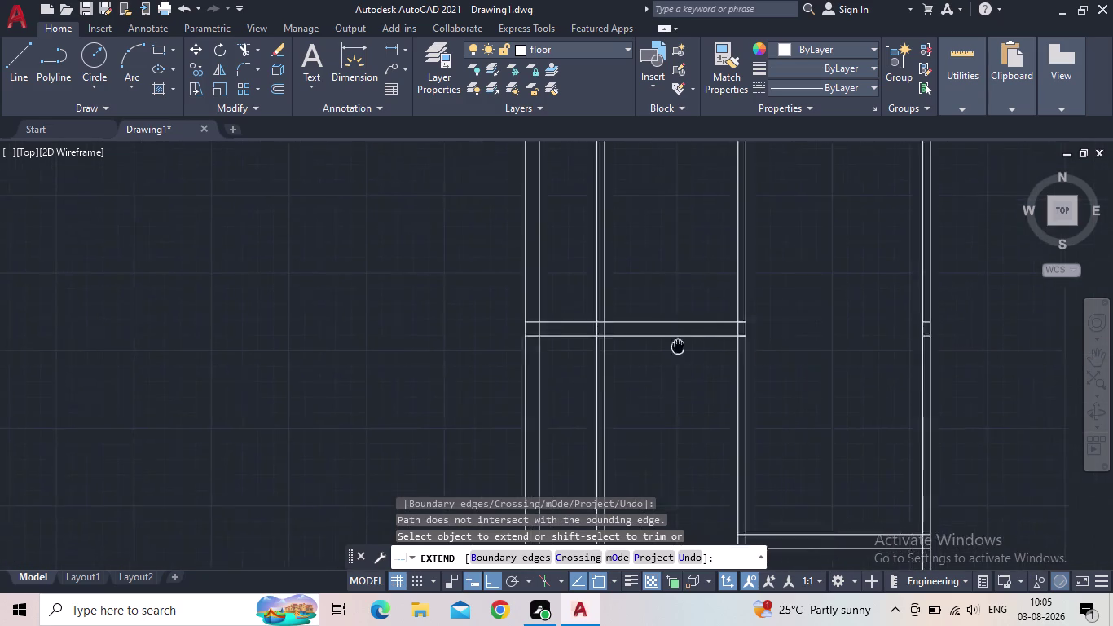
middle_drag(666, 345, 651, 344)
scroll(down, 3)
scroll(up, 3)
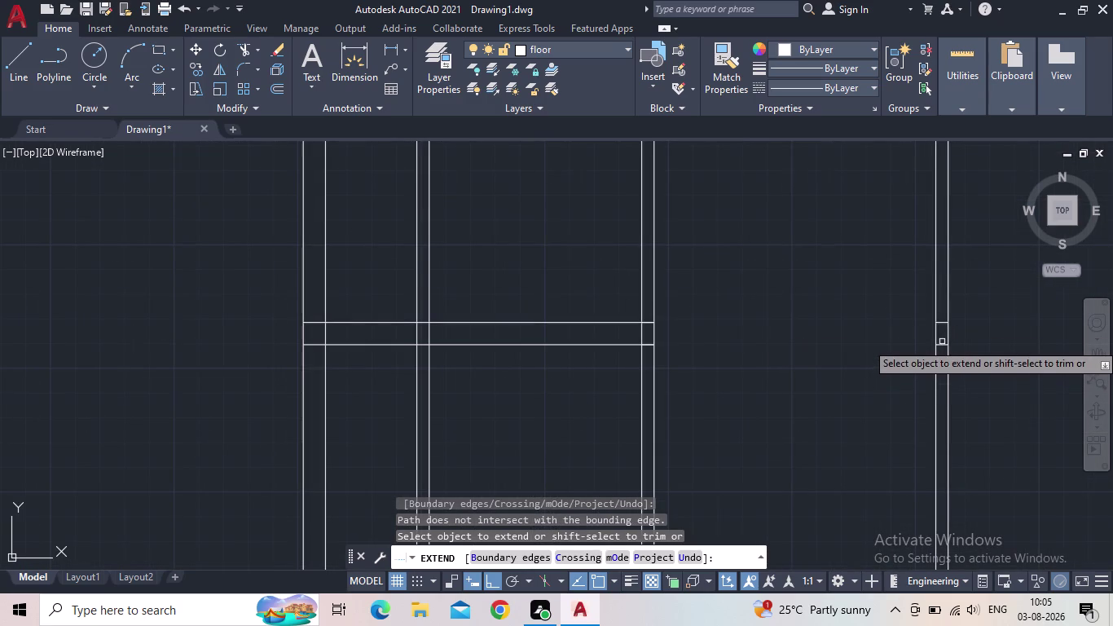
click(941, 345)
click(944, 321)
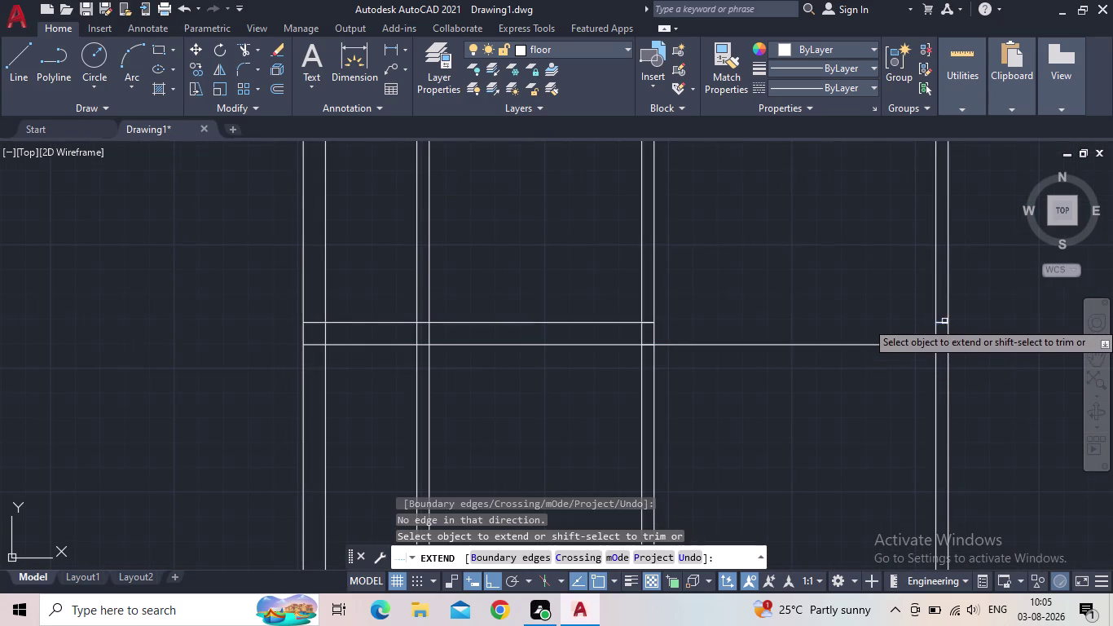
click(941, 324)
scroll(down, 3)
key(Escape)
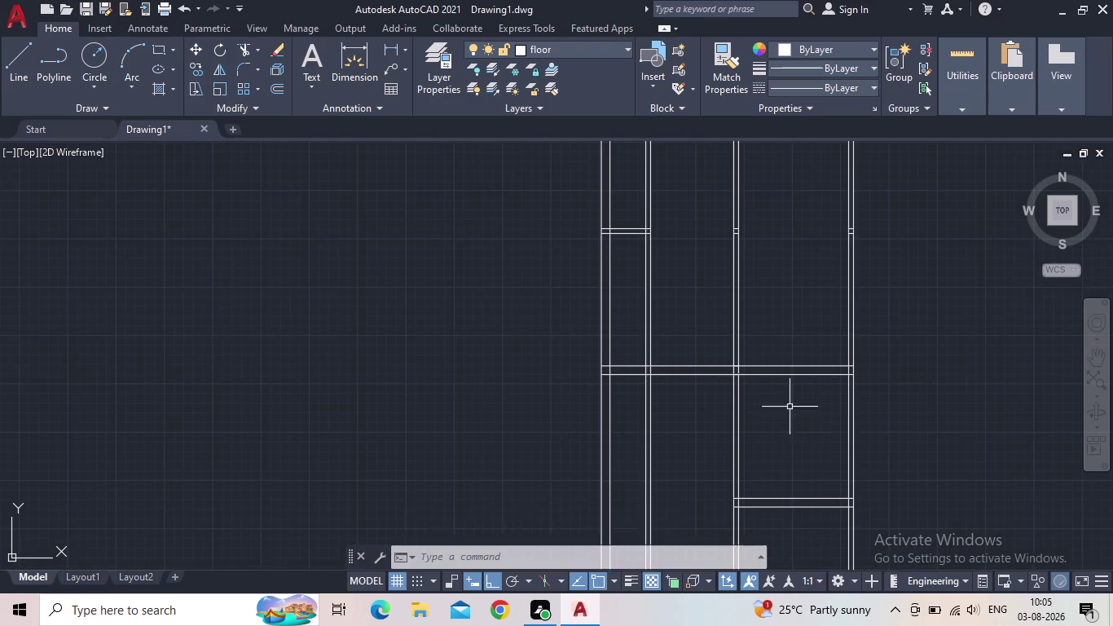
middle_drag(787, 406, 700, 290)
scroll(down, 3)
scroll(up, 3)
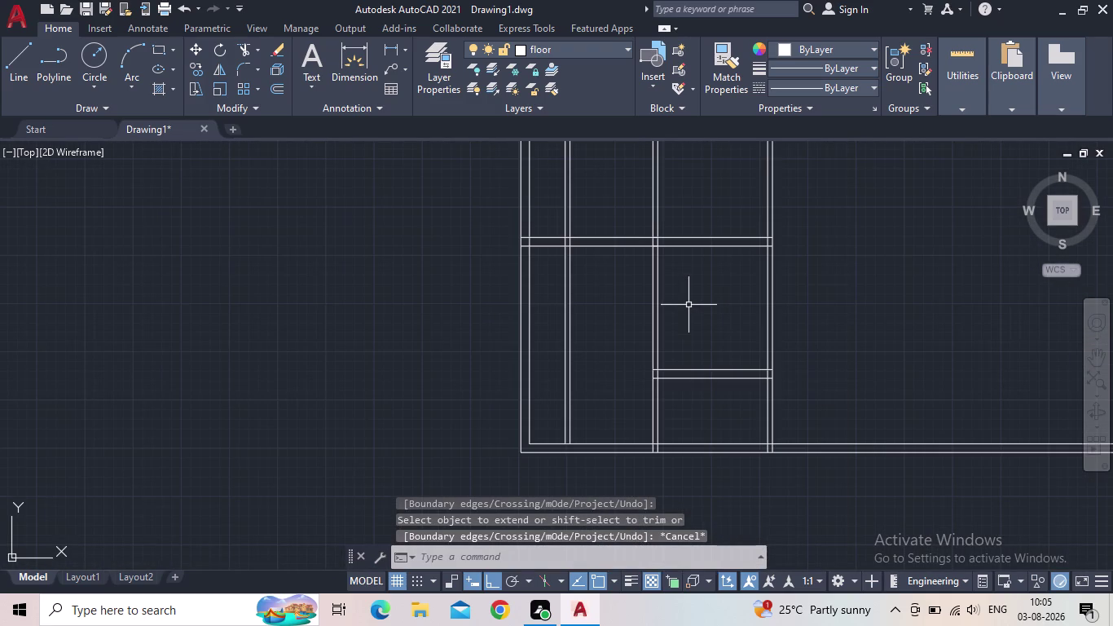
middle_drag(689, 307, 686, 367)
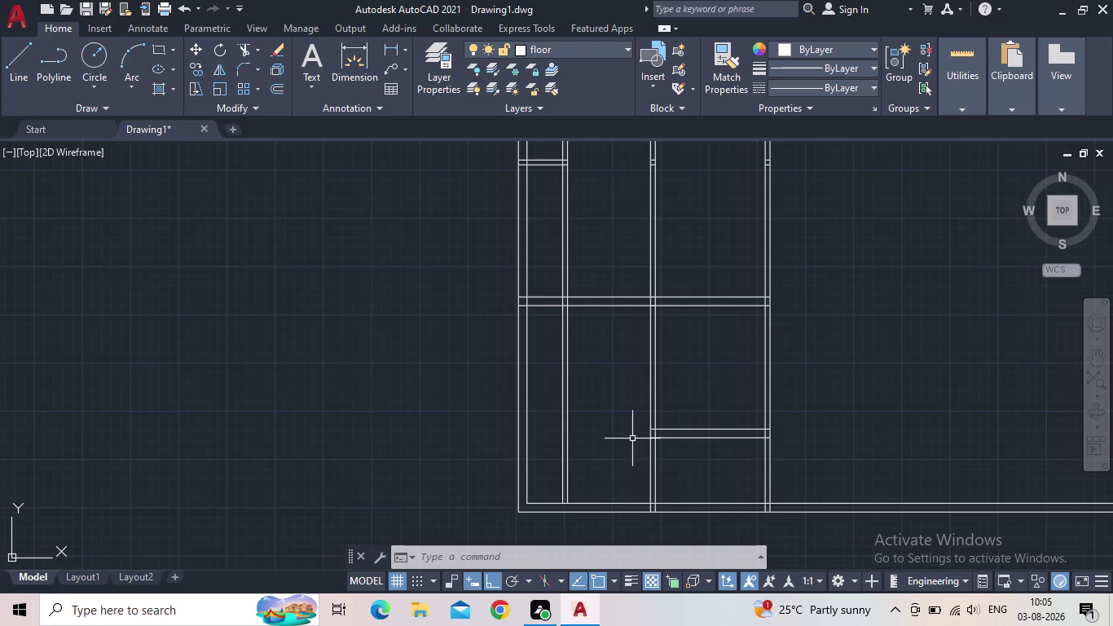
Fence-trim the stray wall lines inside the lower room with TR.
key(t)
key(r)
key(space)
drag(625, 405, 552, 394)
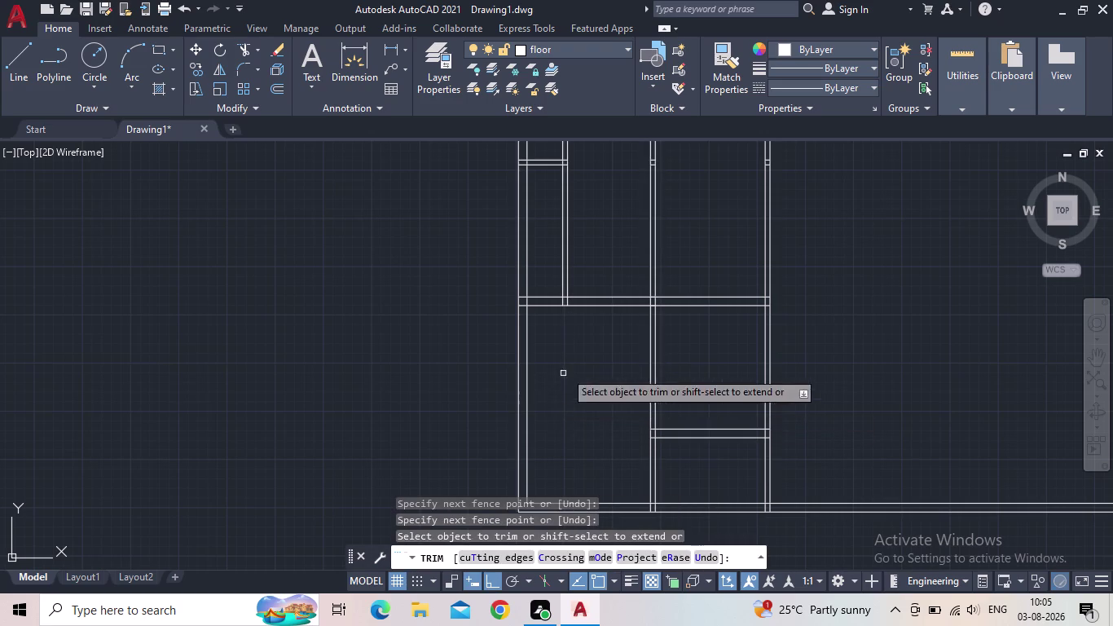
scroll(up, 3)
drag(597, 298, 570, 299)
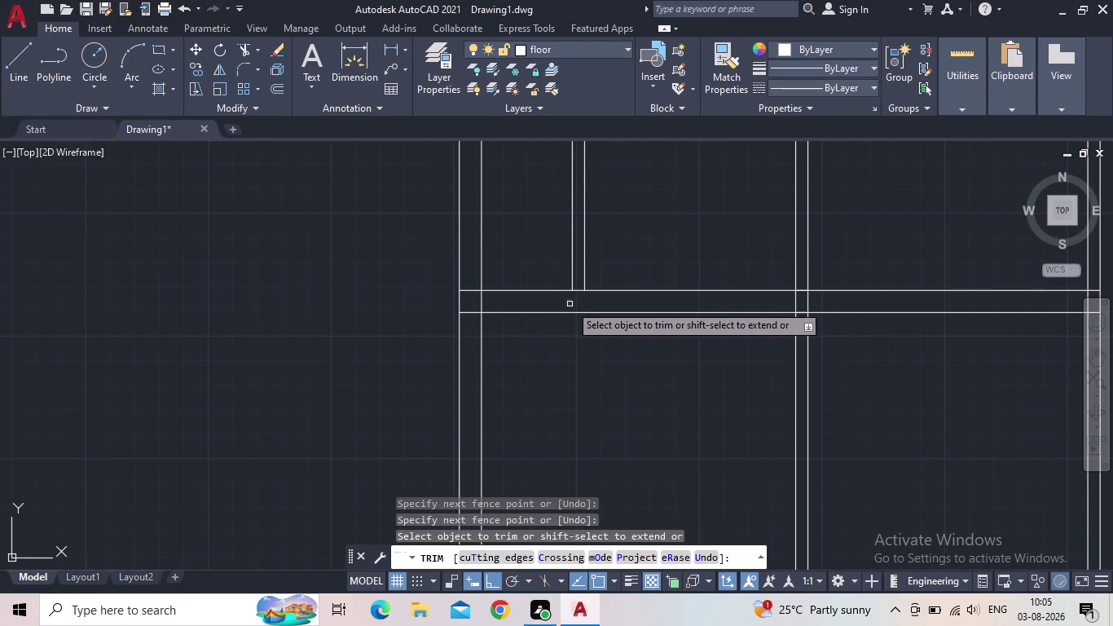
Move over to the left junction and fence-trim away the left wall segment.
scroll(down, 3)
middle_drag(602, 390, 540, 307)
scroll(down, 3)
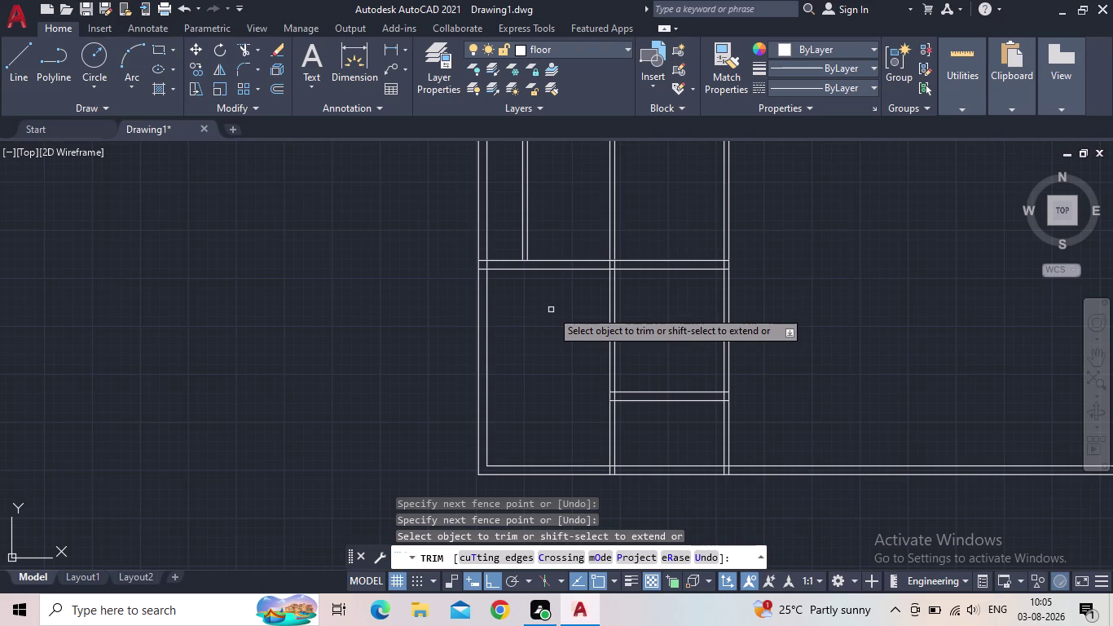
scroll(down, 3)
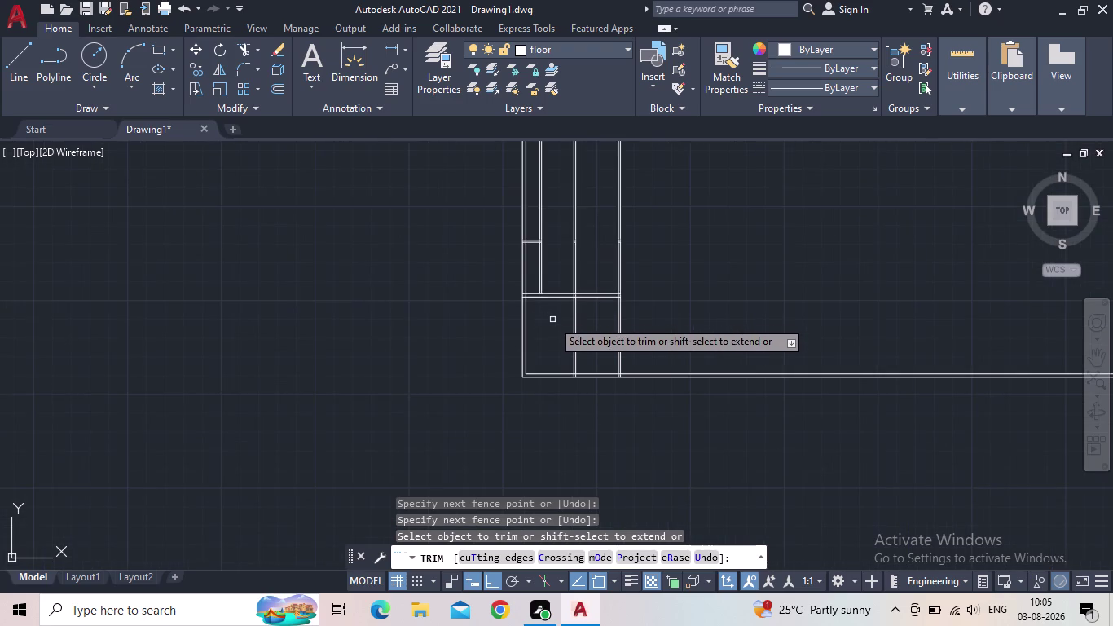
middle_drag(555, 323, 445, 304)
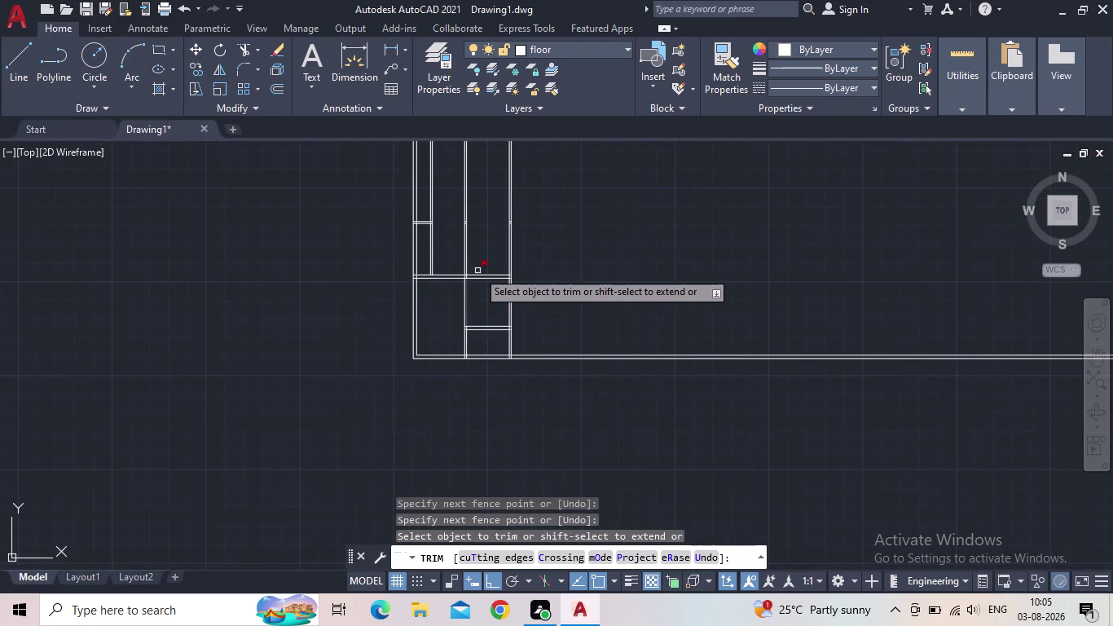
scroll(up, 3)
middle_drag(450, 307, 452, 326)
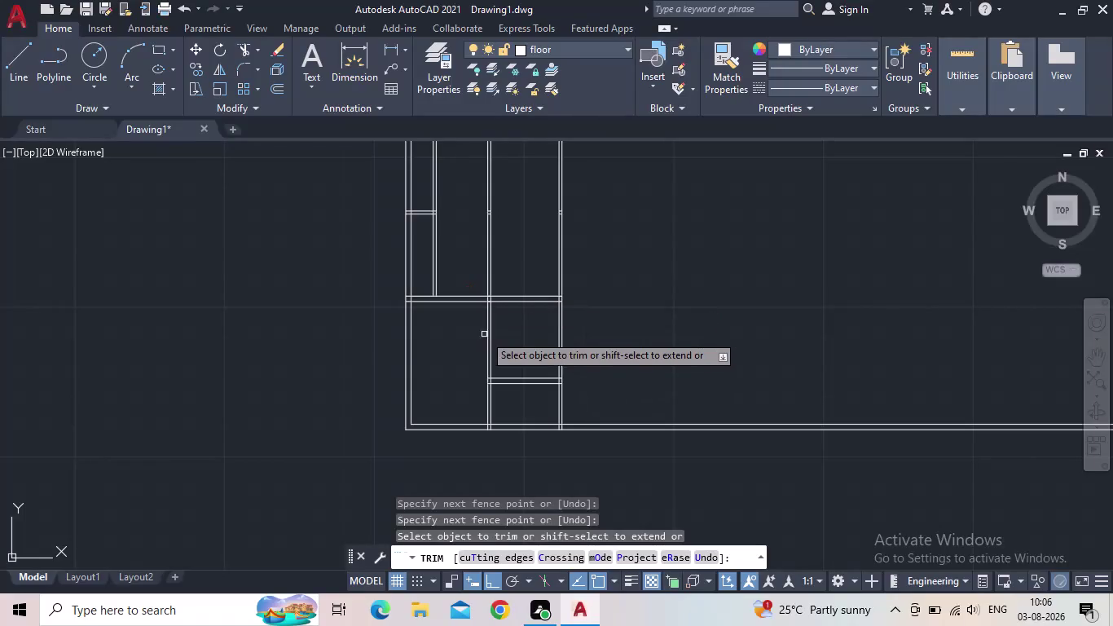
middle_drag(462, 341, 341, 327)
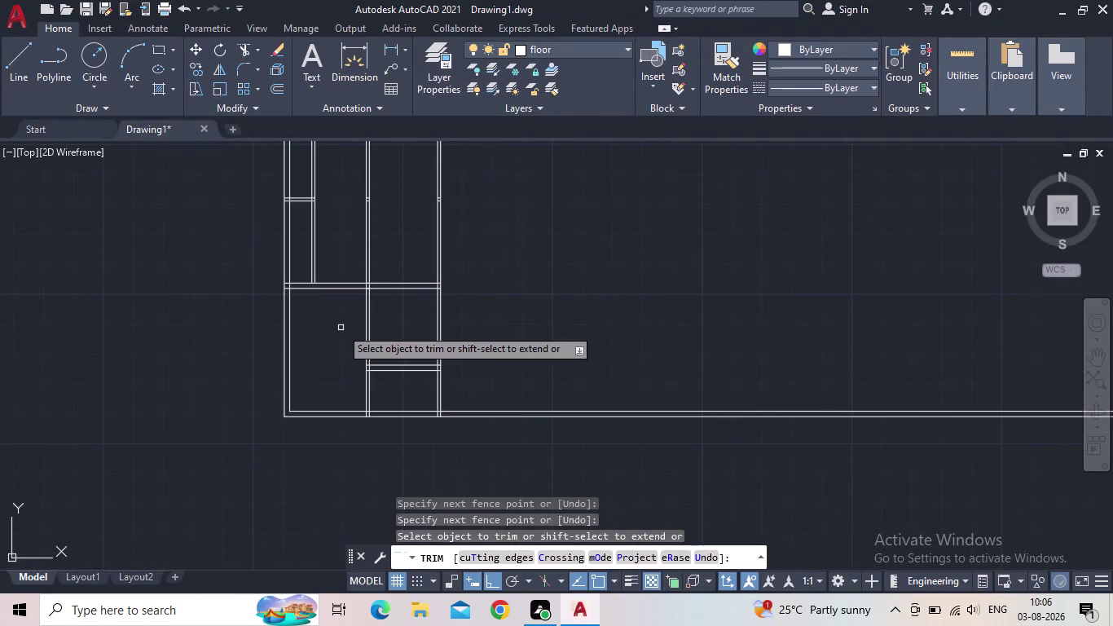
scroll(up, 3)
scroll(down, 3)
middle_drag(345, 330, 423, 351)
scroll(down, 3)
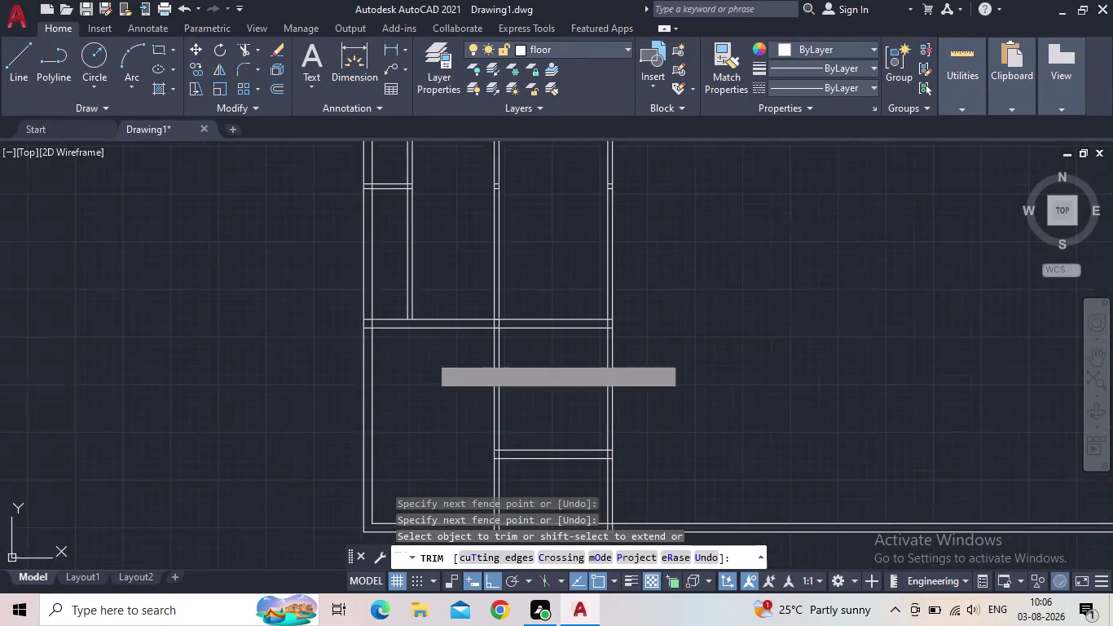
scroll(up, 3)
scroll(up, 3)
drag(368, 394, 367, 392)
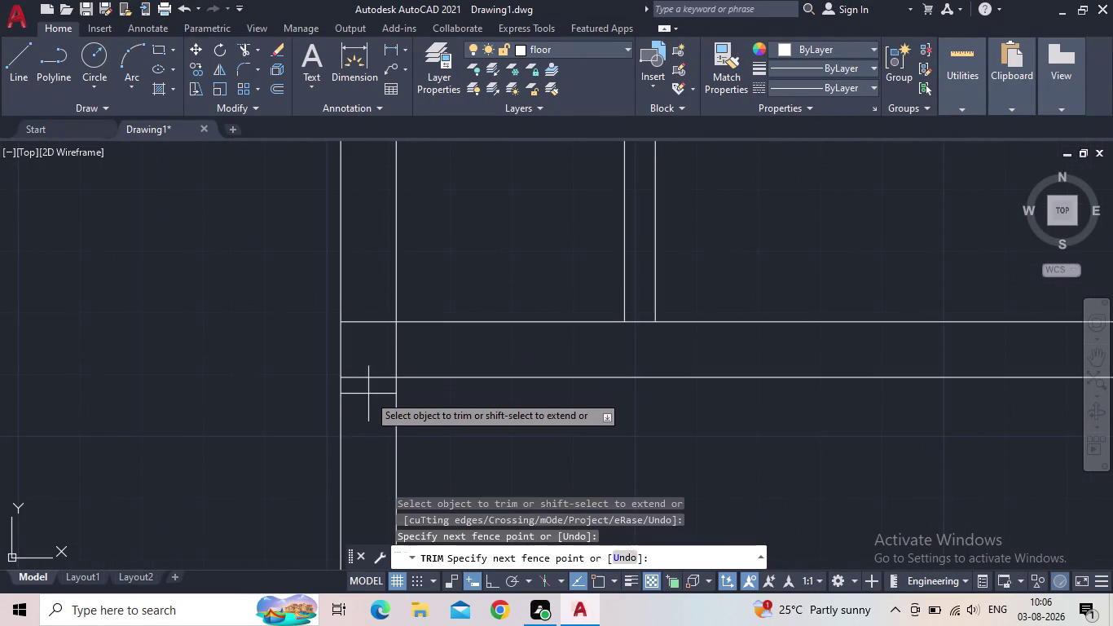
drag(366, 392, 374, 311)
drag(378, 344, 422, 346)
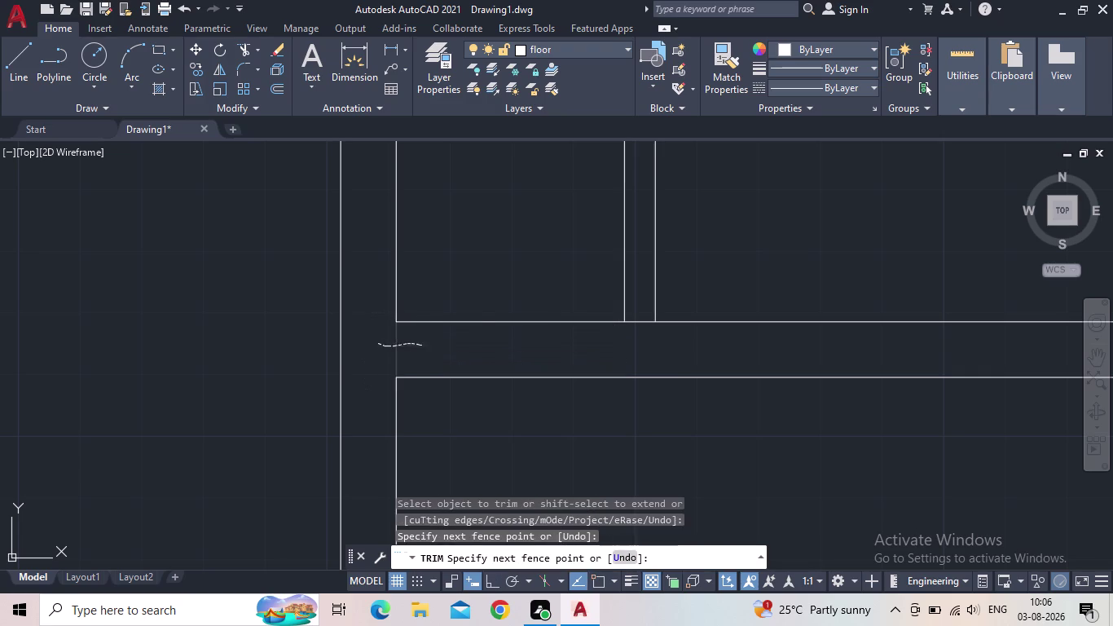
End the trim and check the junctions down to the lower partition.
scroll(down, 3)
middle_drag(483, 380, 410, 349)
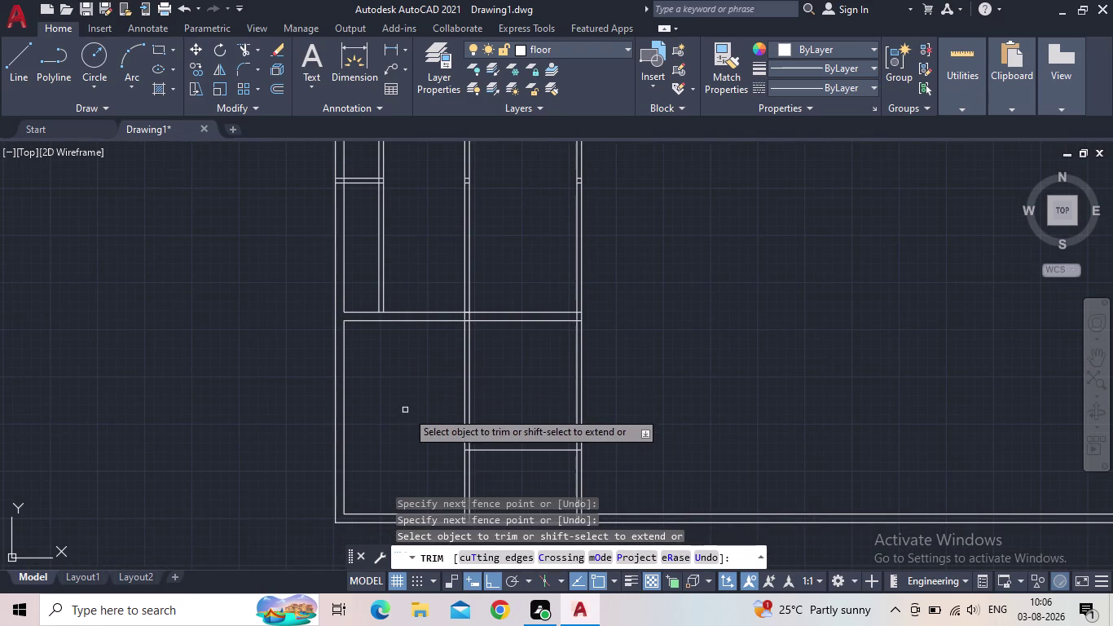
key(Escape)
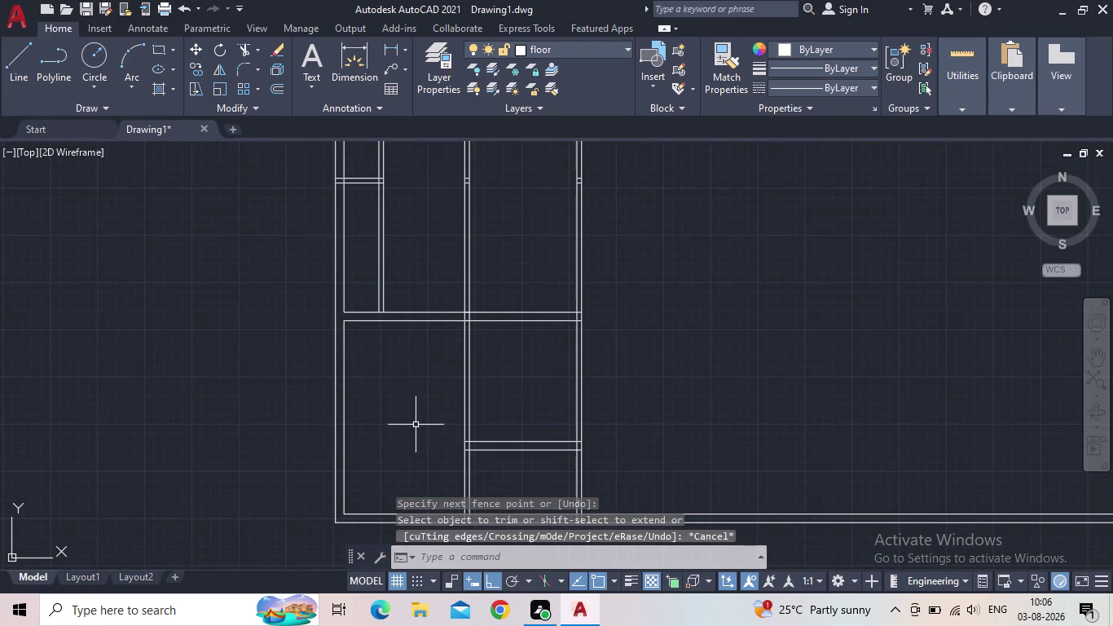
middle_drag(547, 412, 497, 447)
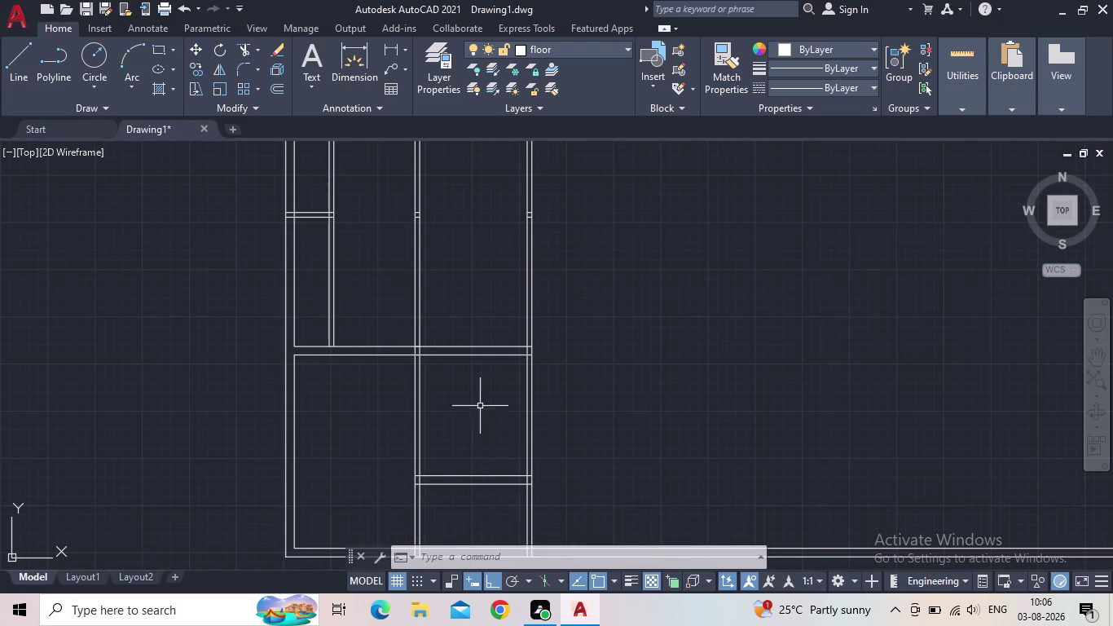
middle_drag(476, 403, 498, 430)
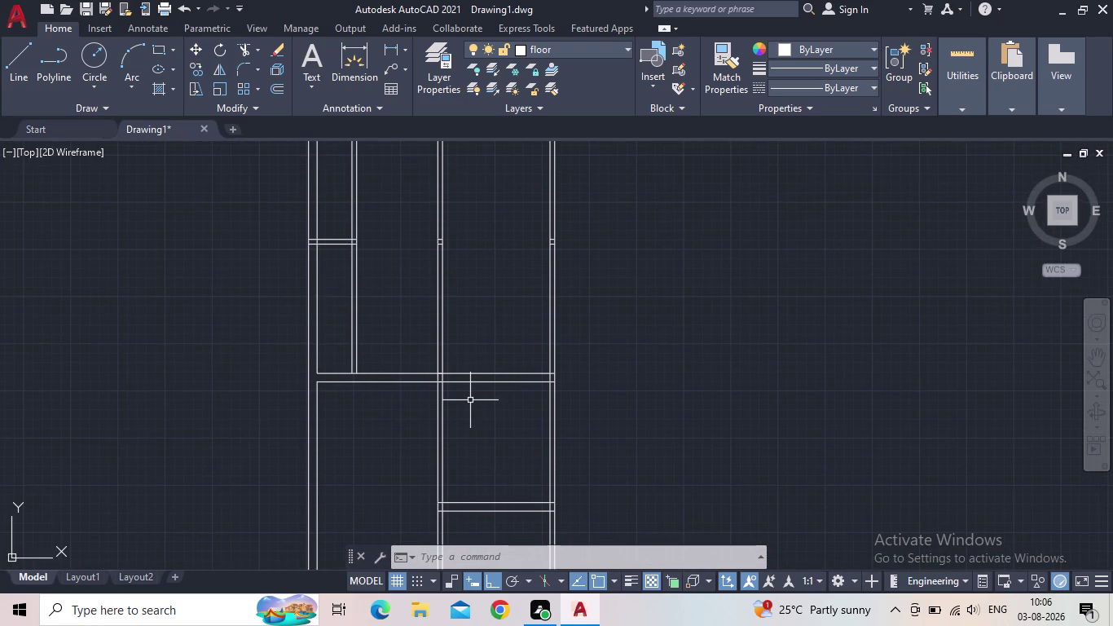
Offset the lower wall line 11' upward to start the partition.
key(o)
key(Return)
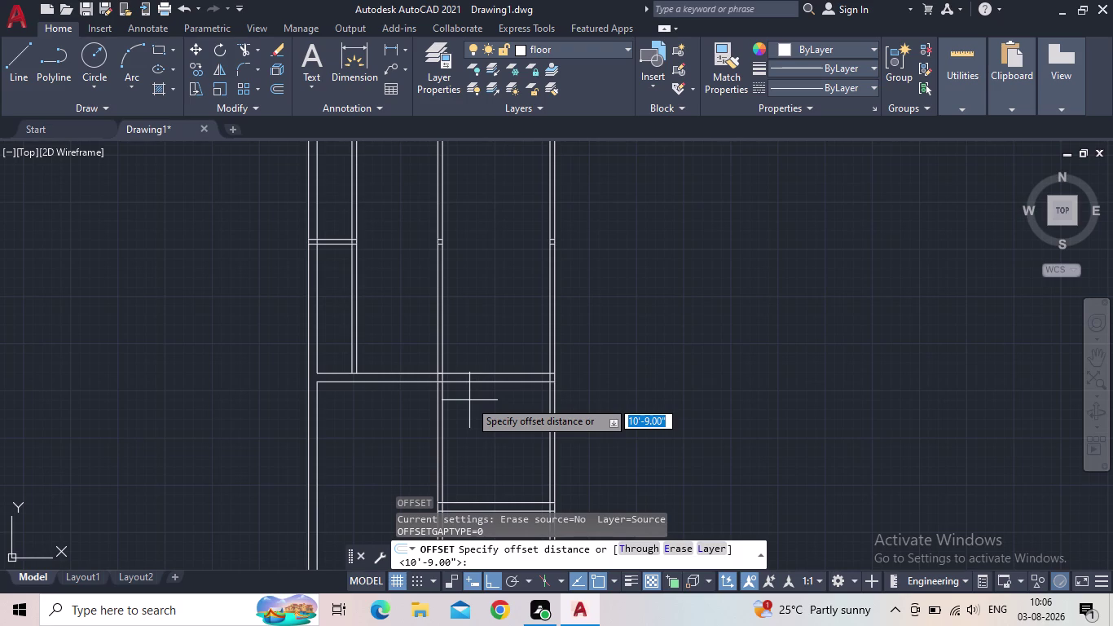
text(11)
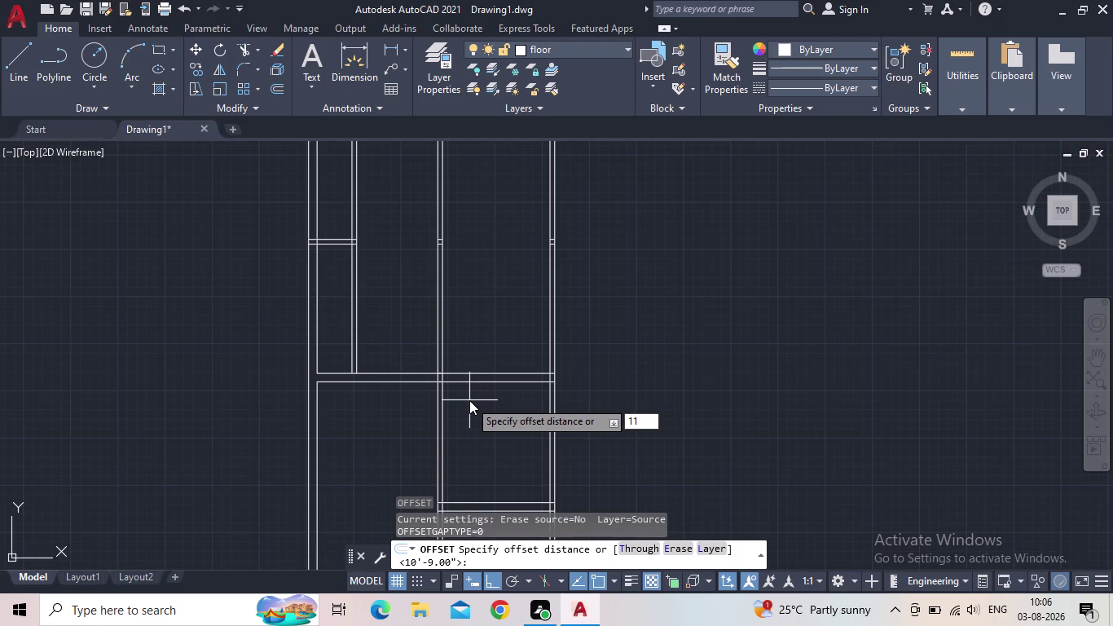
key(apostrophe)
key(Return)
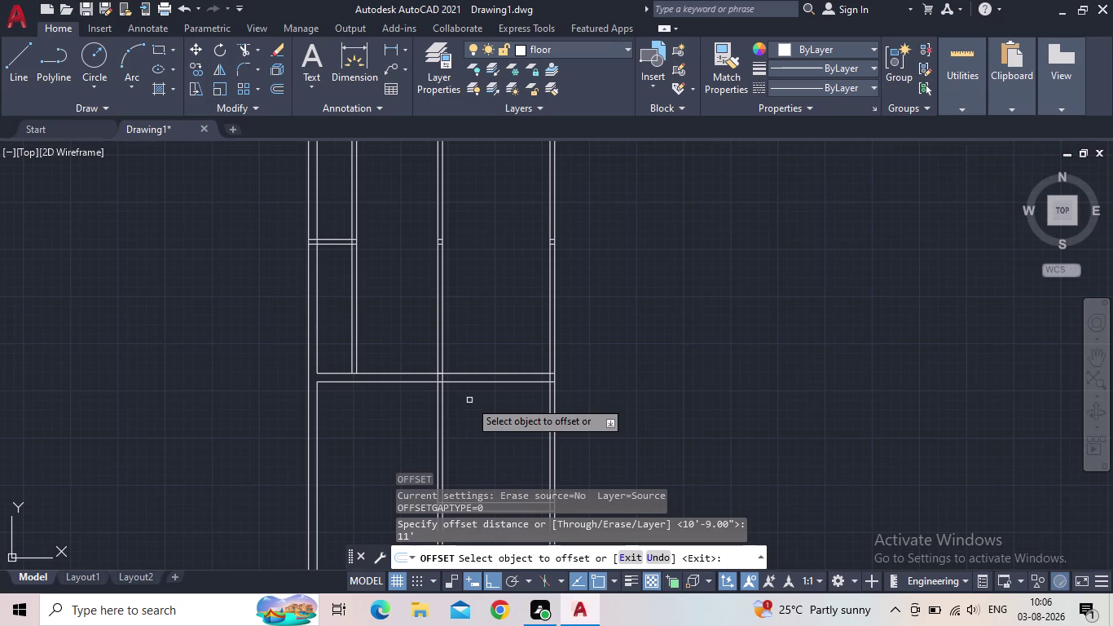
click(495, 373)
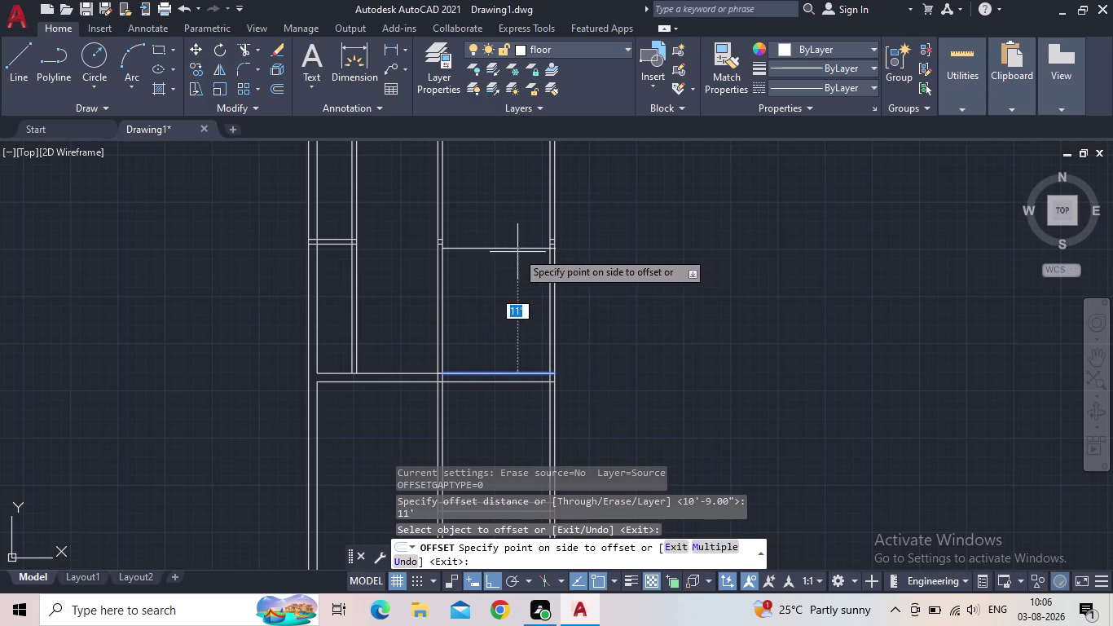
click(502, 251)
key(Escape)
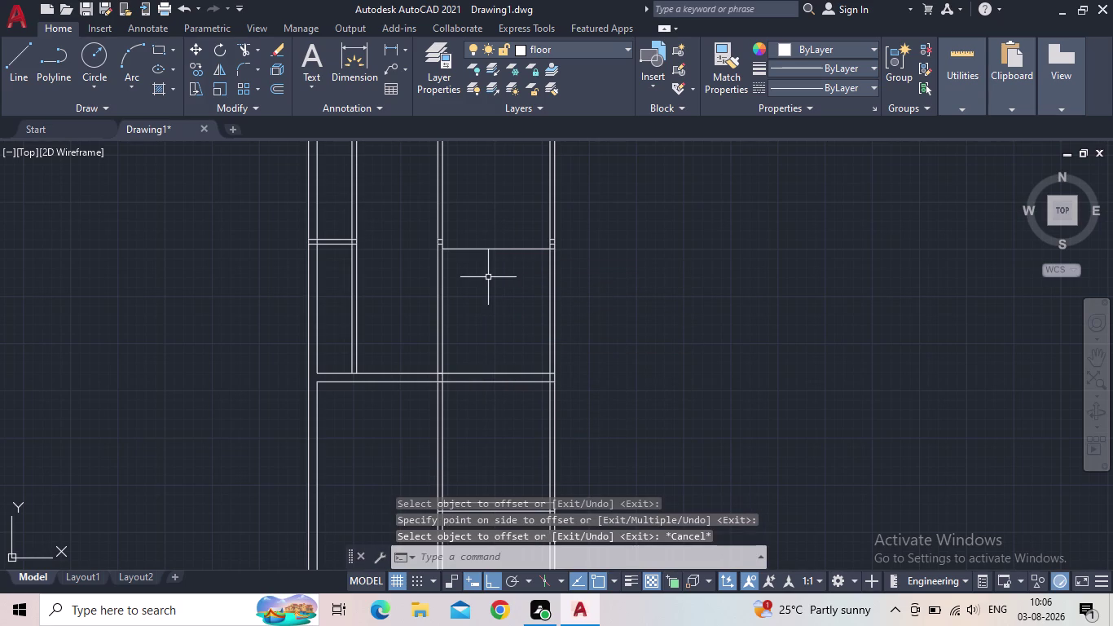
Offset the new partition line 5" to complete the double-line wall.
key(o)
key(Return)
text(5)
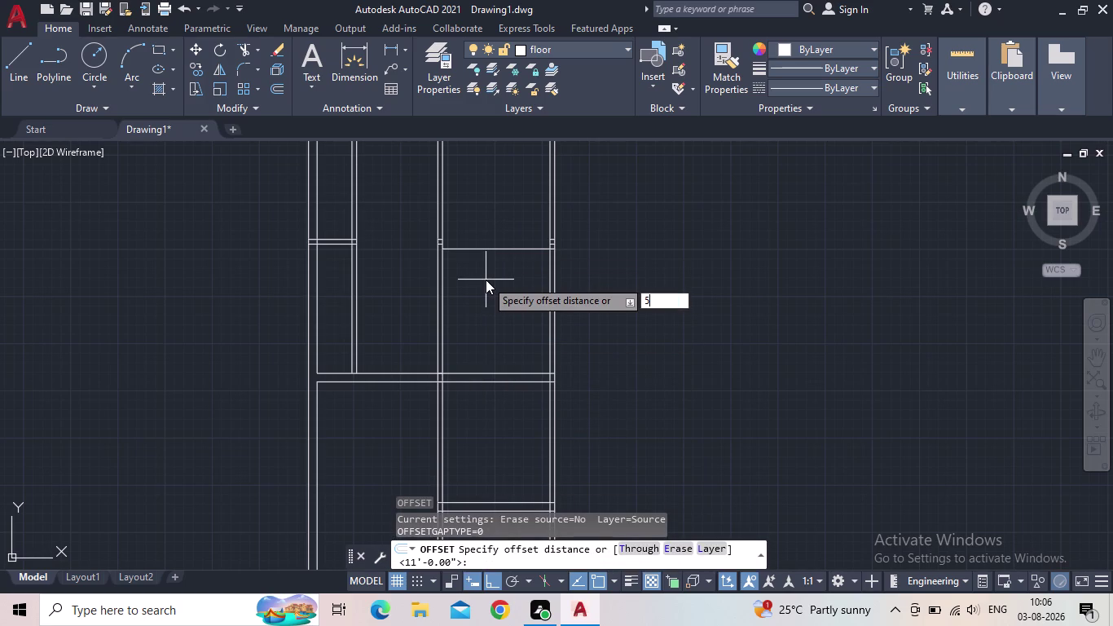
text(")
key(Return)
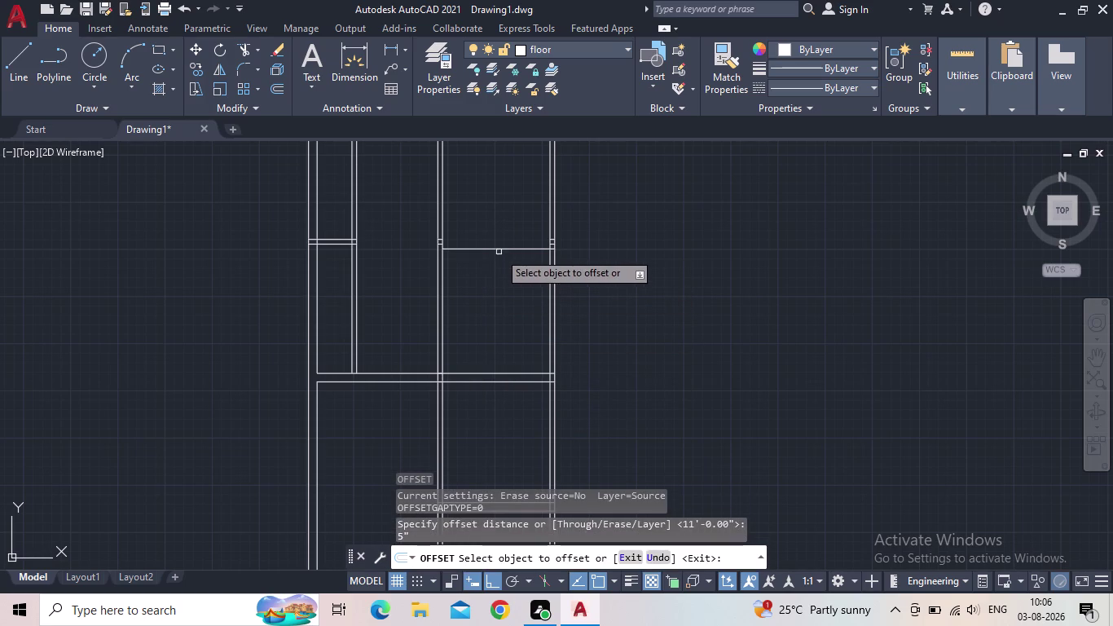
click(498, 249)
click(507, 215)
key(Escape)
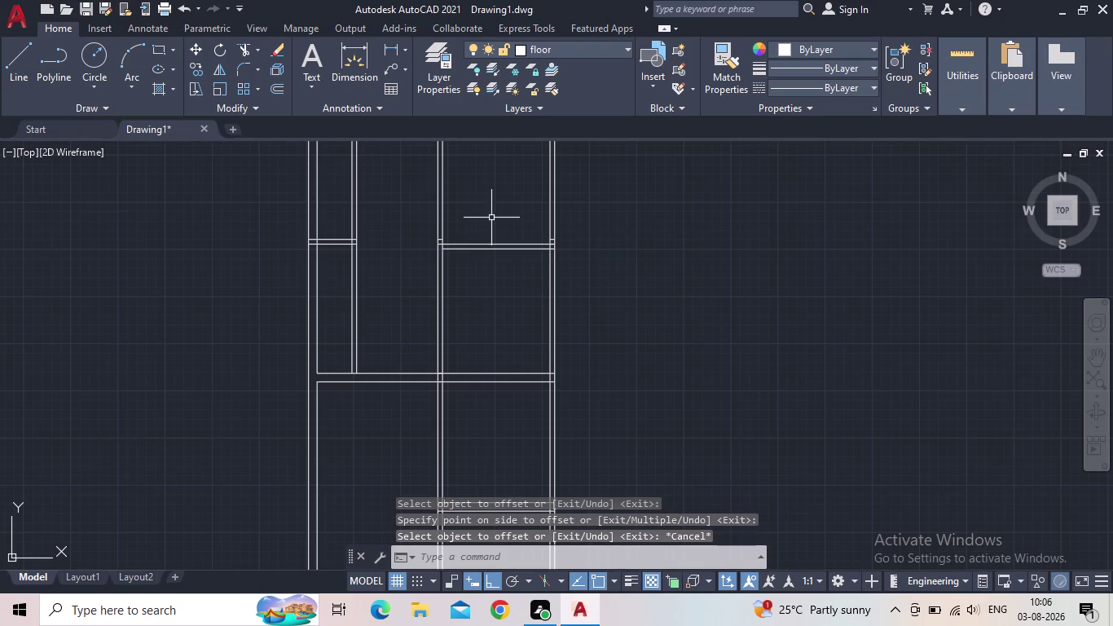
scroll(up, 3)
middle_drag(470, 200, 339, 508)
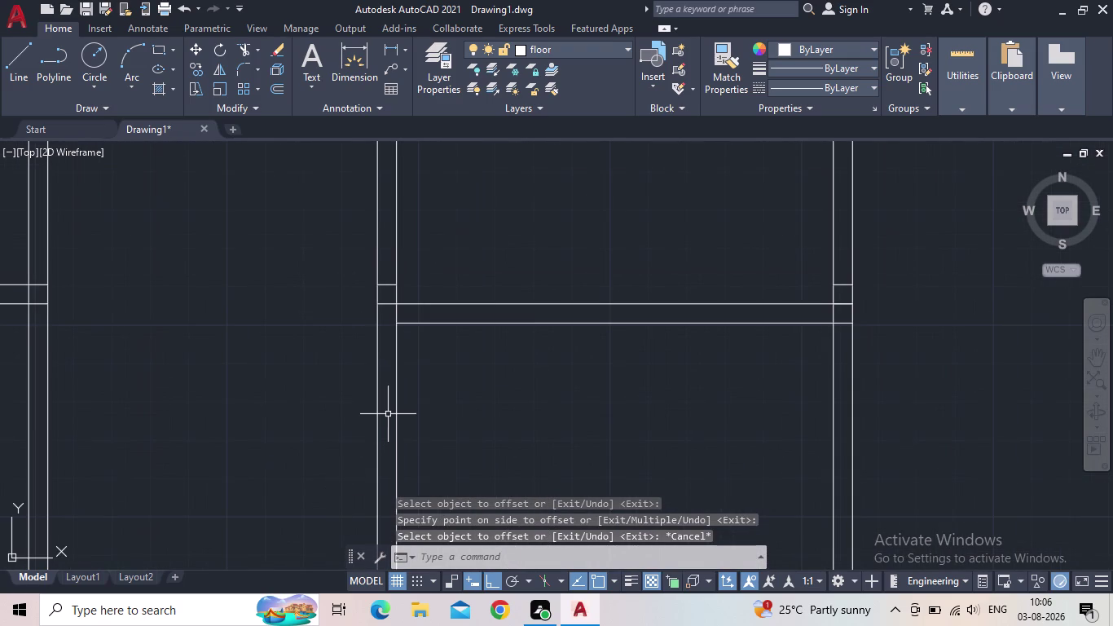
Fence-trim the partition's overlapping lines at the left side wall.
key(t)
key(r)
key(space)
scroll(up, 3)
drag(415, 333, 411, 320)
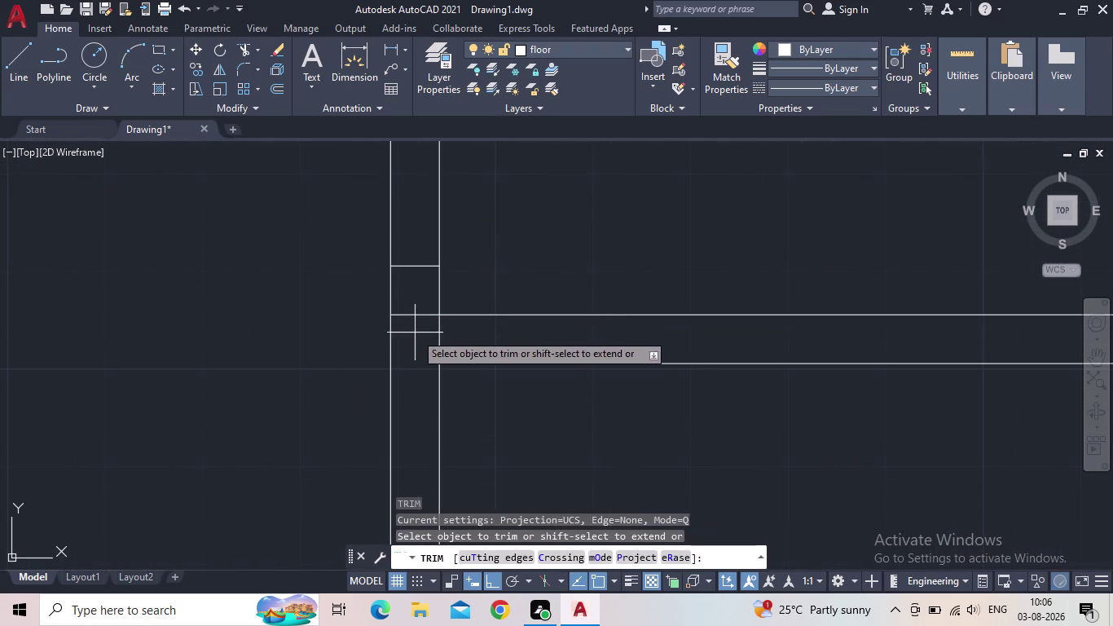
drag(412, 320, 407, 244)
scroll(down, 3)
Fence-trim the overlaps at the right junction, then end the trim.
middle_drag(617, 308, 402, 336)
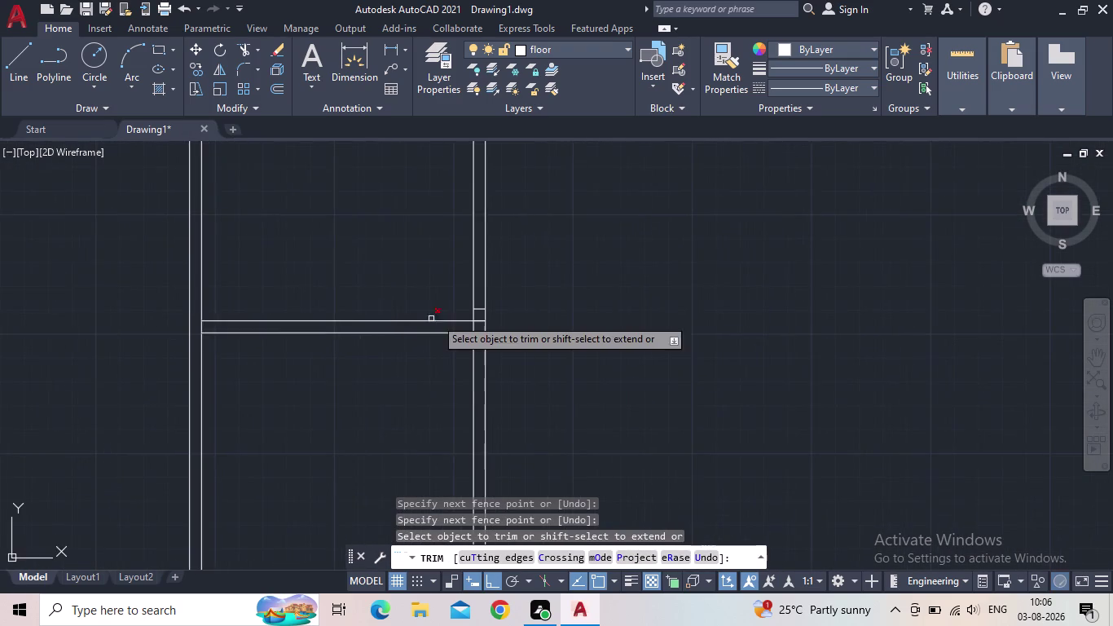
scroll(up, 3)
scroll(up, 3)
drag(509, 316, 510, 279)
scroll(down, 3)
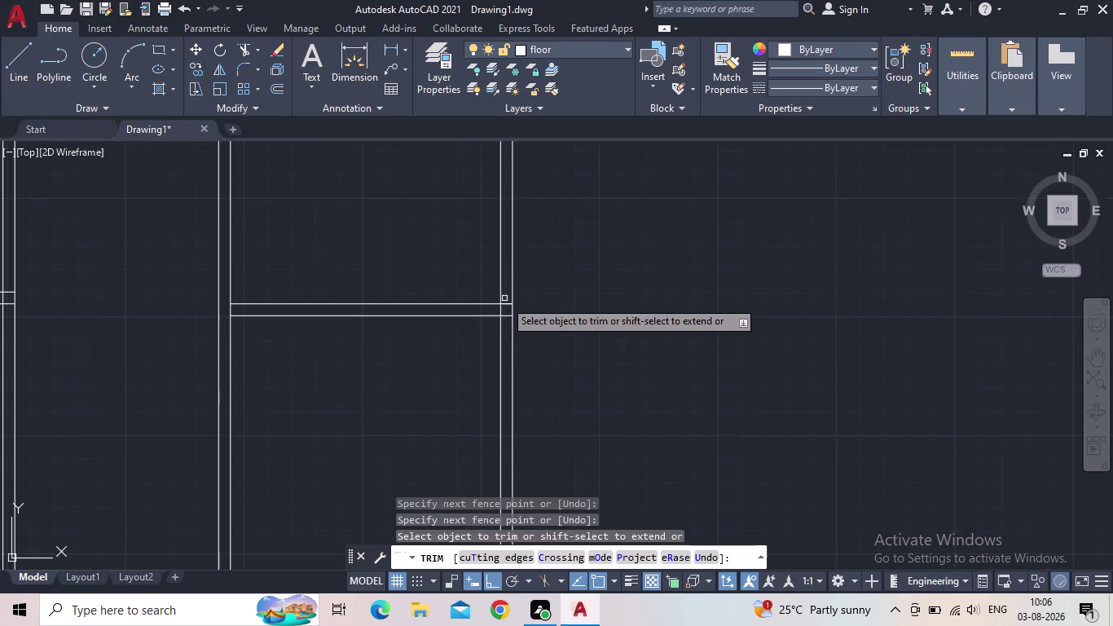
scroll(down, 3)
middle_drag(580, 330, 739, 282)
key(Escape)
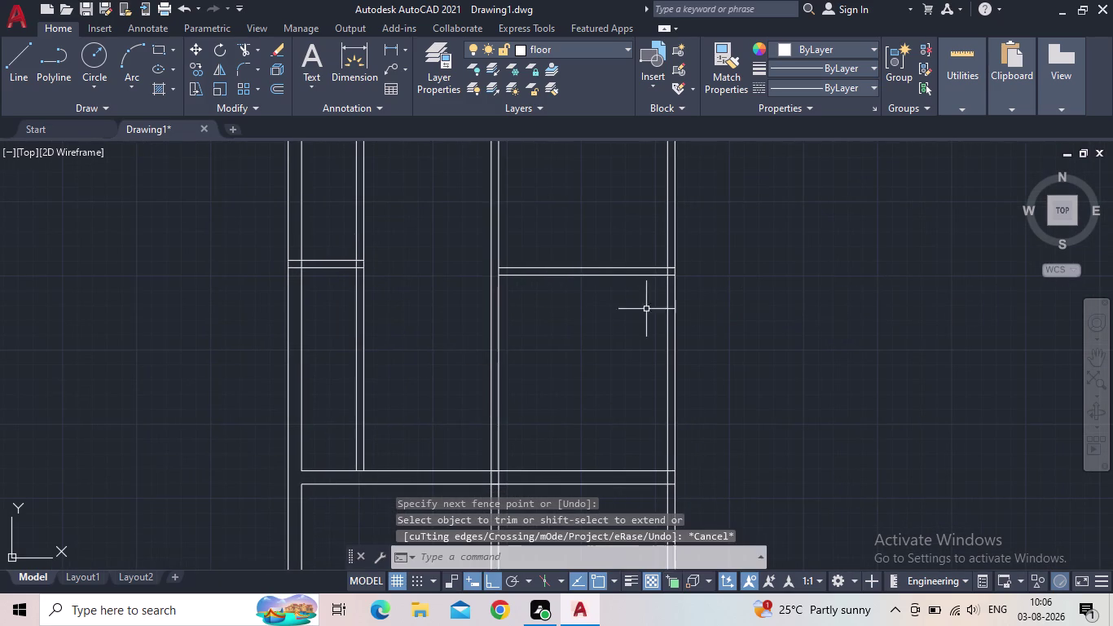
middle_drag(589, 324, 556, 294)
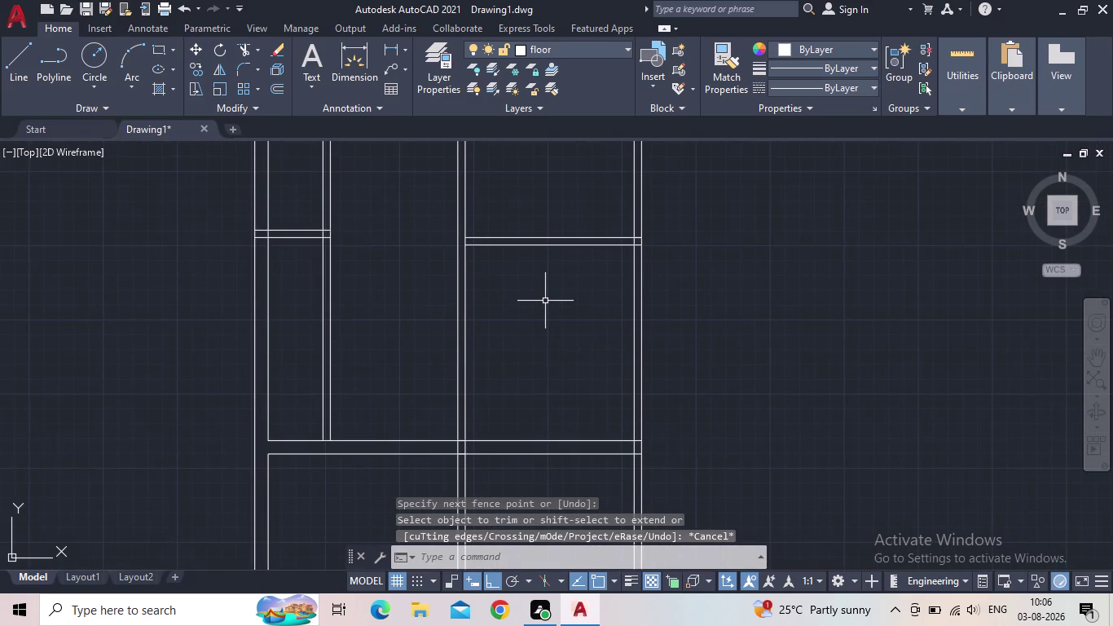
Offset the right wall line 11' to the left.
key(o)
key(Return)
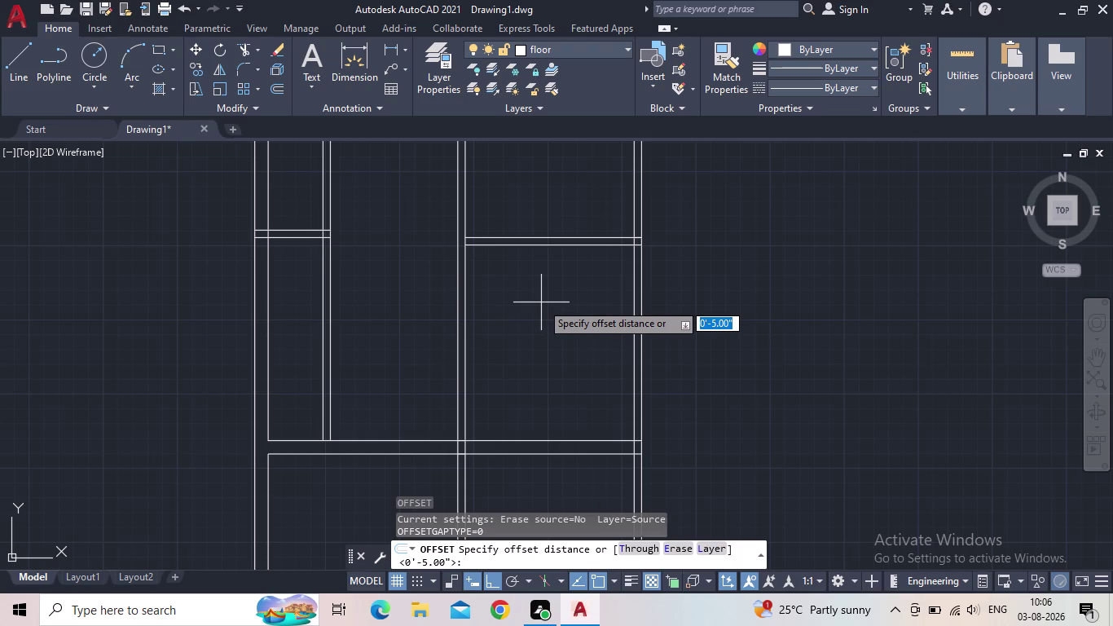
text(11)
key(apostrophe)
key(Return)
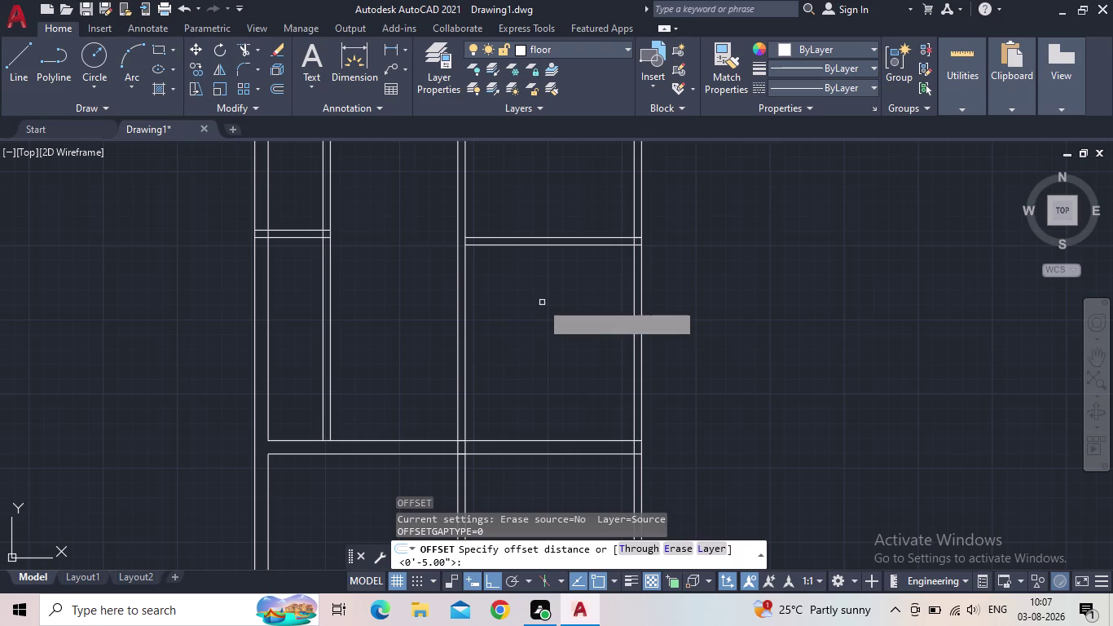
click(635, 315)
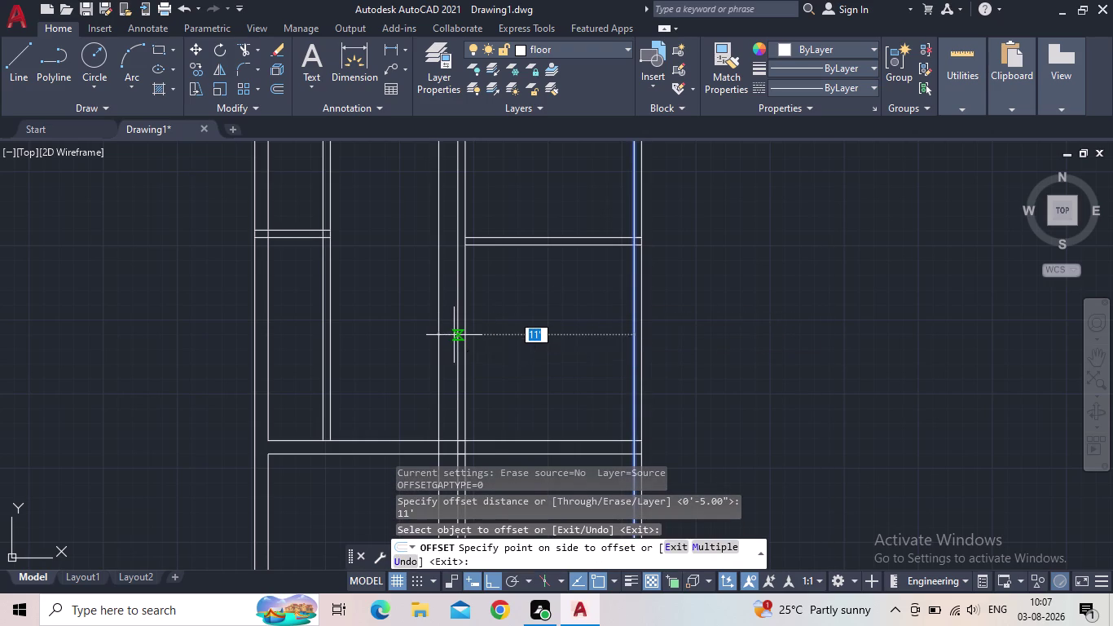
click(446, 335)
key(Escape)
Offset the new vertical line 5" leftward to form the double-line partition.
key(o)
key(Return)
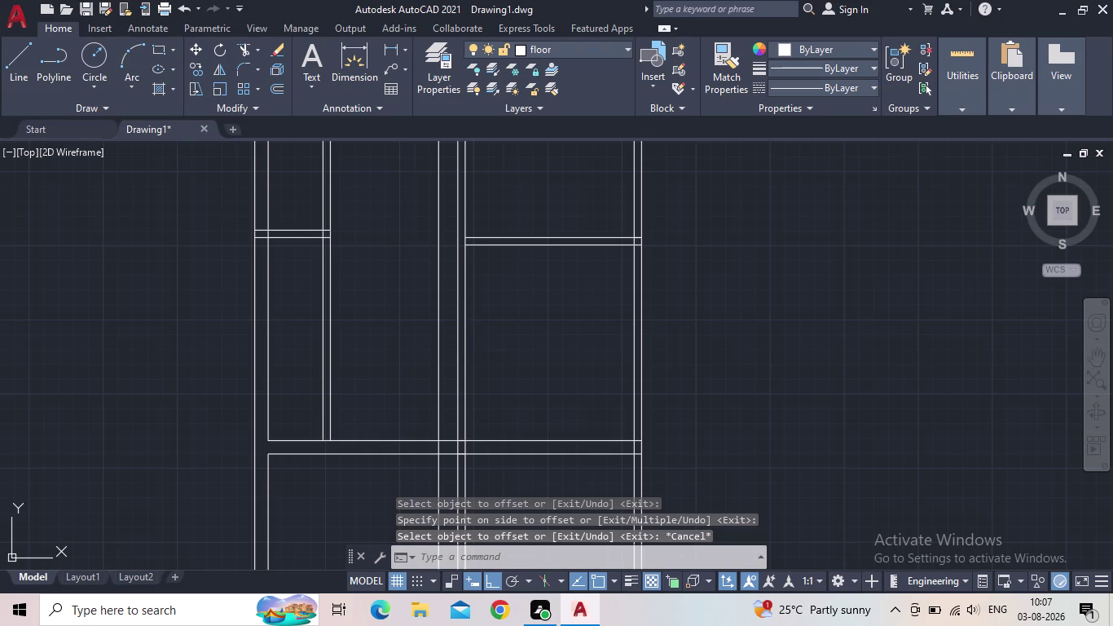
key(o)
key(Return)
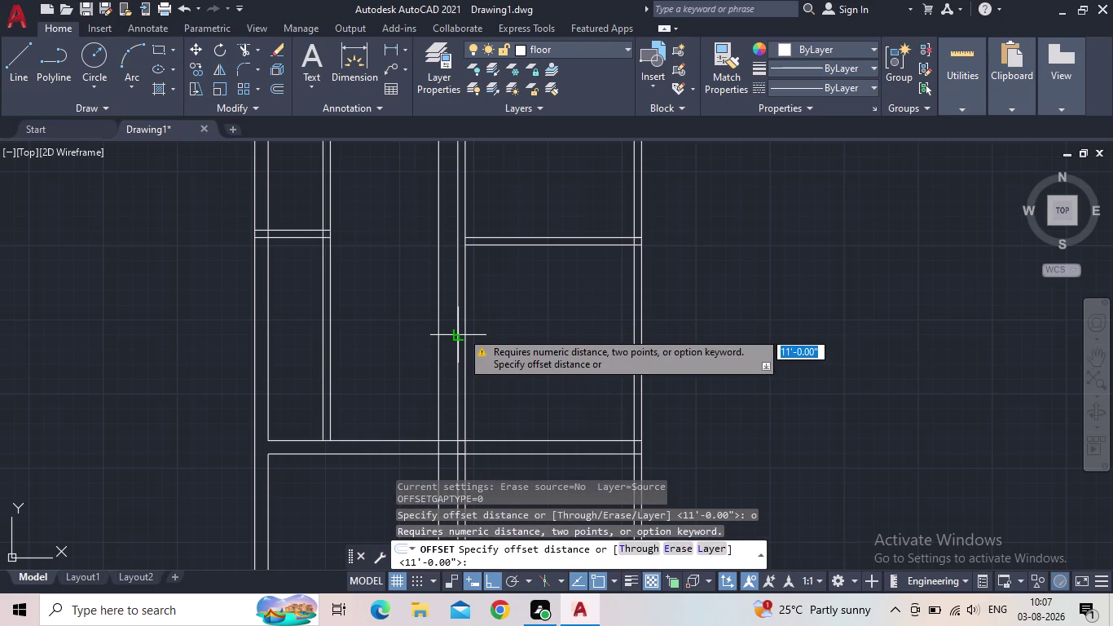
key(Escape)
key(Escape)
key(o)
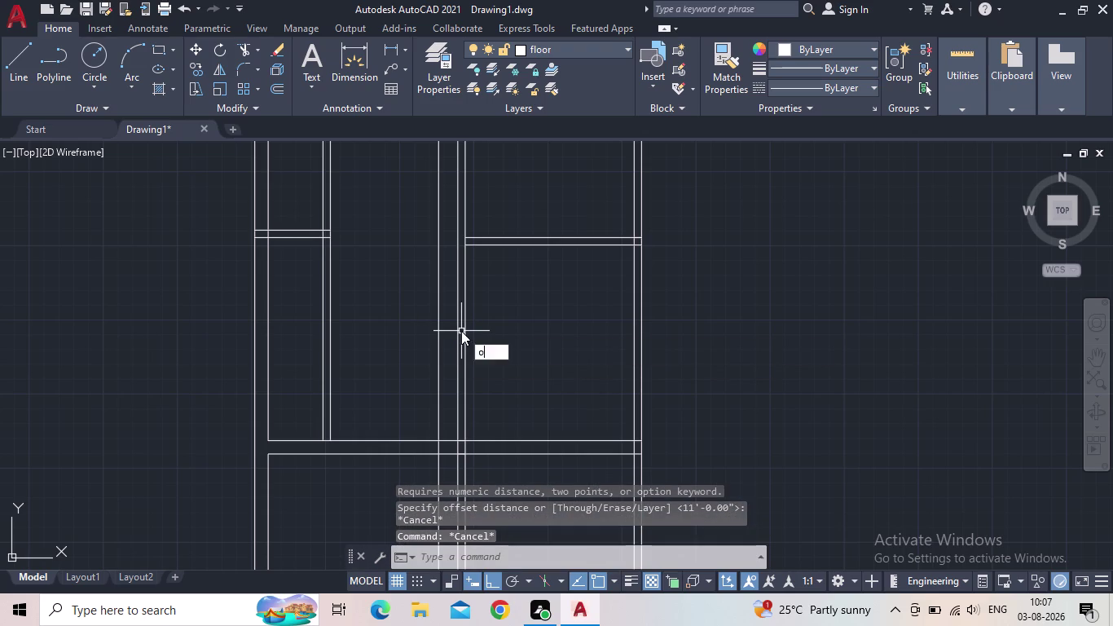
key(Return)
text(5")
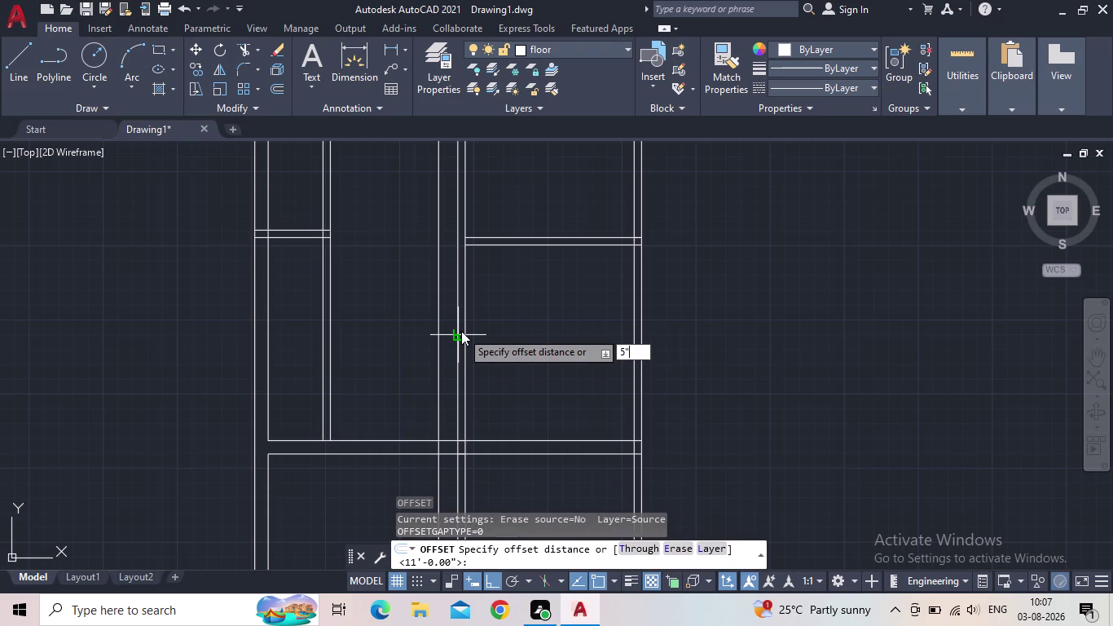
key(Return)
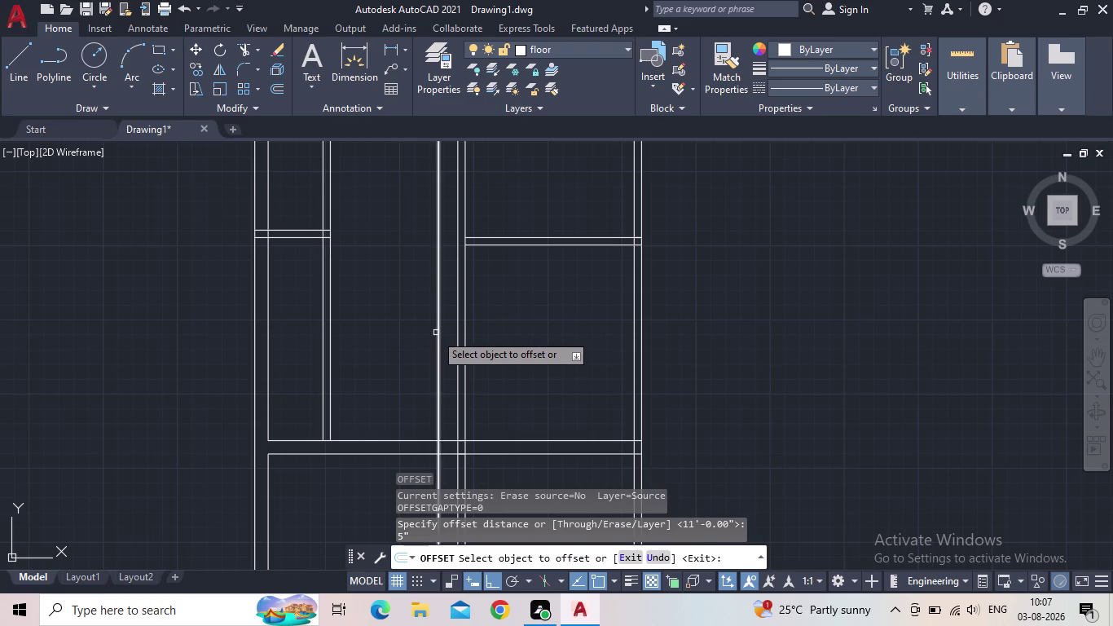
drag(440, 335, 427, 338)
click(389, 339)
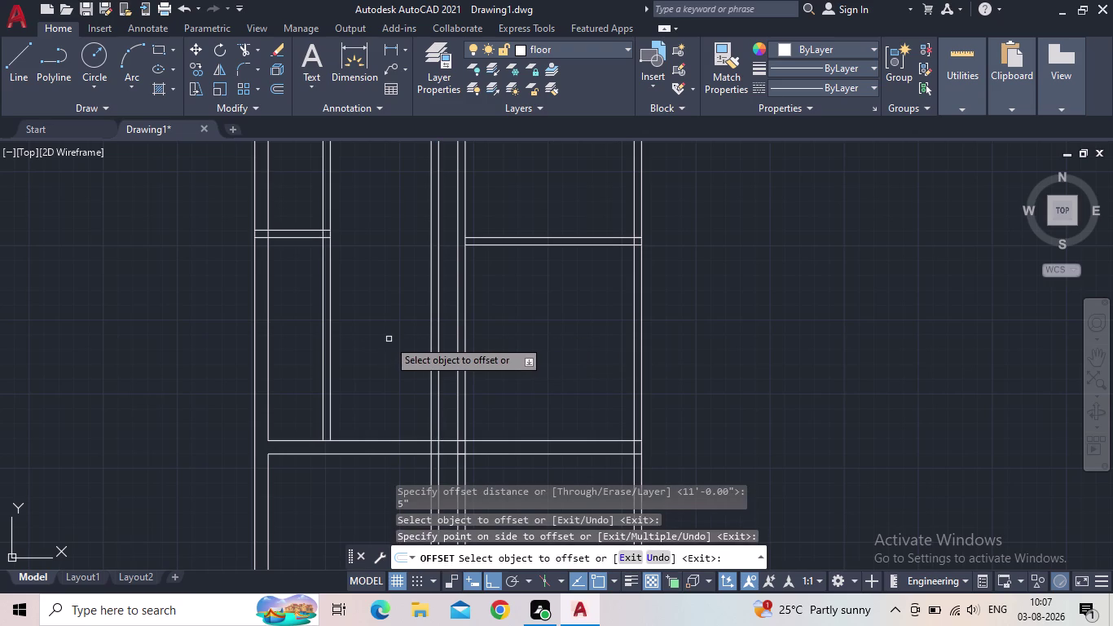
key(Escape)
scroll(down, 3)
Fence-trim the crossing segments at the vertical partition's first junction.
middle_drag(446, 319, 464, 310)
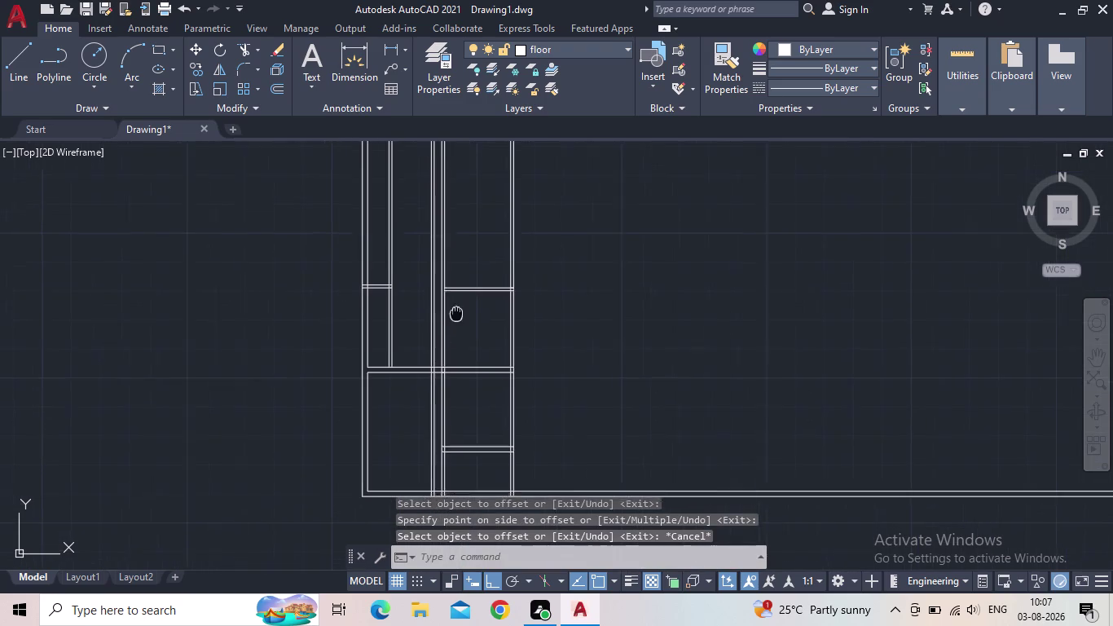
middle_drag(464, 310, 531, 297)
scroll(up, 3)
key(t)
key(r)
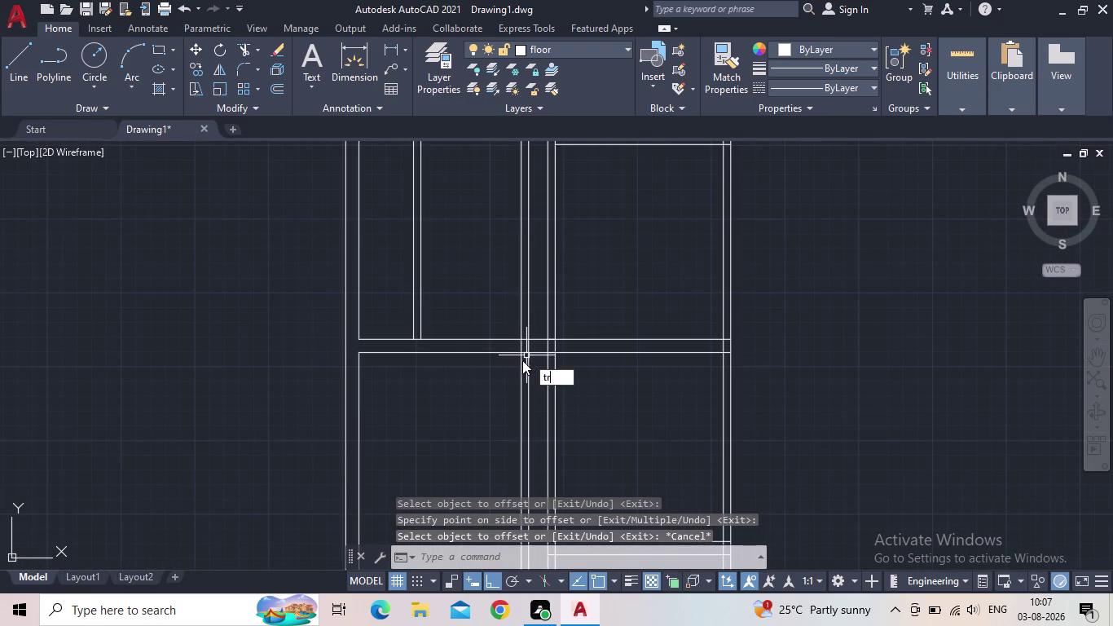
key(space)
middle_drag(576, 300, 590, 371)
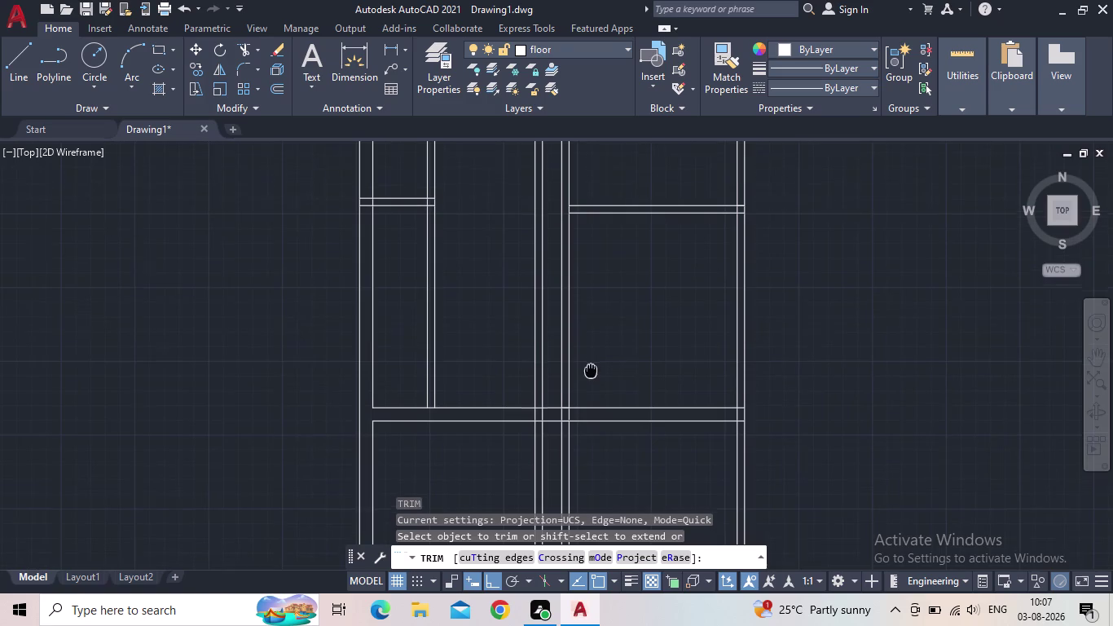
middle_drag(591, 371, 590, 375)
drag(585, 369, 562, 369)
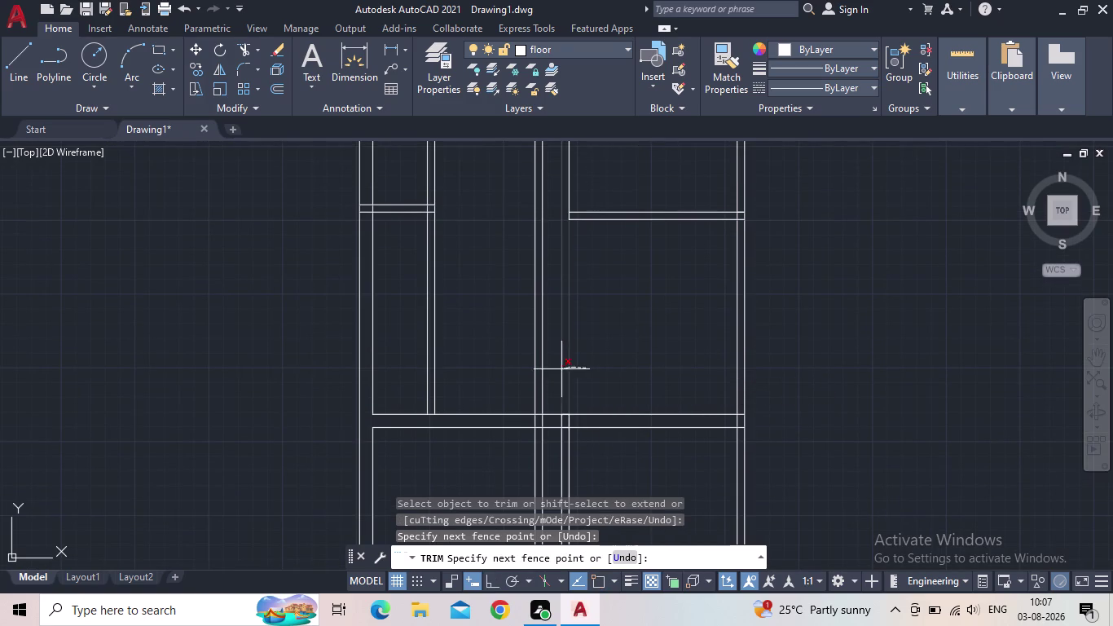
drag(561, 369, 552, 373)
Trim the remaining overlapping lines at the next junctions and end trimming.
scroll(down, 3)
middle_drag(580, 307, 591, 390)
scroll(up, 3)
drag(618, 349, 597, 351)
scroll(up, 3)
drag(611, 396, 590, 395)
scroll(down, 3)
scroll(down, 3)
middle_drag(613, 421, 628, 283)
middle_drag(629, 424, 642, 396)
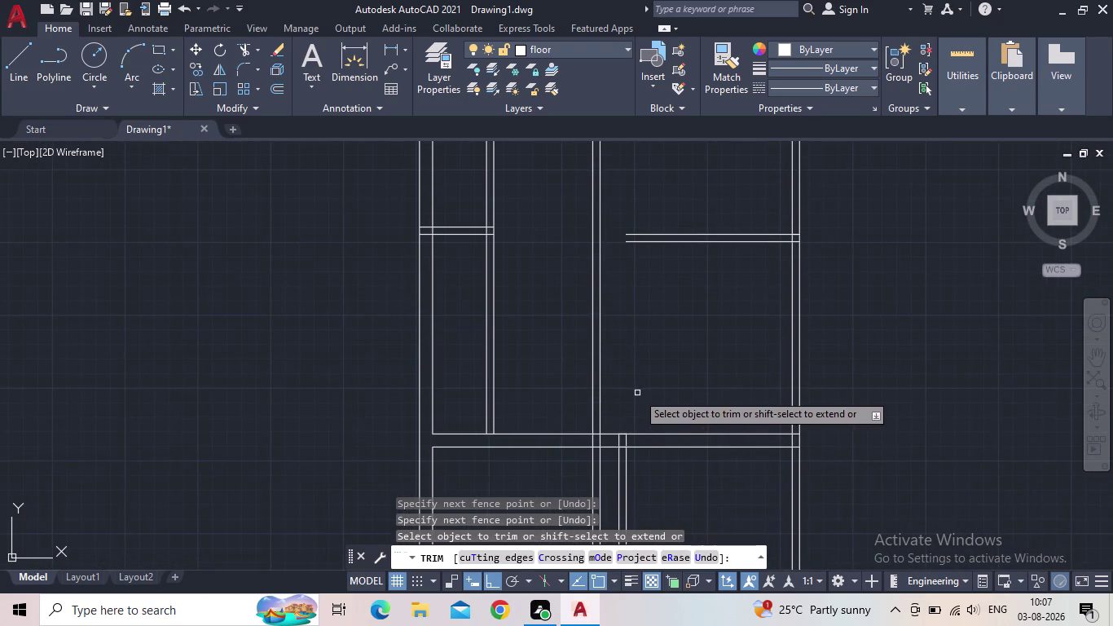
middle_click(626, 279)
key(Escape)
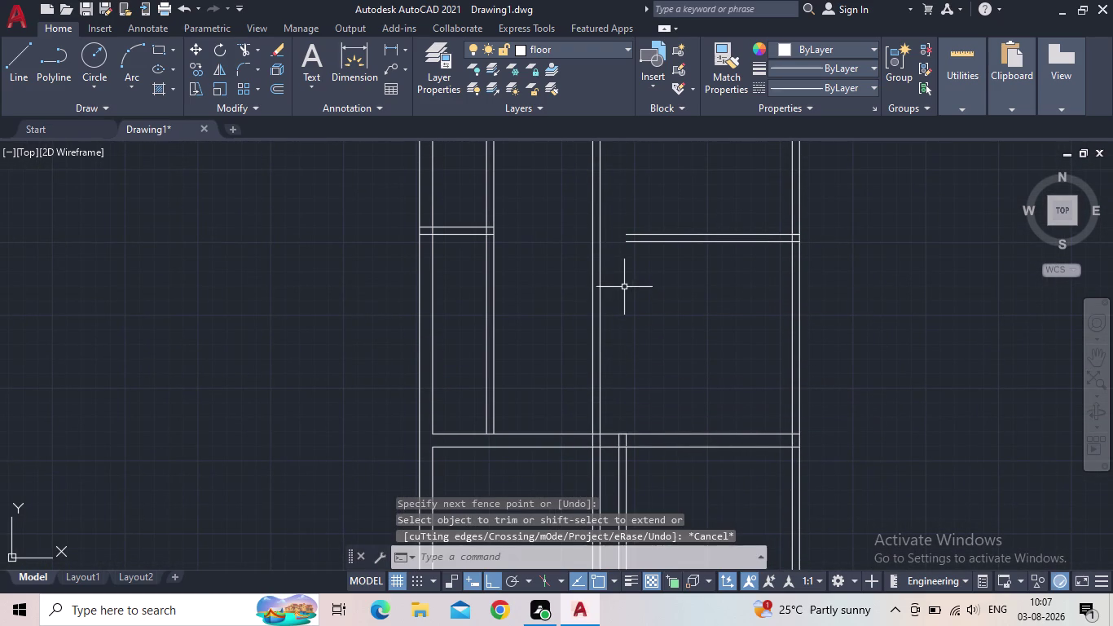
Start the EX extend command for the wall lines.
key(e)
key(x)
key(space)
scroll(up, 3)
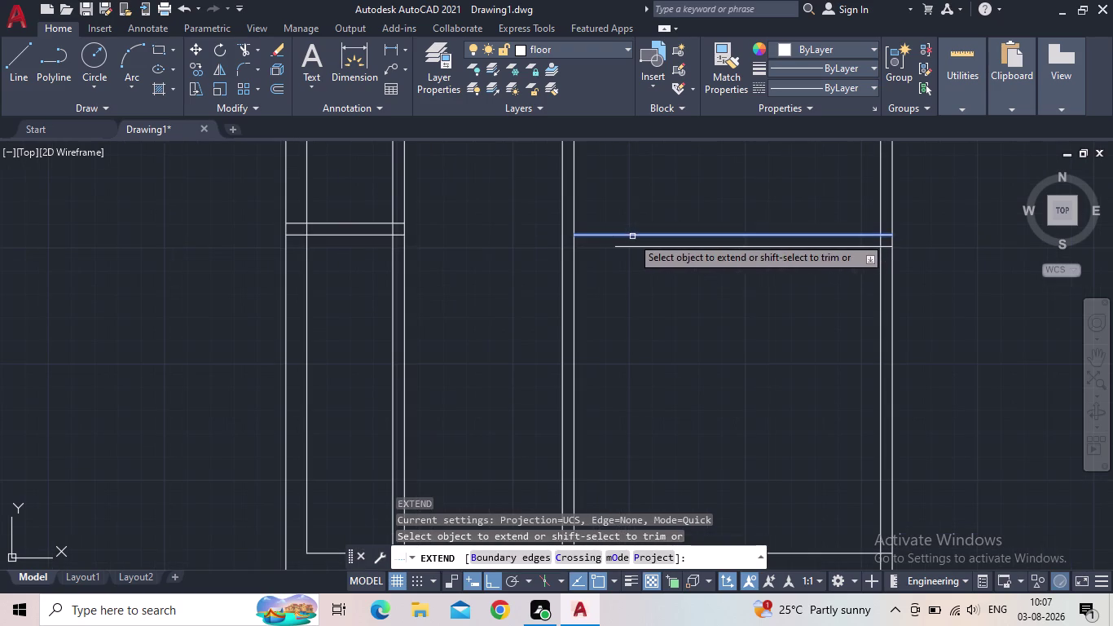
Extend the upper and lower partition lines to meet the wall.
click(629, 236)
click(623, 248)
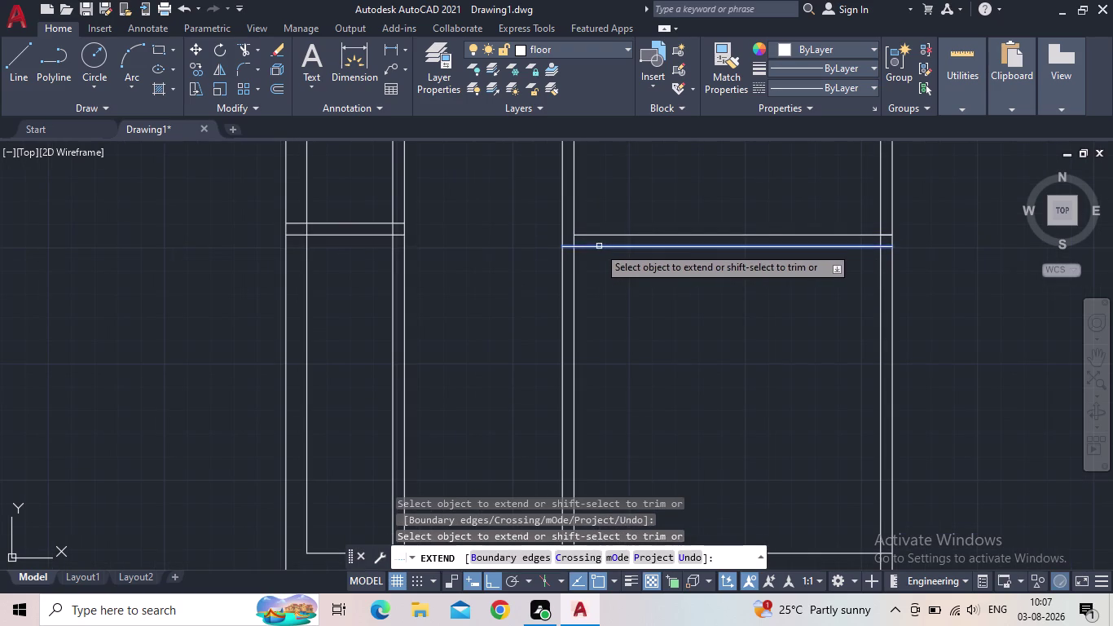
click(595, 246)
click(593, 235)
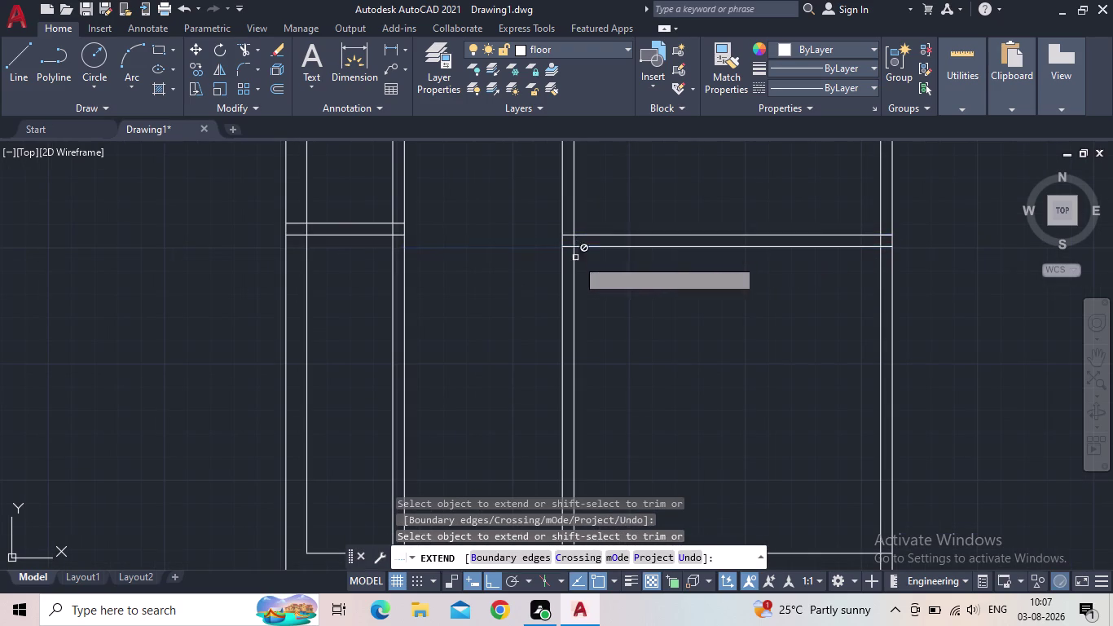
key(Escape)
scroll(down, 3)
middle_drag(622, 309, 629, 279)
scroll(up, 3)
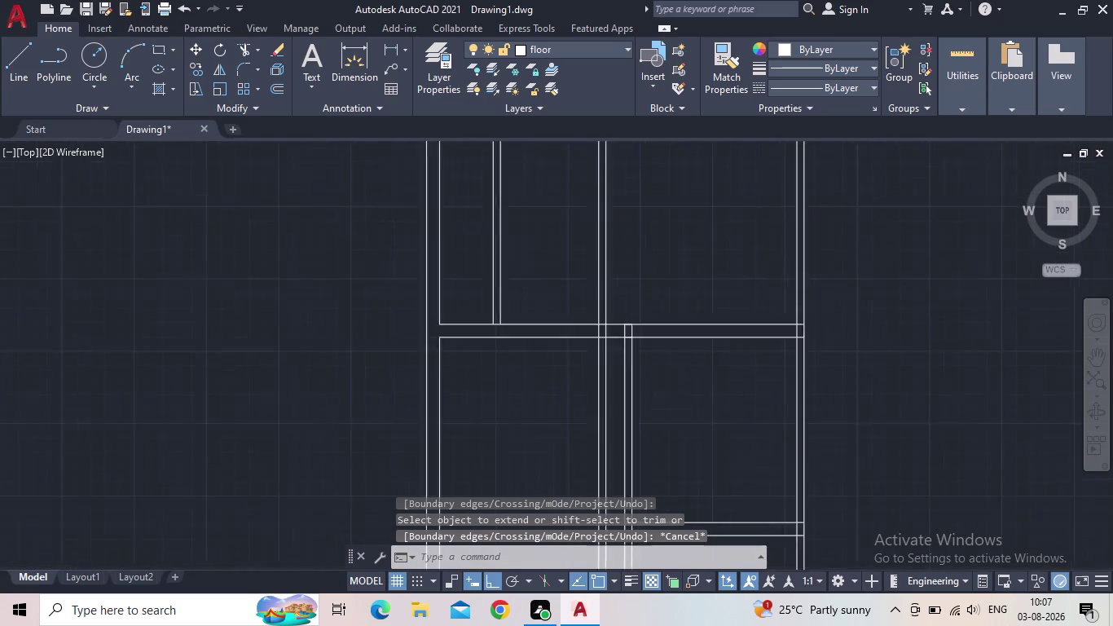
scroll(up, 3)
scroll(down, 3)
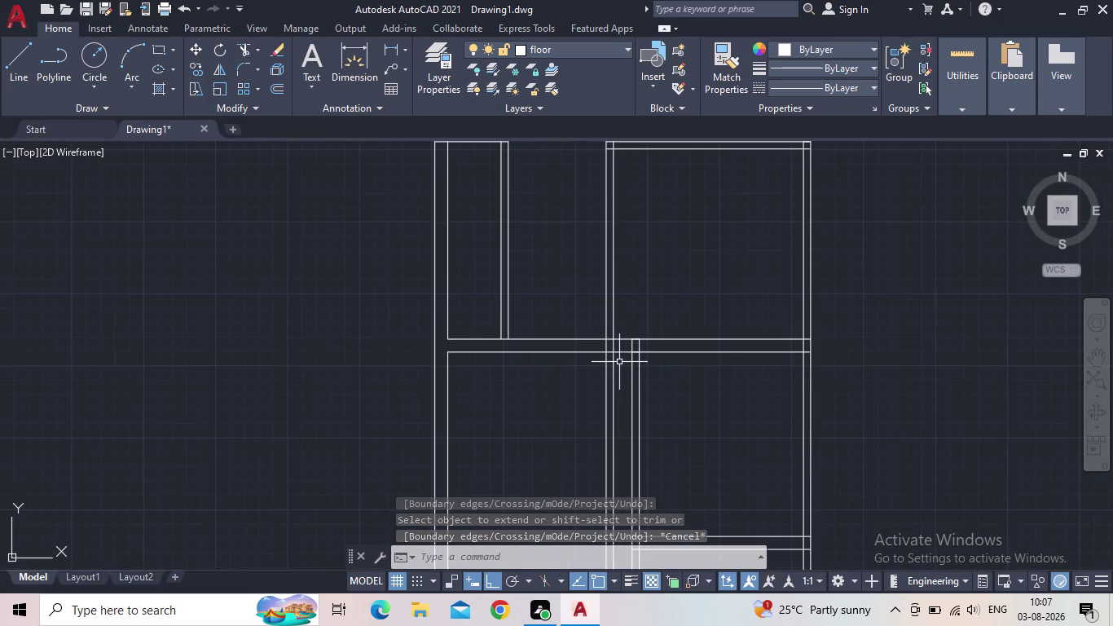
Fence-trim the partition overhang at the new junction and end trimming.
key(t)
text(r)
key(space)
scroll(up, 3)
drag(619, 375, 568, 384)
scroll(down, 3)
middle_drag(575, 389, 587, 361)
scroll(up, 3)
scroll(up, 3)
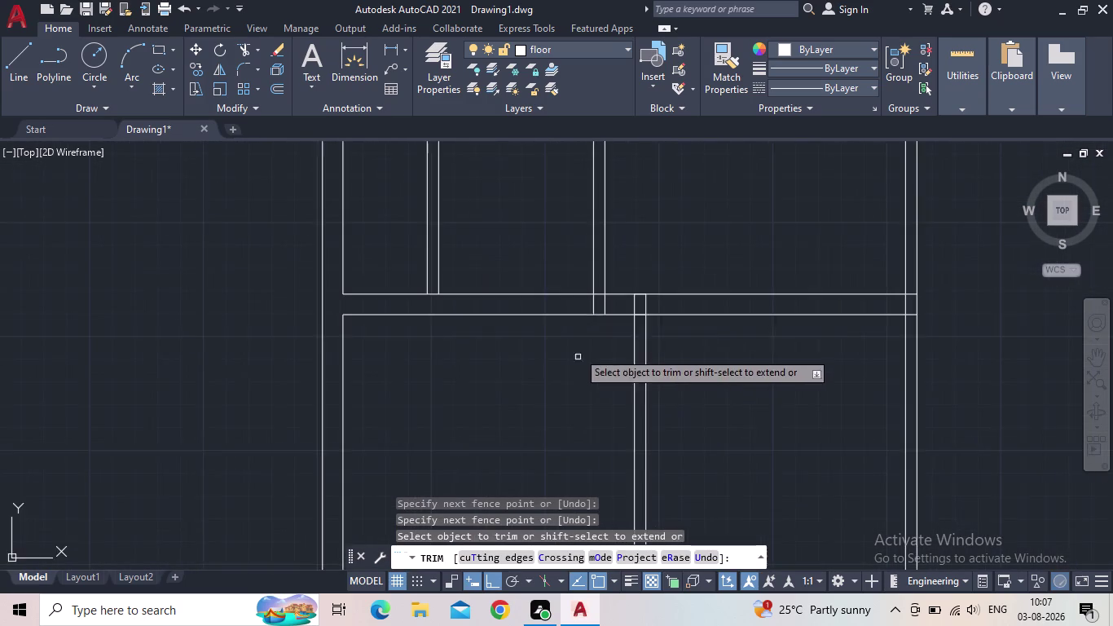
scroll(up, 3)
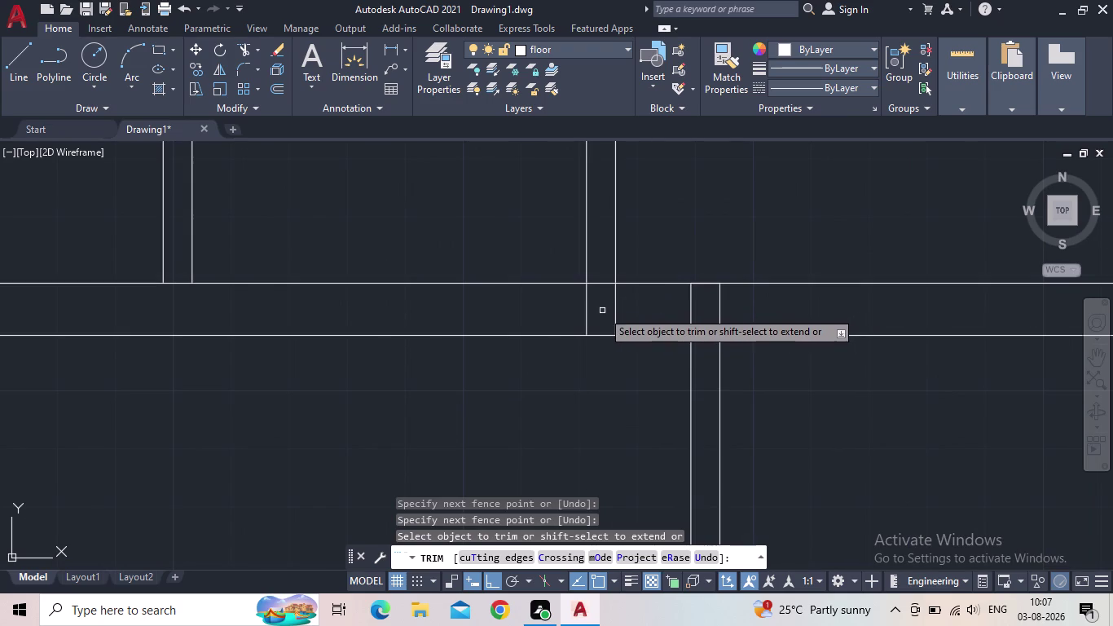
key(Escape)
Move to the lower partition junction and start a linear dimension.
scroll(down, 3)
middle_drag(598, 311, 545, 420)
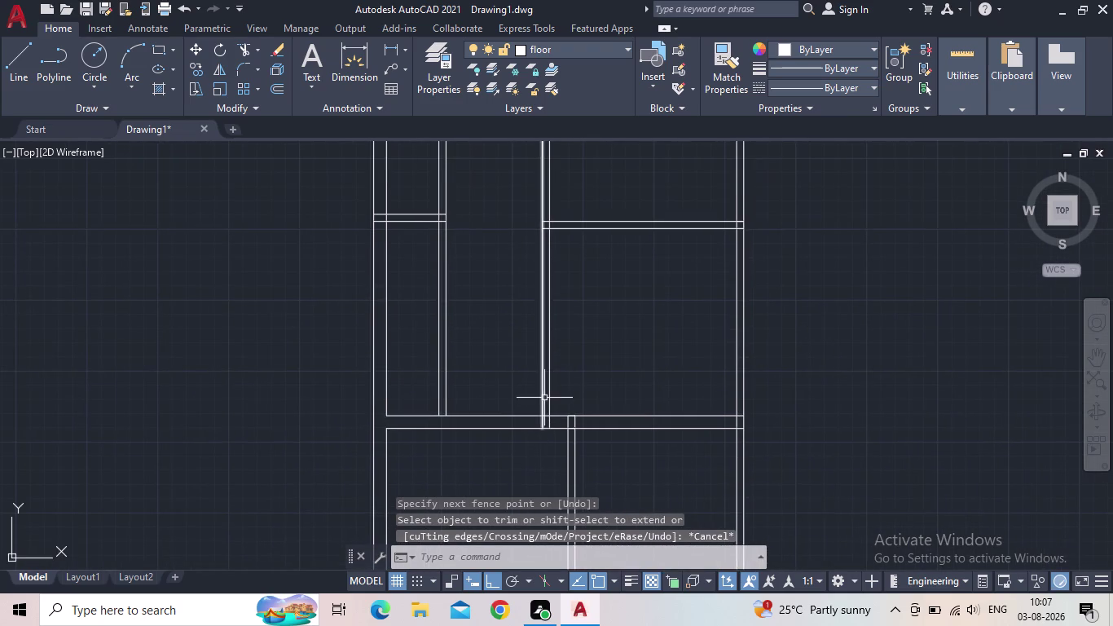
scroll(down, 3)
middle_drag(598, 349, 596, 382)
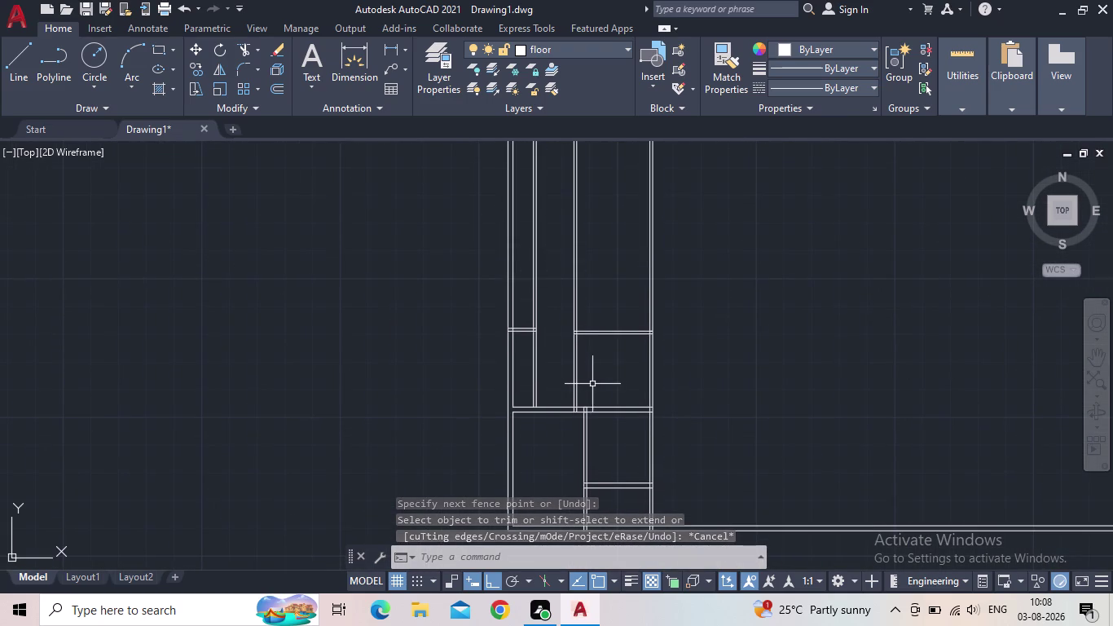
click(392, 53)
scroll(up, 3)
scroll(up, 3)
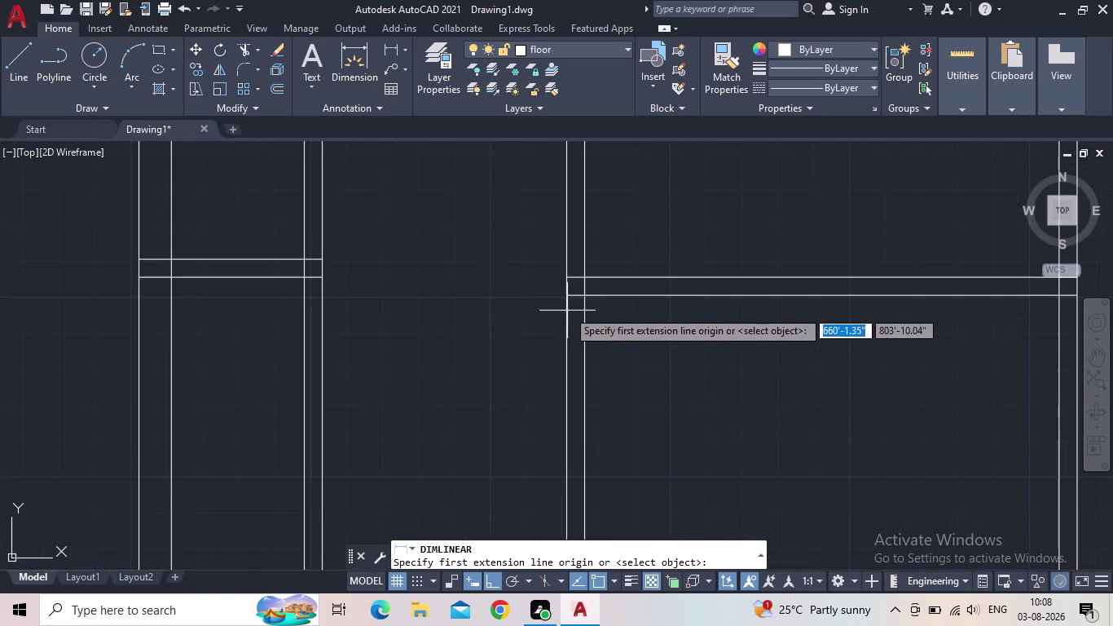
click(588, 297)
middle_drag(590, 418, 598, 363)
scroll(down, 3)
middle_drag(608, 392, 591, 279)
scroll(up, 3)
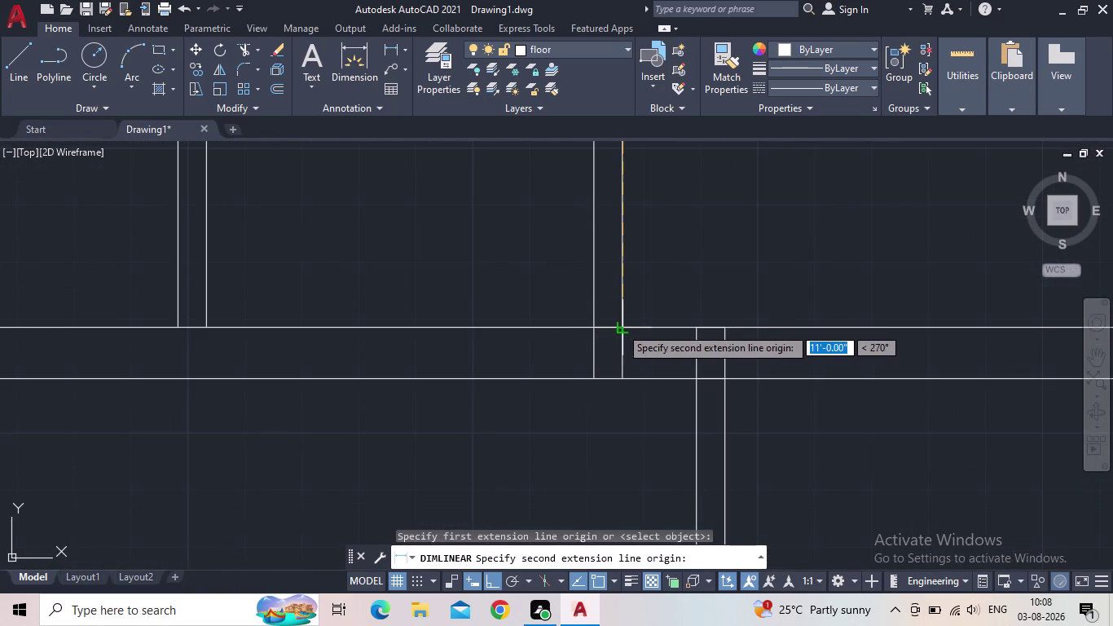
click(620, 326)
middle_drag(682, 299, 530, 458)
scroll(down, 3)
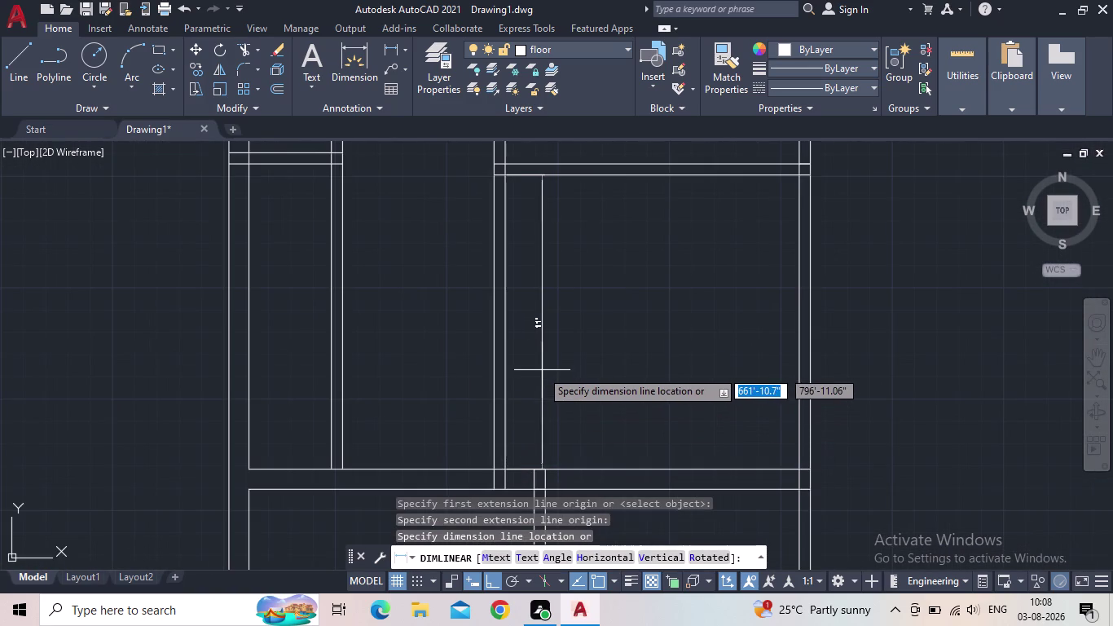
key(Escape)
scroll(down, 3)
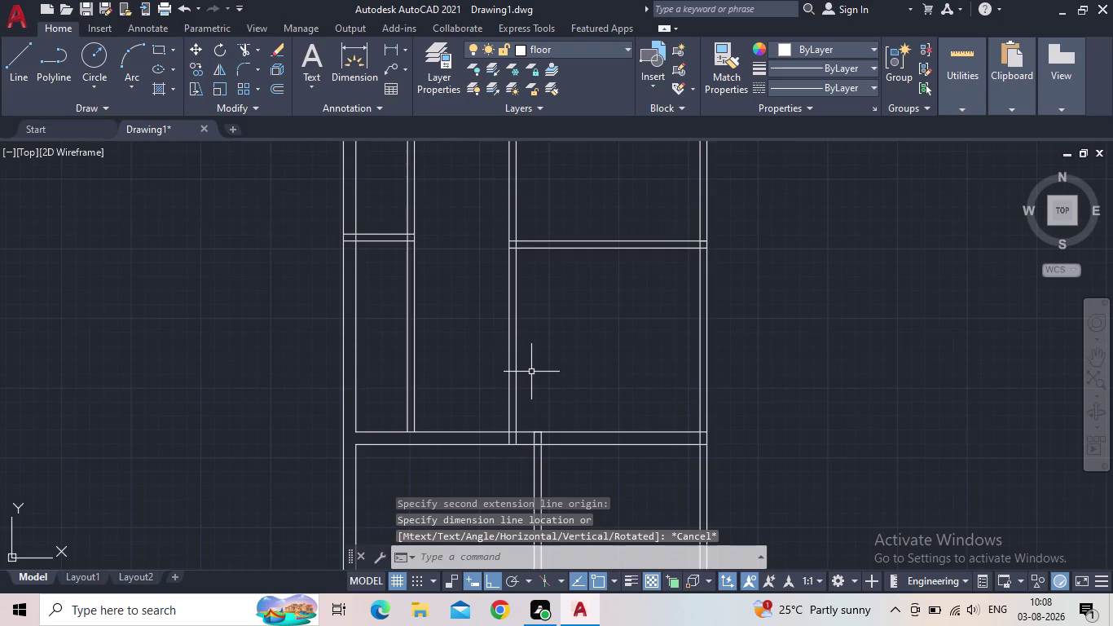
scroll(down, 3)
middle_drag(535, 371, 529, 387)
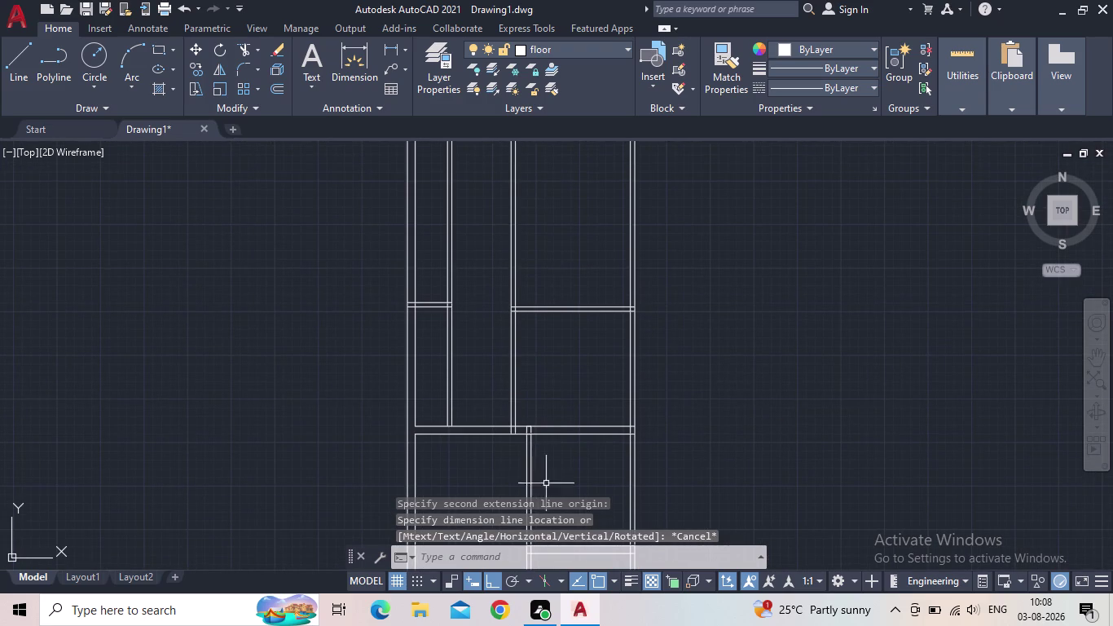
middle_drag(561, 466, 574, 387)
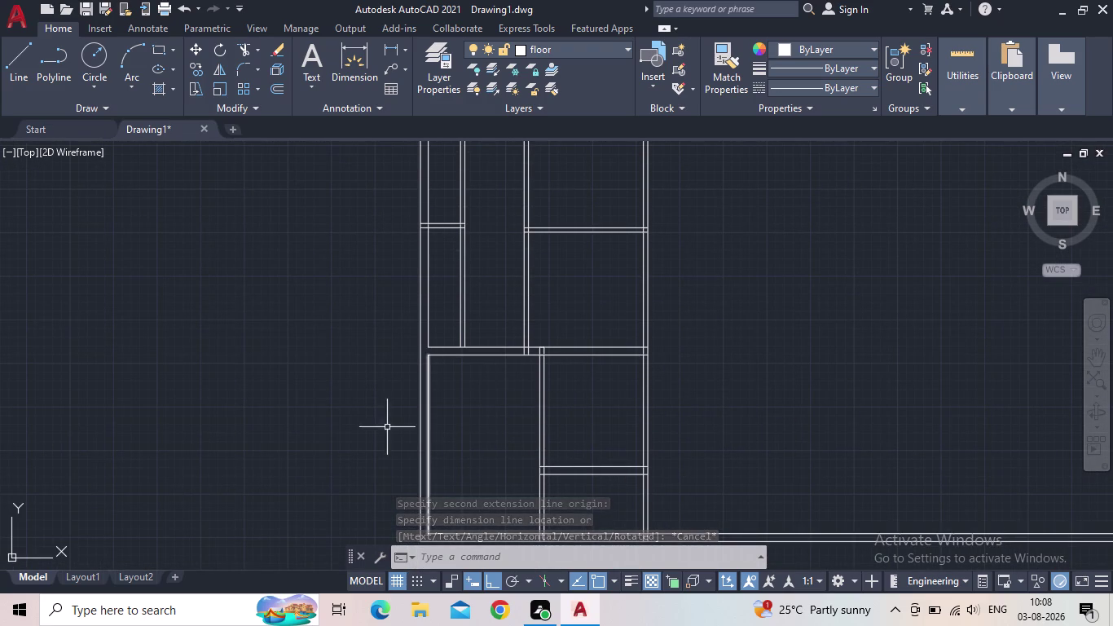
middle_drag(569, 435, 704, 382)
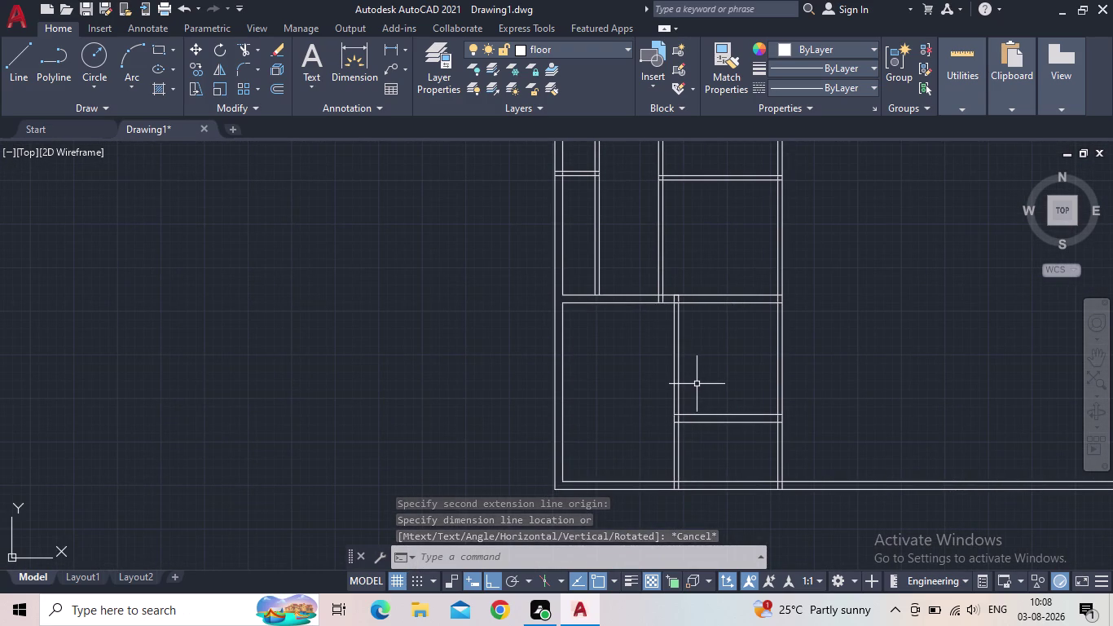
middle_drag(696, 384, 665, 412)
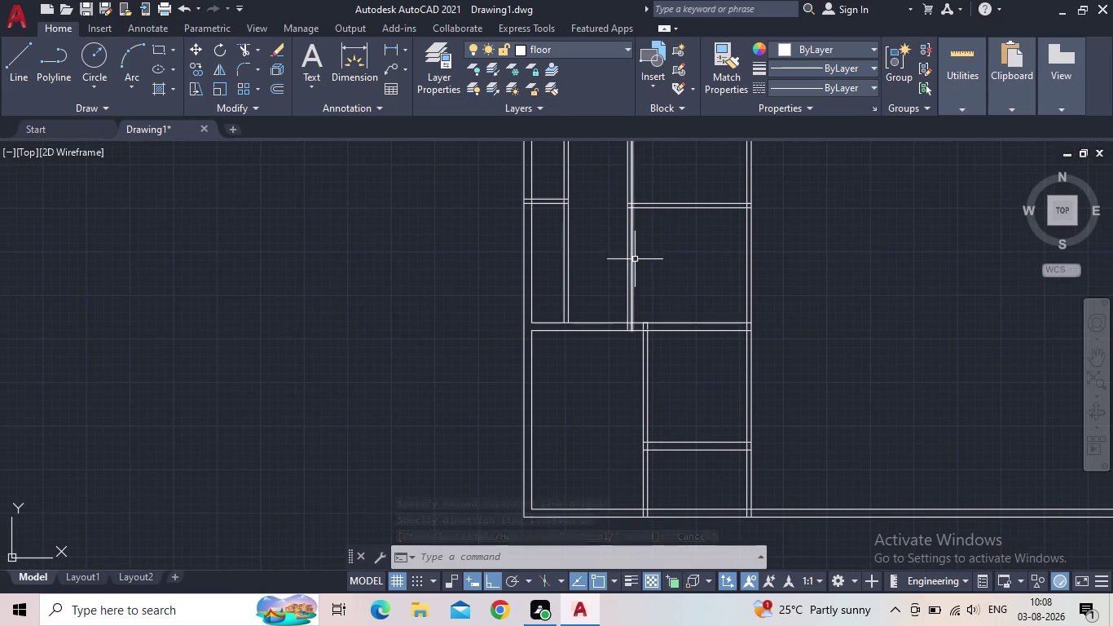
middle_drag(646, 256, 610, 320)
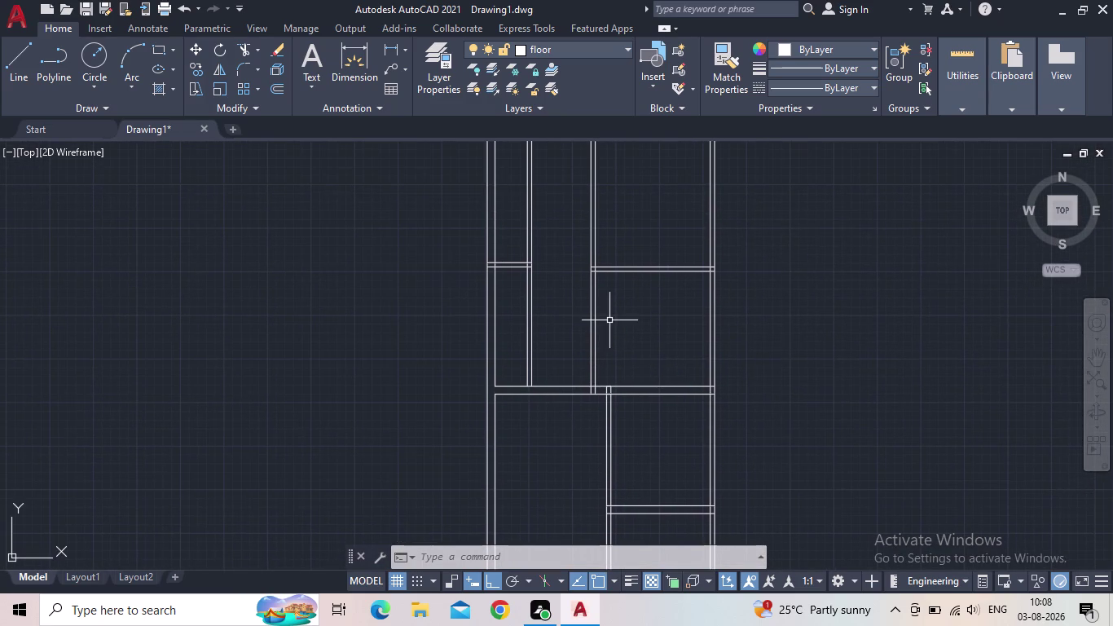
middle_drag(571, 292, 564, 319)
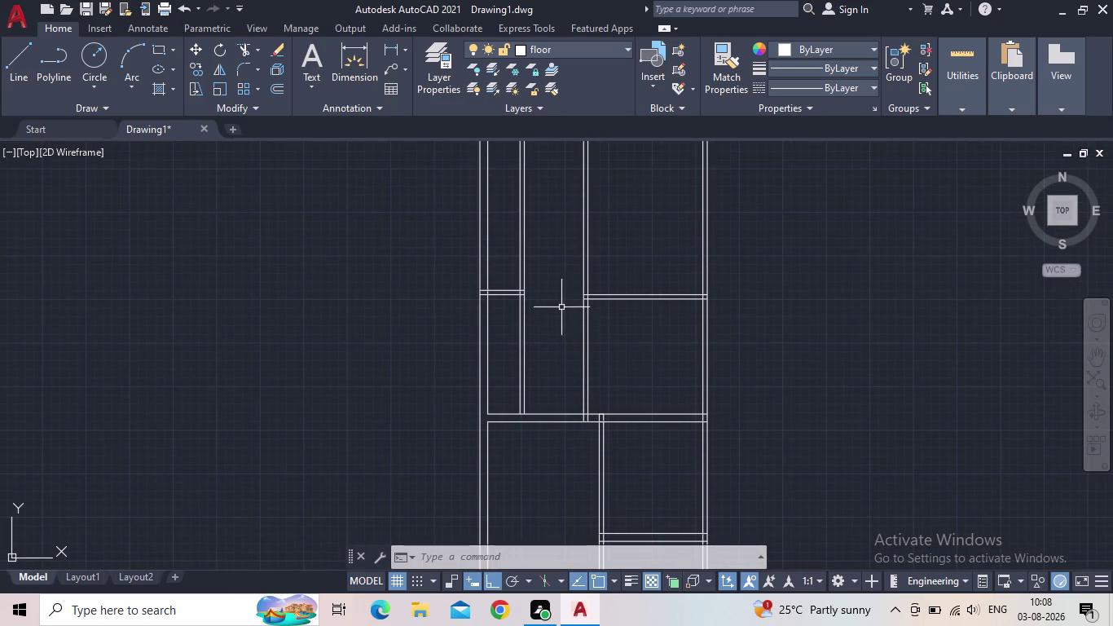
Try extending the two horizontal partition lines with EXTEND, then cancel.
key(Escape)
key(e)
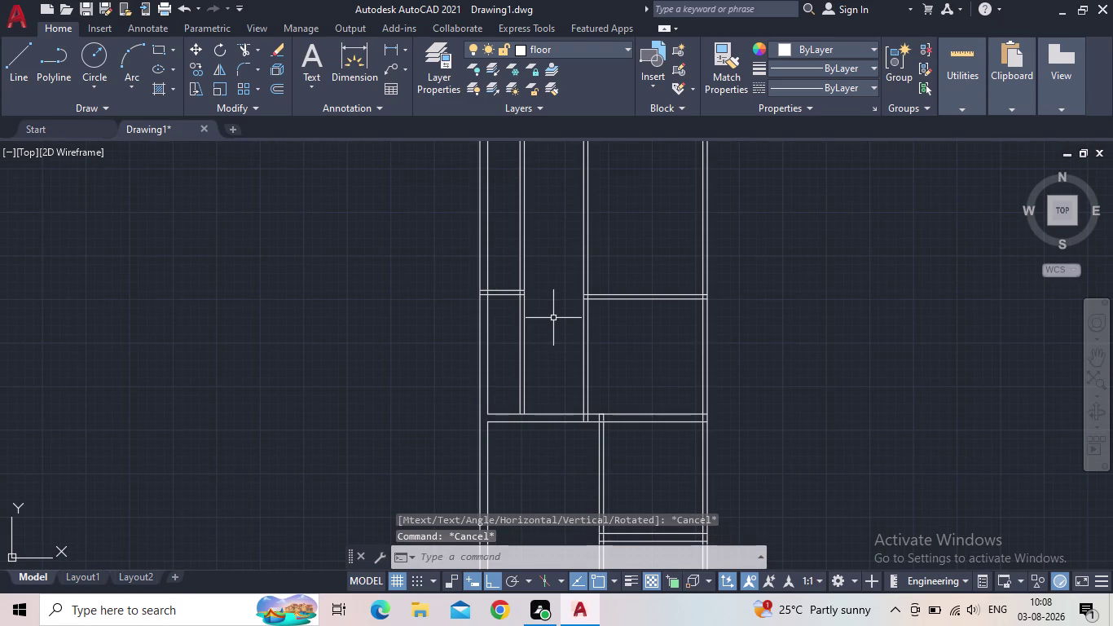
key(x)
key(space)
key(space)
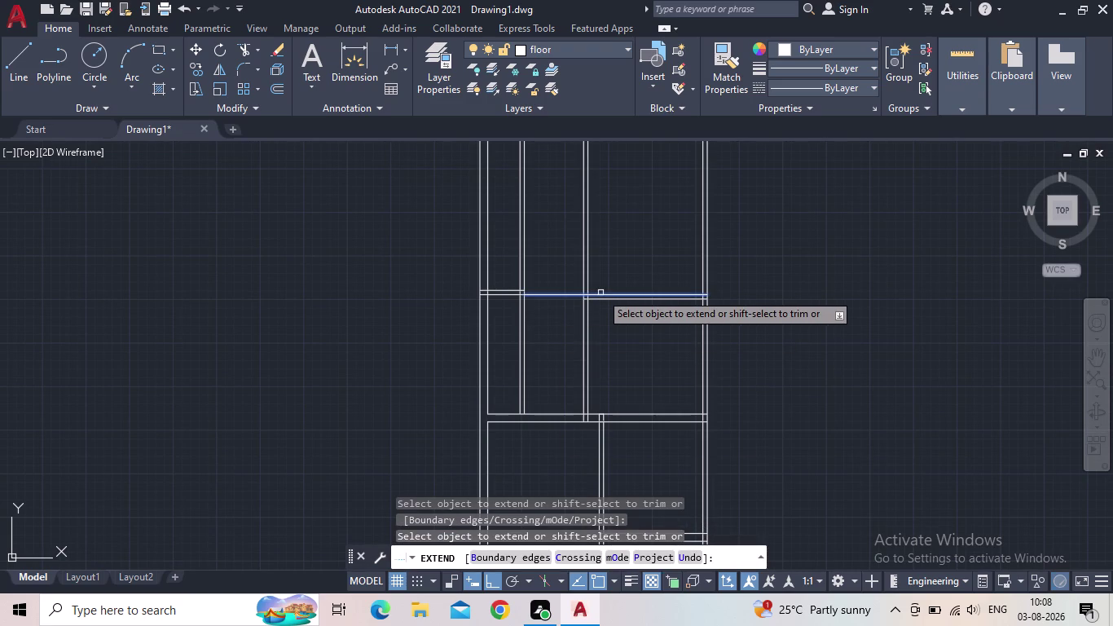
click(600, 293)
click(598, 301)
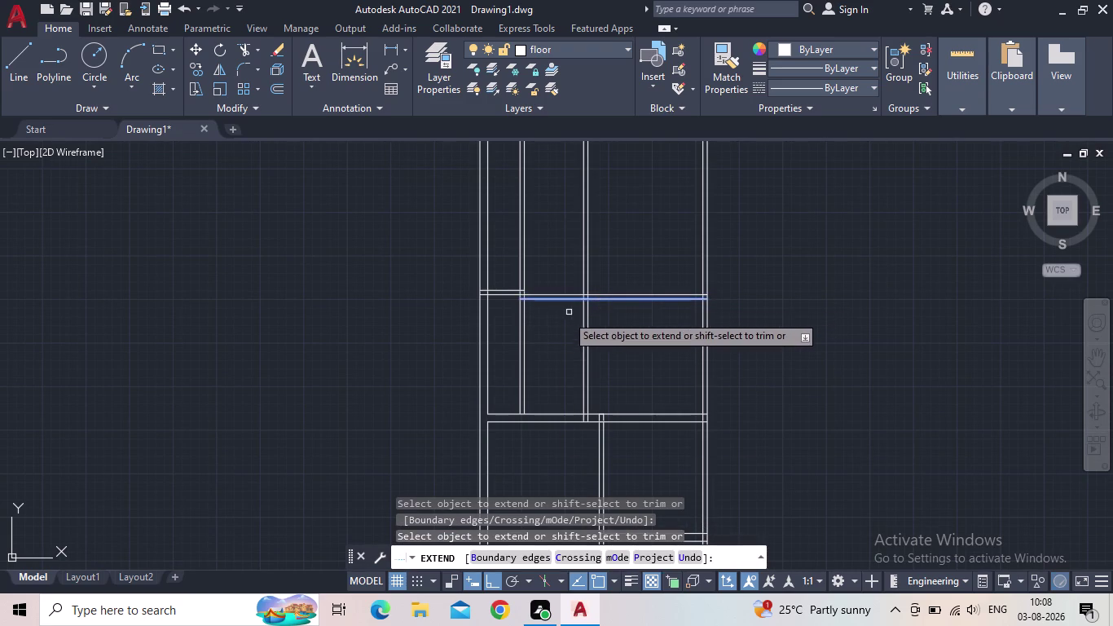
key(Escape)
Erase the two short horizontal partition lines and check the remaining walls.
scroll(up, 3)
scroll(up, 3)
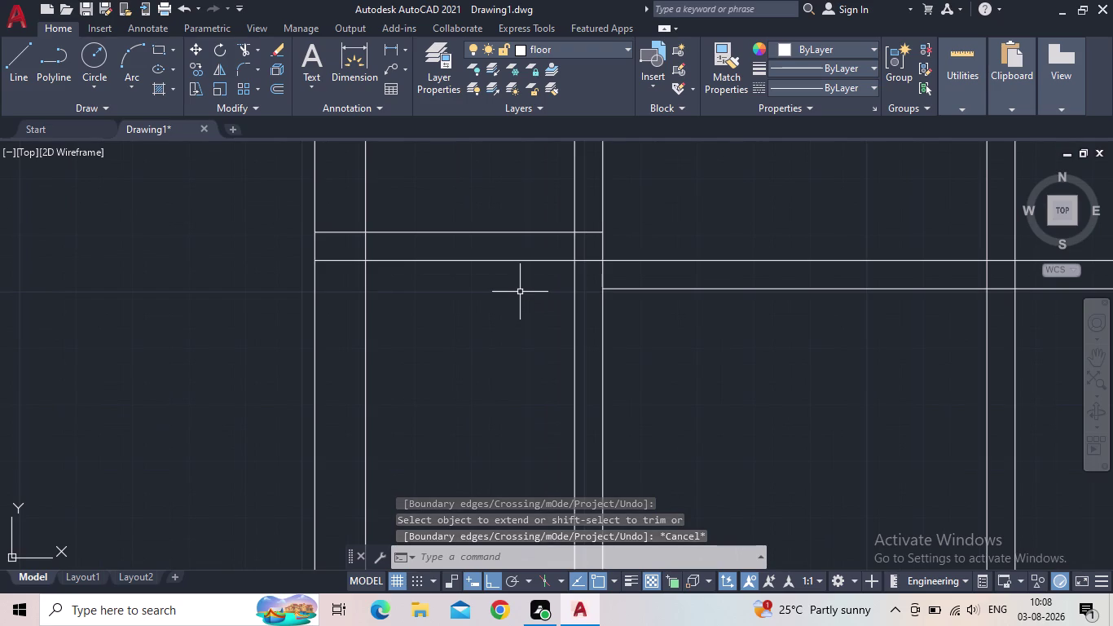
click(520, 291)
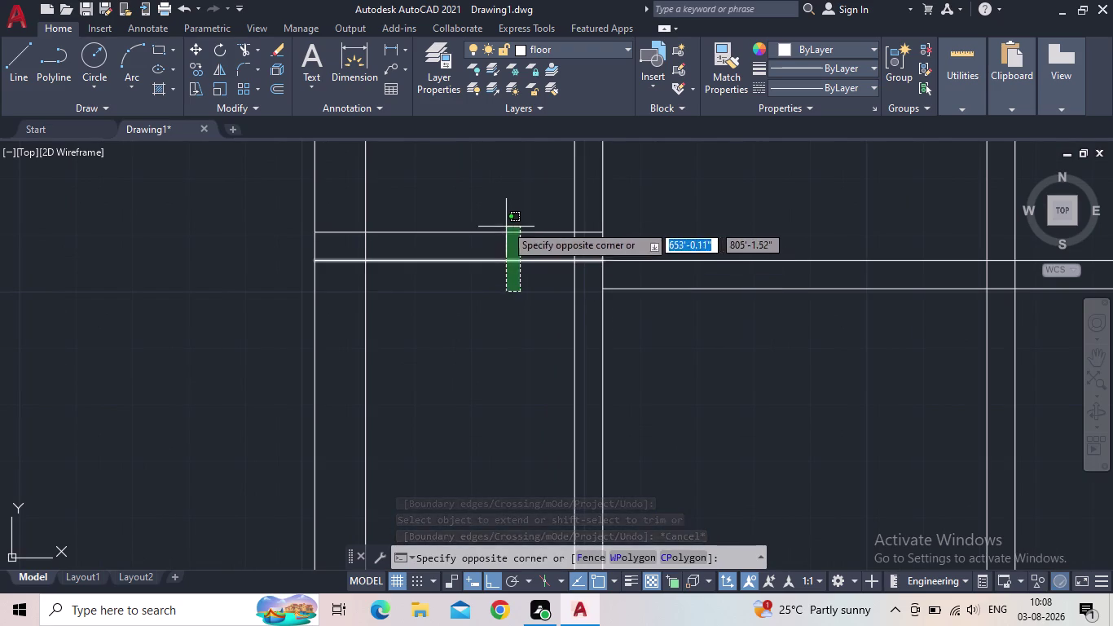
click(516, 285)
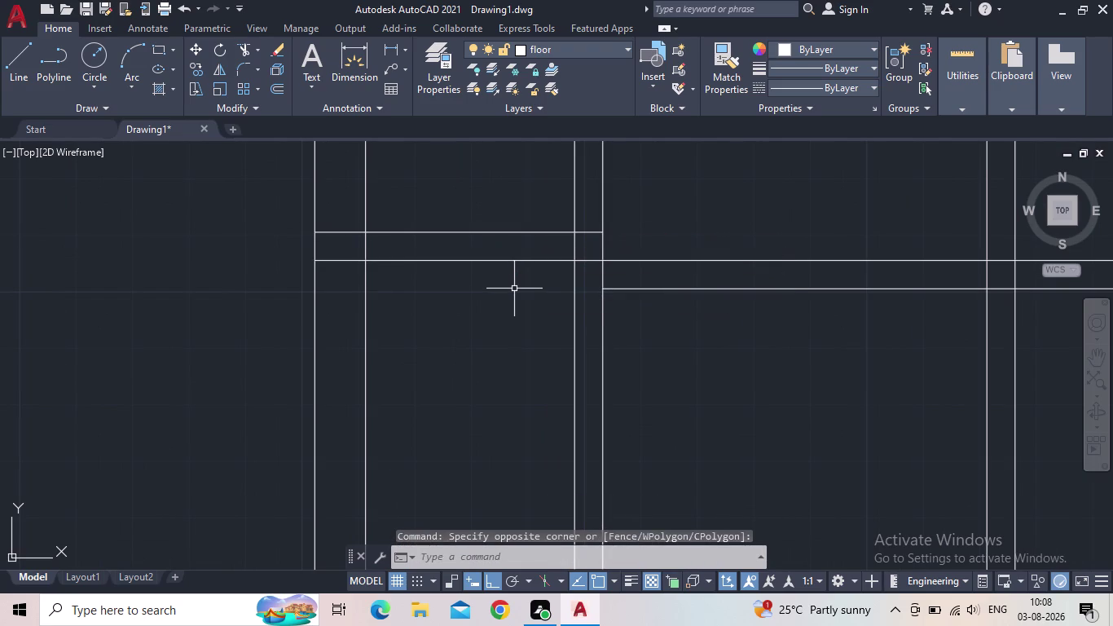
click(514, 288)
click(471, 209)
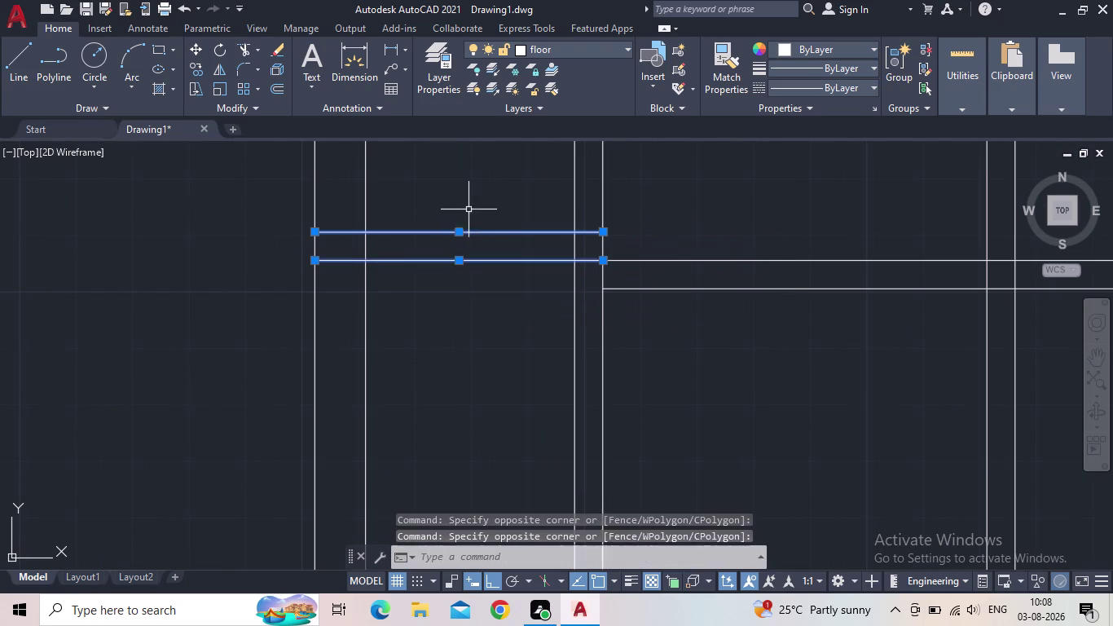
key(Delete)
scroll(down, 3)
middle_drag(497, 325, 435, 301)
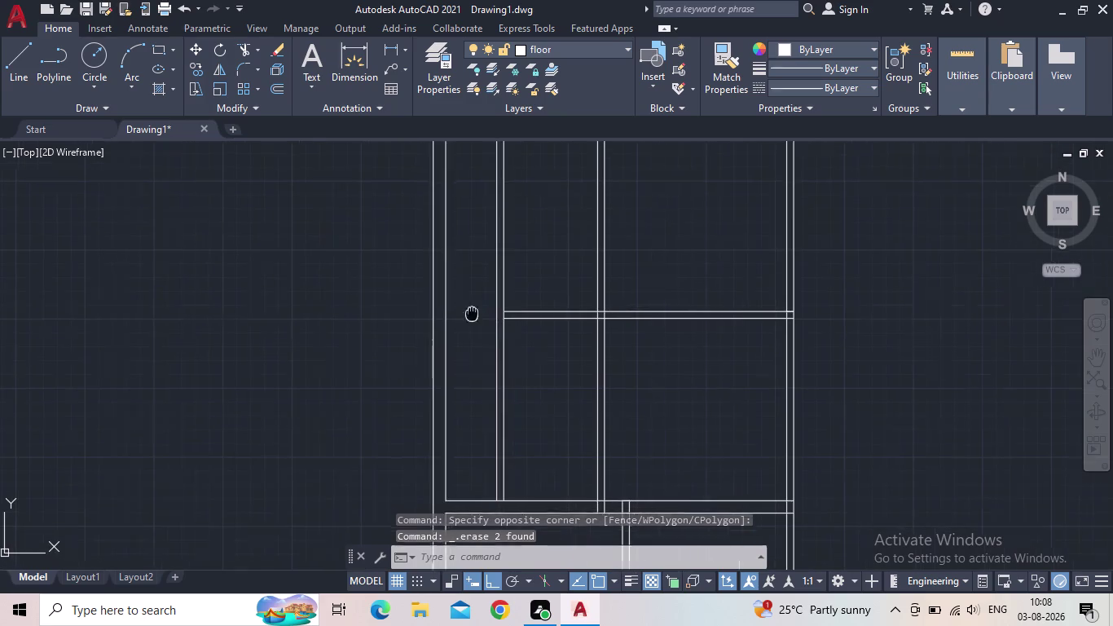
middle_drag(436, 301, 412, 297)
Offset the right wall line 4'5" into the room.
middle_drag(531, 330, 622, 340)
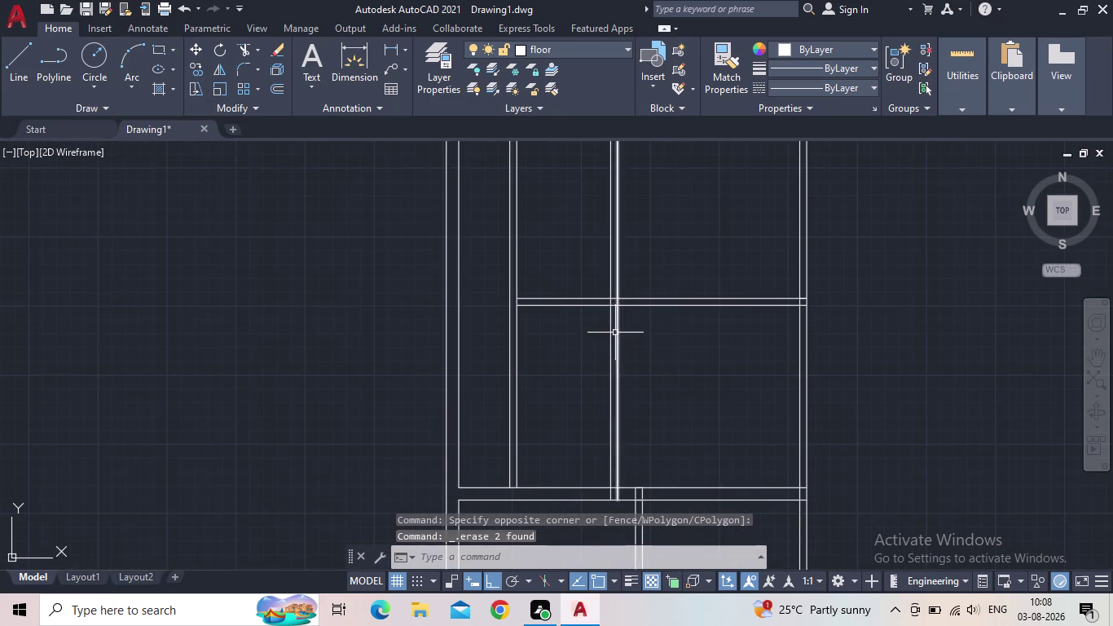
scroll(up, 3)
scroll(down, 3)
middle_drag(576, 333, 542, 348)
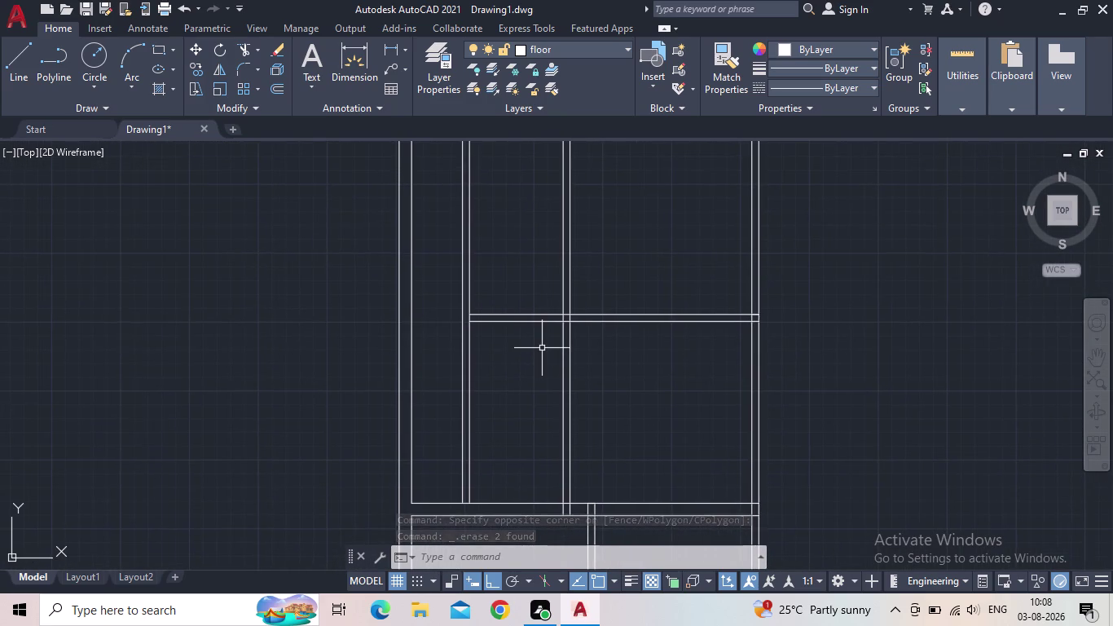
middle_drag(688, 339, 668, 378)
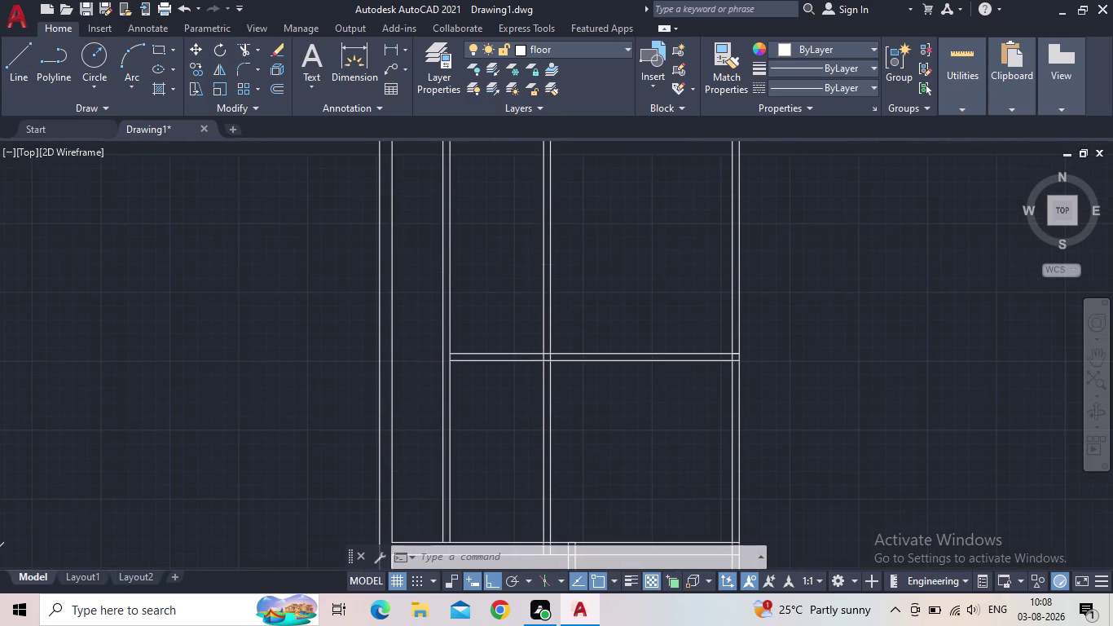
key(o)
key(Return)
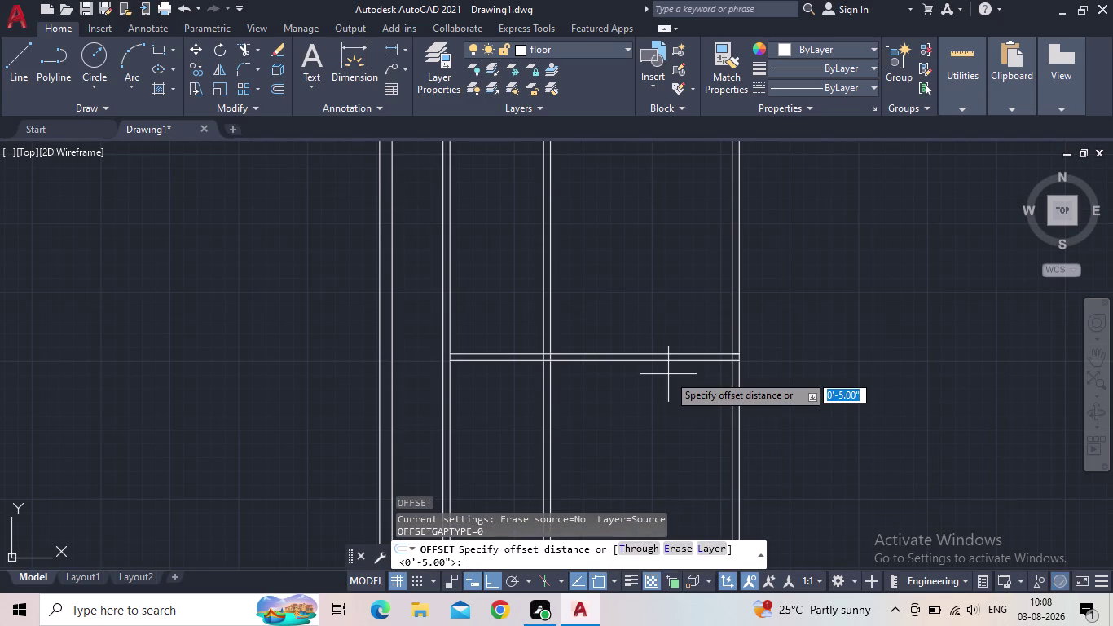
text(4')
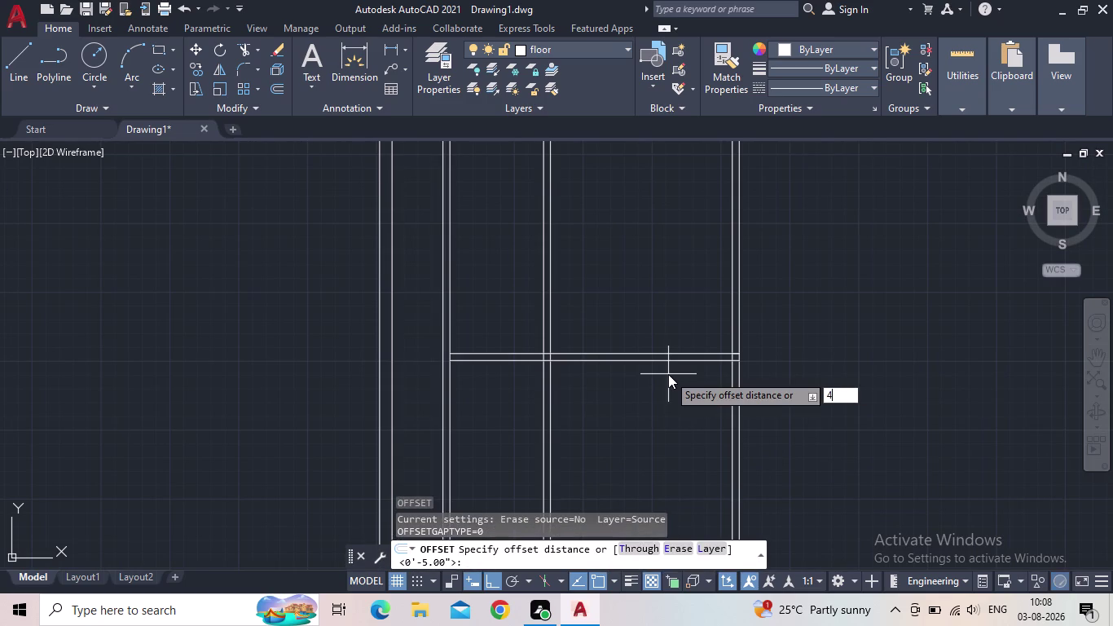
key(5)
key(shift+quotedbl)
key(Return)
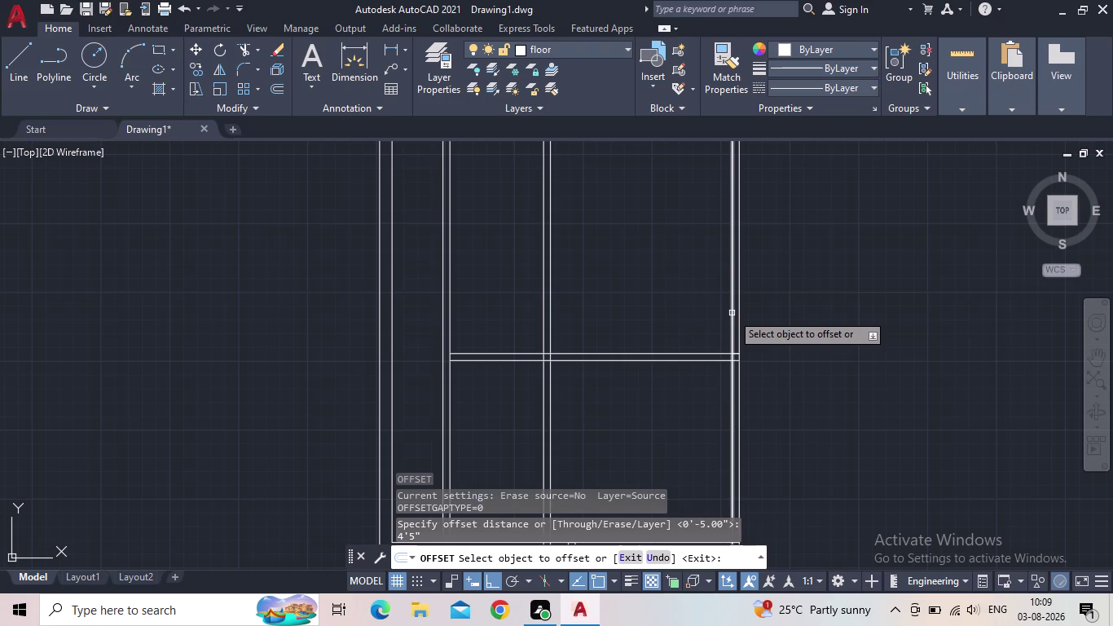
drag(732, 315, 722, 322)
click(654, 322)
key(Escape)
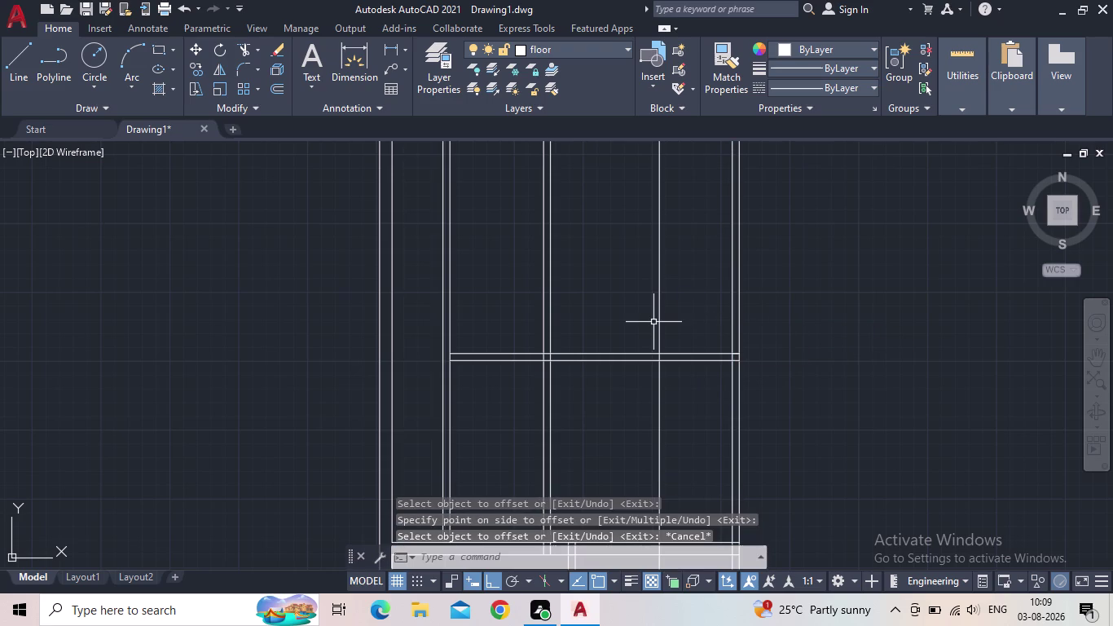
Abandon a mis-entered offset attempt and cancel the accidental selection.
key(o)
key(Return)
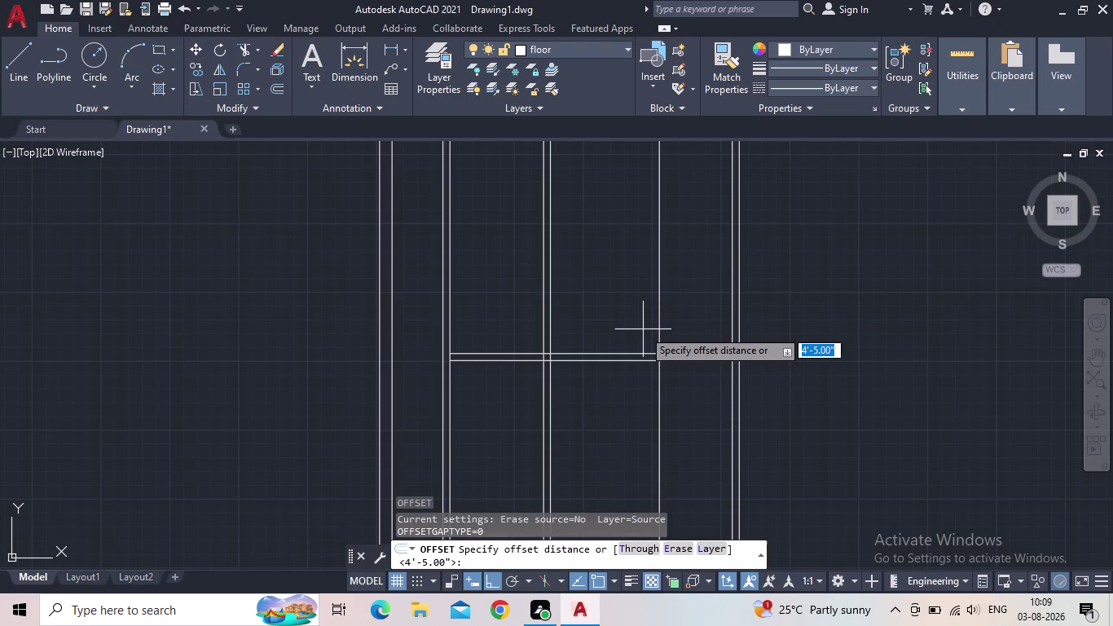
click(643, 329)
text(5")
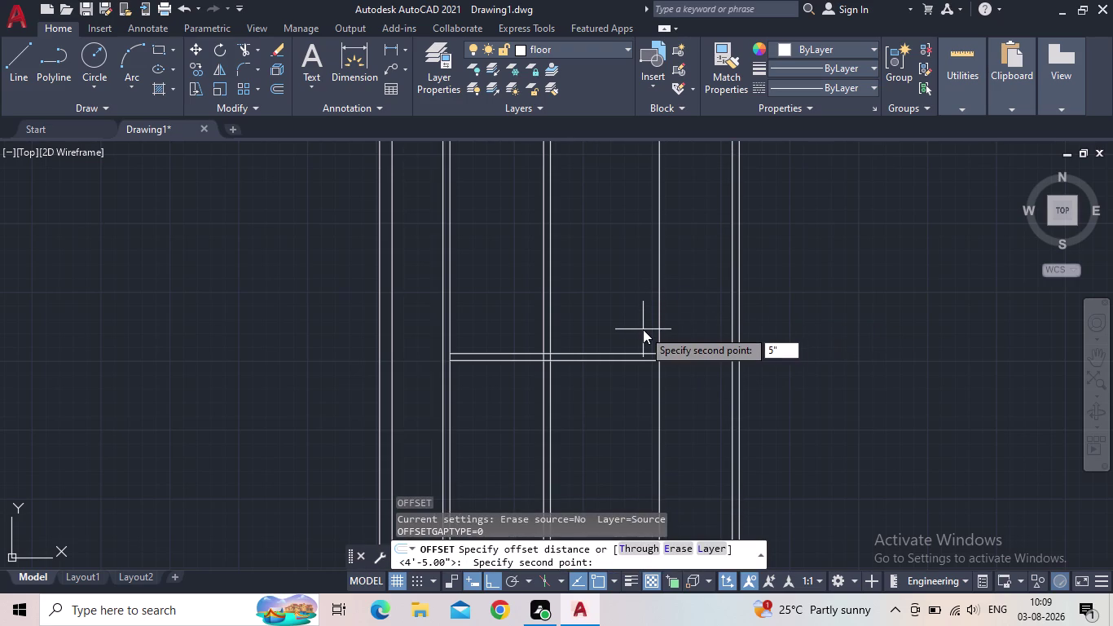
key(Return)
key(Escape)
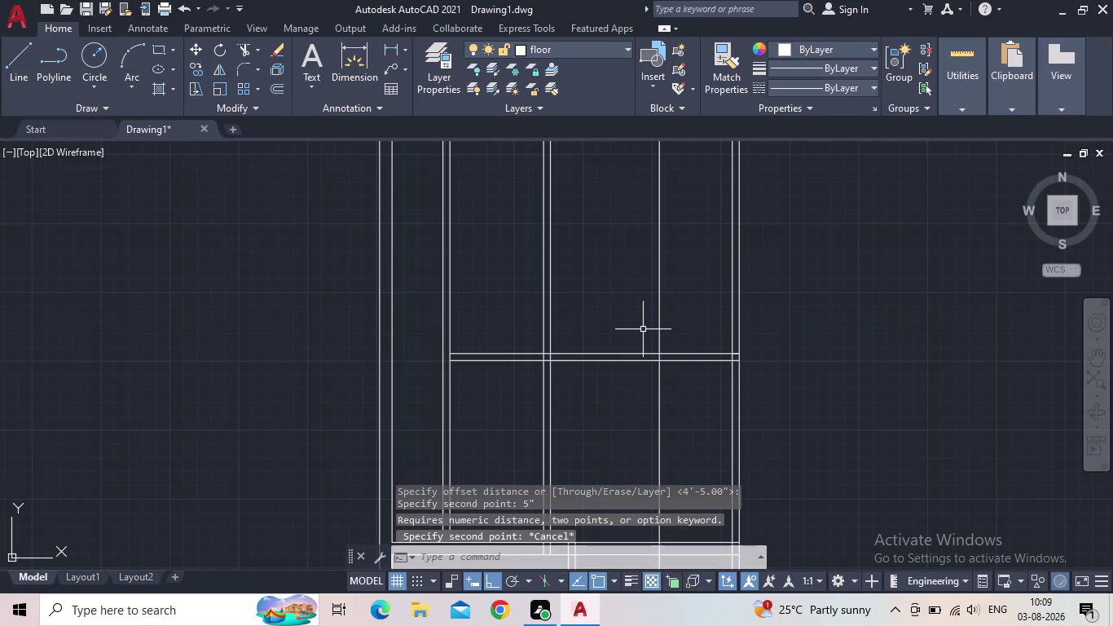
click(643, 329)
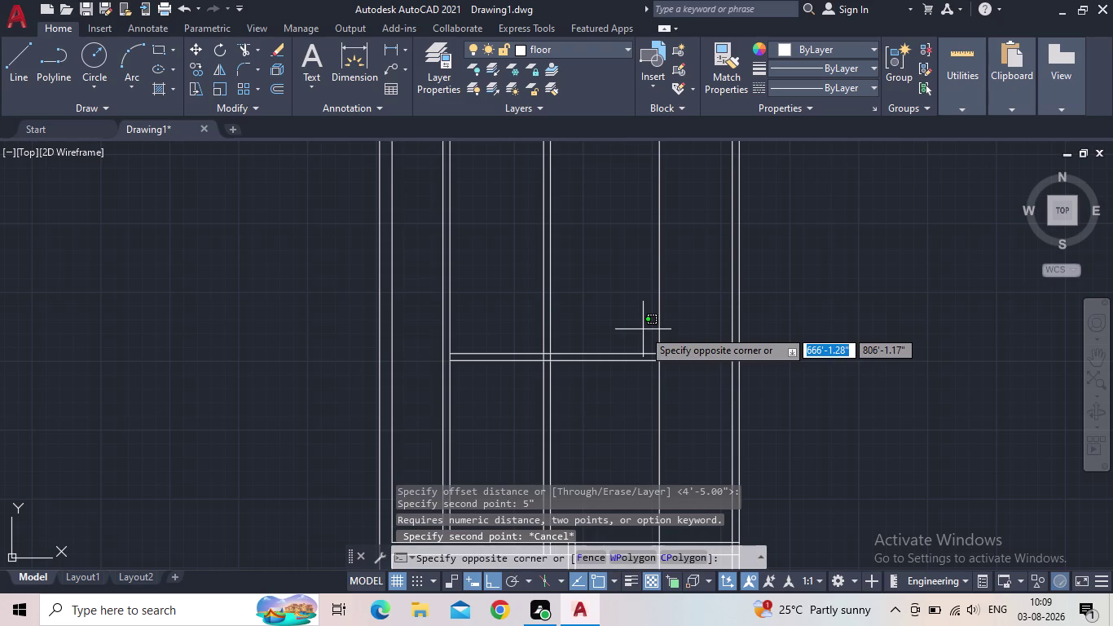
key(Escape)
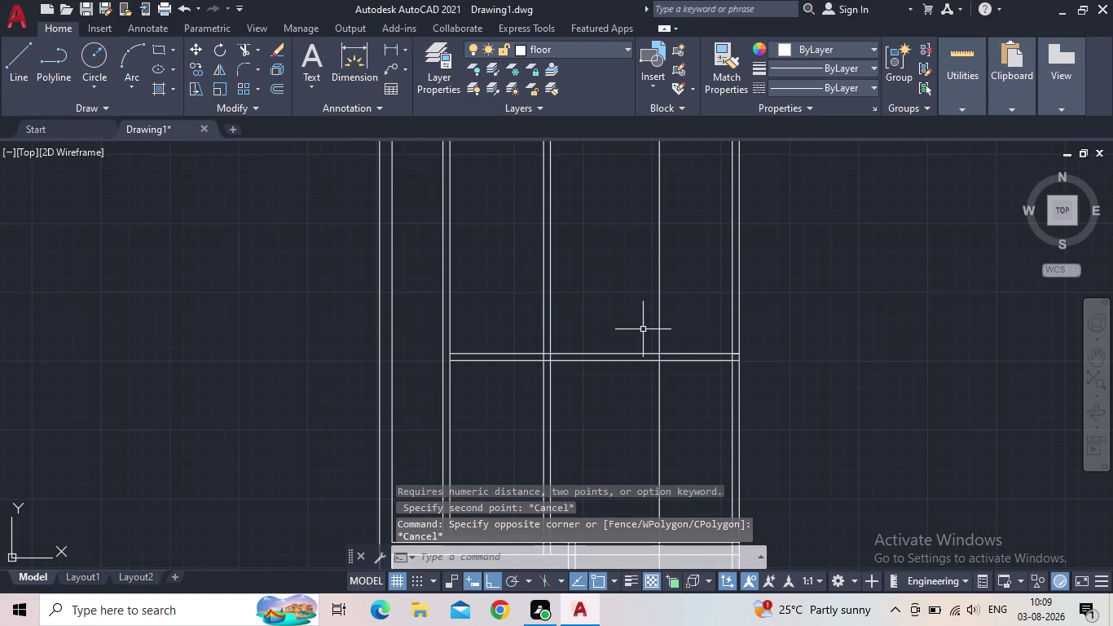
Offset the vertical partition line 5" to its left to double it.
key(o)
key(Return)
text(5")
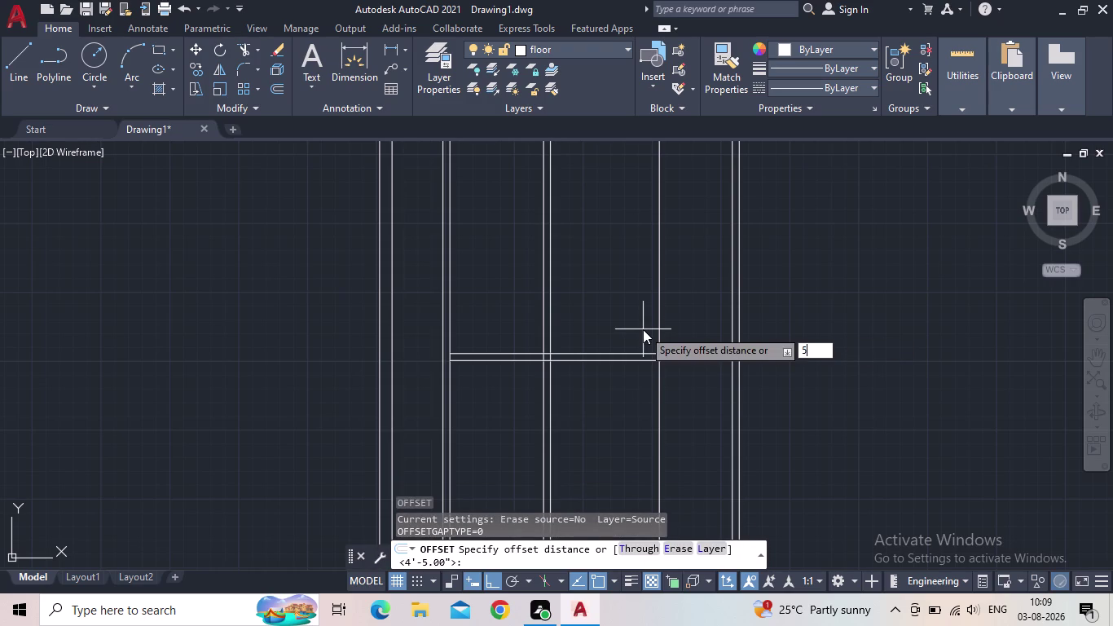
key(Return)
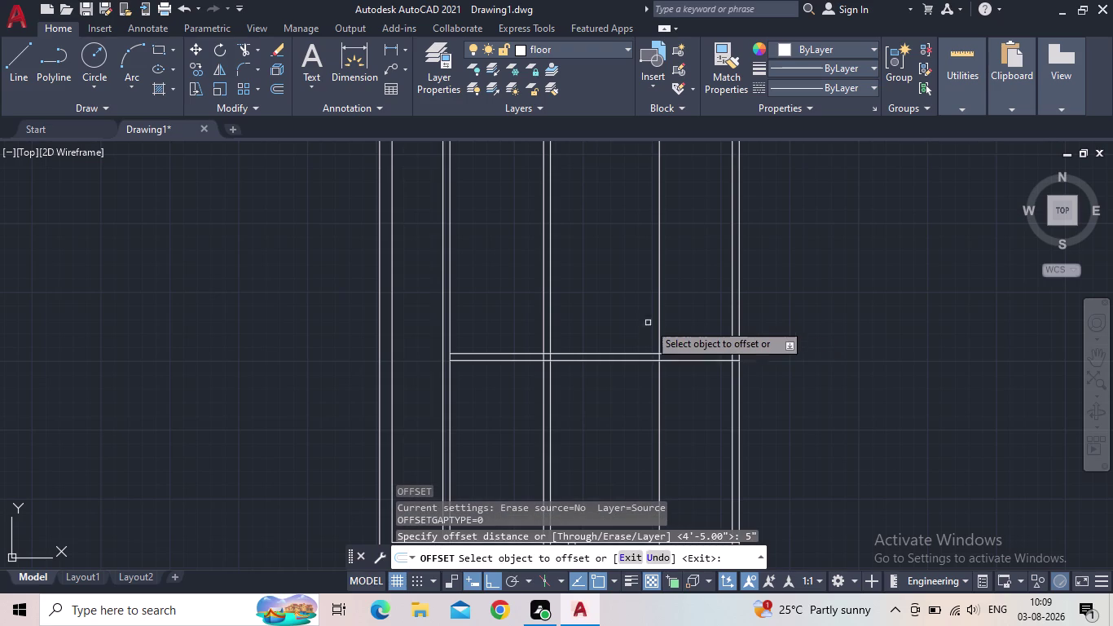
click(661, 315)
click(609, 332)
key(Escape)
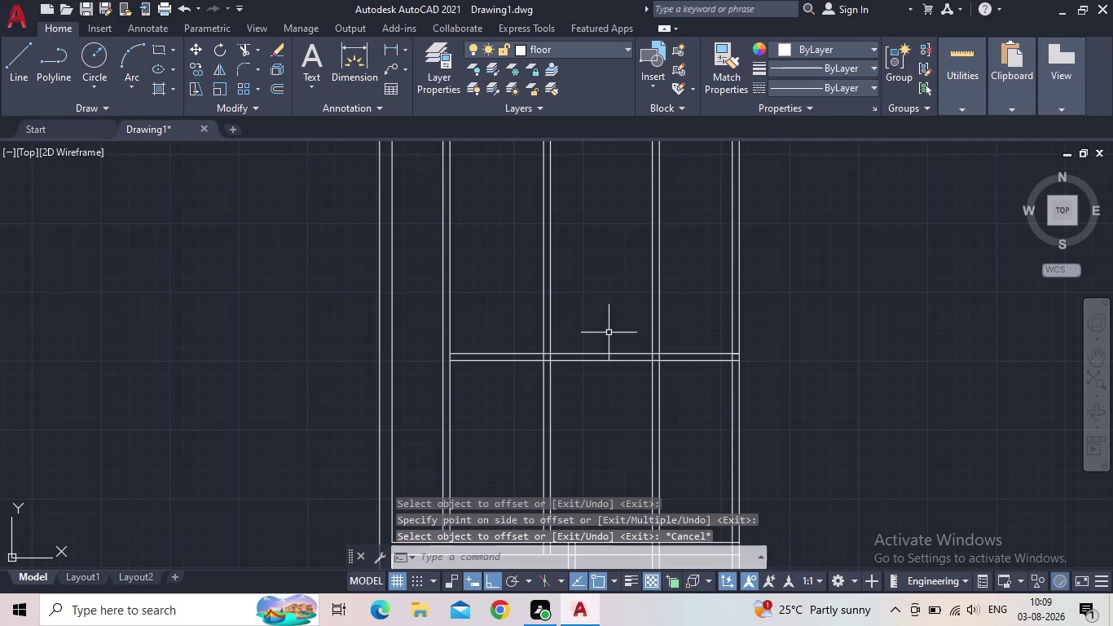
middle_drag(672, 280, 631, 309)
scroll(down, 3)
scroll(up, 3)
scroll(down, 3)
scroll(up, 3)
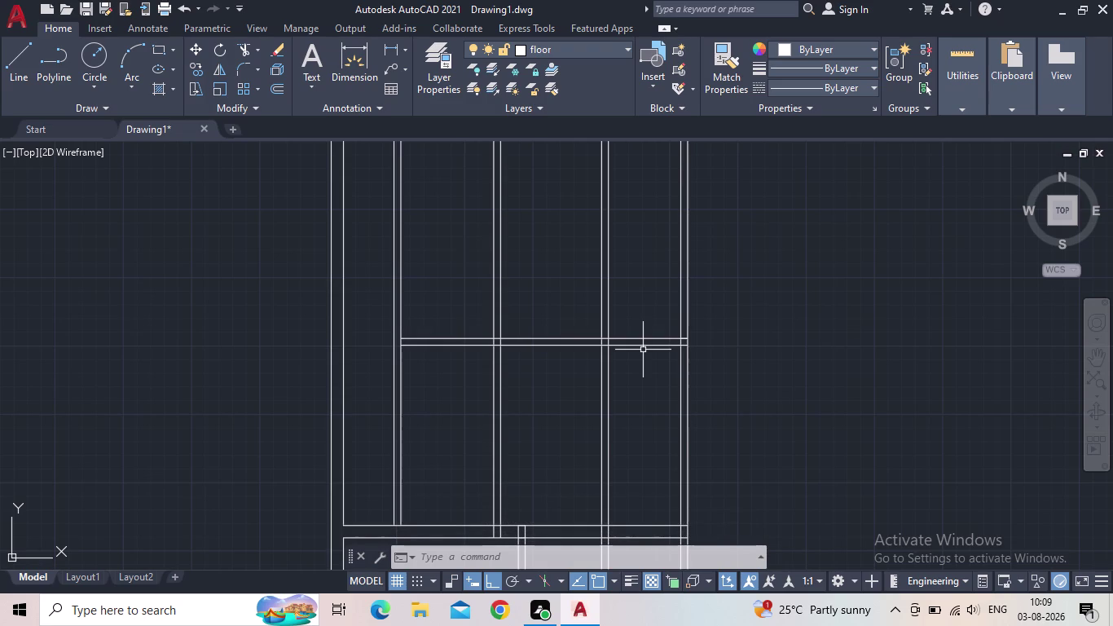
scroll(down, 3)
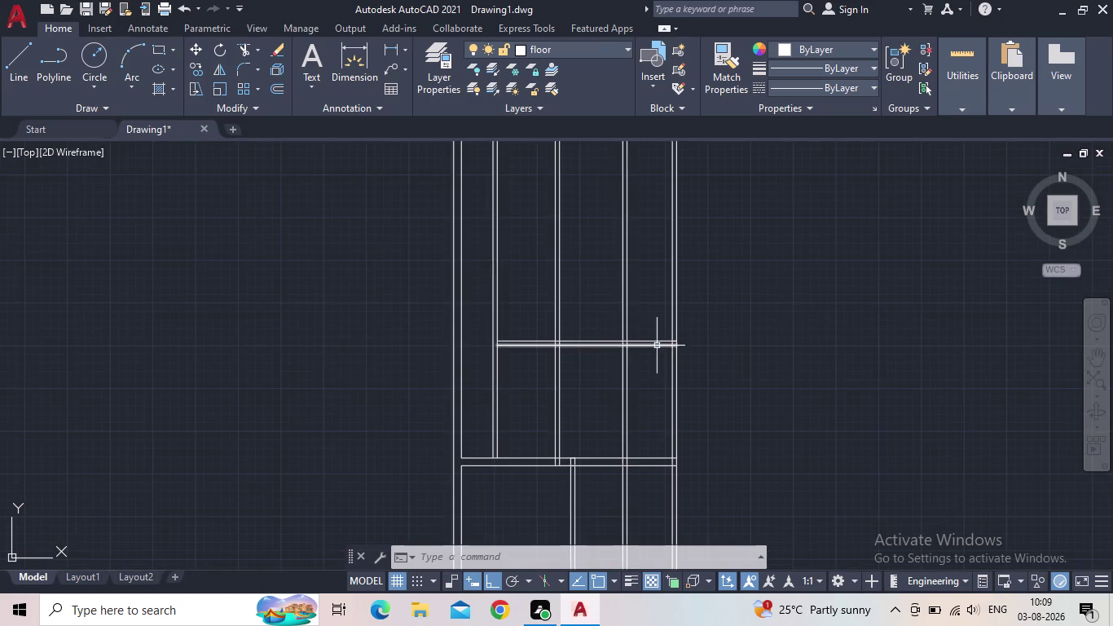
middle_drag(656, 379, 545, 417)
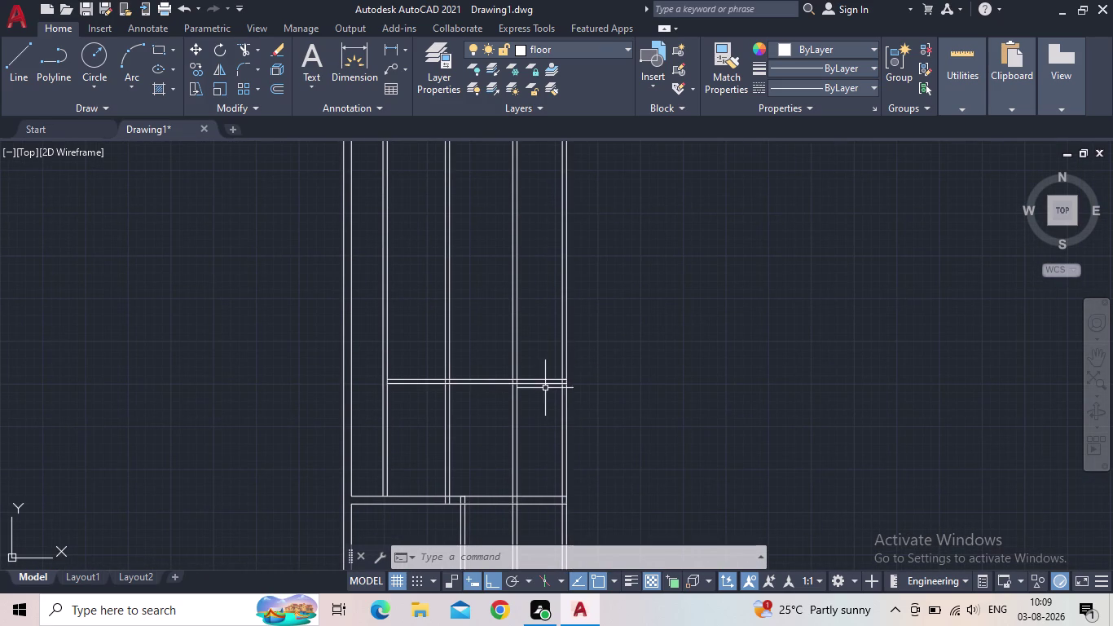
middle_drag(546, 401, 554, 357)
scroll(up, 3)
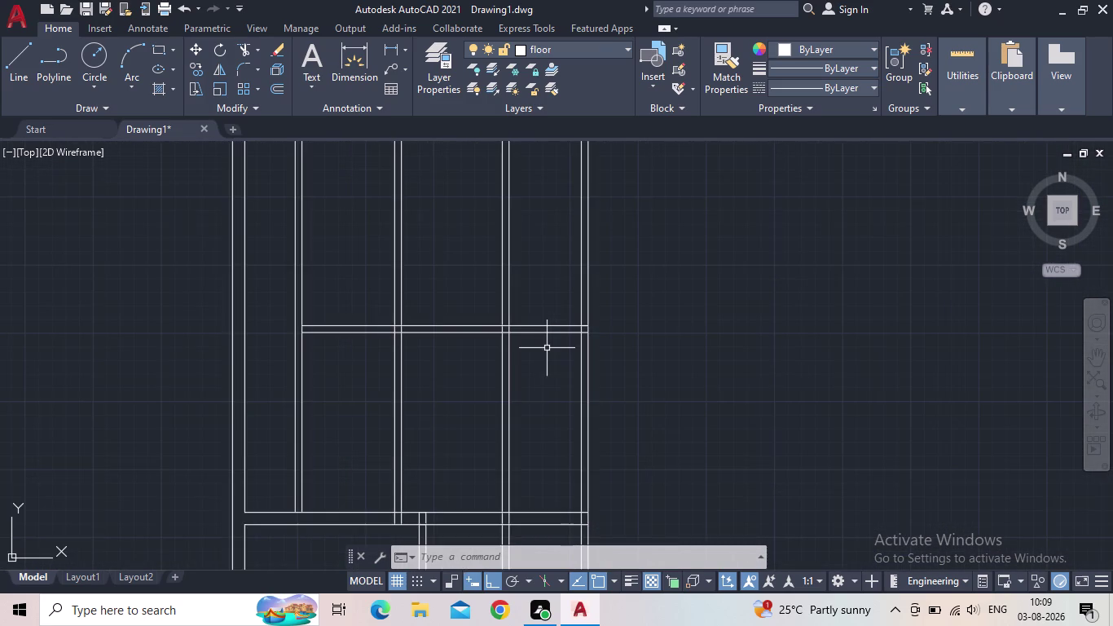
middle_drag(546, 353, 543, 377)
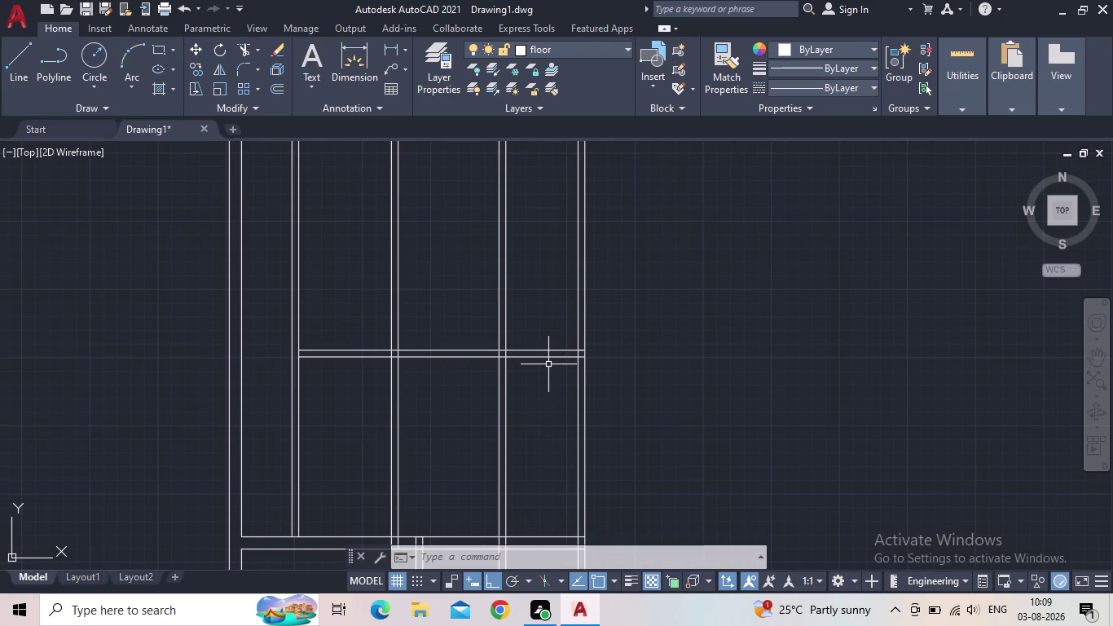
scroll(down, 3)
middle_drag(547, 365, 588, 364)
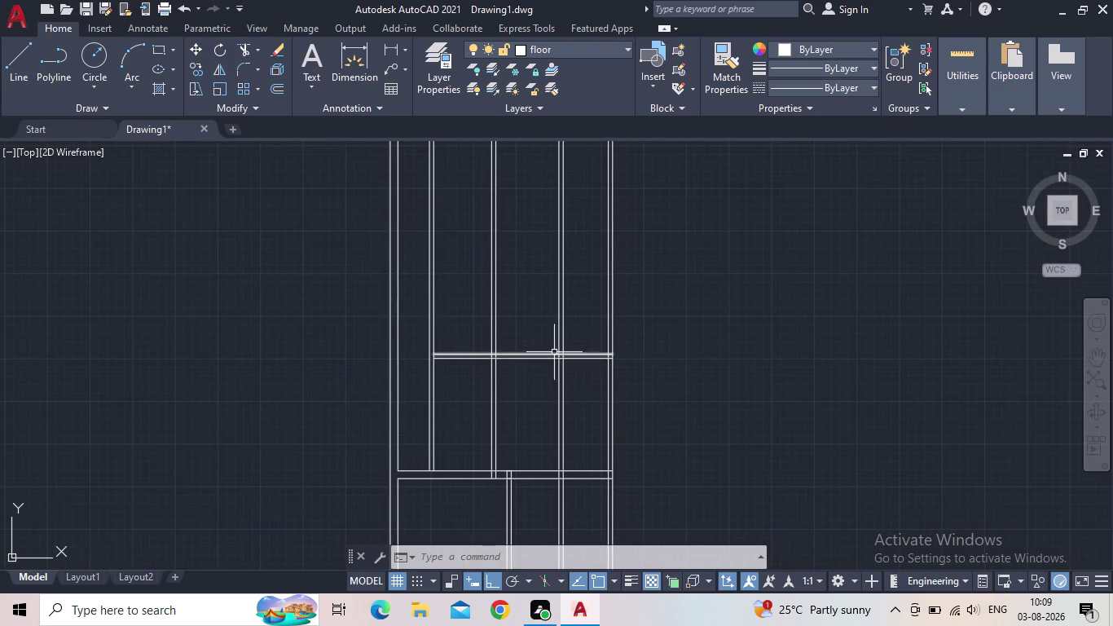
scroll(up, 3)
middle_drag(593, 325, 586, 359)
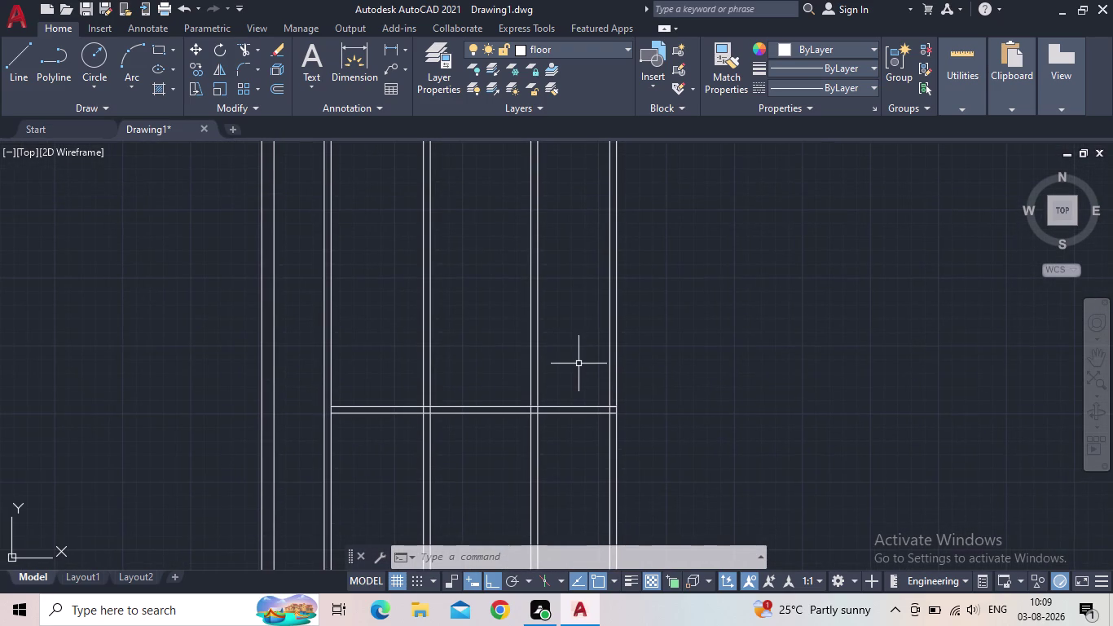
Copy the horizontal cross-wall line 3'7" upward with OFFSET.
key(o)
key(Return)
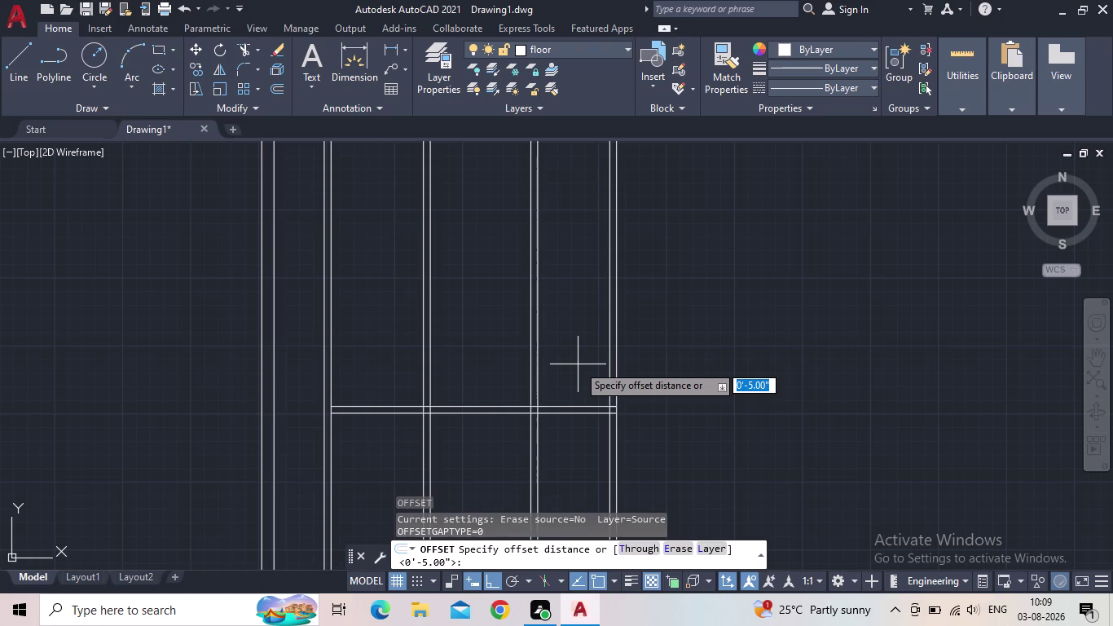
text(3')
text(7)
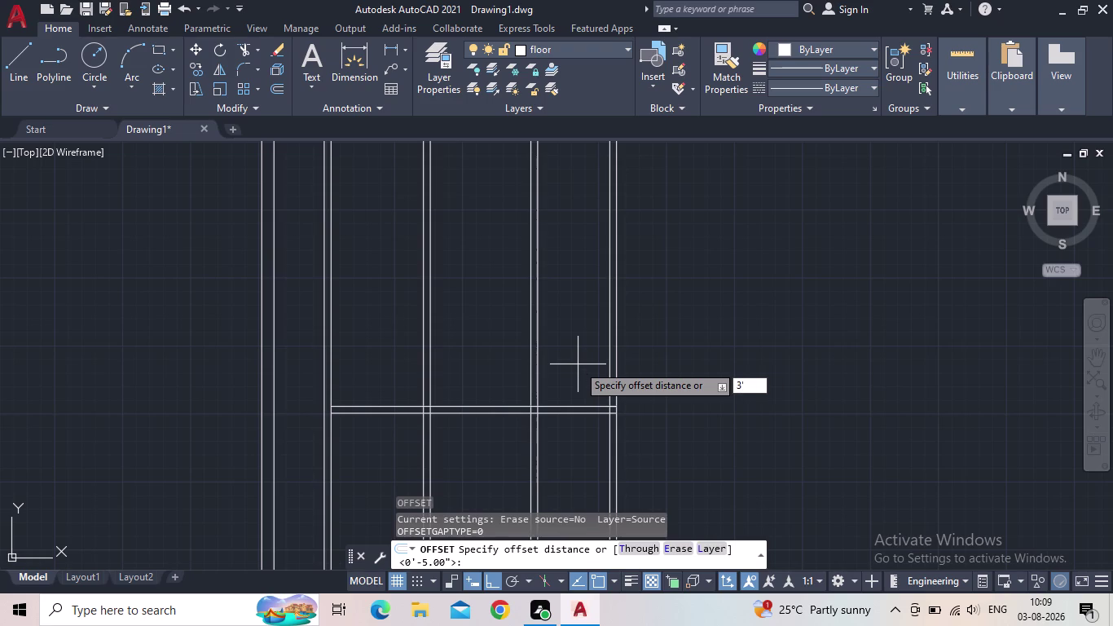
text(")
key(Return)
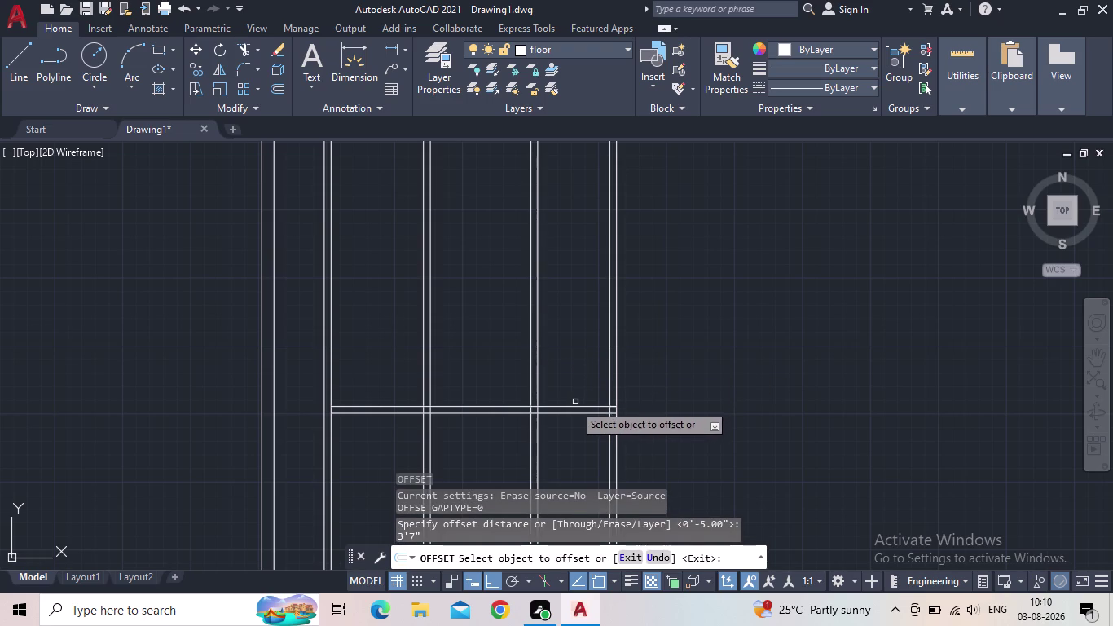
click(571, 407)
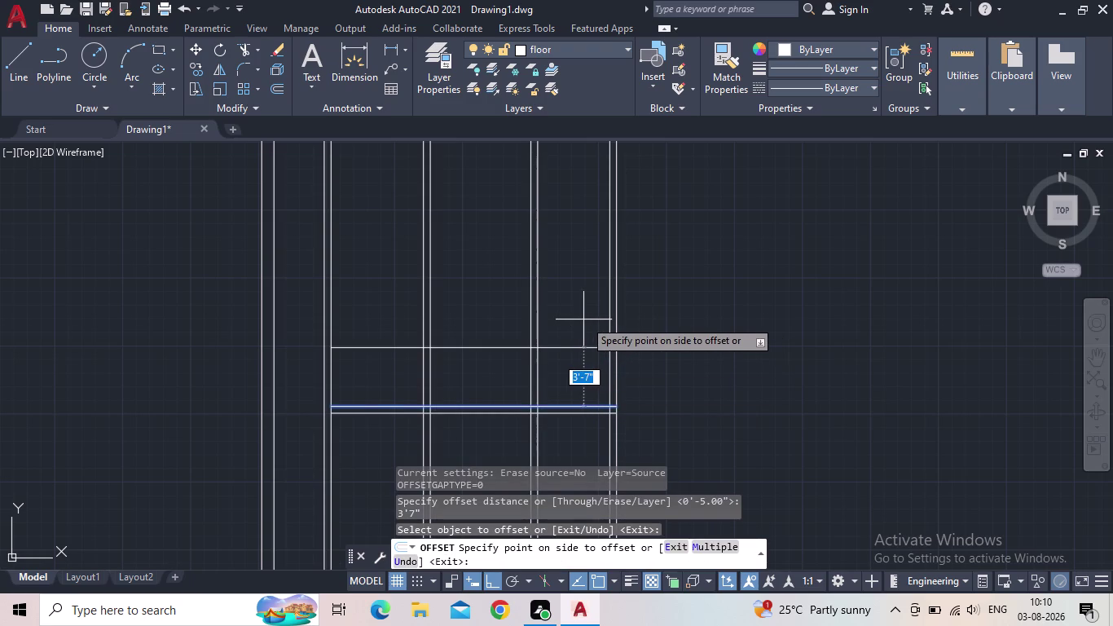
click(580, 319)
key(Escape)
Offset the new line 5" upward to form a double-line partition.
key(o)
key(Return)
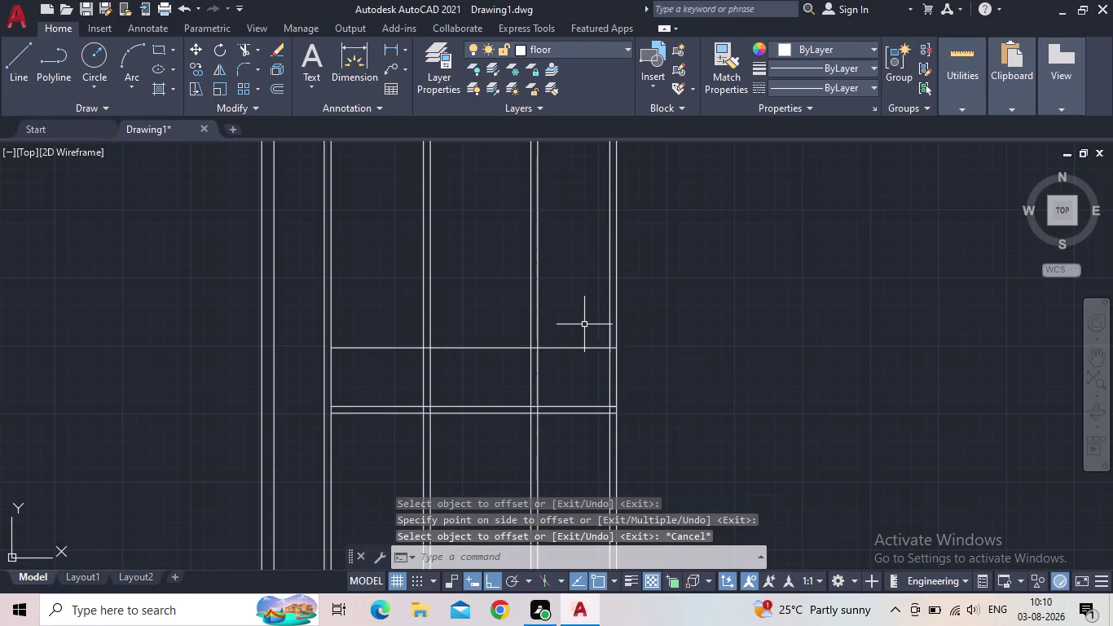
text(5")
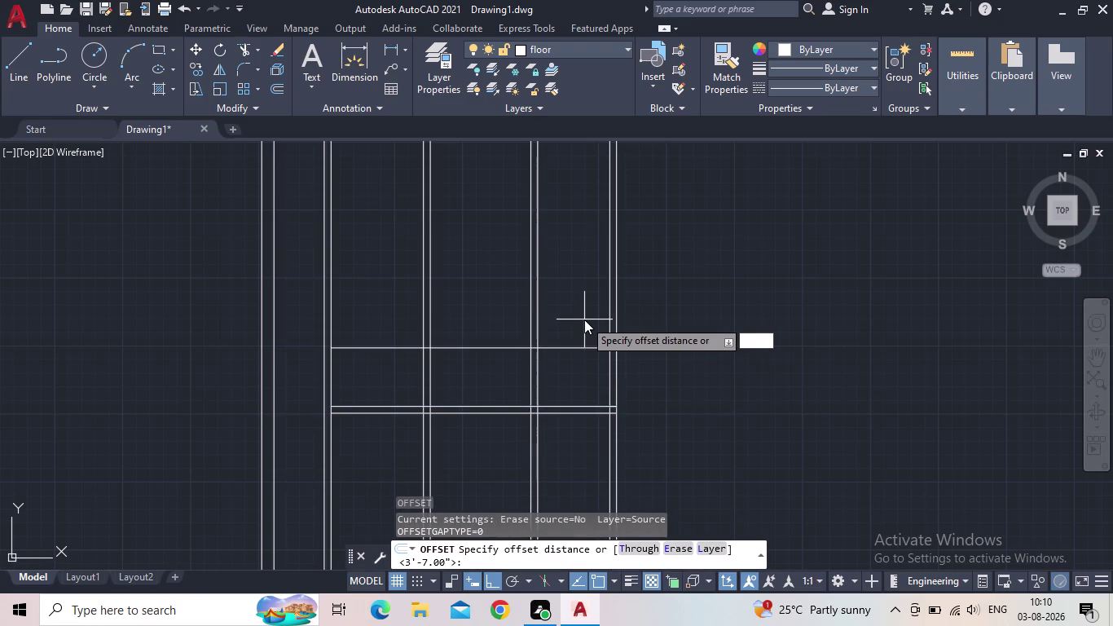
key(Return)
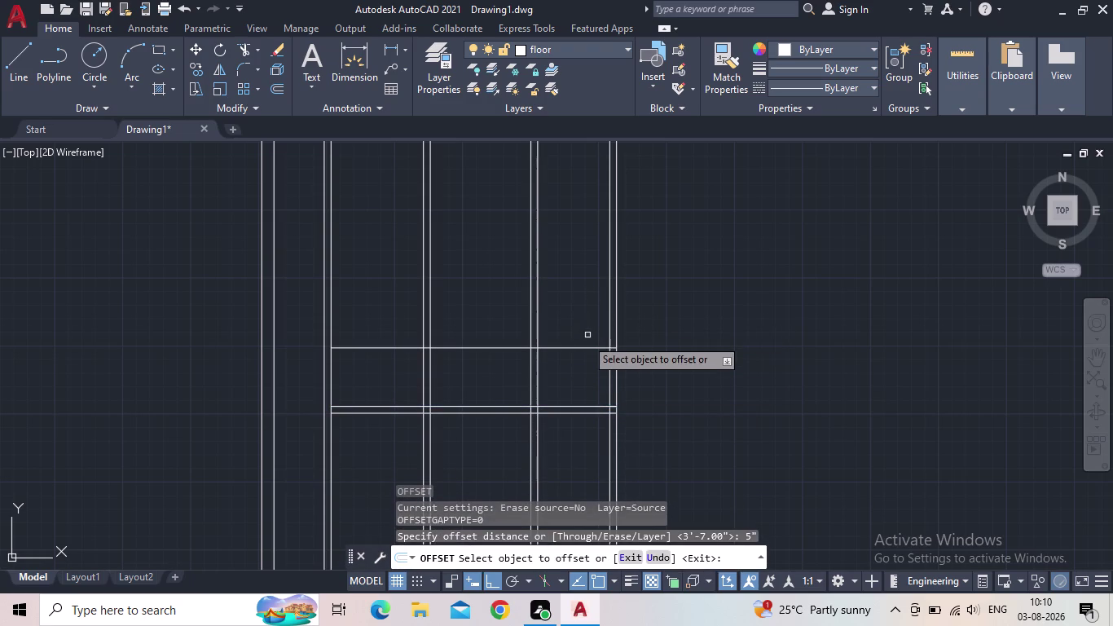
click(565, 347)
click(583, 314)
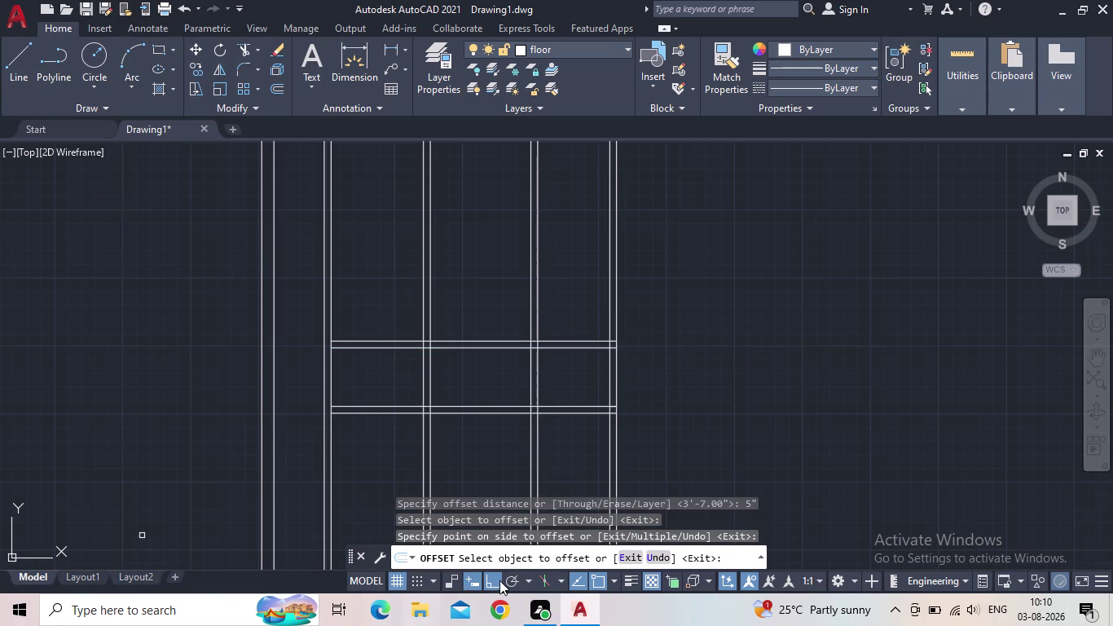
key(Escape)
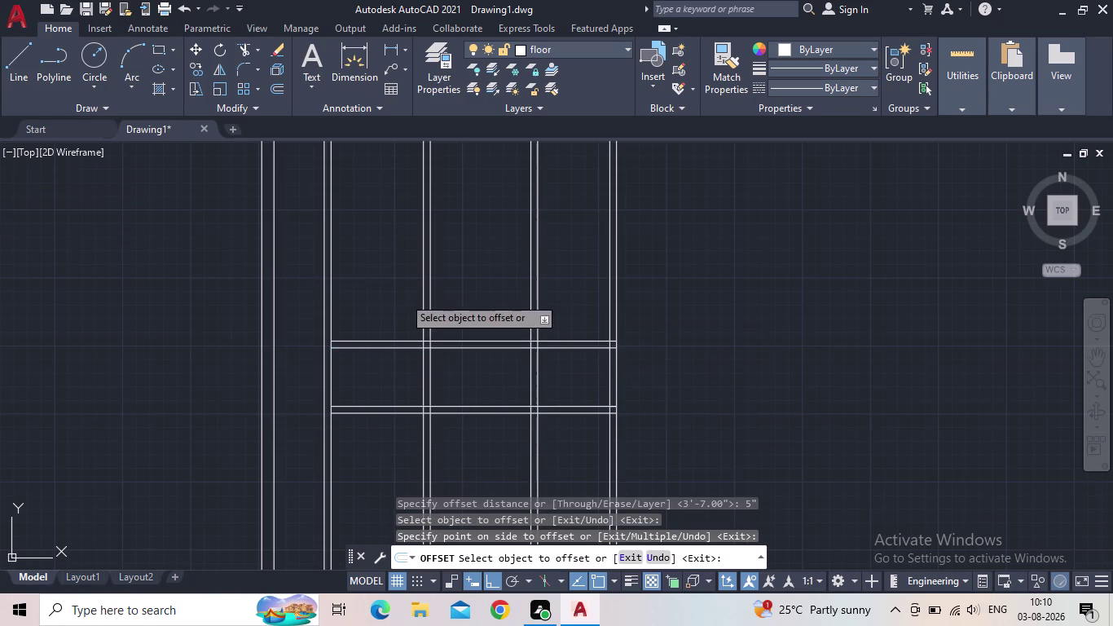
scroll(down, 3)
middle_drag(391, 294, 347, 246)
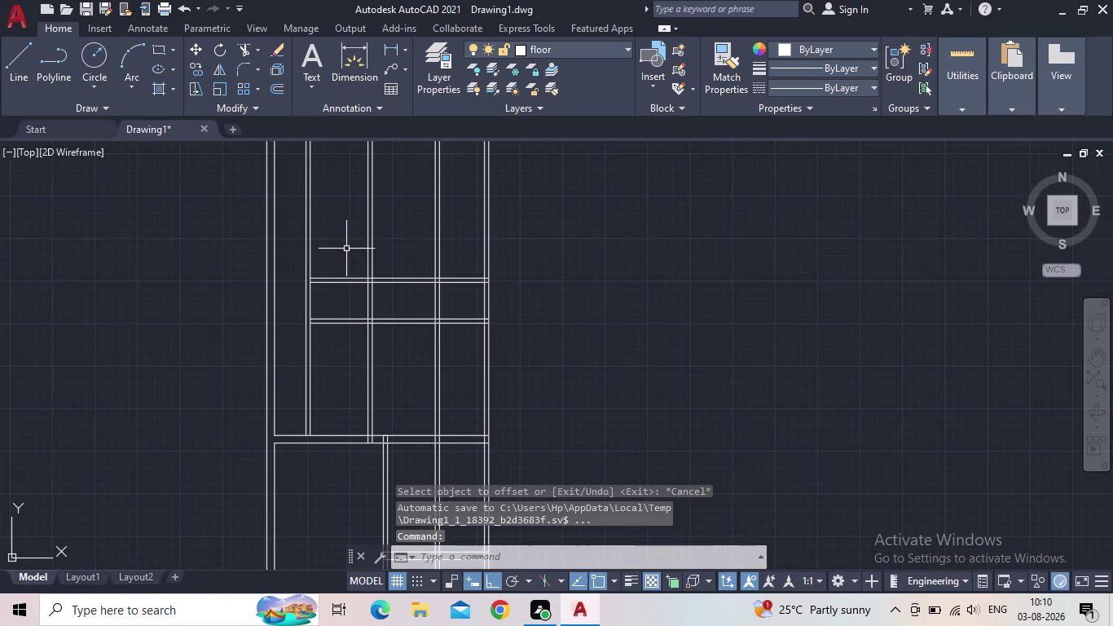
Trim the crossing partition and wall lines at the new junctions.
scroll(up, 3)
text(t)
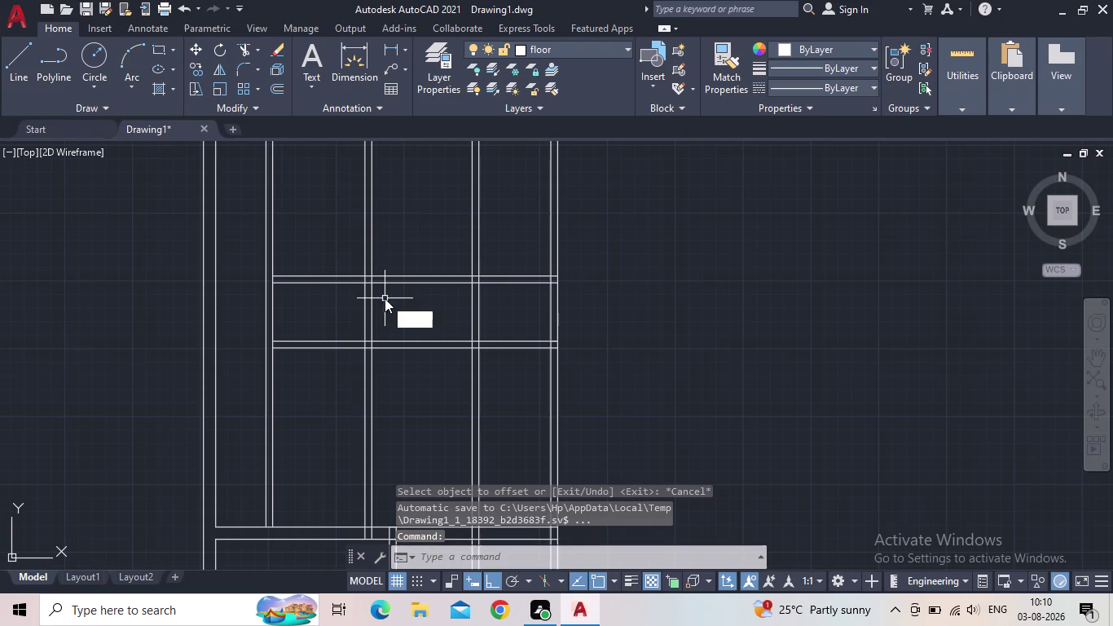
text(r)
key(space)
drag(406, 301, 399, 254)
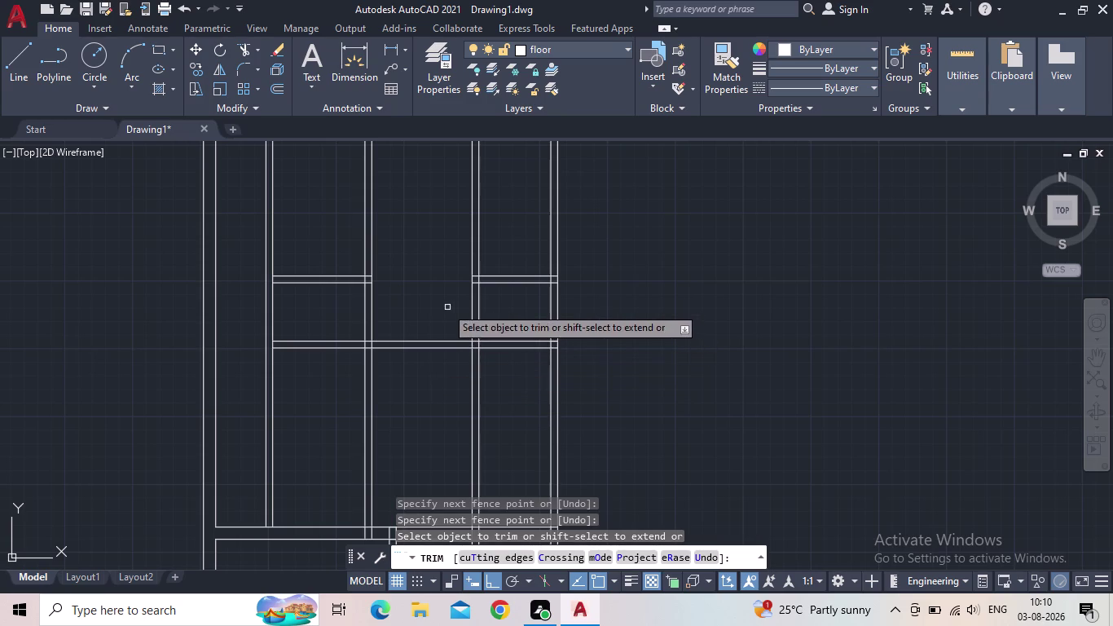
middle_drag(409, 281, 447, 309)
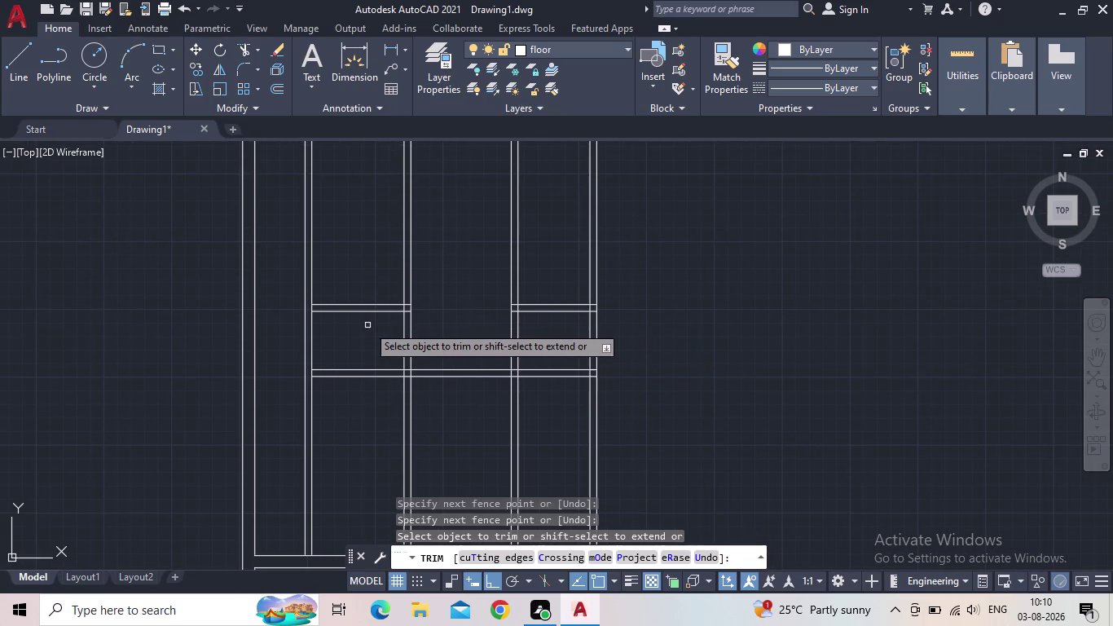
drag(362, 326, 352, 288)
scroll(up, 3)
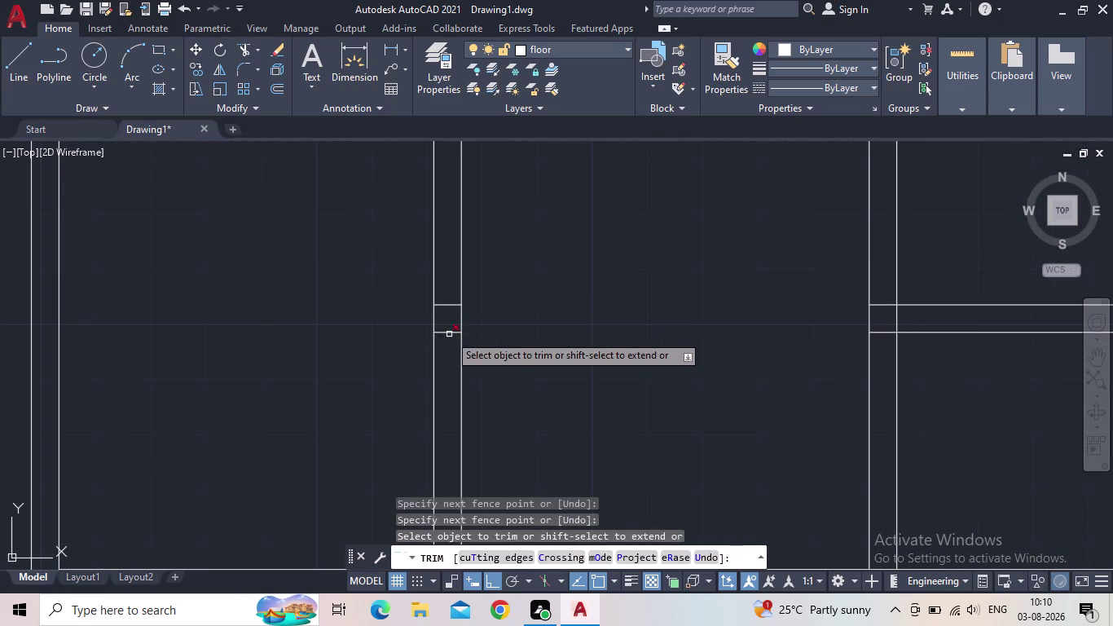
drag(448, 342, 448, 293)
Review the lower junctions, end trimming, and move to the right-hand walls.
scroll(down, 3)
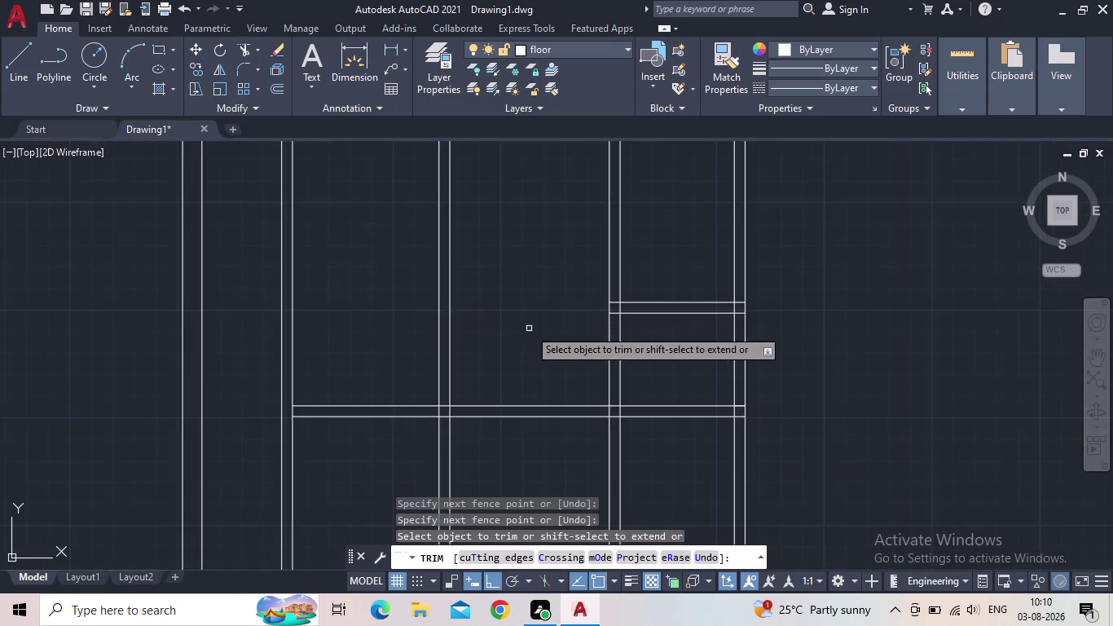
scroll(down, 3)
middle_drag(528, 328, 467, 331)
scroll(down, 3)
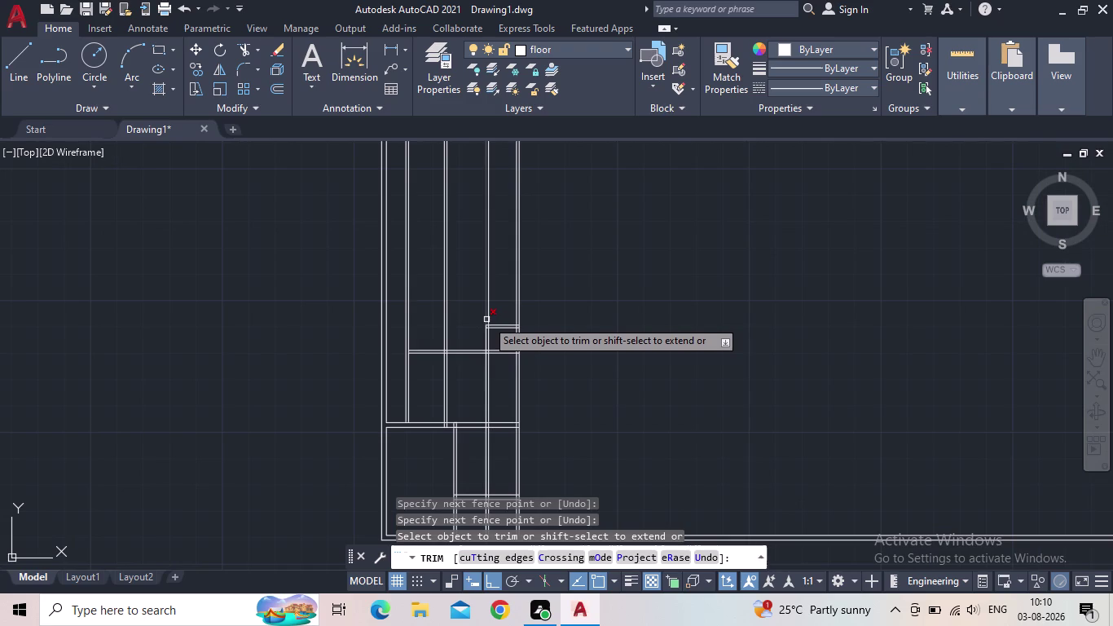
middle_drag(537, 354, 507, 353)
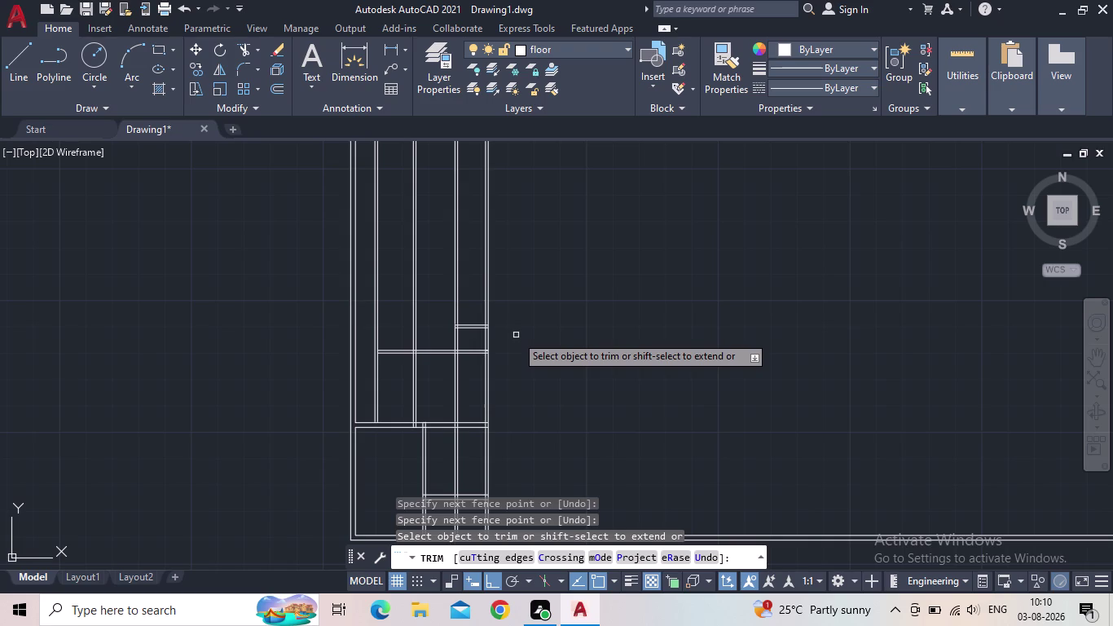
middle_click(525, 343)
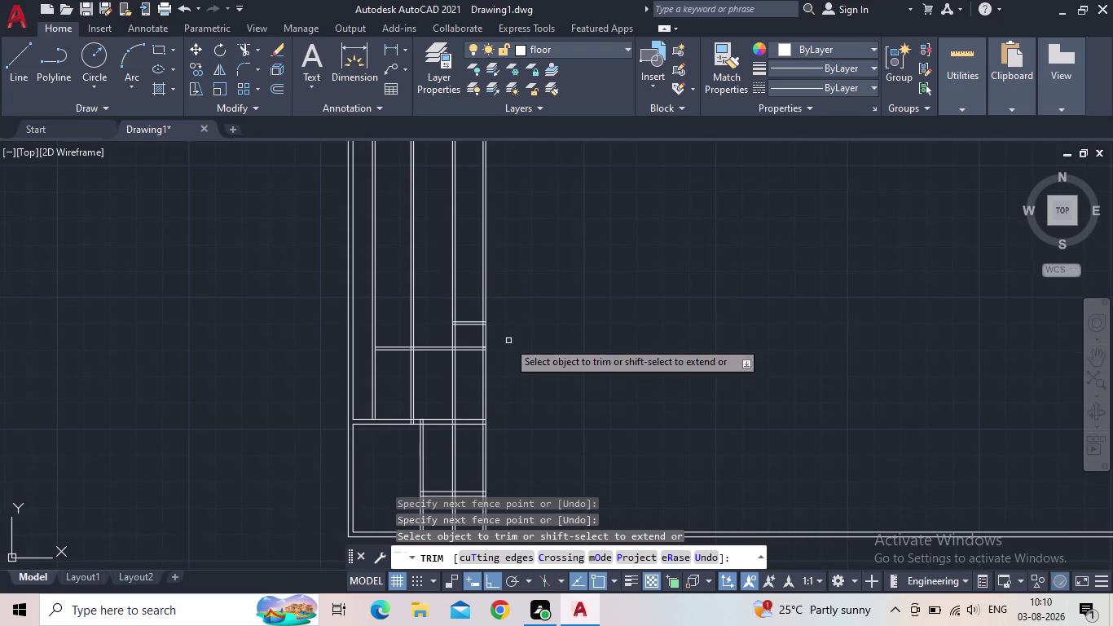
scroll(up, 3)
key(Escape)
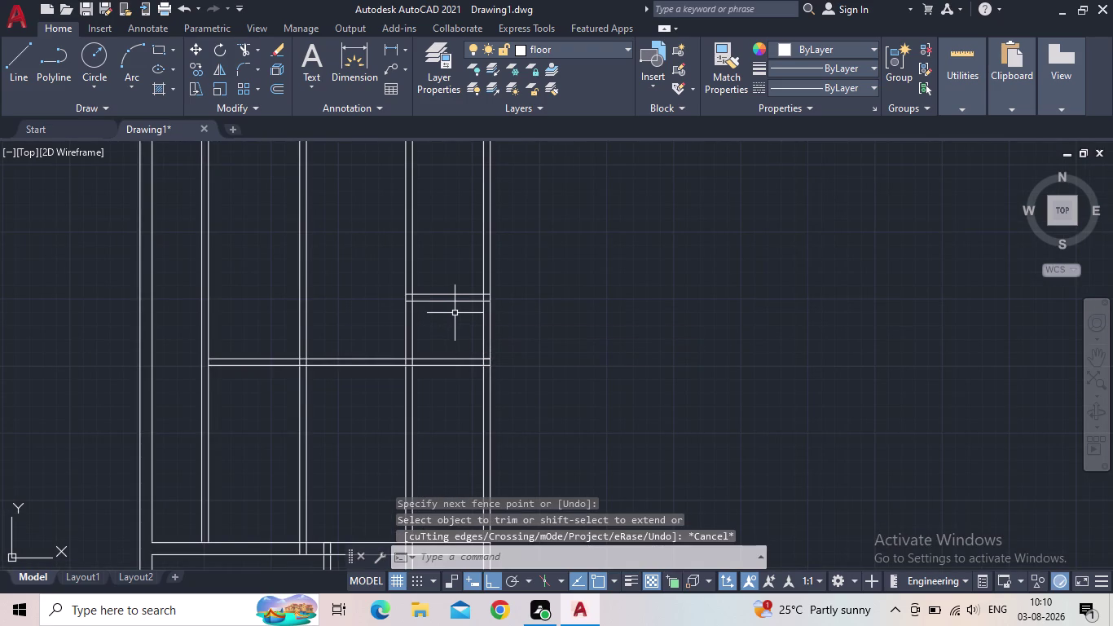
scroll(up, 3)
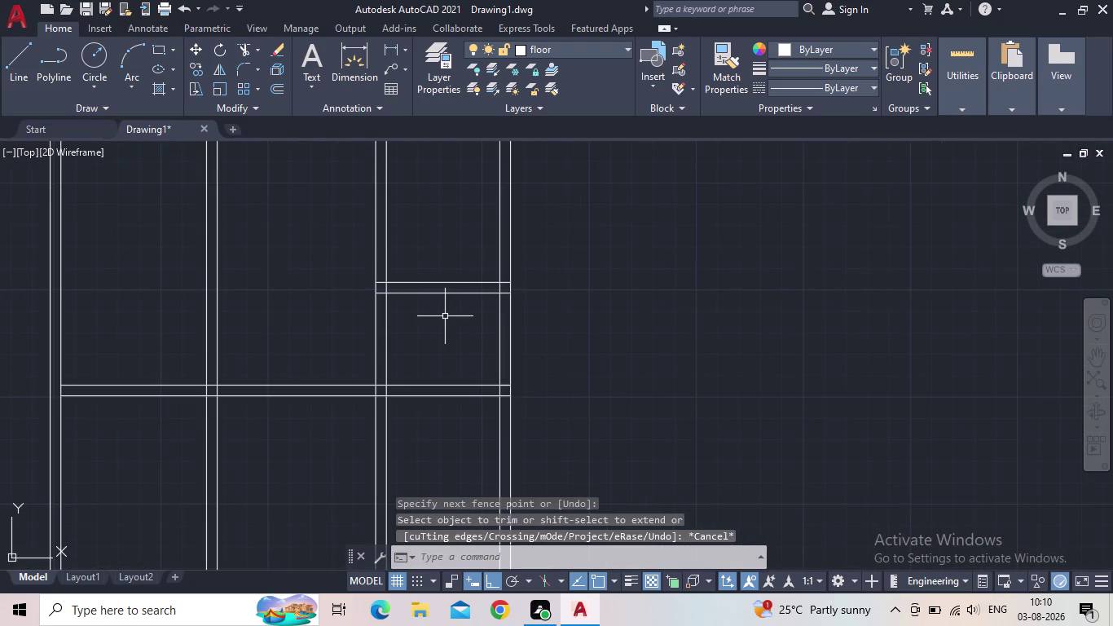
scroll(up, 3)
scroll(down, 3)
middle_drag(442, 359, 417, 415)
scroll(down, 3)
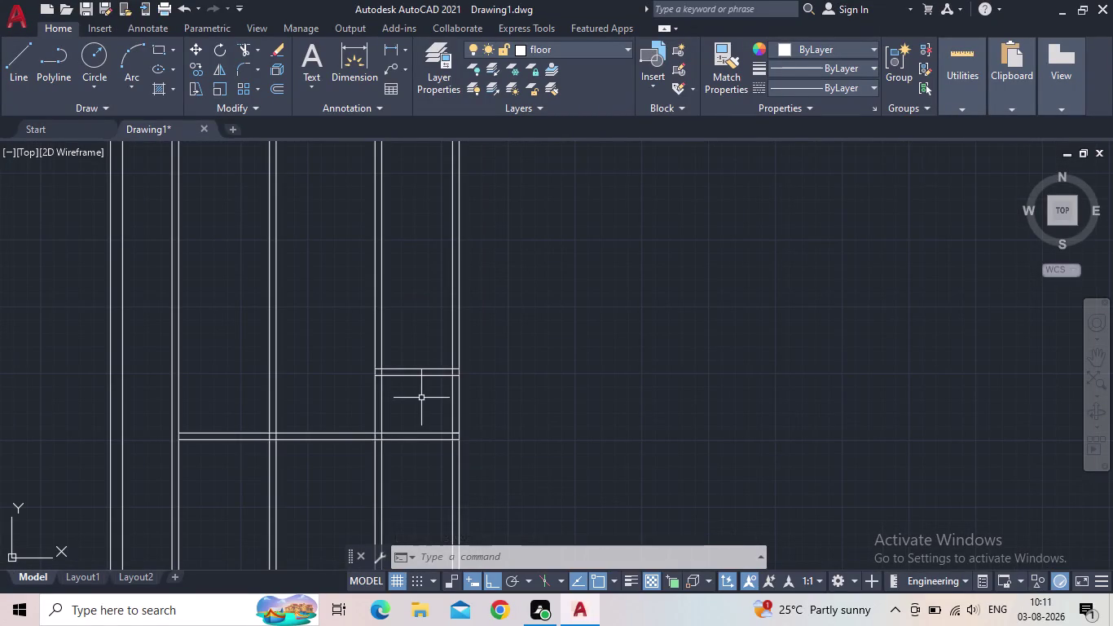
Offset the partition line 1'7" upward.
key(o)
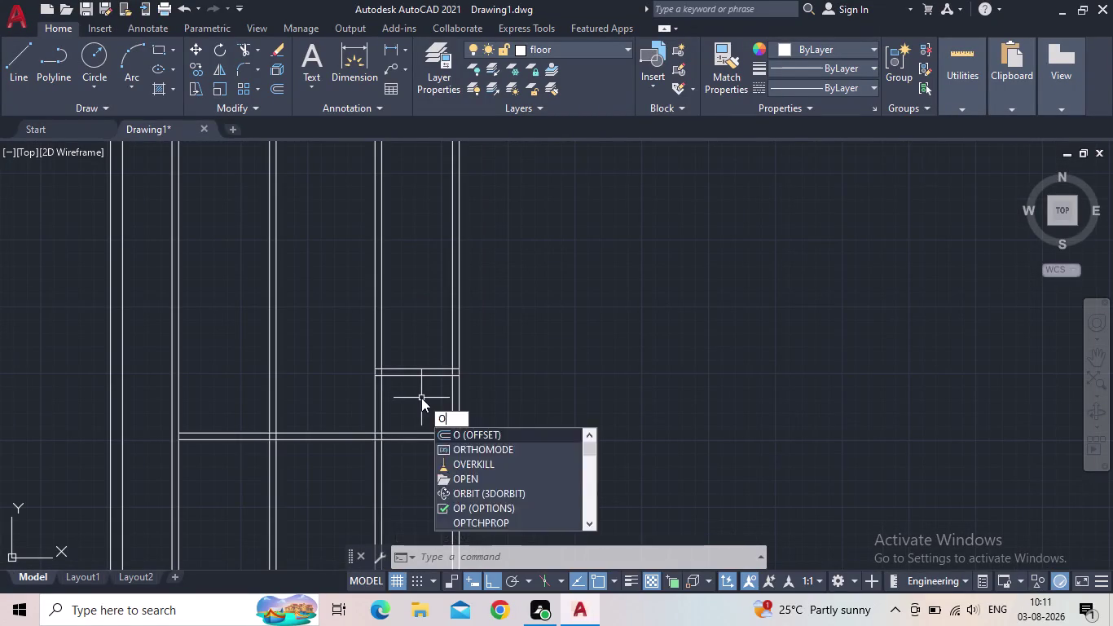
key(Return)
text(1'7)
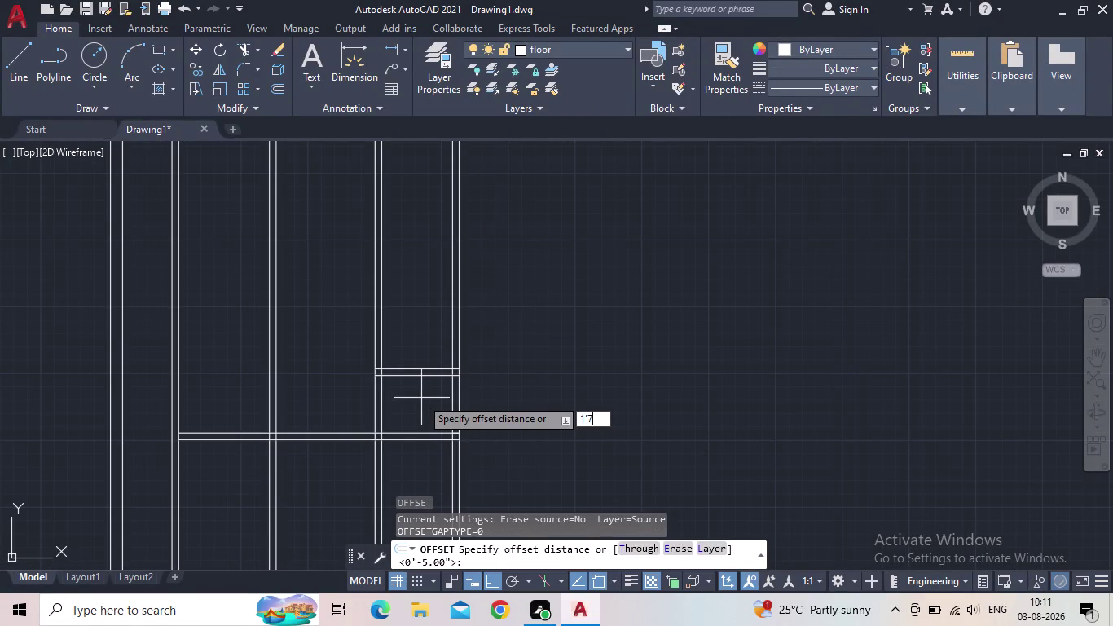
text(")
key(Return)
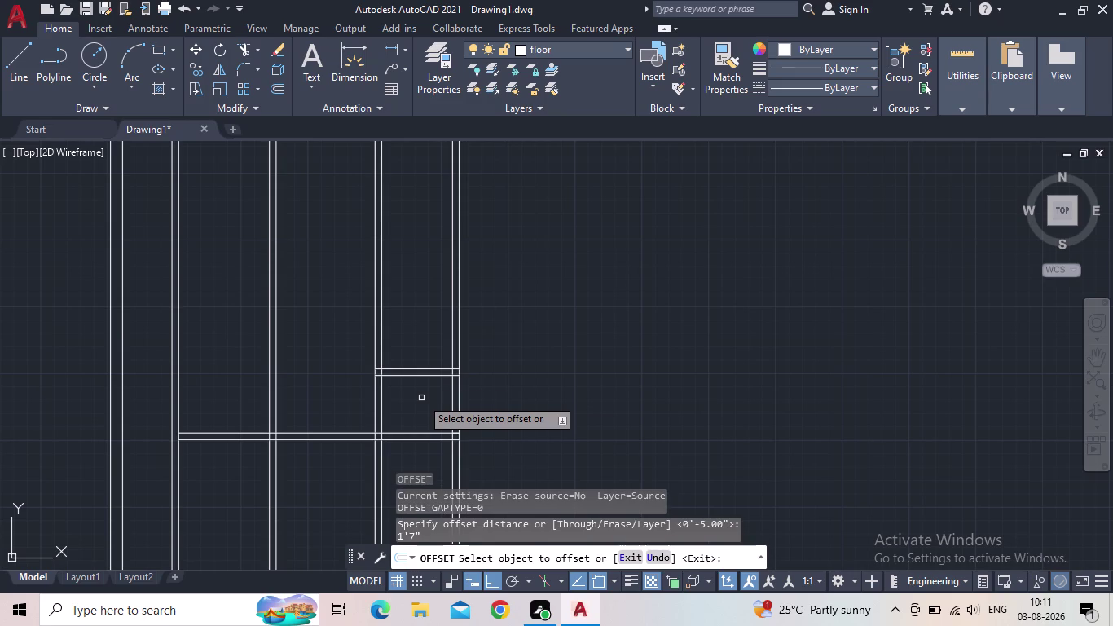
click(415, 371)
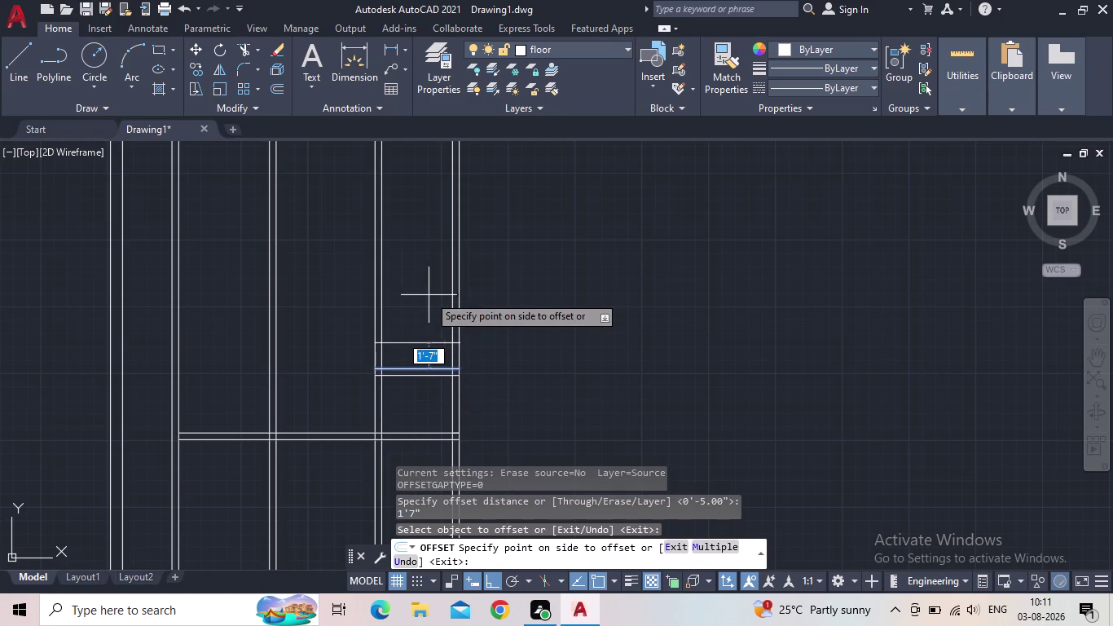
click(417, 282)
key(Escape)
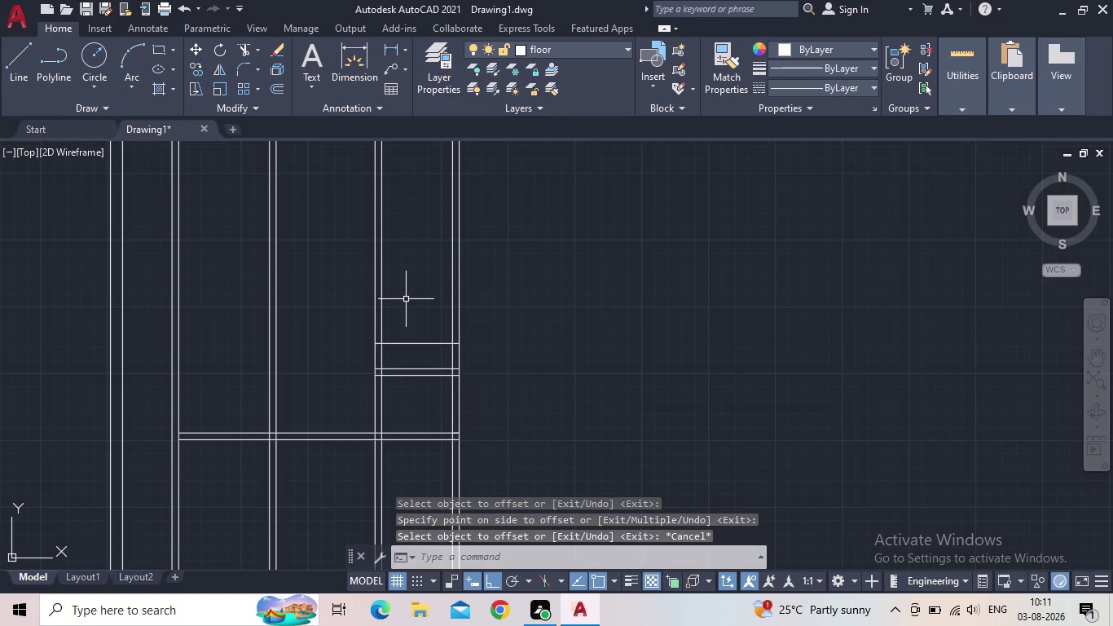
Offset that new line 5" upward to make a double partition.
key(o)
key(space)
text(5")
key(Return)
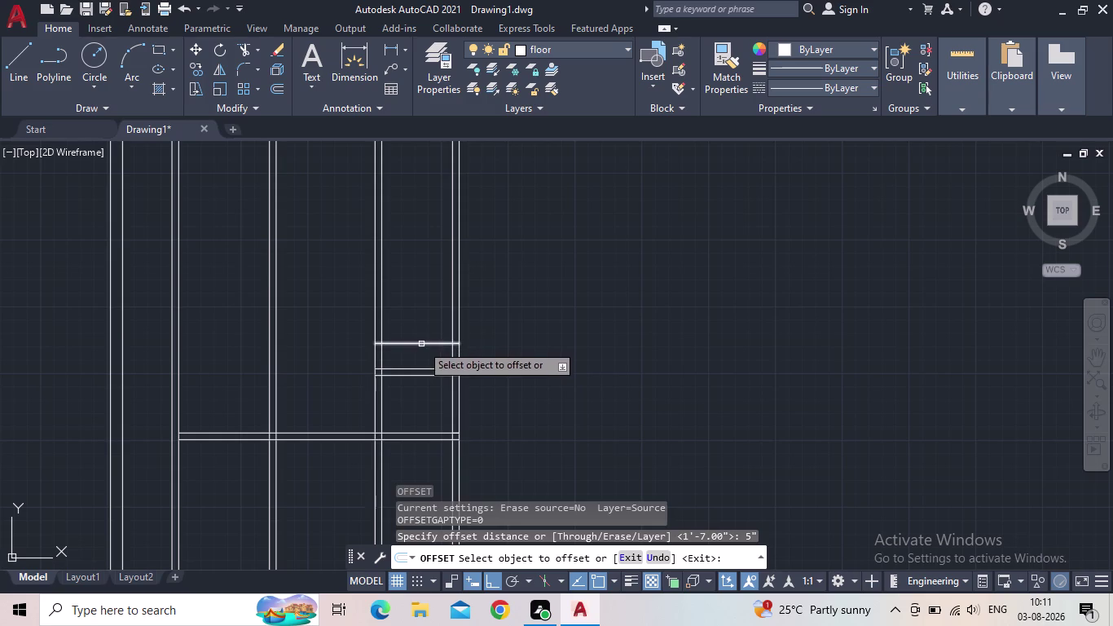
click(421, 344)
click(430, 302)
key(Escape)
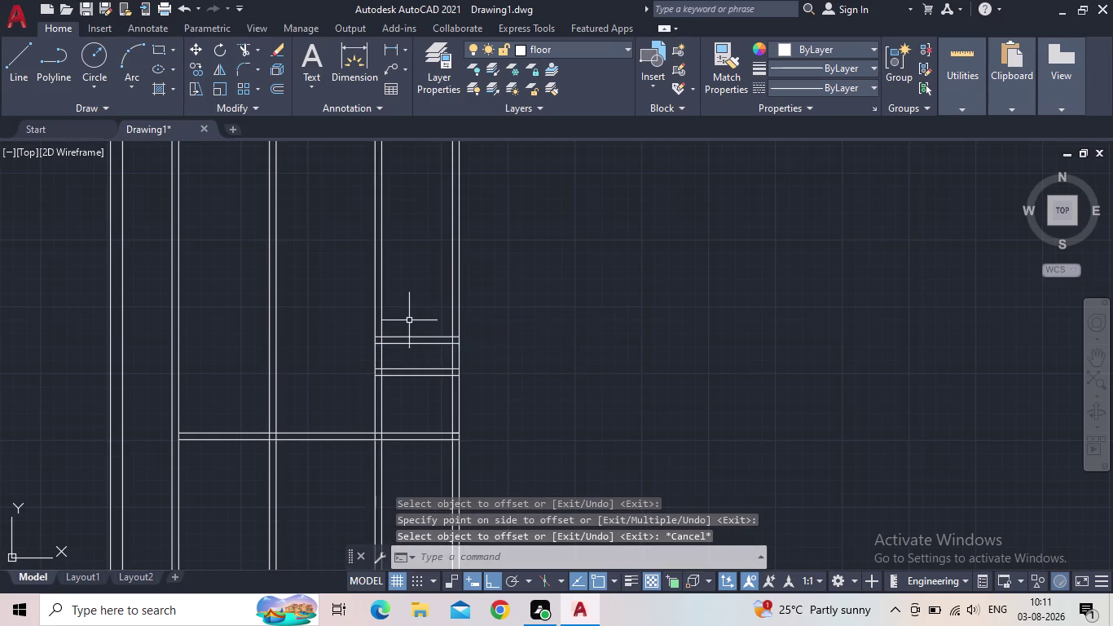
scroll(down, 3)
middle_click(409, 337)
scroll(up, 3)
middle_drag(404, 342, 411, 440)
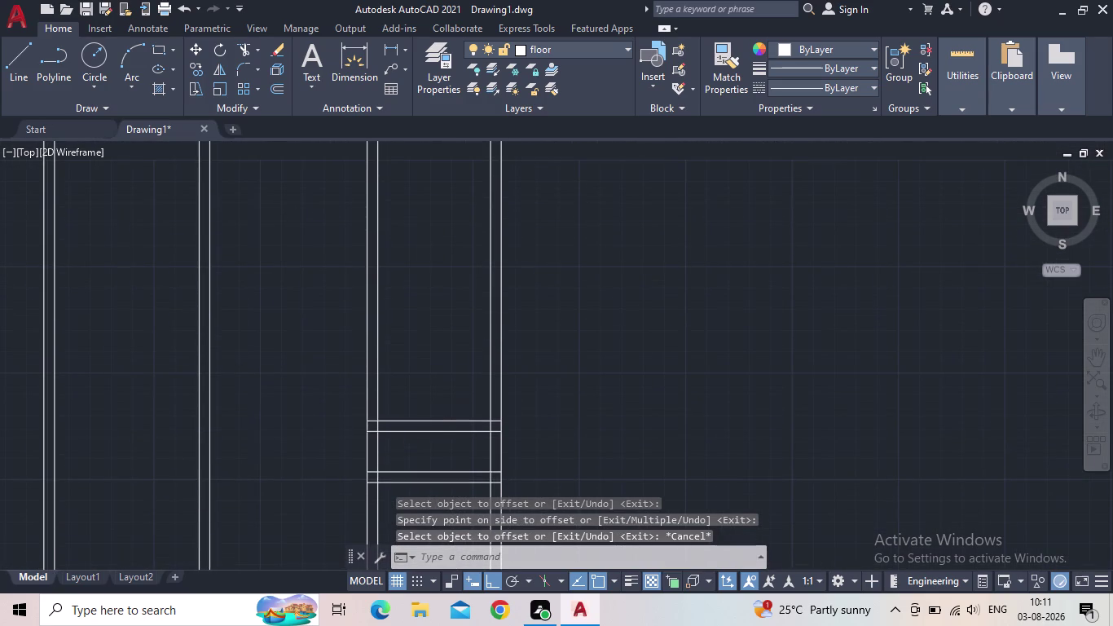
Offset the upper partition line 3'7" further up the corridor.
key(o)
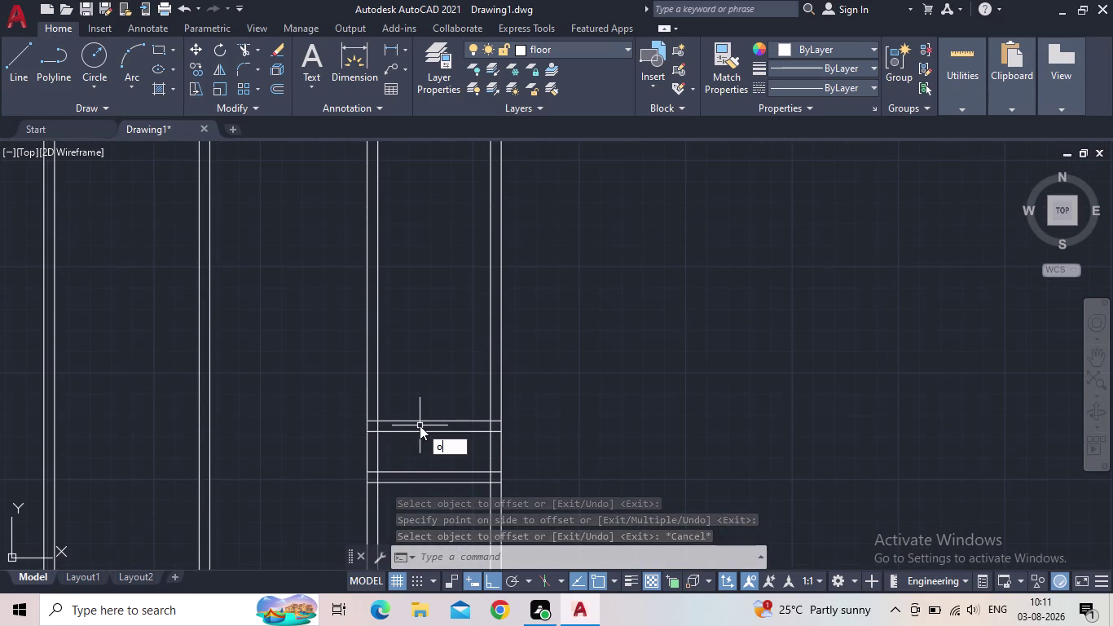
key(Return)
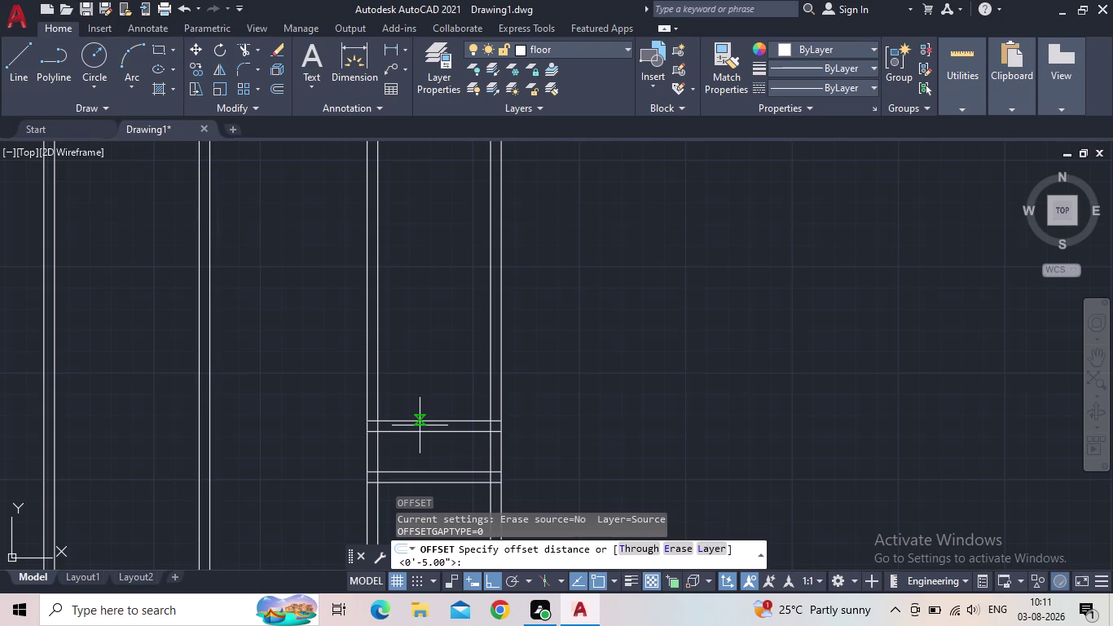
key(3)
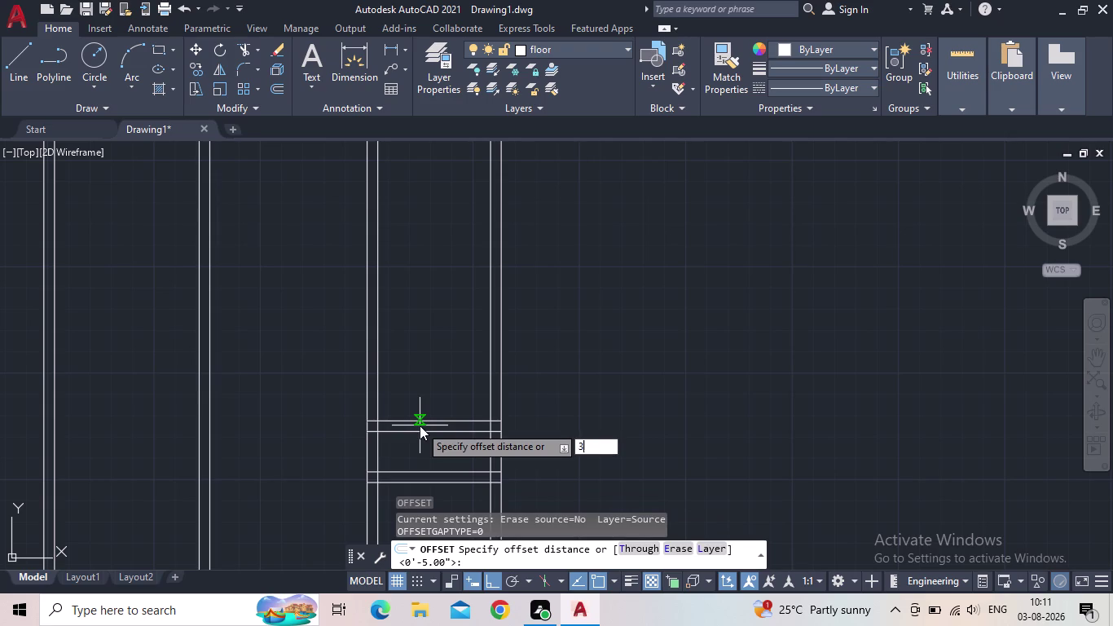
text('7)
text(")
key(Return)
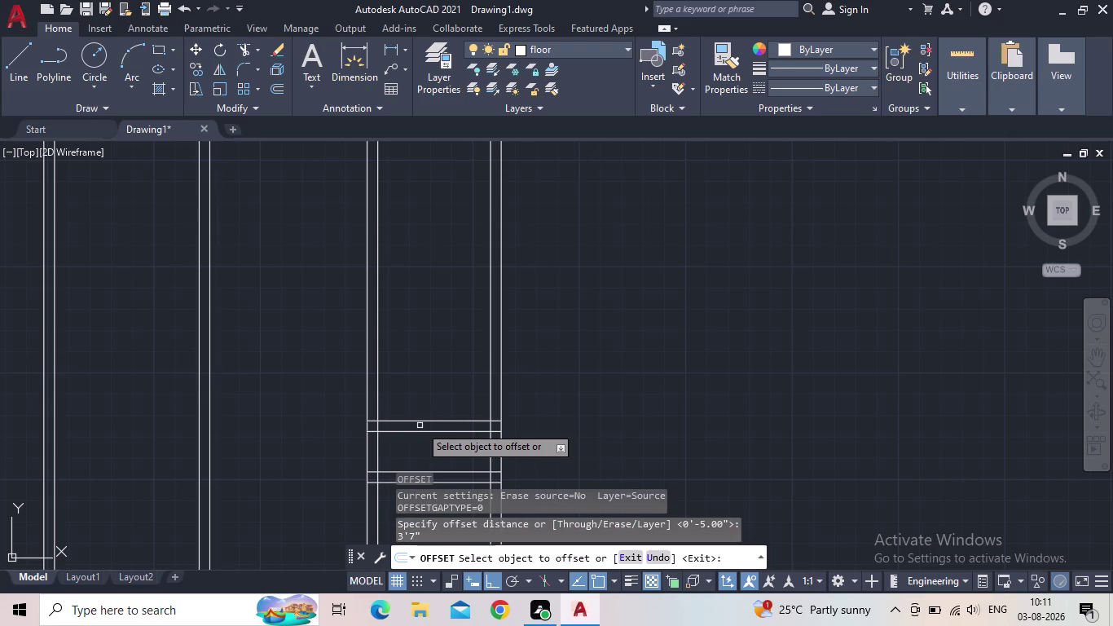
click(428, 422)
click(425, 285)
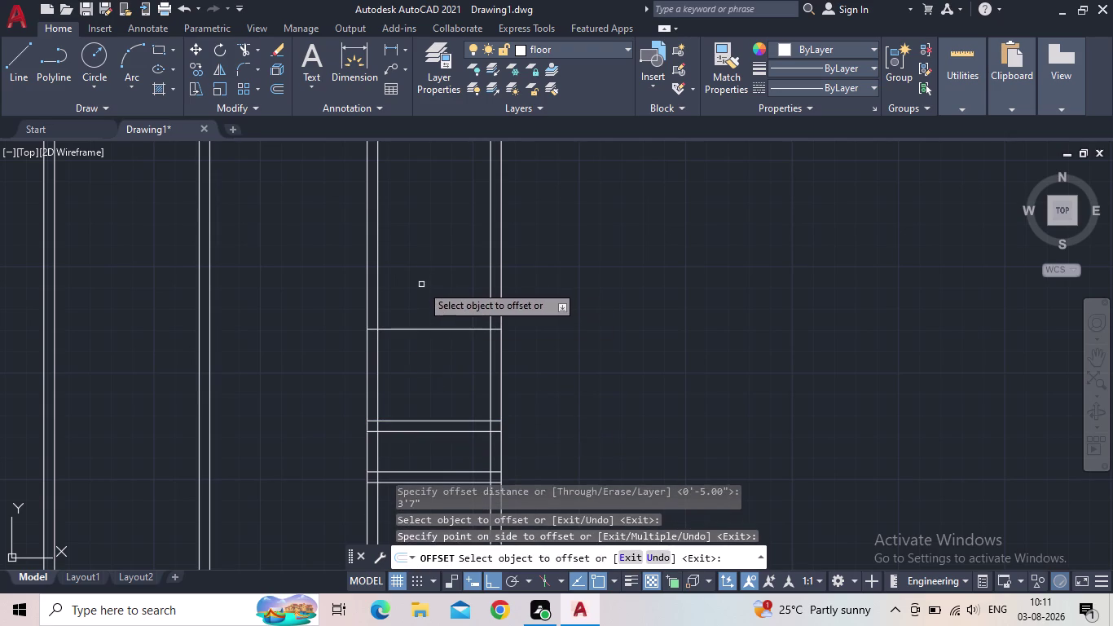
key(Escape)
Offset the newest line 5" upward to complete the double partition.
key(o)
key(space)
text(5)
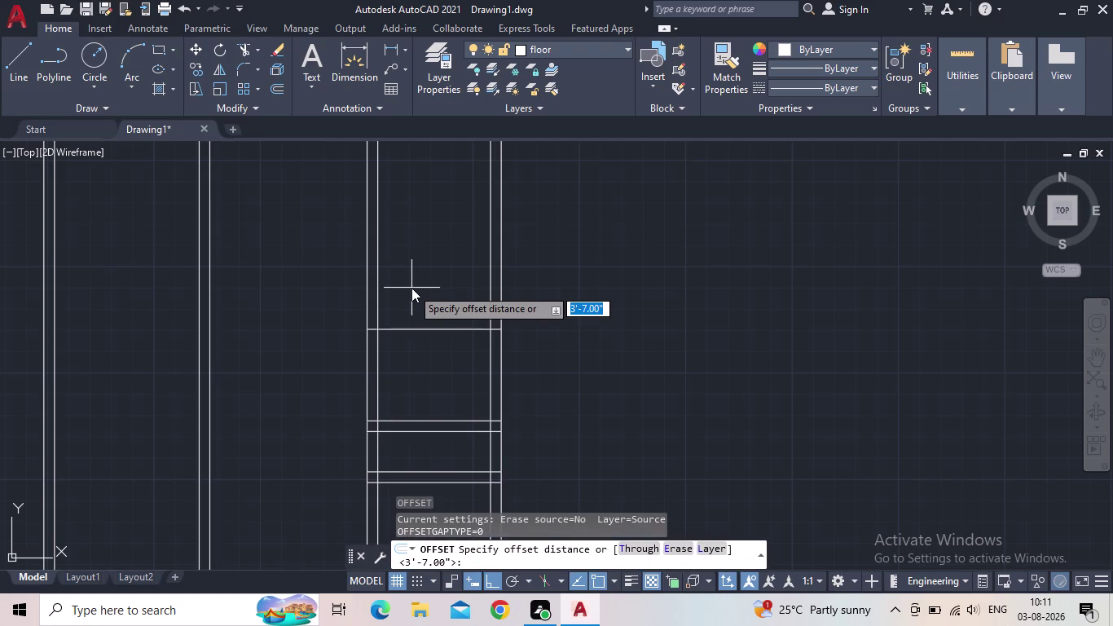
text(")
key(Return)
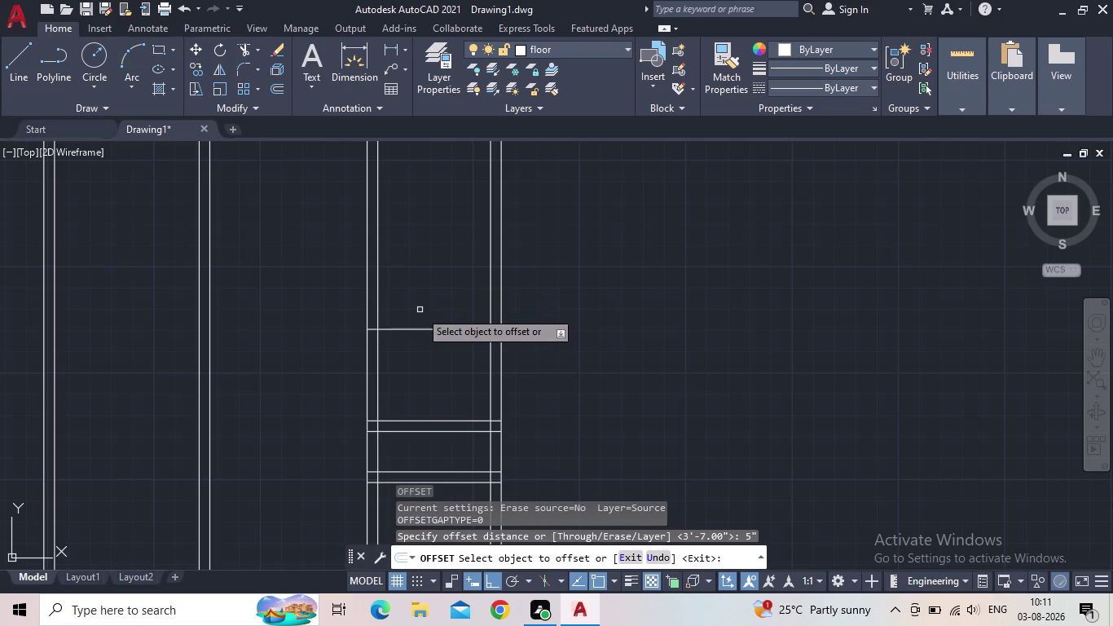
click(420, 330)
click(423, 278)
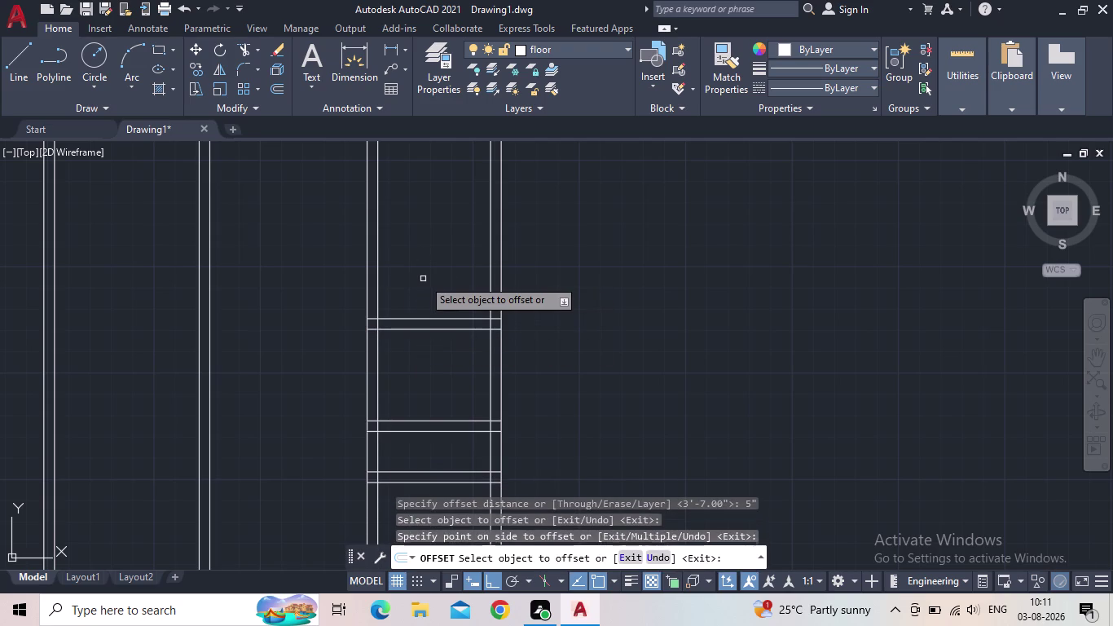
key(Escape)
scroll(down, 3)
middle_drag(397, 376, 416, 356)
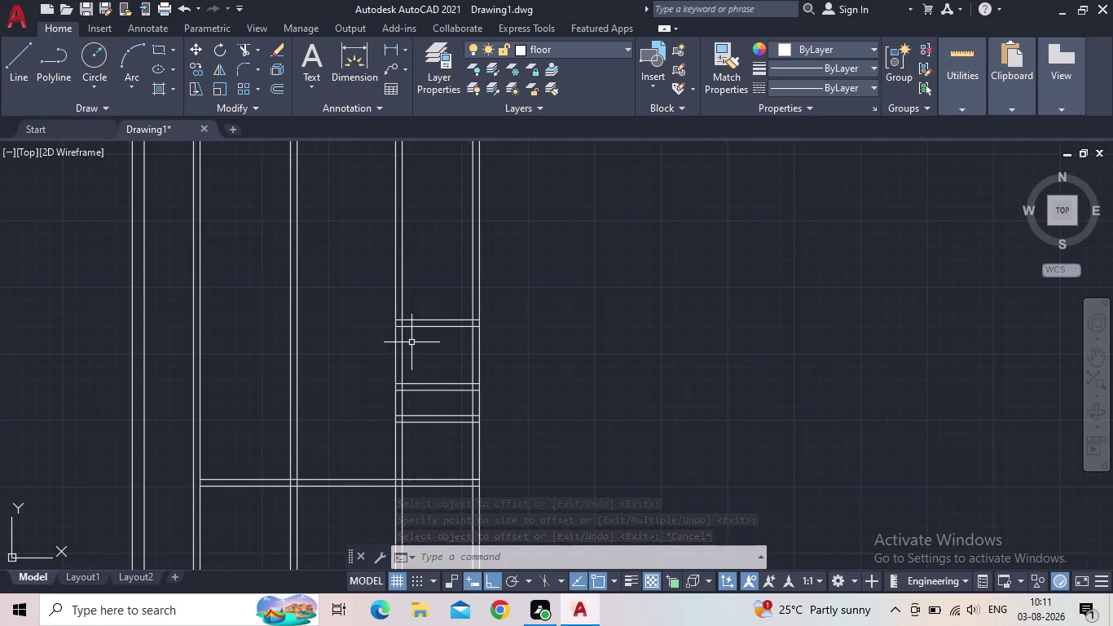
middle_drag(415, 340, 405, 399)
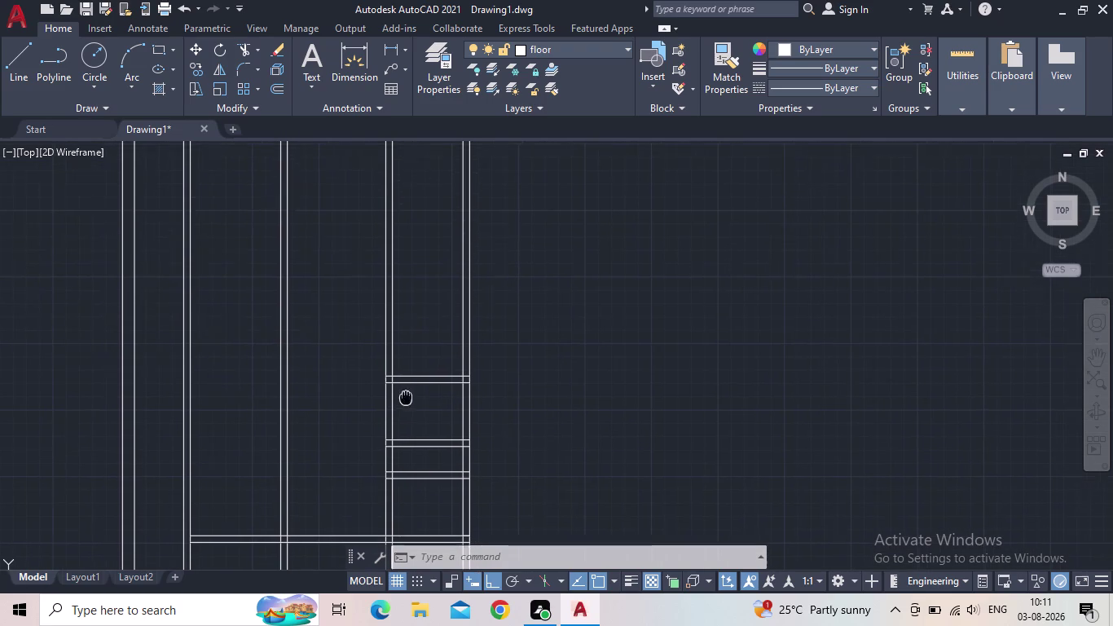
Offset the topmost partition line 10 feet further up.
middle_drag(405, 399, 406, 399)
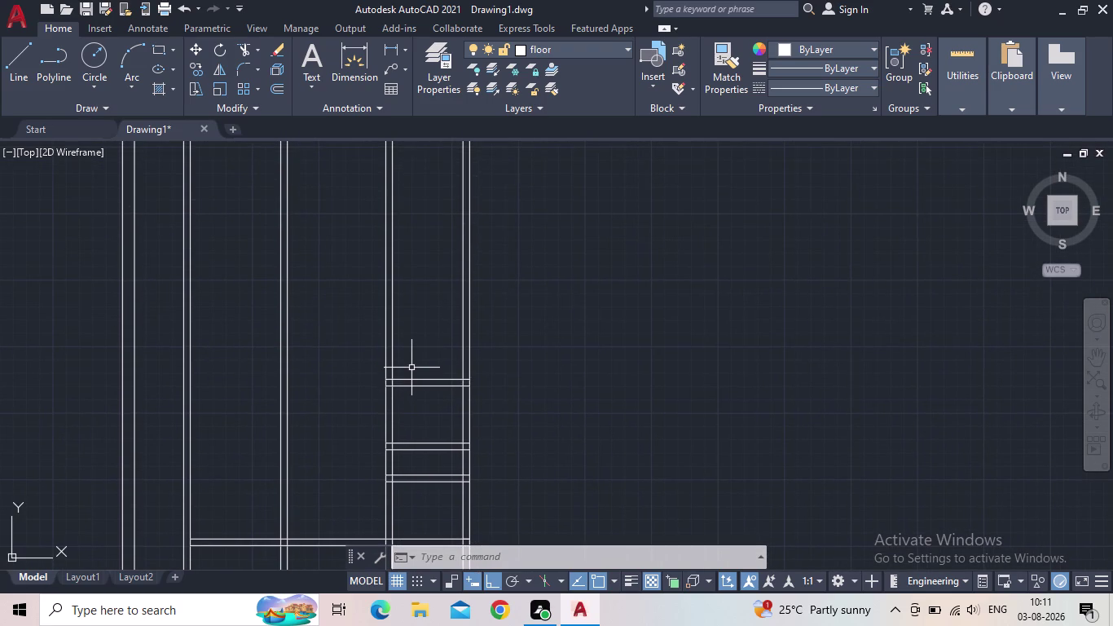
scroll(up, 3)
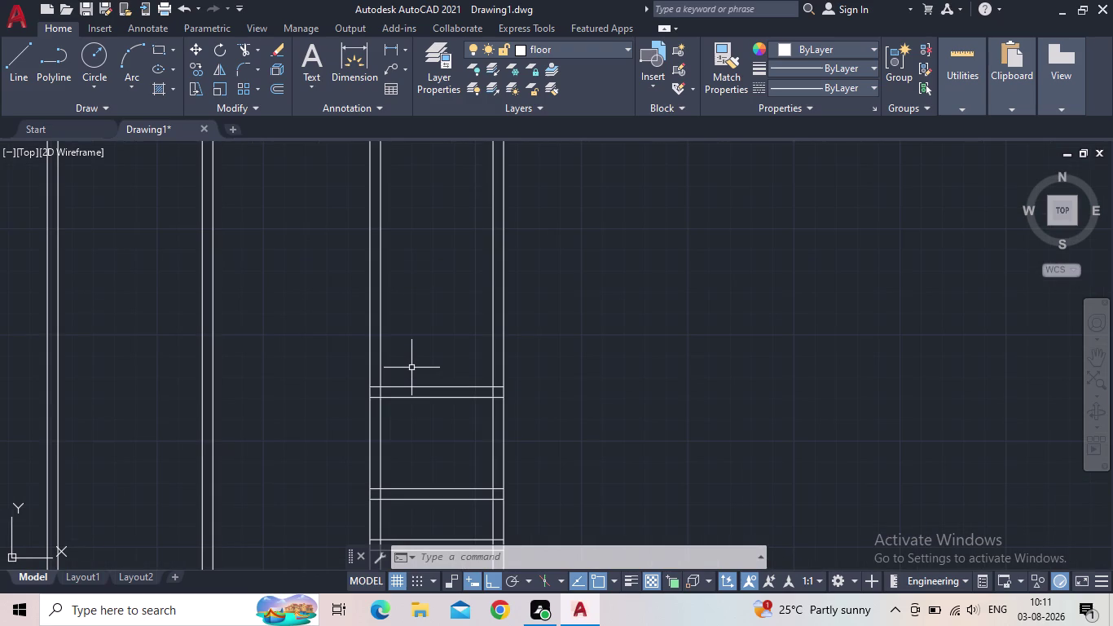
key(o)
key(Return)
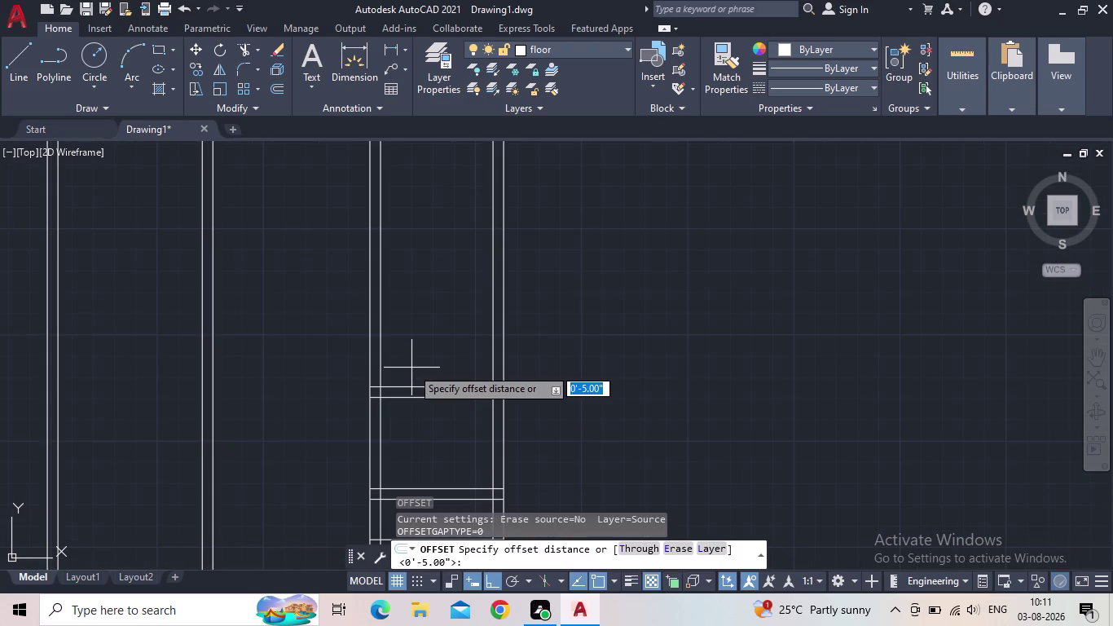
text(10)
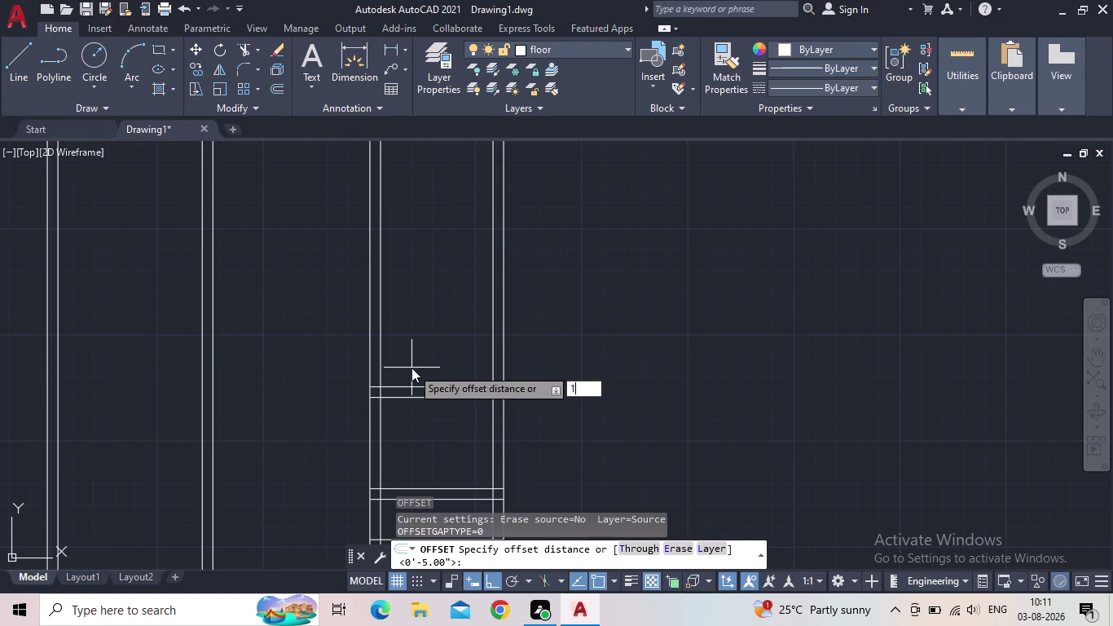
key(apostrophe)
key(Return)
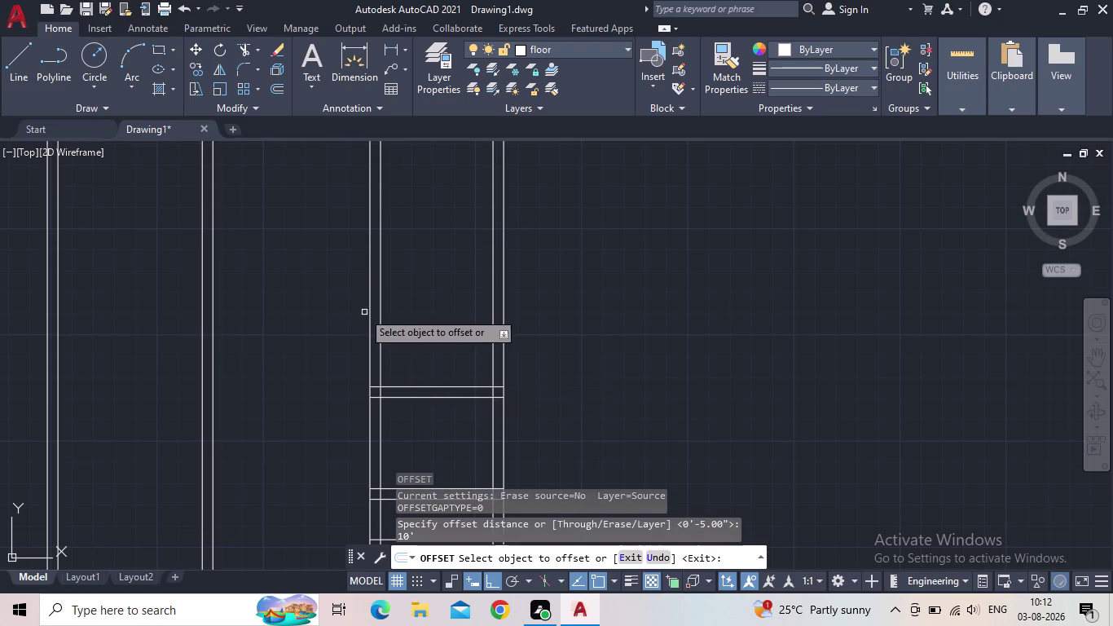
click(413, 386)
scroll(down, 3)
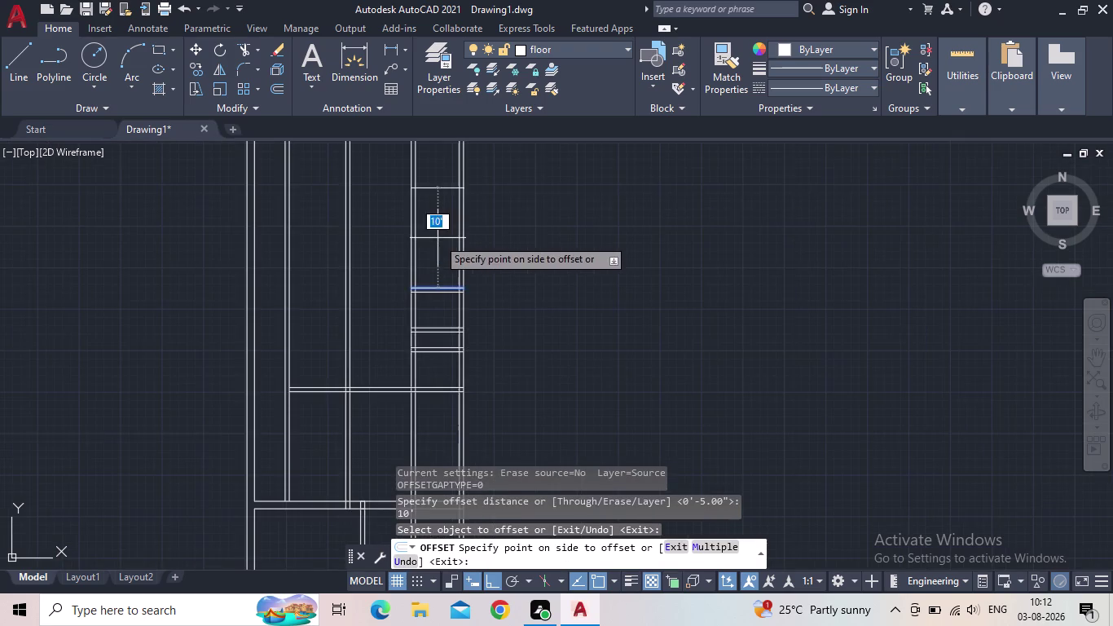
middle_drag(437, 238, 476, 321)
click(476, 283)
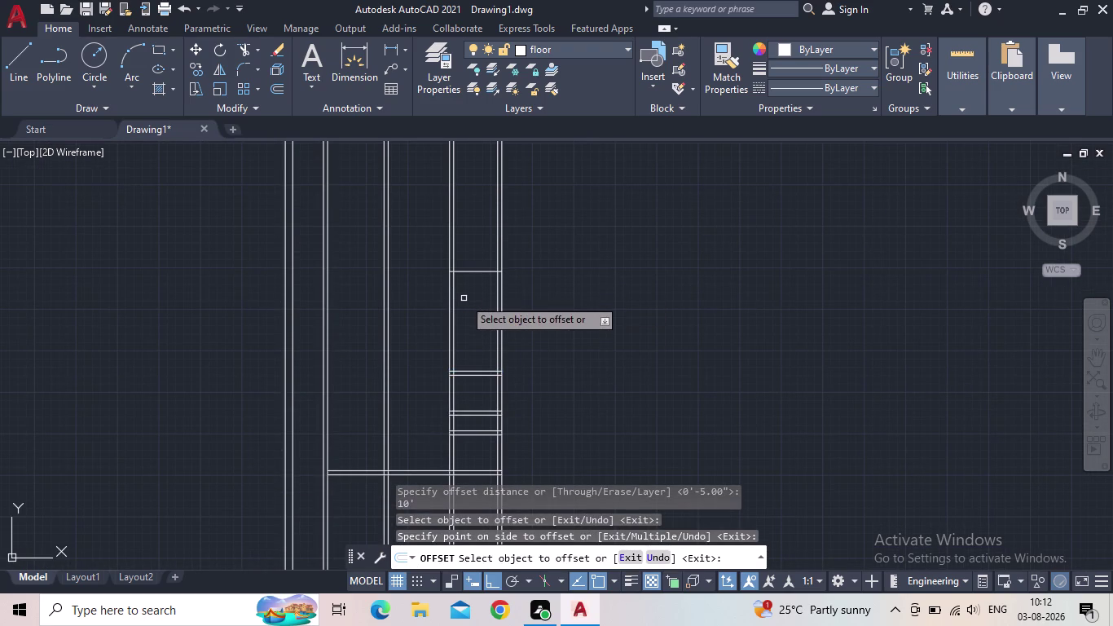
key(Escape)
Offset the new partition line 9 inches to form a double-line partition.
key(o)
key(Return)
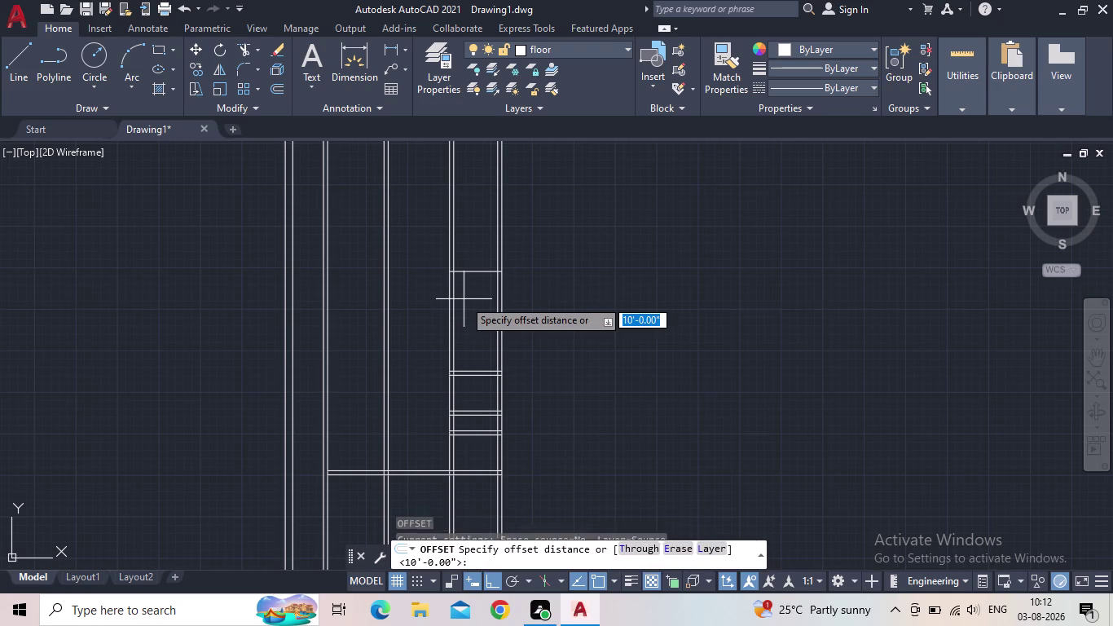
key(9)
key(shift+quotedbl)
key(Return)
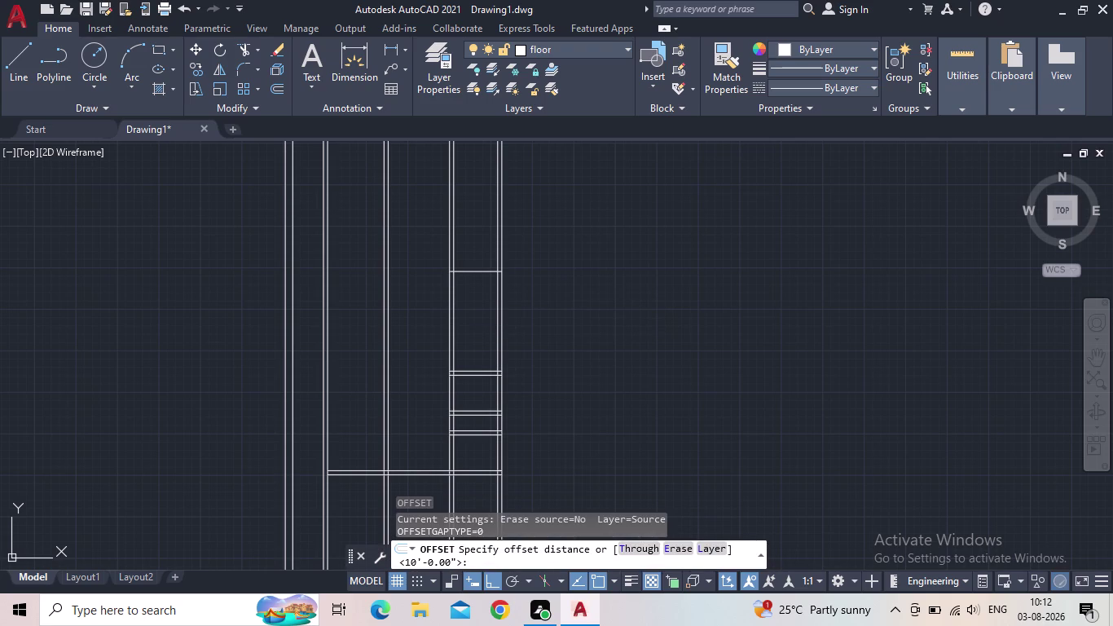
scroll(up, 3)
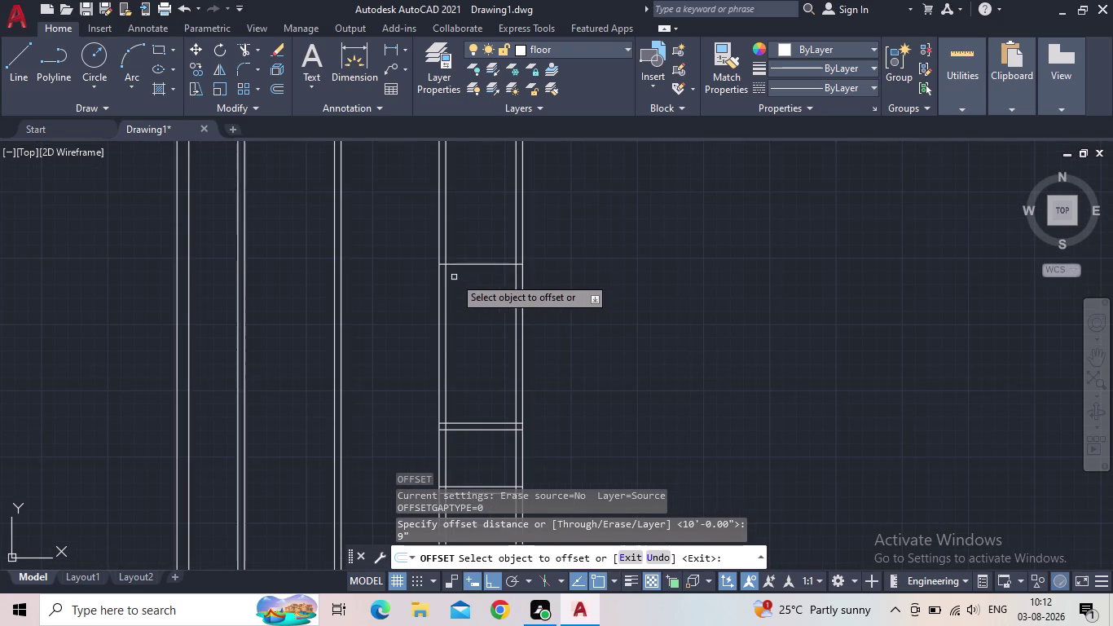
click(473, 263)
click(490, 222)
scroll(down, 3)
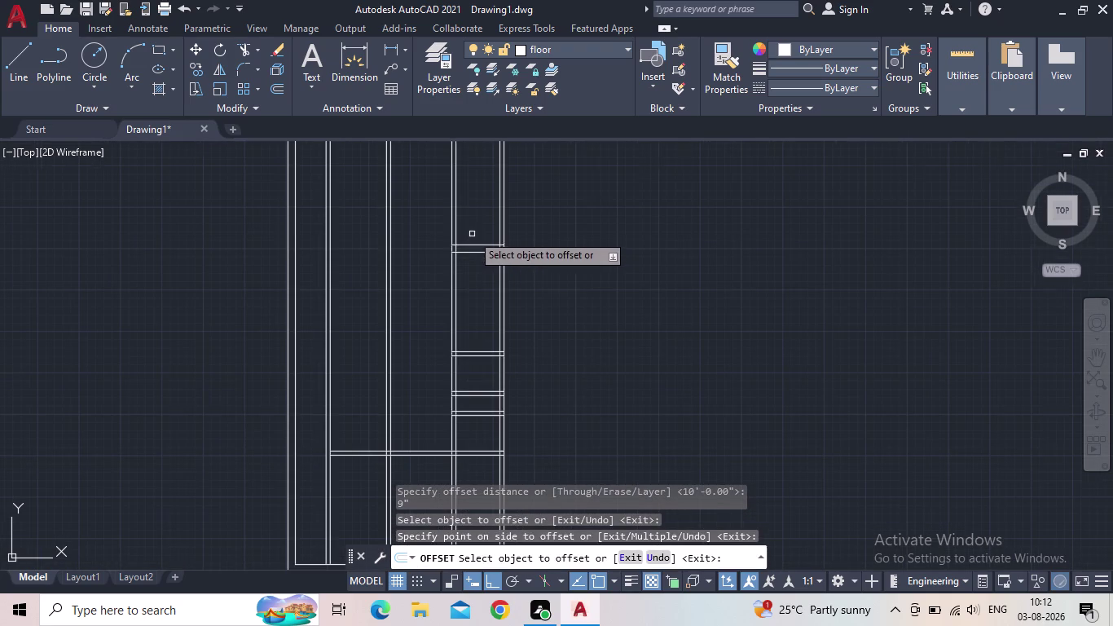
key(Escape)
scroll(down, 3)
middle_drag(458, 245, 460, 246)
scroll(up, 3)
middle_drag(459, 245, 518, 245)
middle_drag(525, 245, 535, 245)
scroll(up, 3)
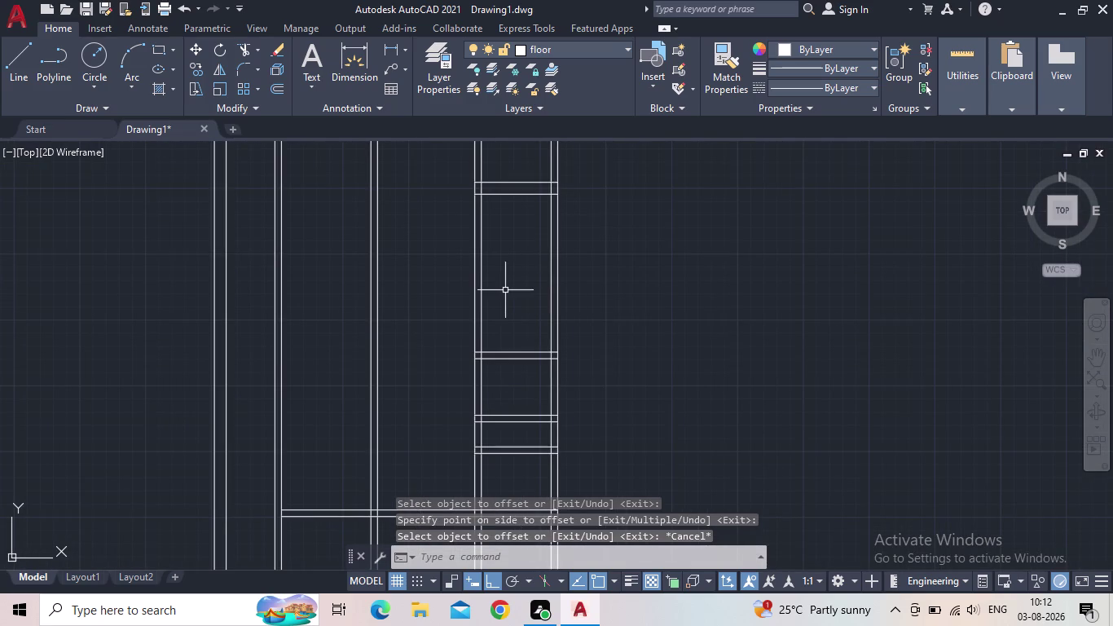
Fence-trim the crossing partition lines with TR.
text(tr)
key(space)
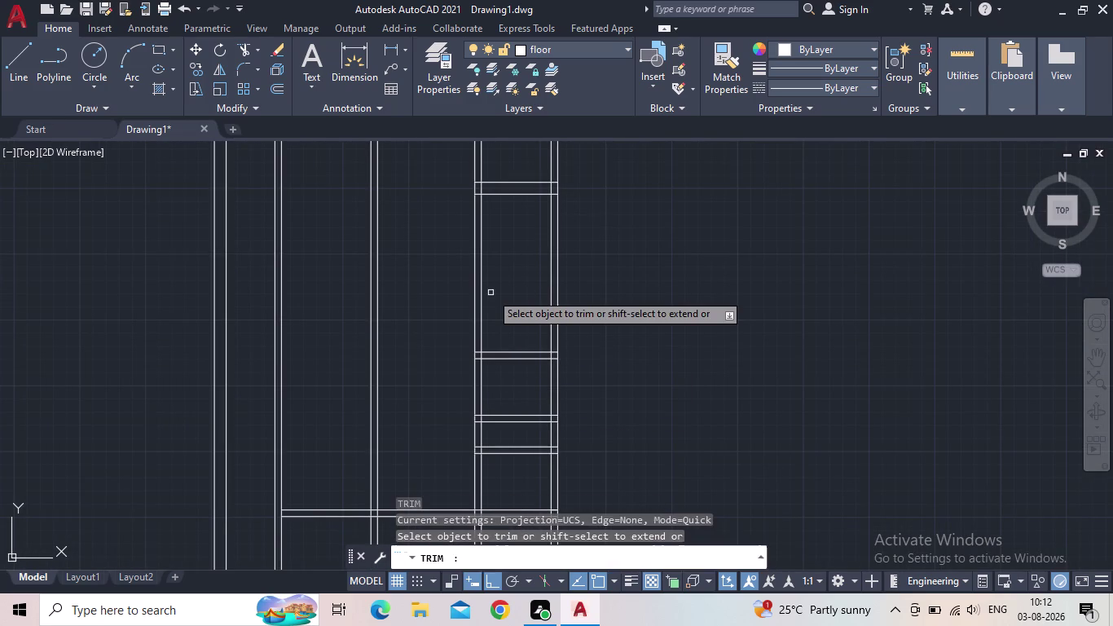
drag(491, 293, 437, 288)
scroll(down, 3)
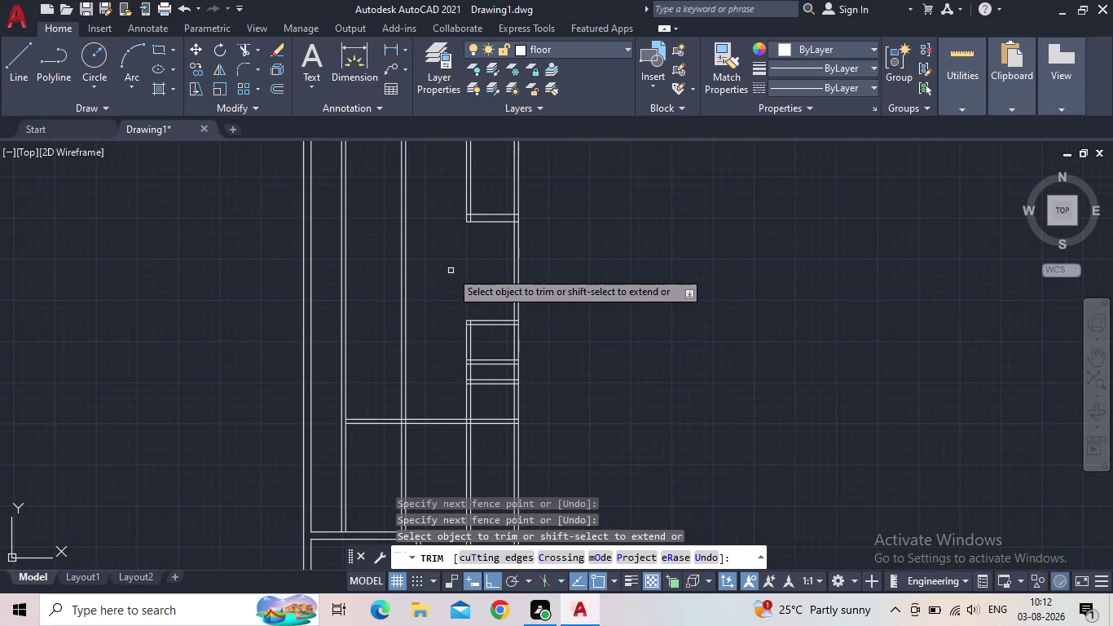
key(Escape)
Offset a vertical wall line by 15'1".
key(o)
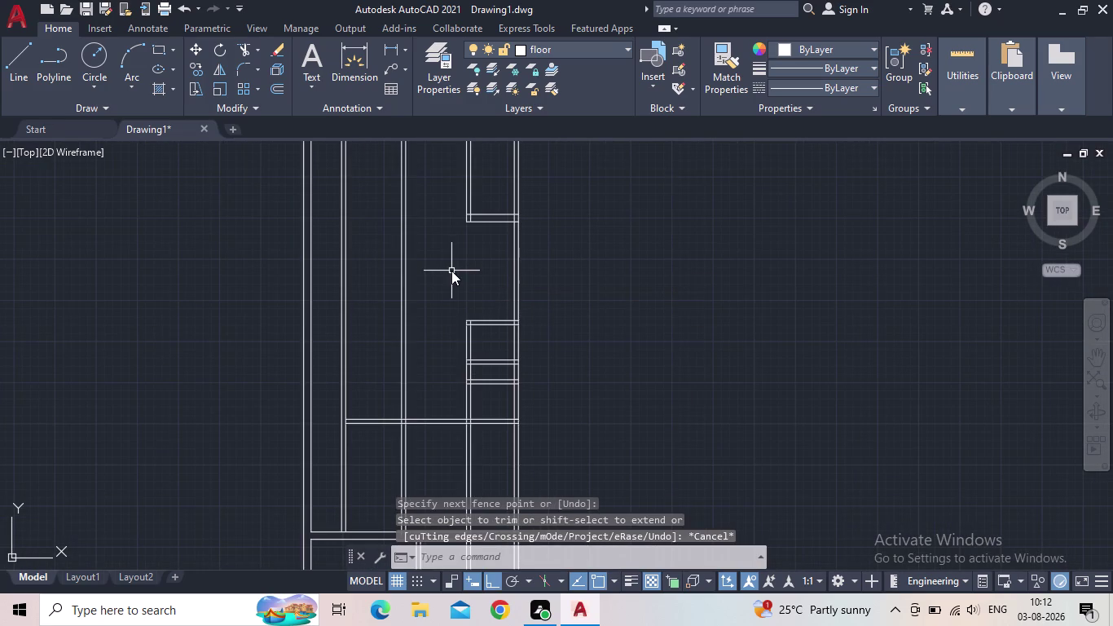
key(Return)
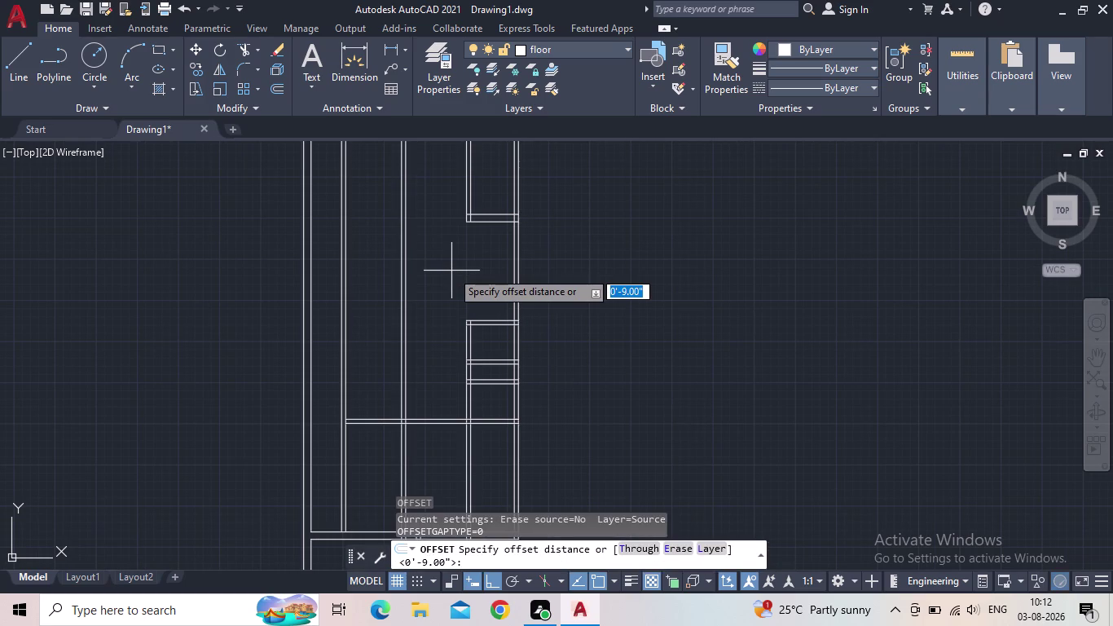
text(15)
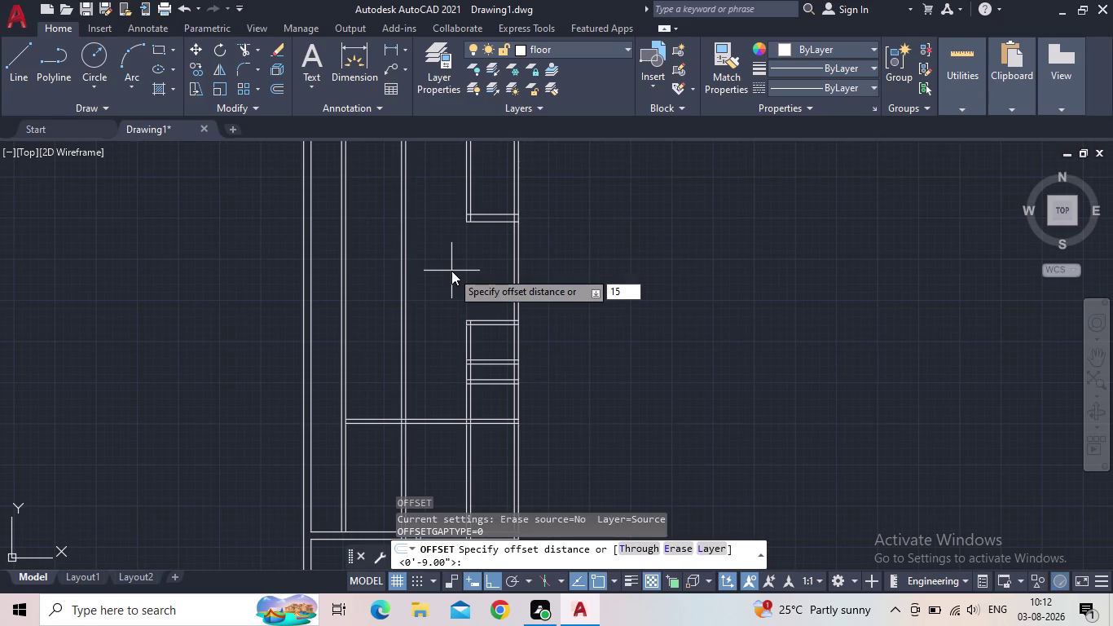
key(apostrophe)
text(1")
key(Return)
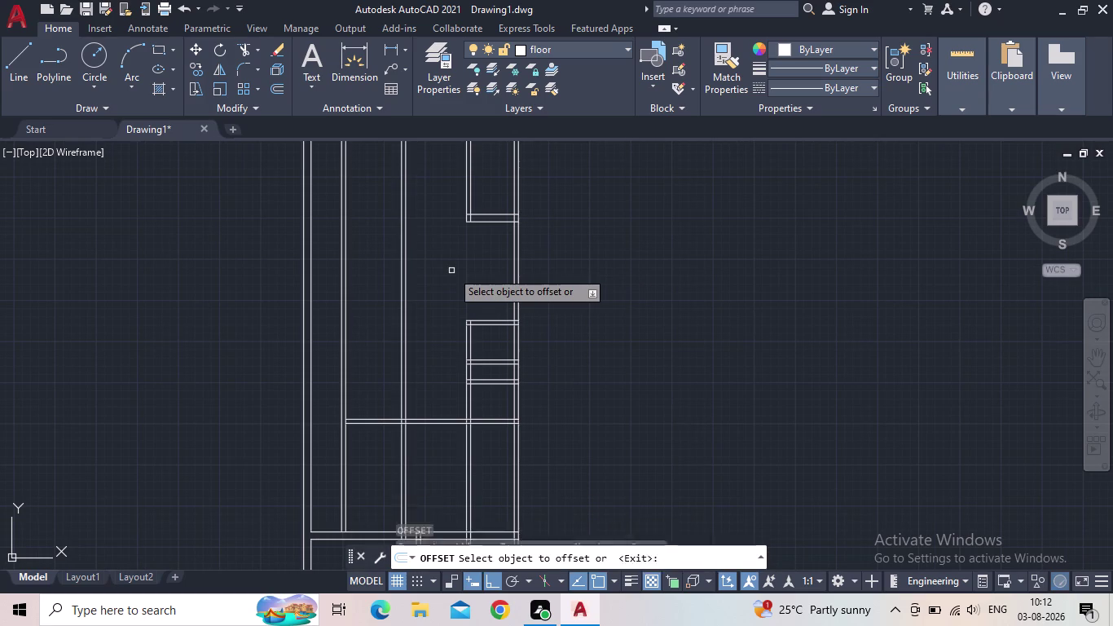
drag(512, 268, 505, 269)
click(352, 270)
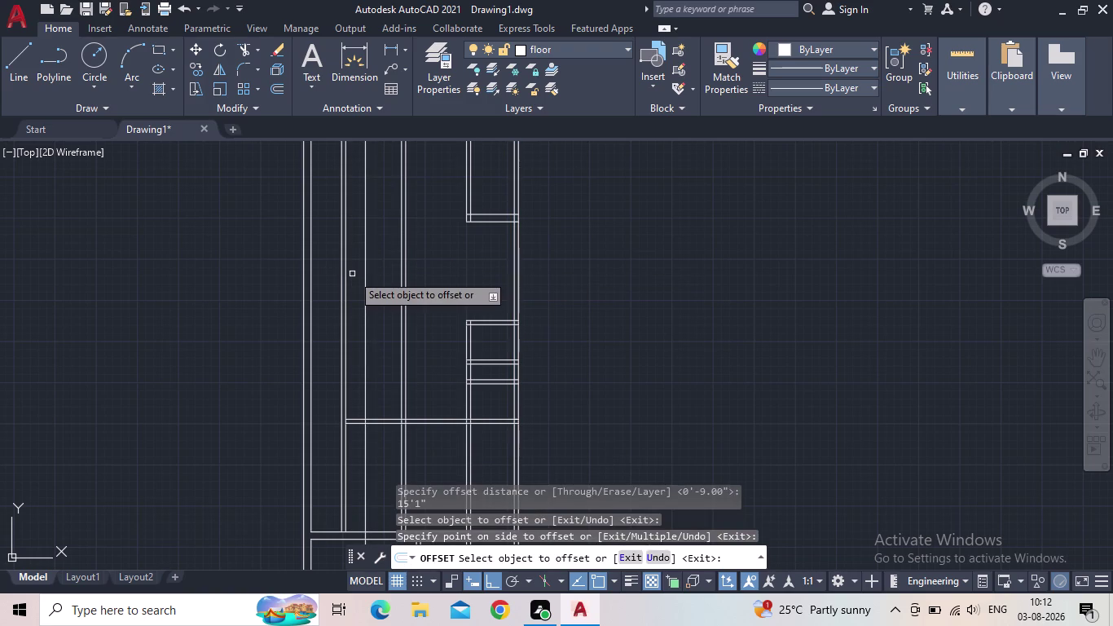
key(Escape)
Recentre on the new line and begin selecting the misplaced vertical line.
scroll(up, 3)
middle_drag(357, 282, 402, 320)
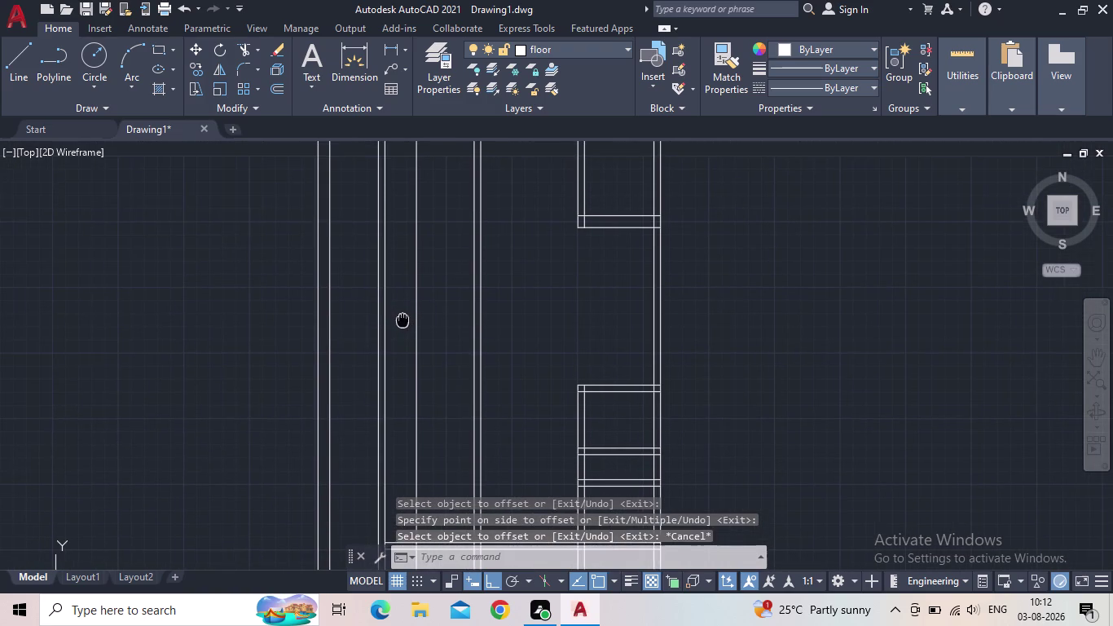
middle_drag(402, 320, 406, 324)
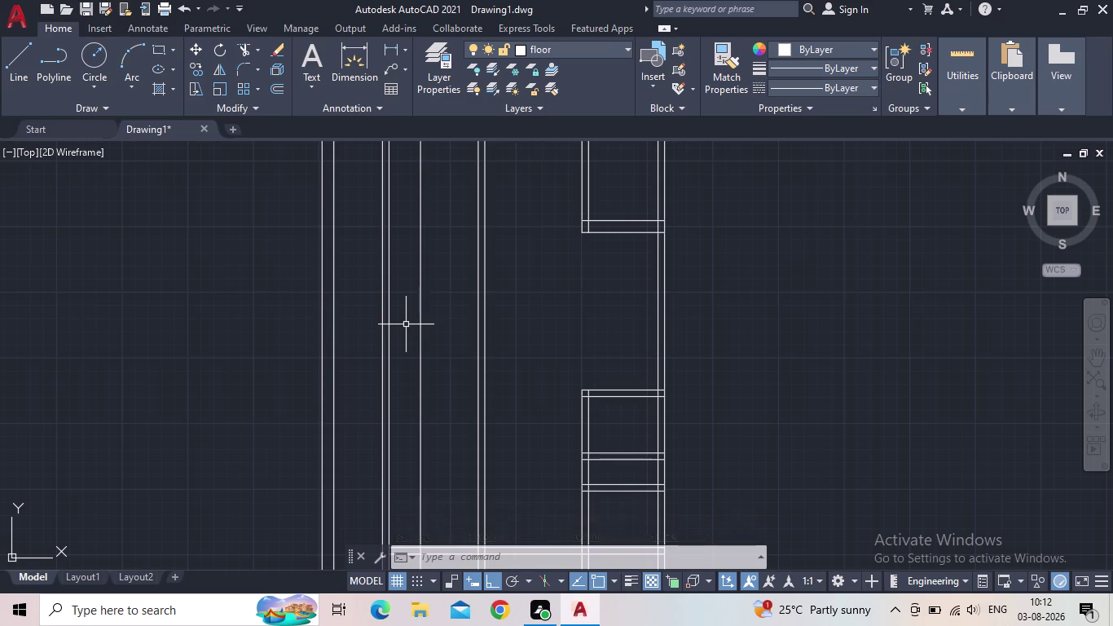
scroll(down, 3)
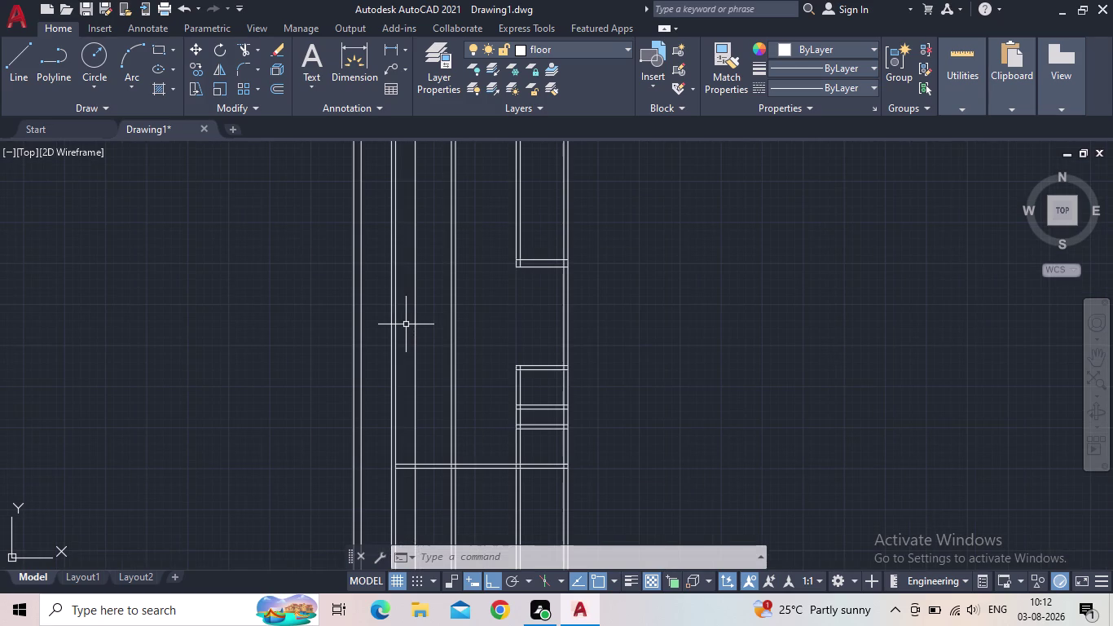
drag(424, 315, 416, 316)
Delete the misplaced vertical line and set a 15'1" offset distance.
click(405, 315)
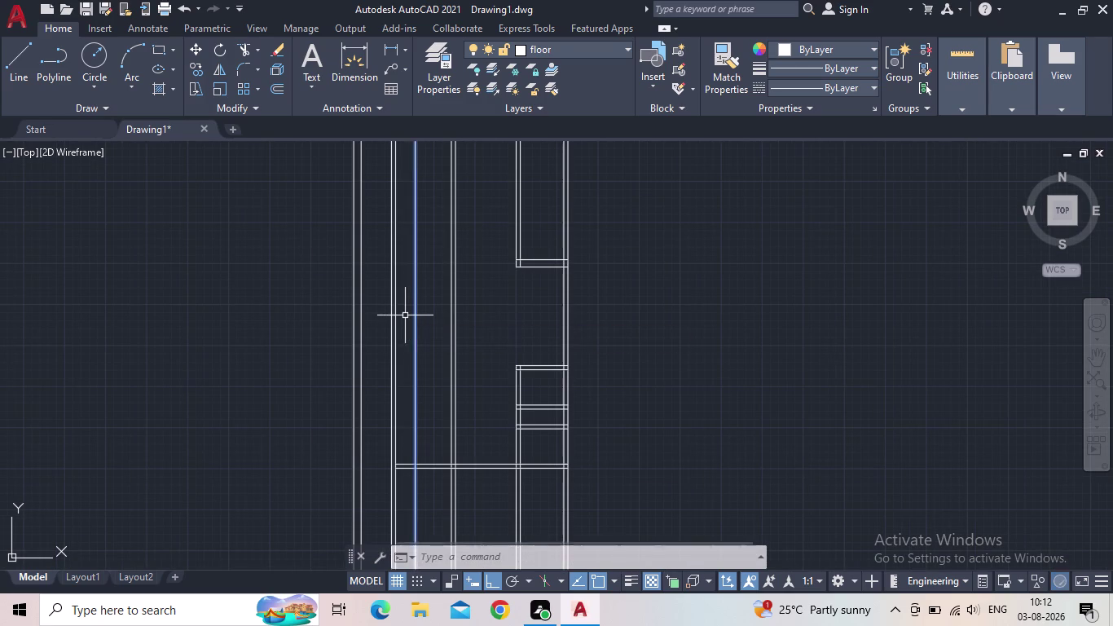
key(Delete)
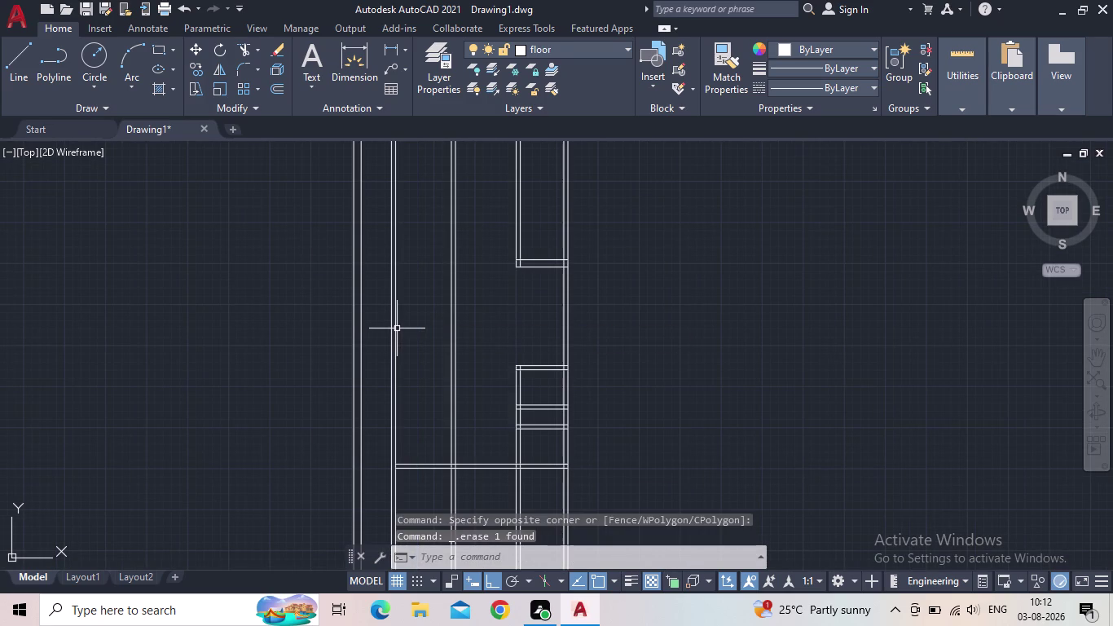
key(o)
key(Return)
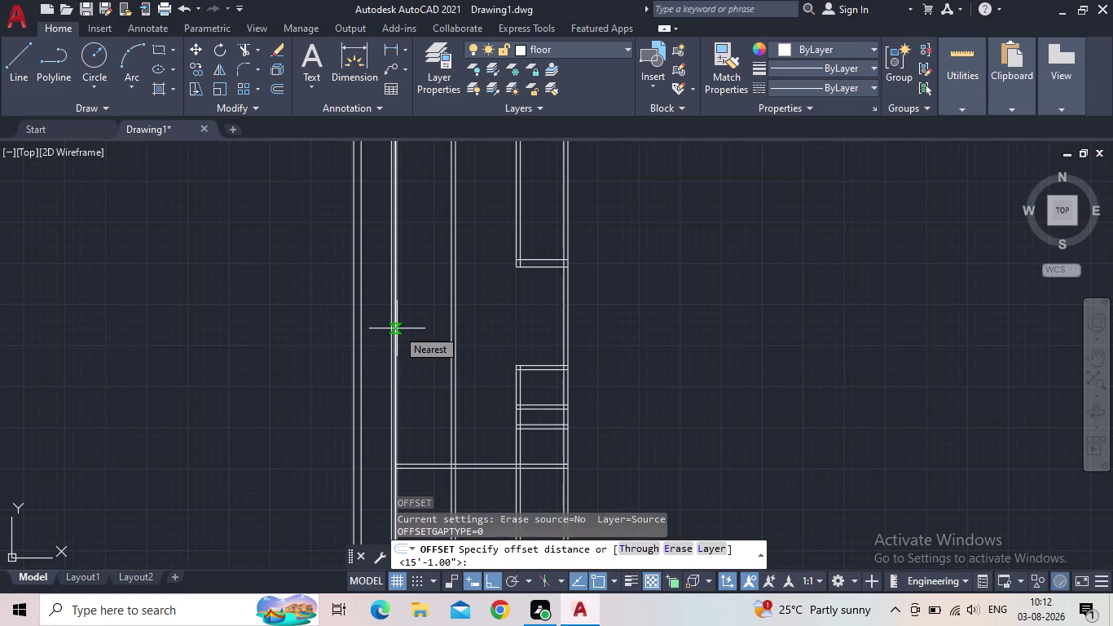
text(15'1)
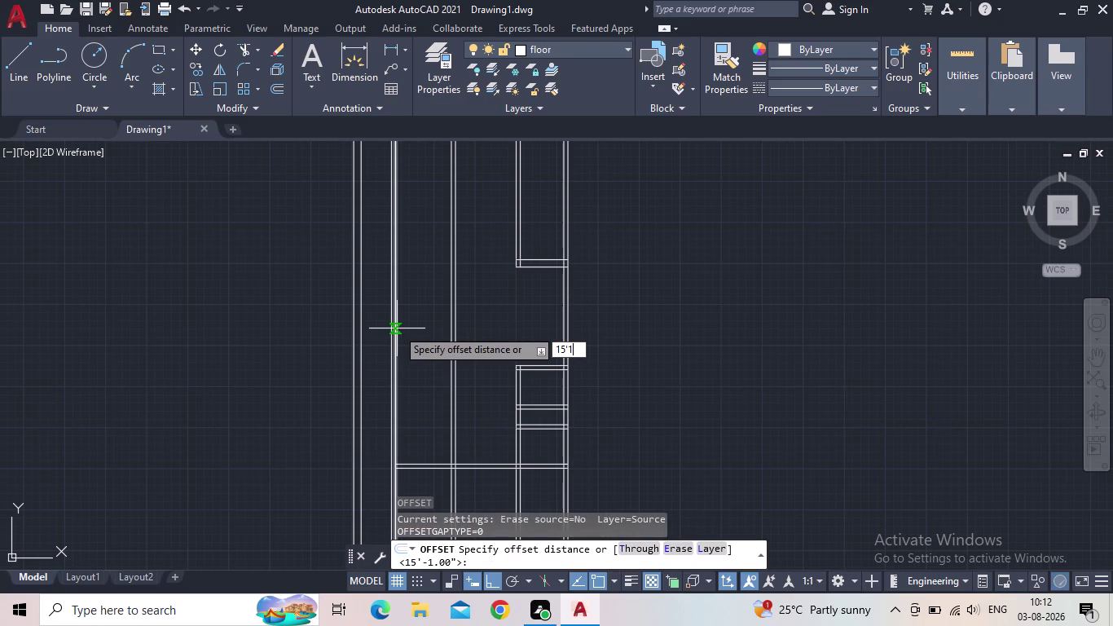
text(")
key(Return)
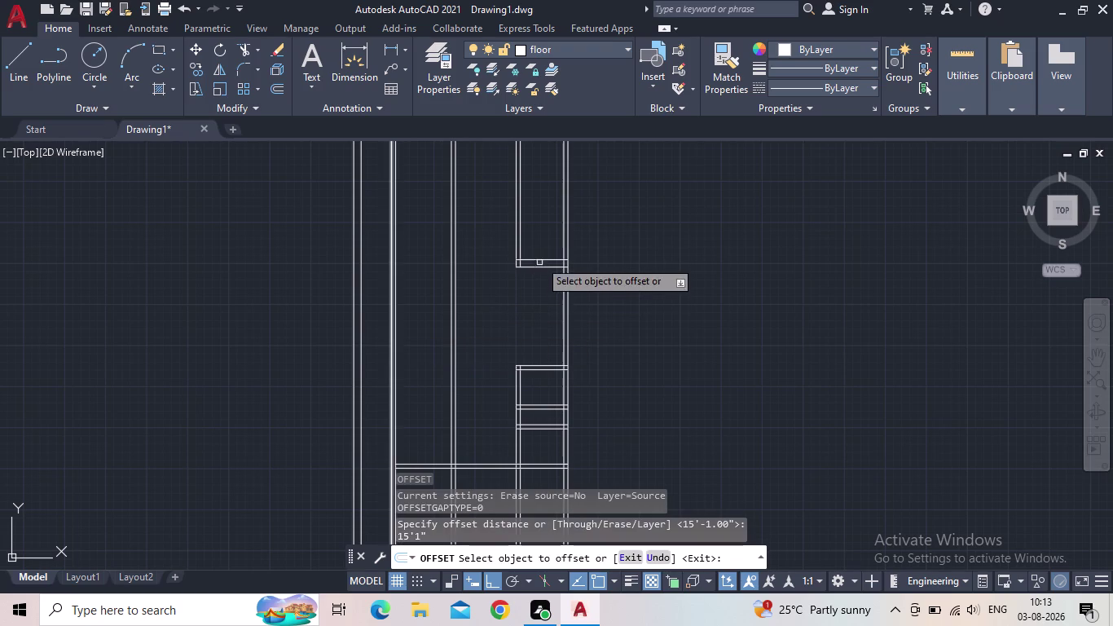
Offset the right wall line 15'1" toward the partitions.
middle_drag(509, 247, 543, 418)
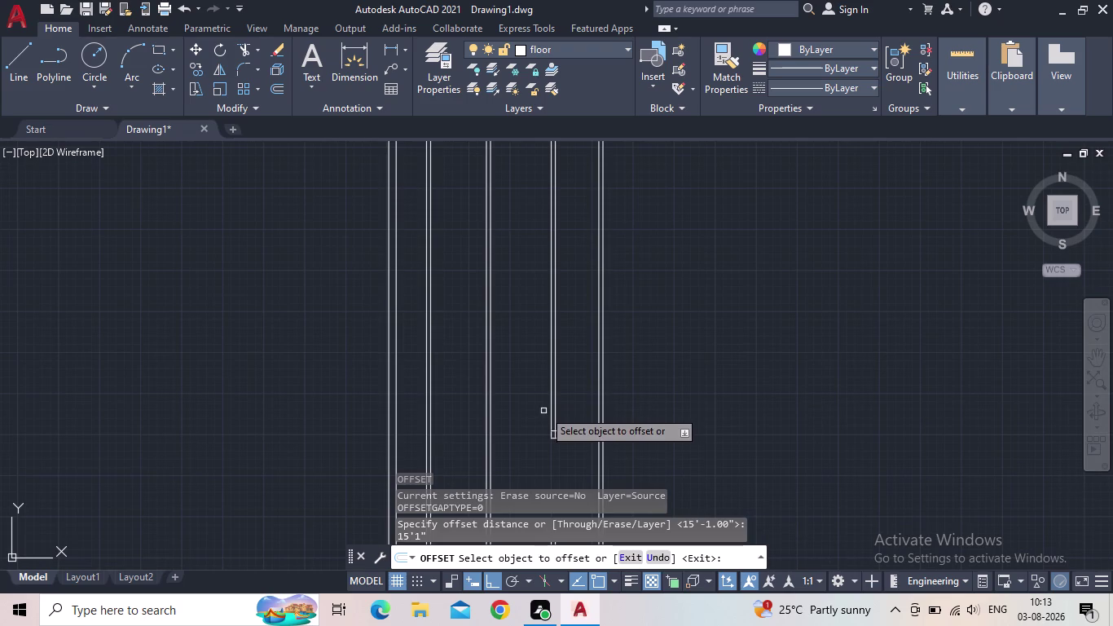
scroll(up, 3)
middle_drag(557, 437, 558, 256)
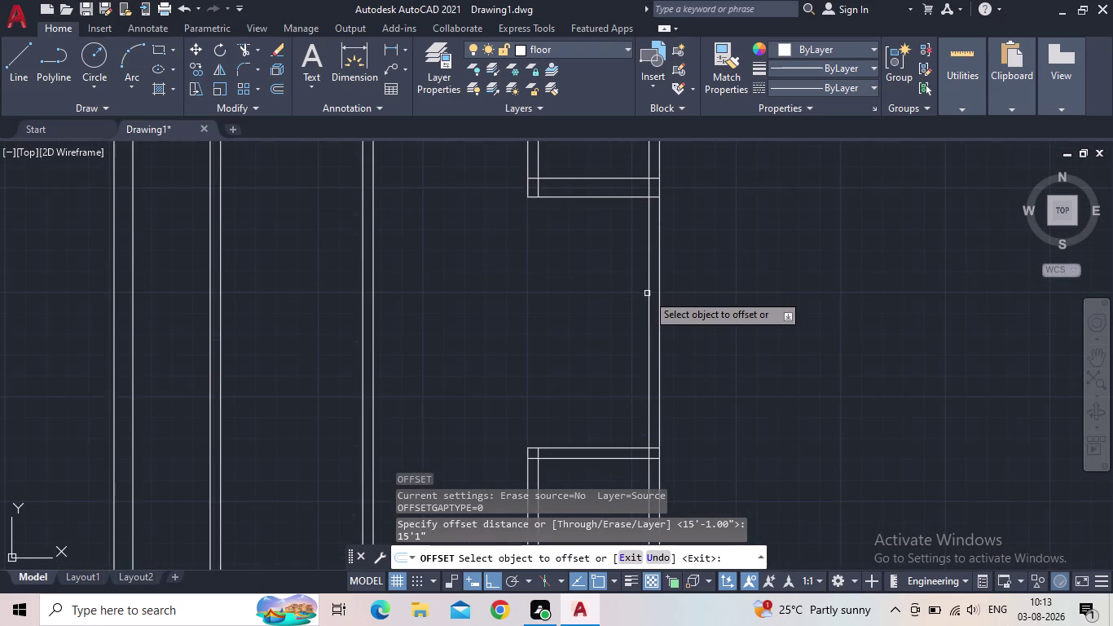
click(648, 295)
middle_drag(292, 326, 442, 303)
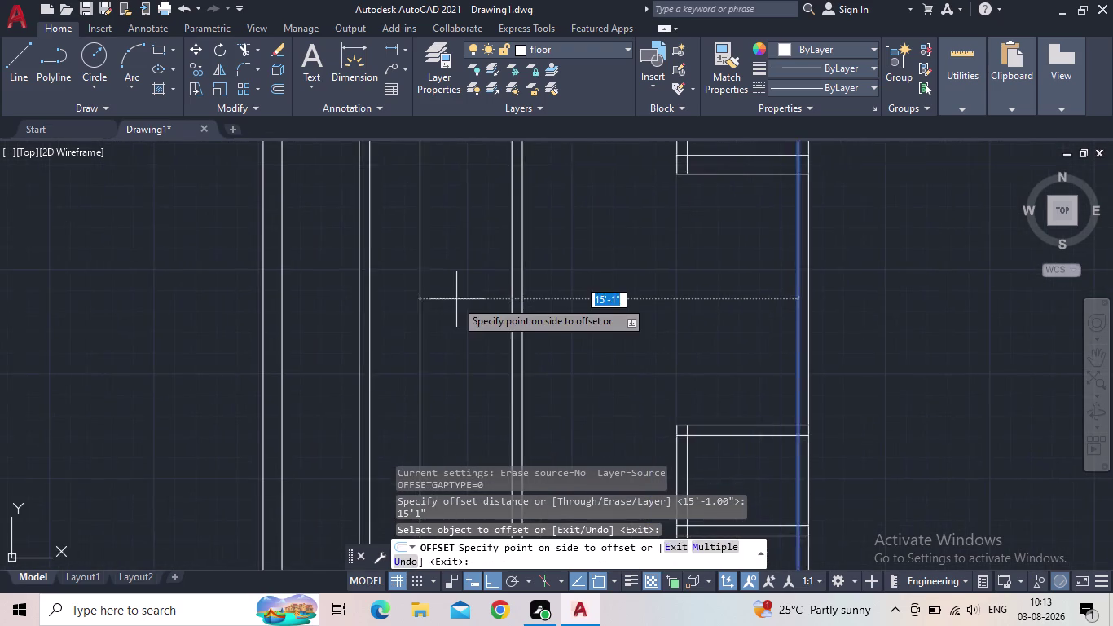
scroll(down, 3)
middle_drag(444, 304, 442, 212)
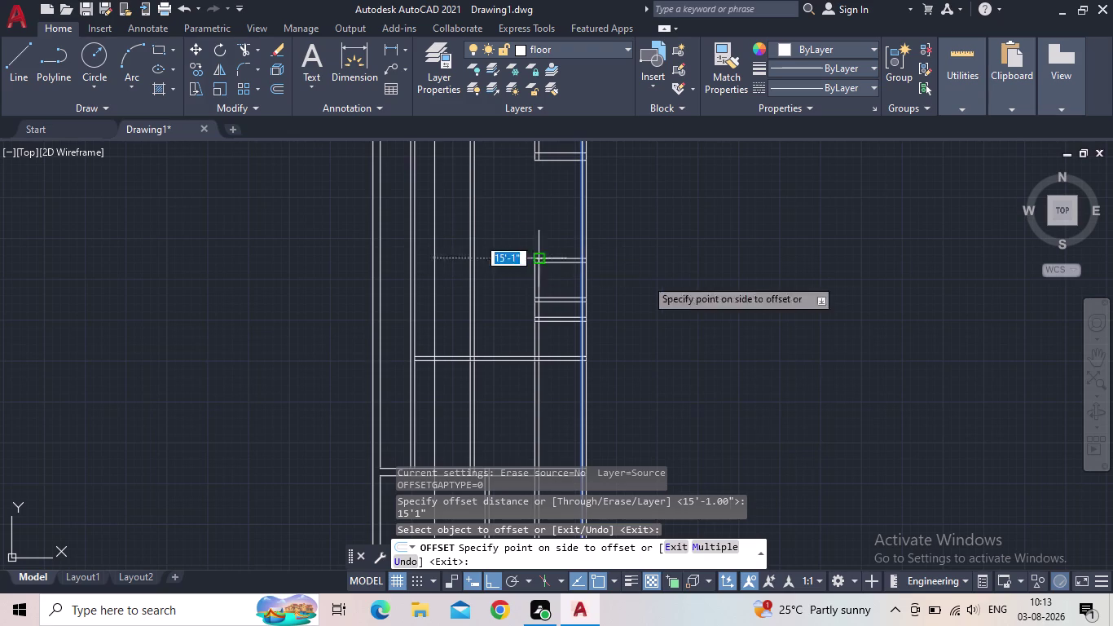
key(Escape)
scroll(down, 3)
middle_drag(539, 283, 538, 303)
scroll(up, 3)
middle_drag(577, 323, 546, 255)
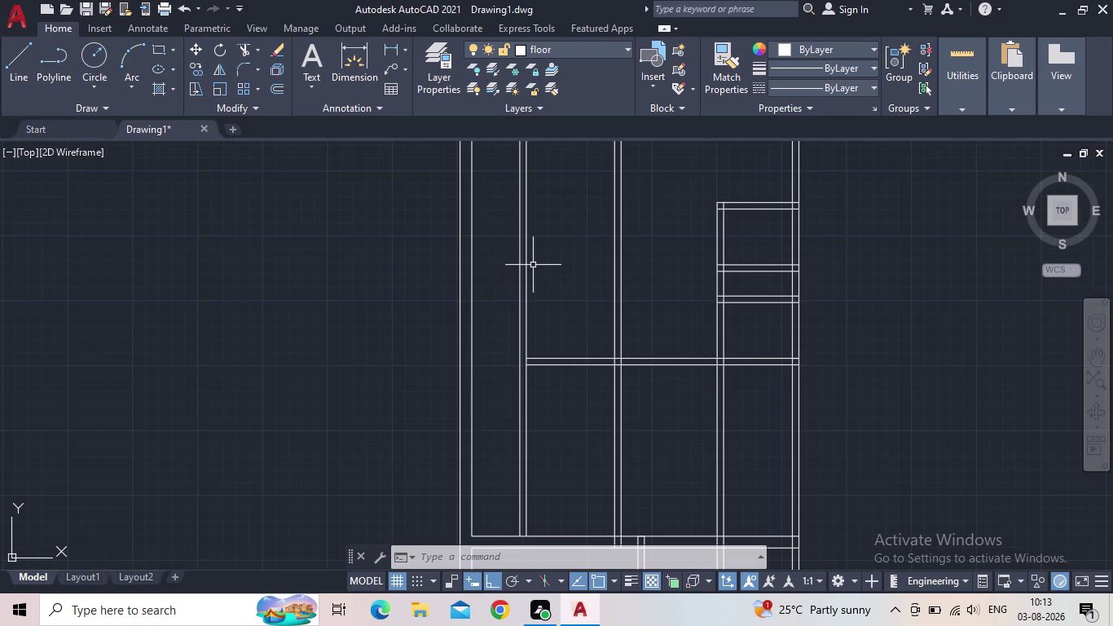
scroll(down, 3)
middle_drag(546, 303, 531, 330)
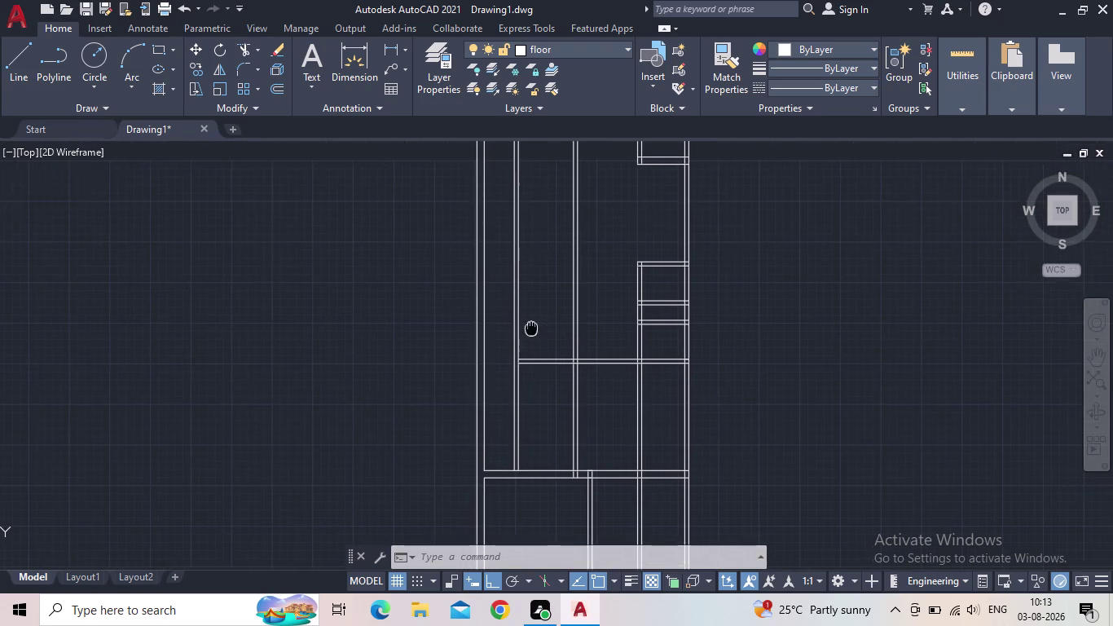
middle_drag(531, 329, 529, 332)
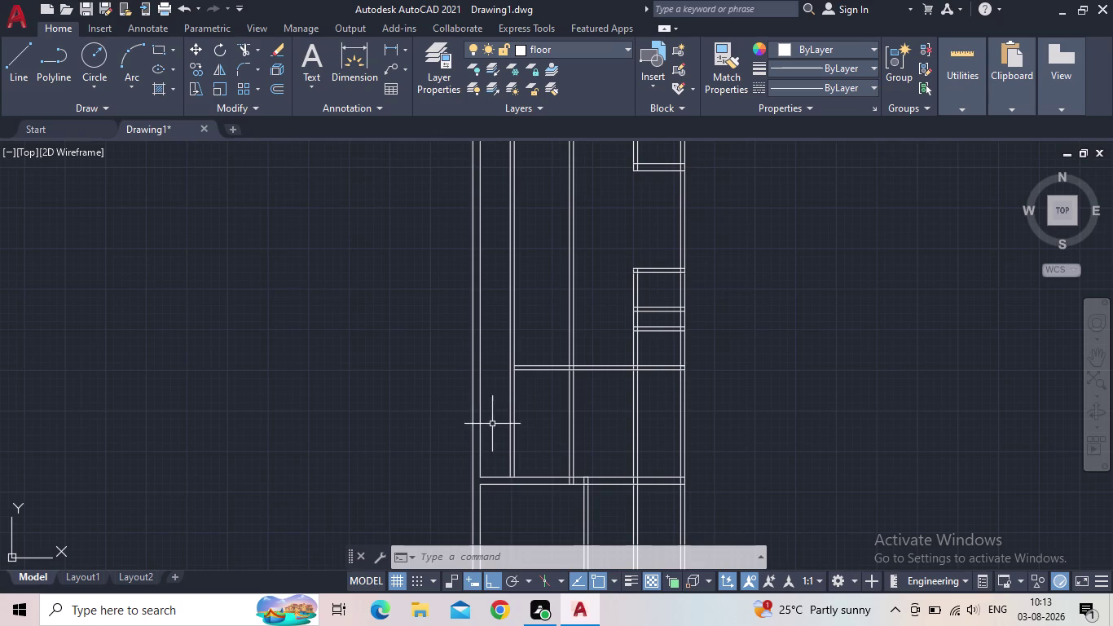
middle_drag(551, 398, 535, 418)
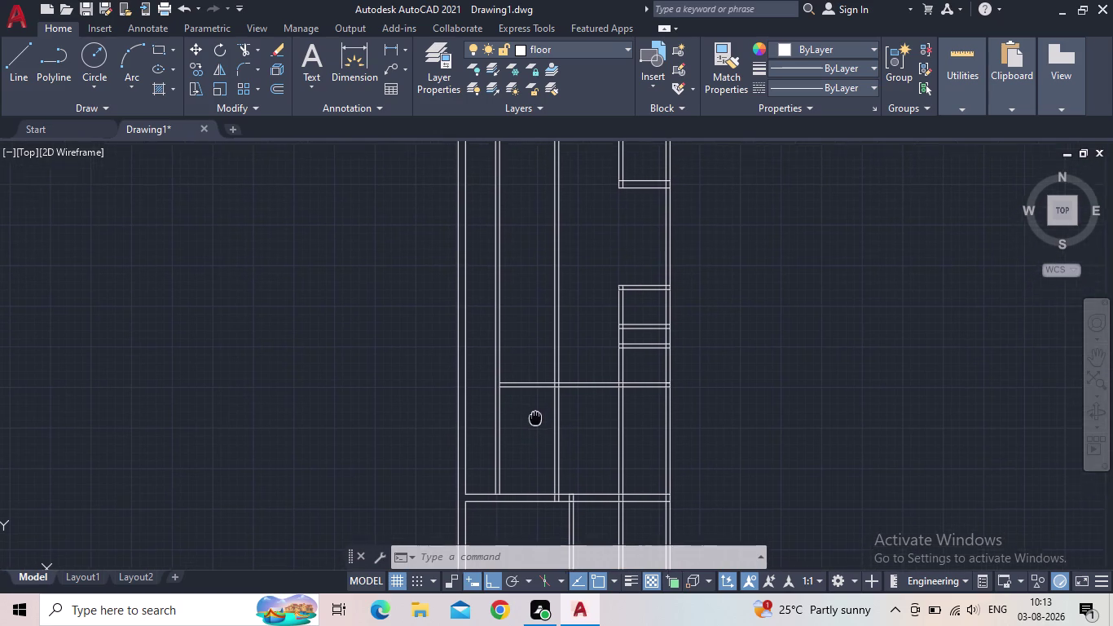
middle_drag(534, 417, 531, 425)
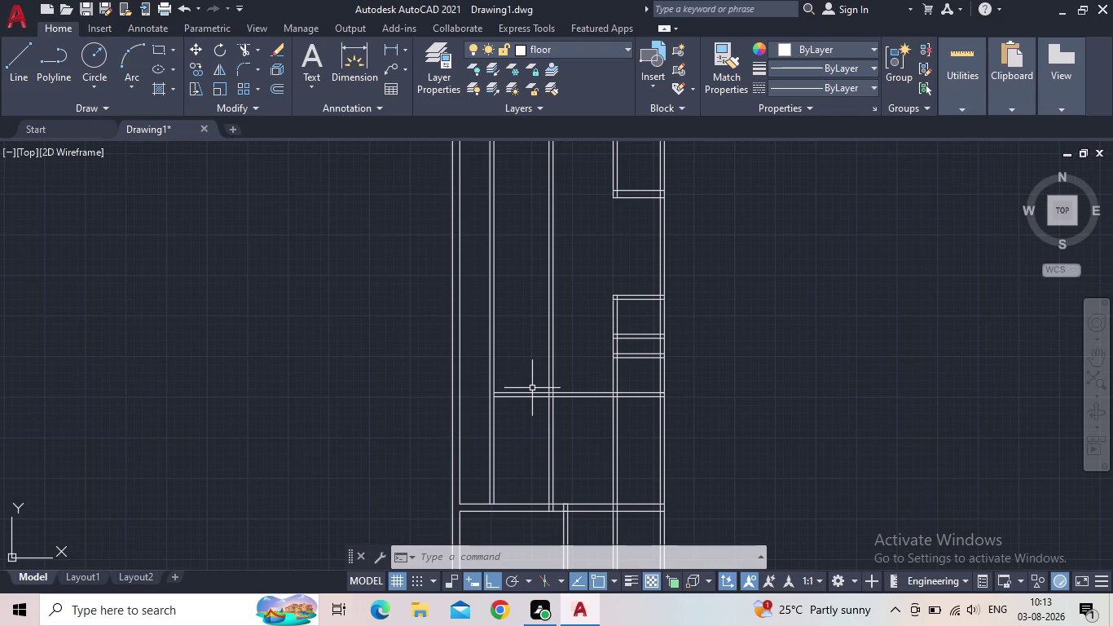
middle_drag(514, 363, 550, 382)
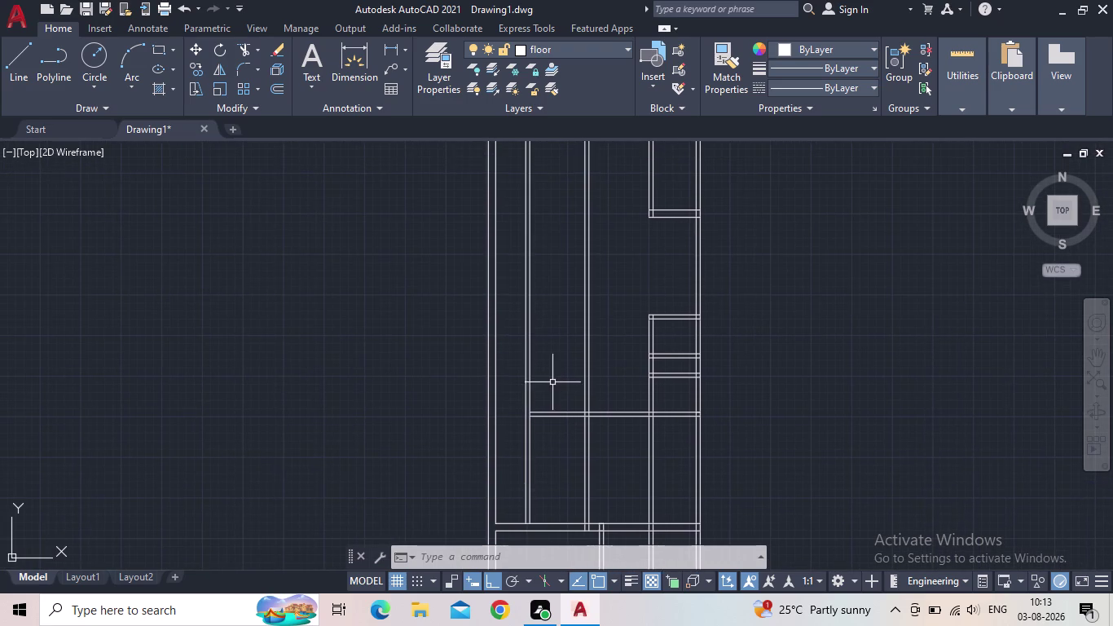
middle_drag(555, 432, 541, 362)
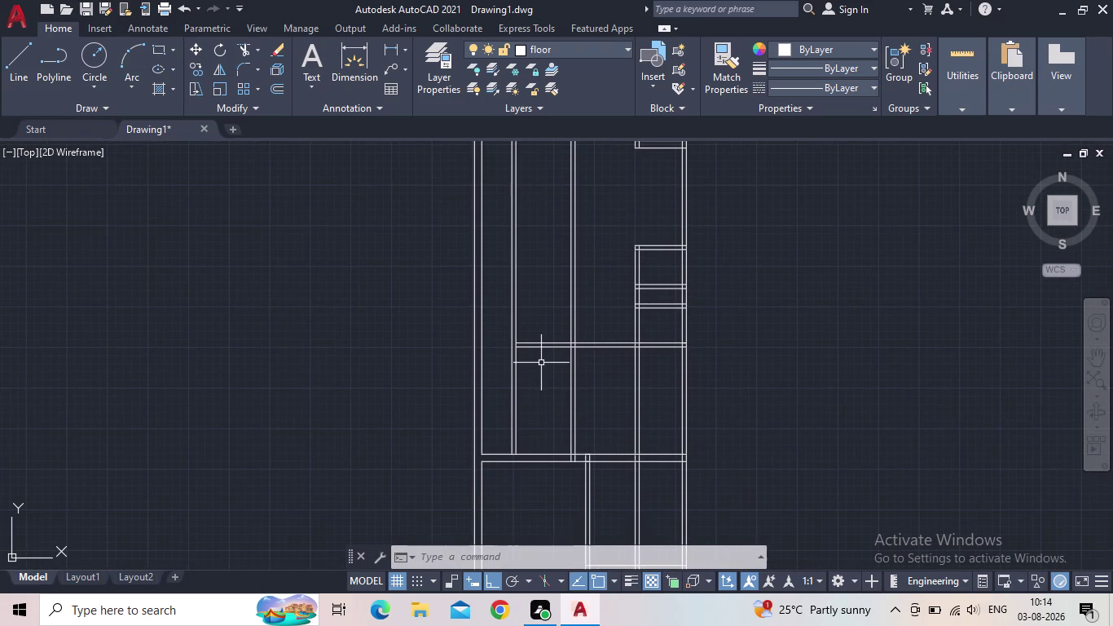
scroll(up, 3)
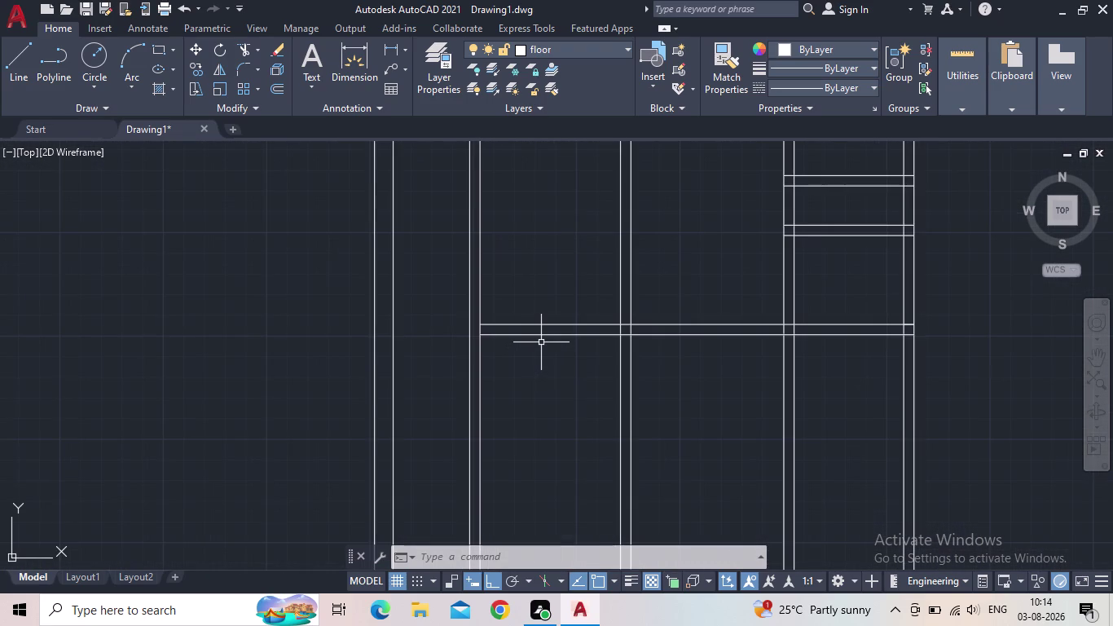
key(o)
key(Return)
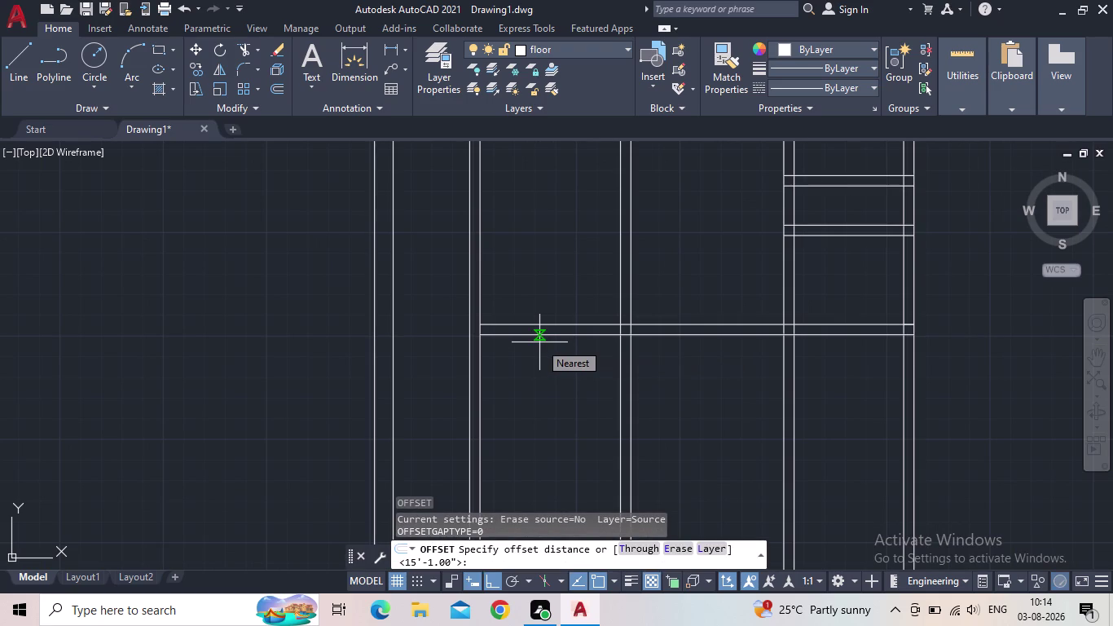
text(9'5)
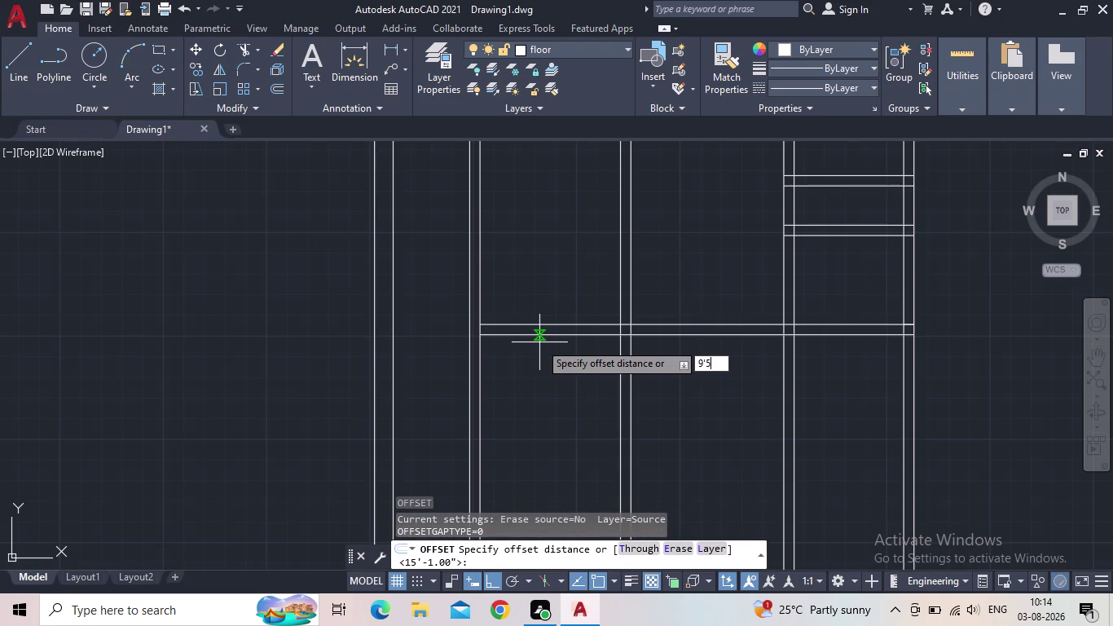
text(")
key(Return)
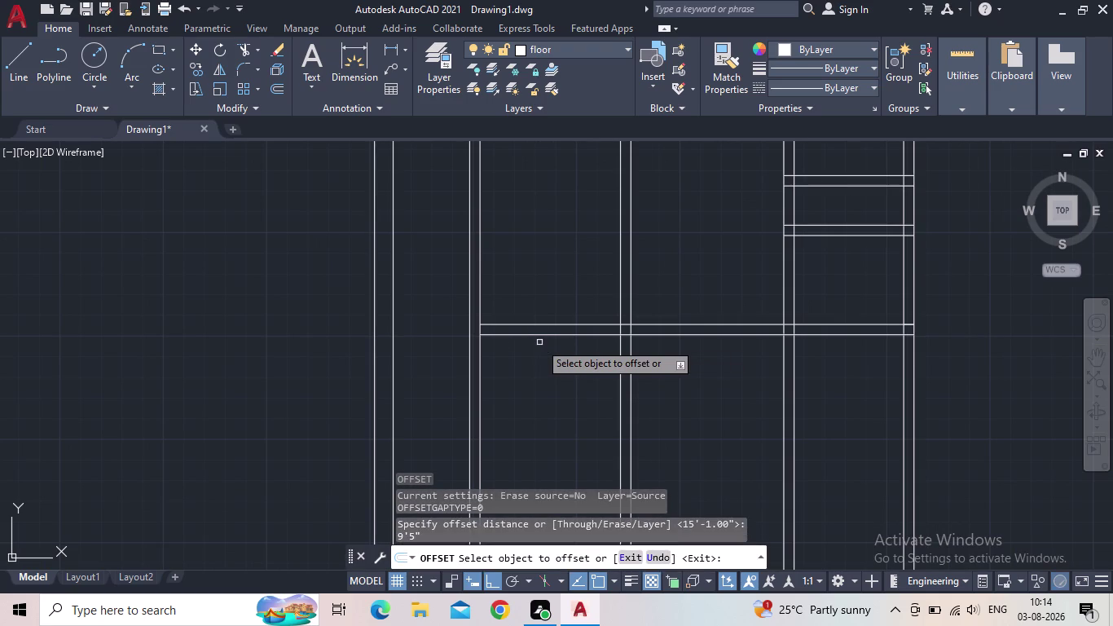
click(541, 325)
middle_drag(528, 205, 530, 216)
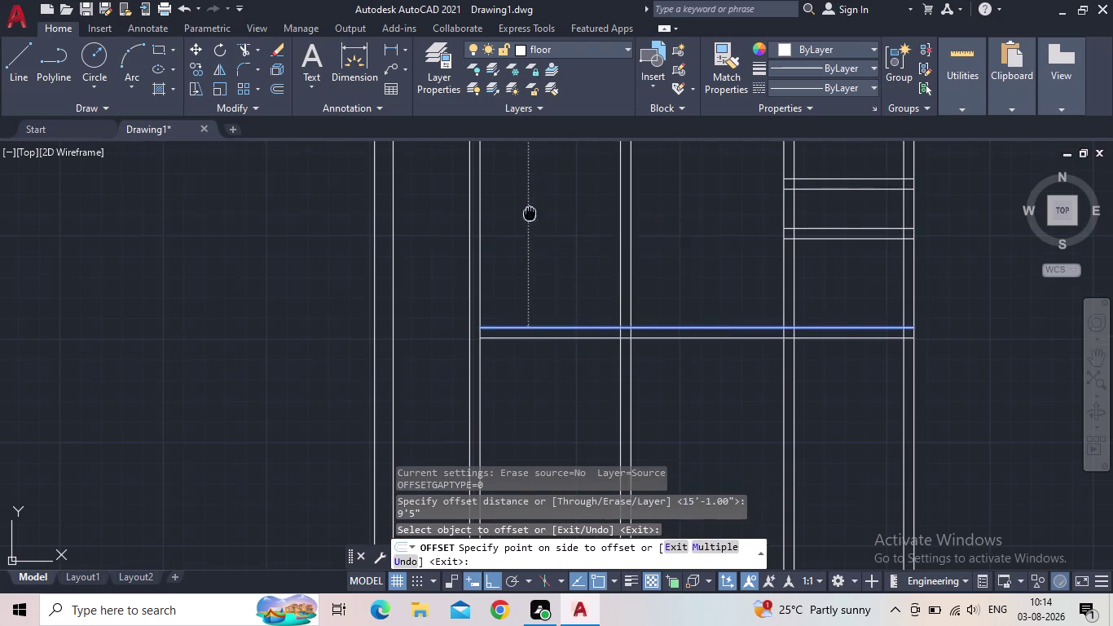
middle_drag(530, 216, 521, 418)
scroll(down, 3)
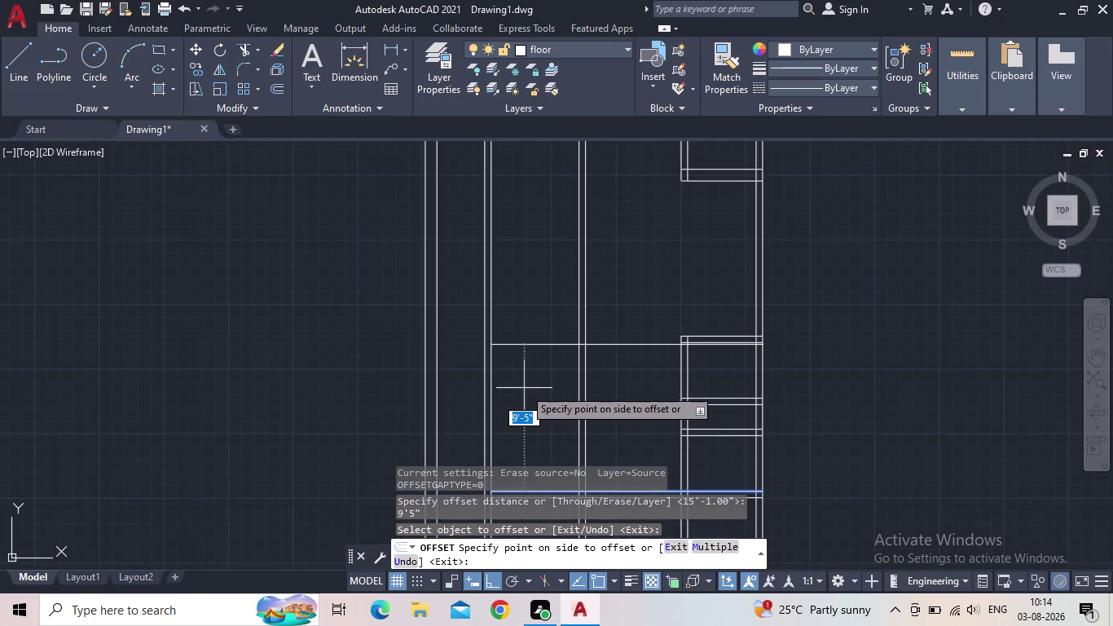
key(Escape)
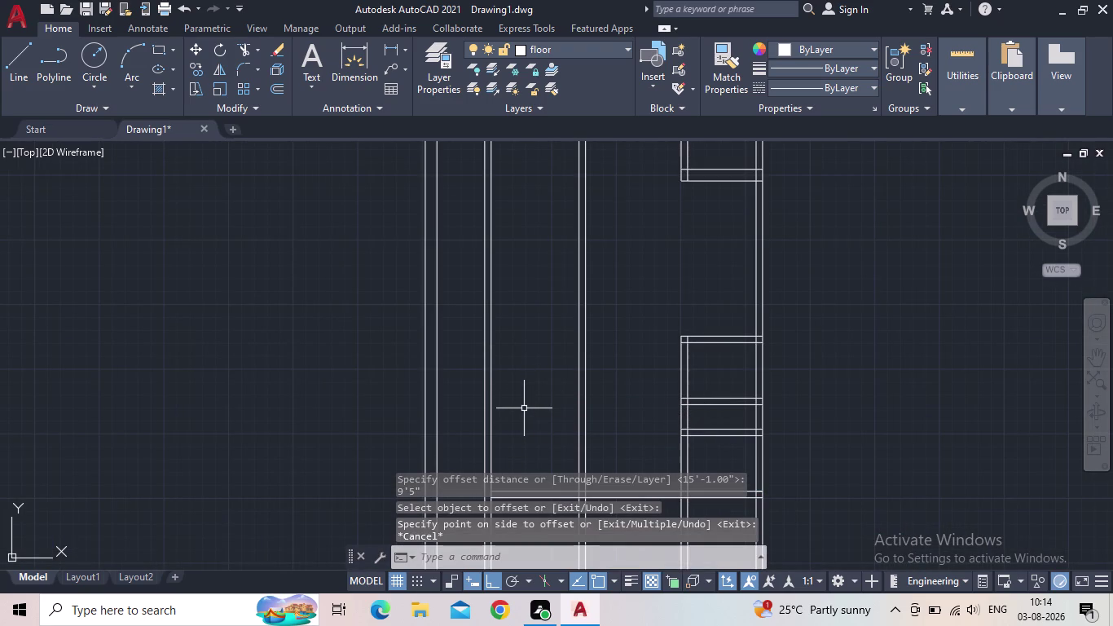
key(e)
key(x)
Extend the upper and lower horizontal partition lines left to the inner wall.
key(space)
click(710, 335)
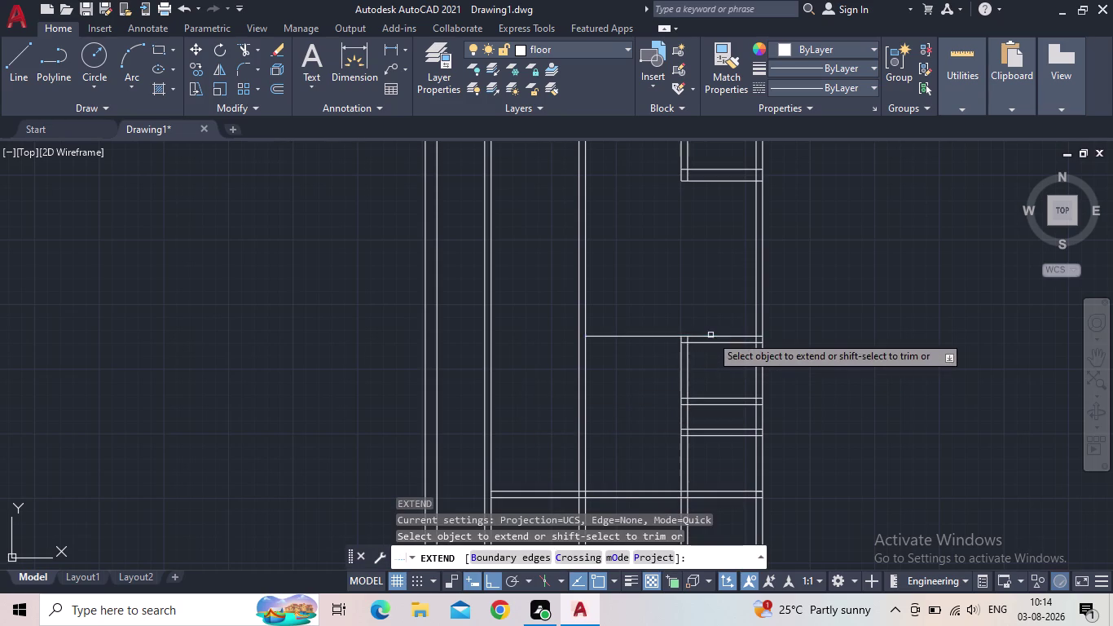
click(610, 336)
click(592, 337)
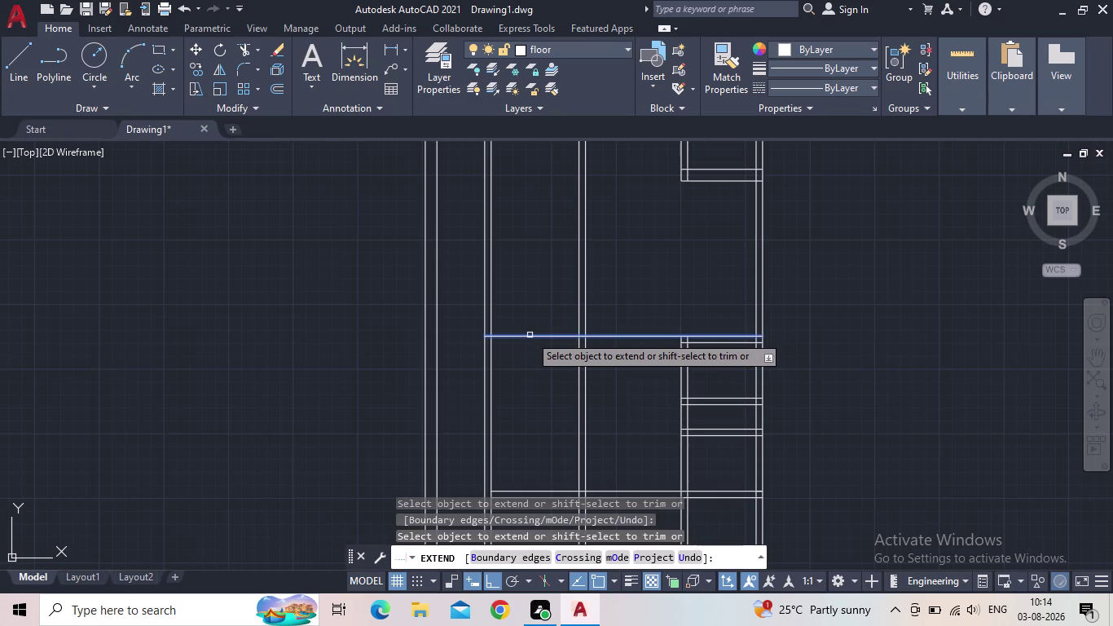
click(709, 345)
click(639, 344)
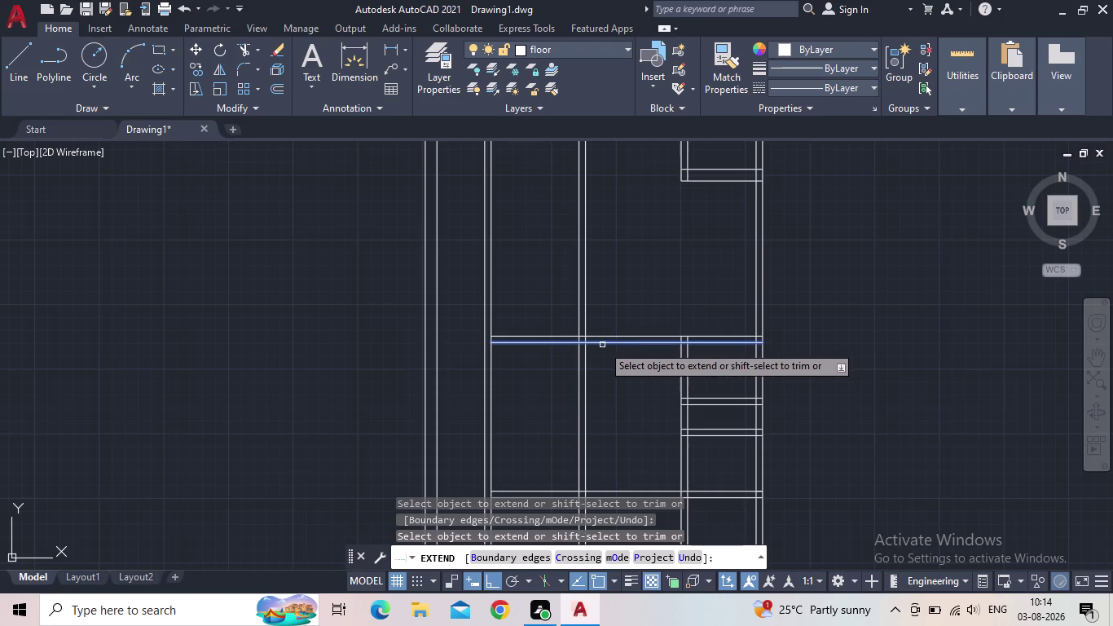
click(602, 345)
key(Escape)
scroll(down, 3)
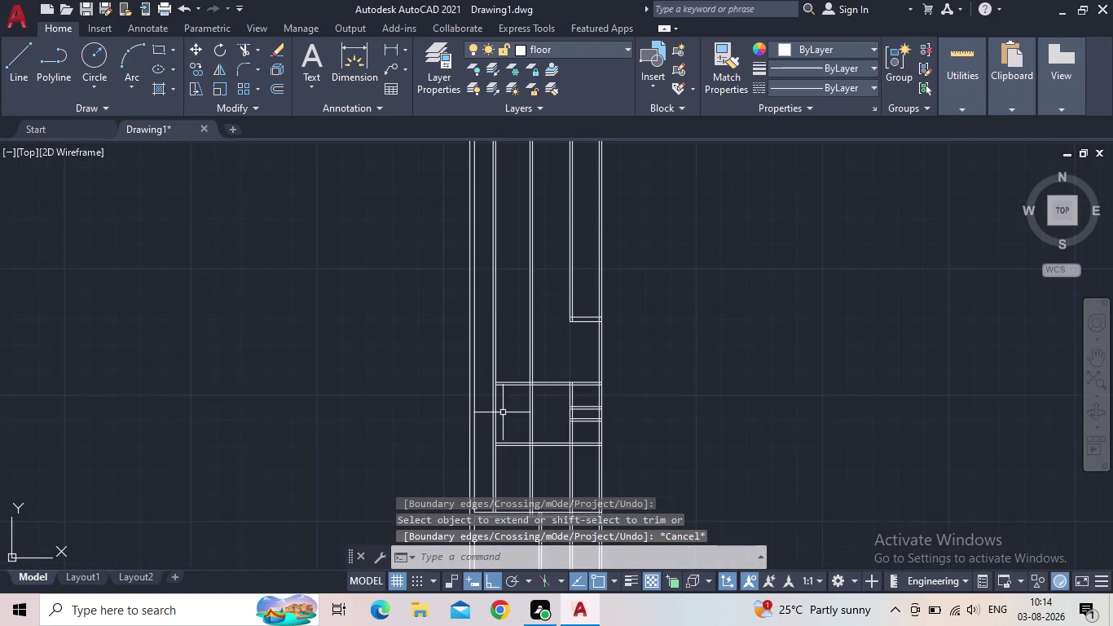
middle_drag(517, 412, 528, 352)
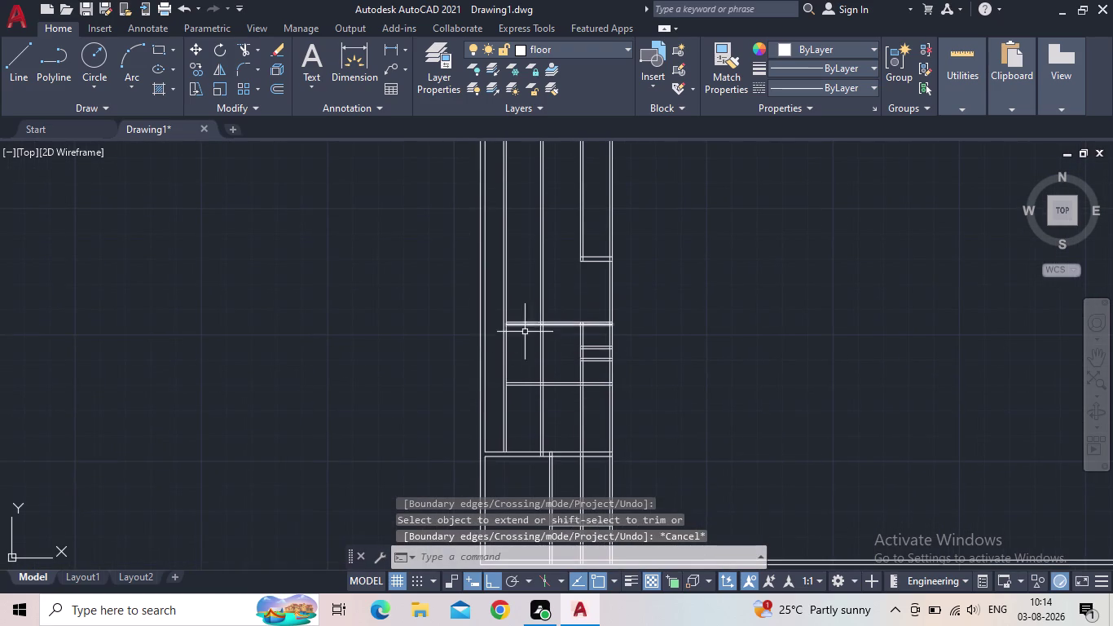
middle_drag(537, 362, 545, 277)
scroll(down, 3)
middle_drag(546, 278, 544, 321)
scroll(up, 3)
middle_drag(539, 301, 552, 363)
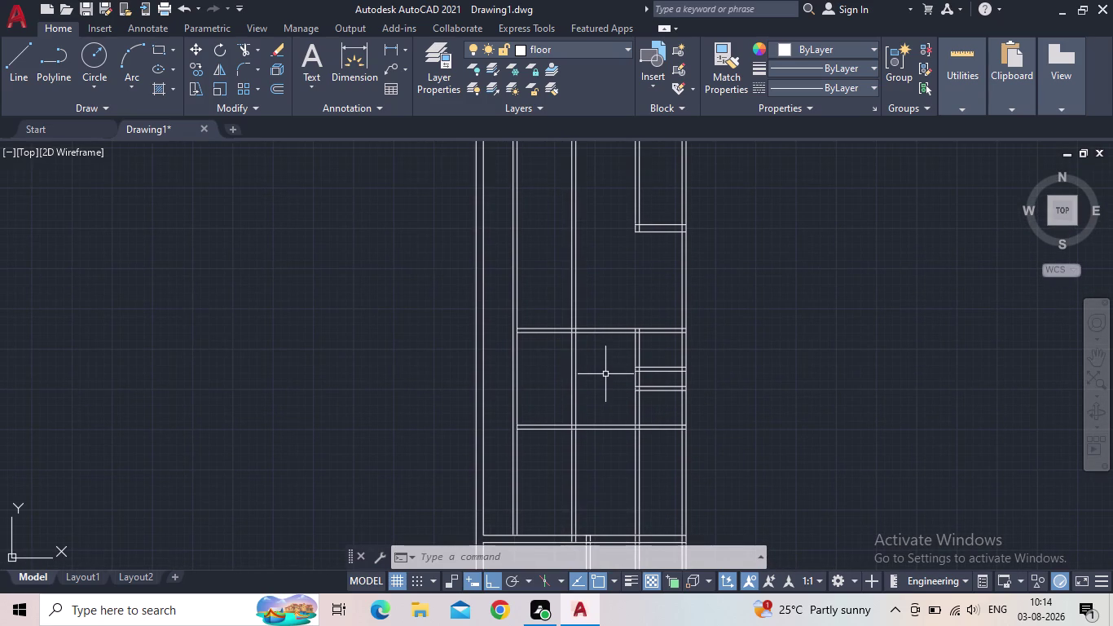
Fence-trim the overlapping partition and wall segments at three junctions.
key(t)
key(r)
key(space)
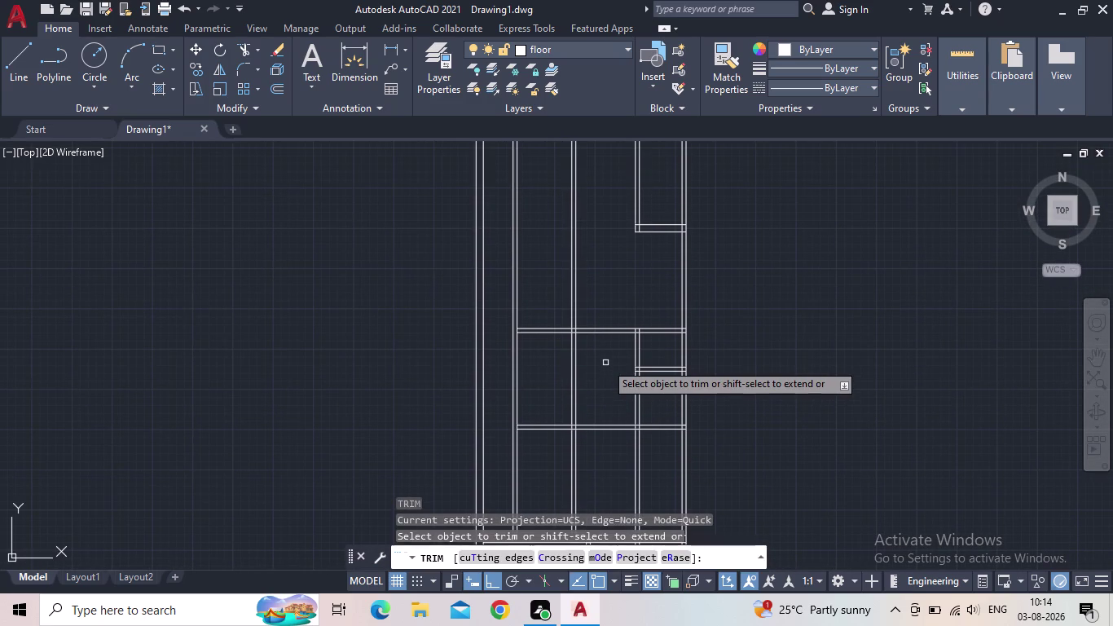
drag(606, 362, 607, 303)
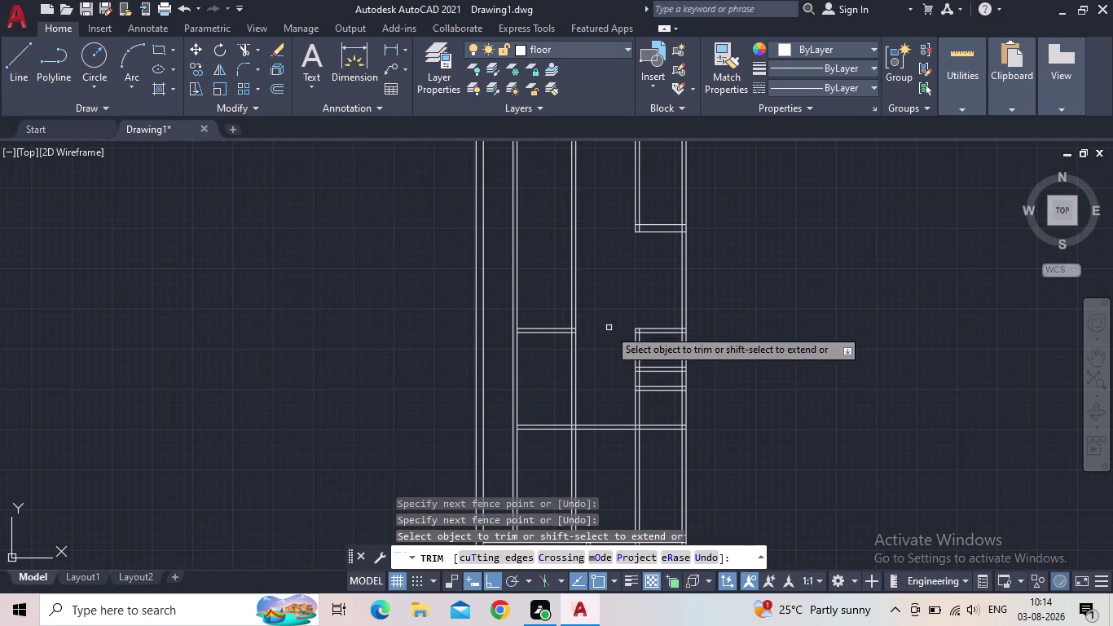
middle_drag(617, 360, 615, 300)
drag(601, 328, 599, 411)
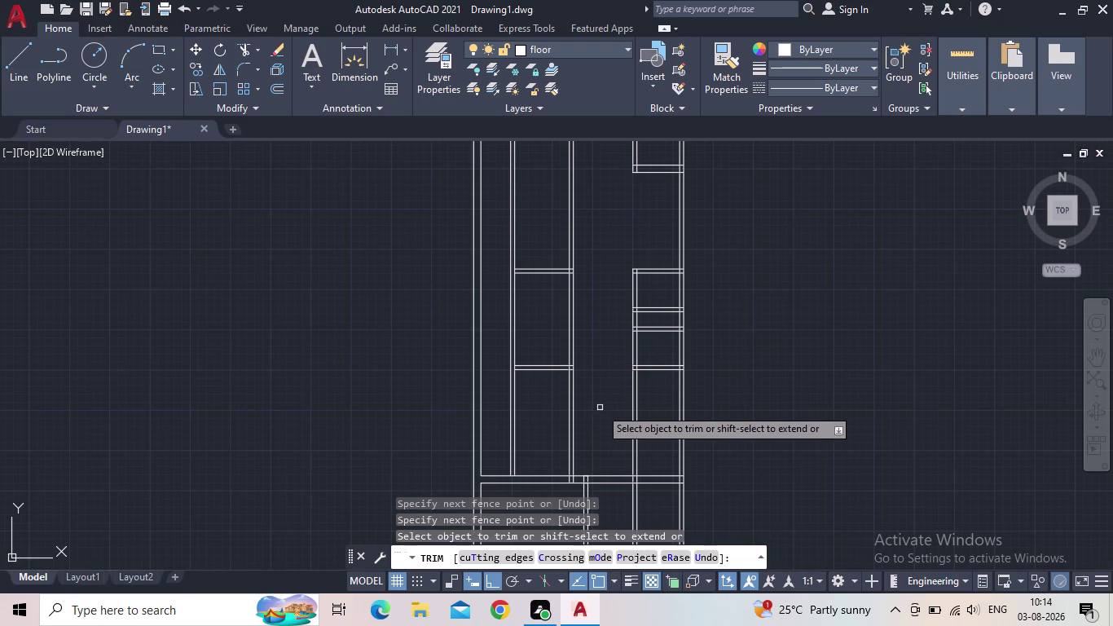
scroll(down, 3)
middle_drag(596, 401, 606, 381)
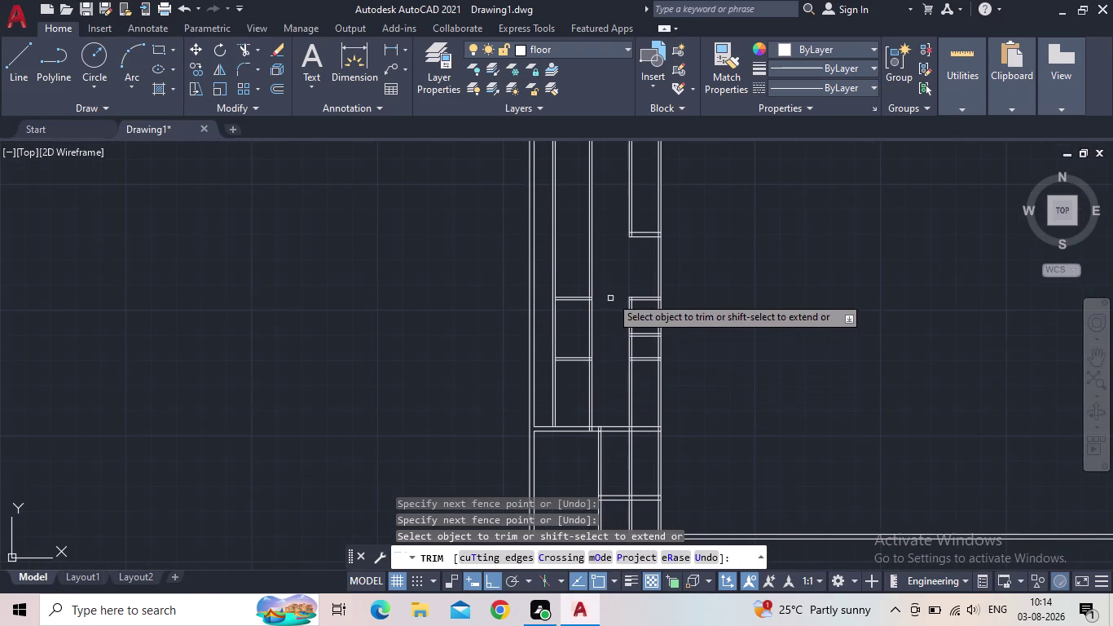
scroll(up, 3)
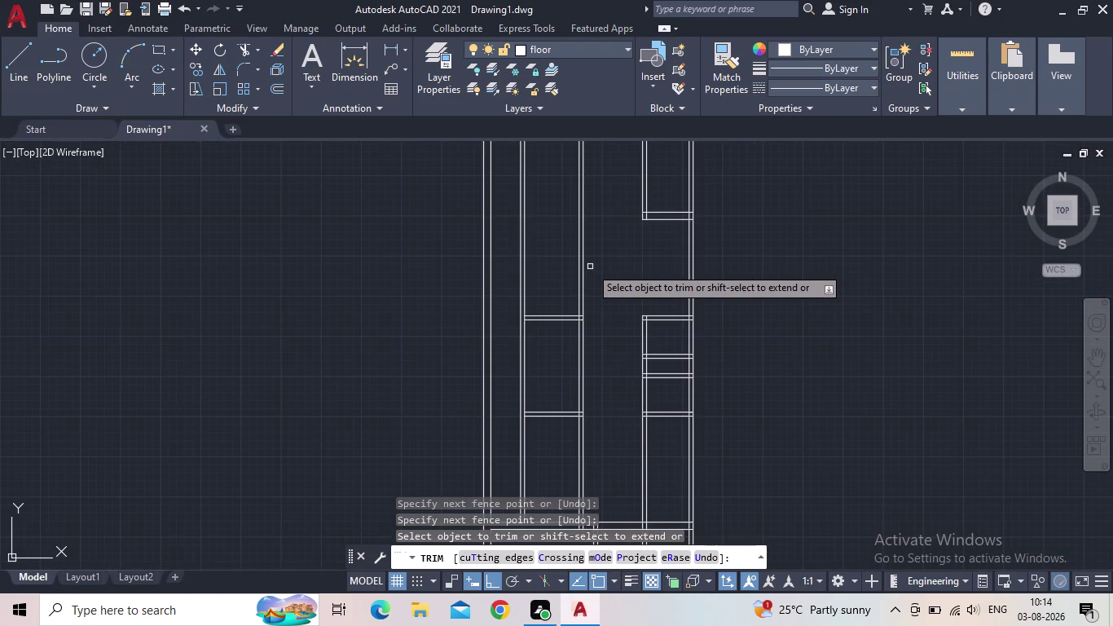
drag(601, 265, 566, 270)
scroll(down, 3)
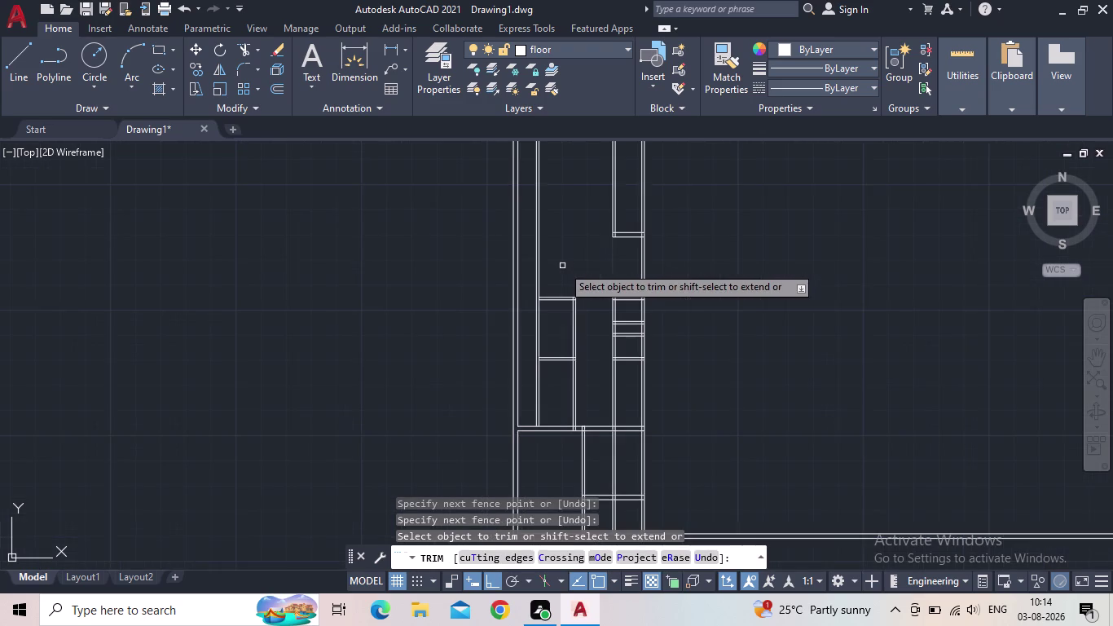
middle_drag(569, 275, 587, 283)
key(Escape)
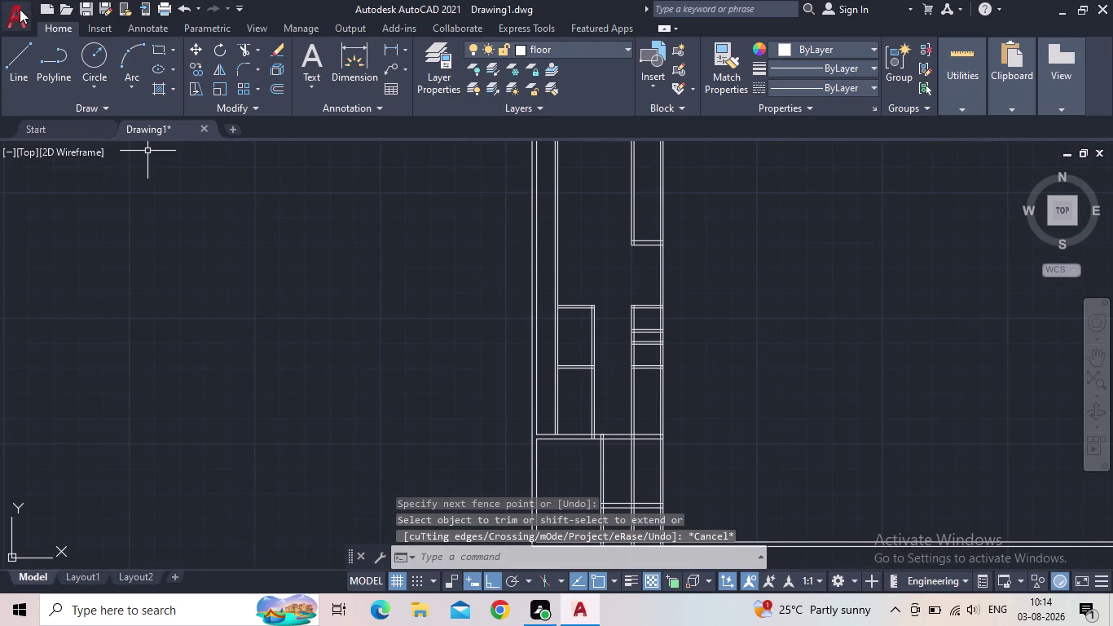
Choose Save As and browse into the INTENSHIP CAD DESK folder.
click(20, 9)
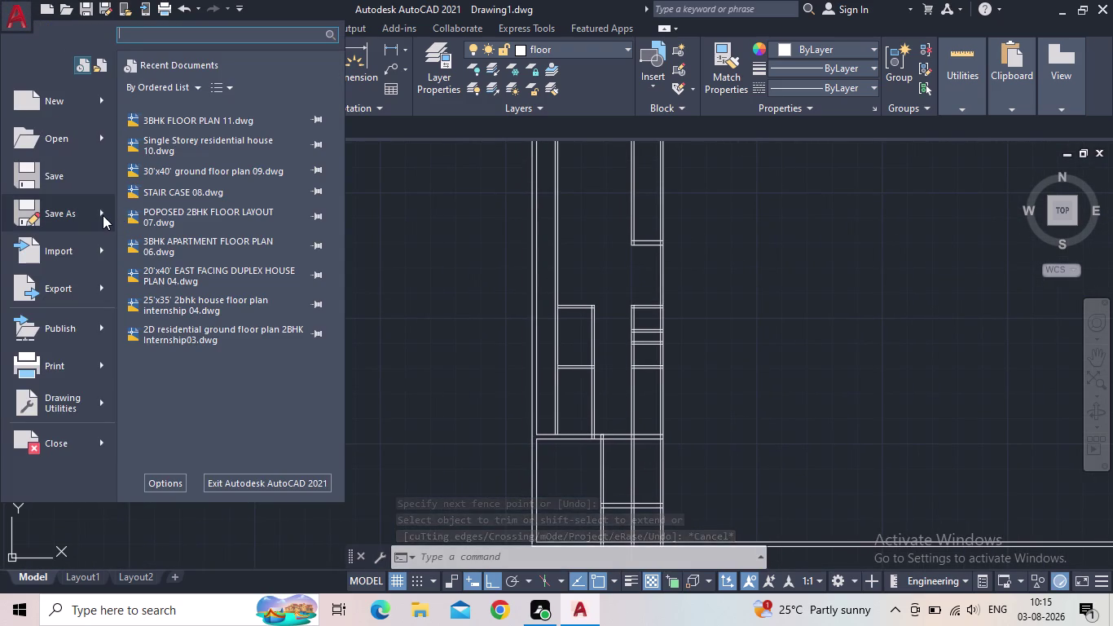
click(215, 110)
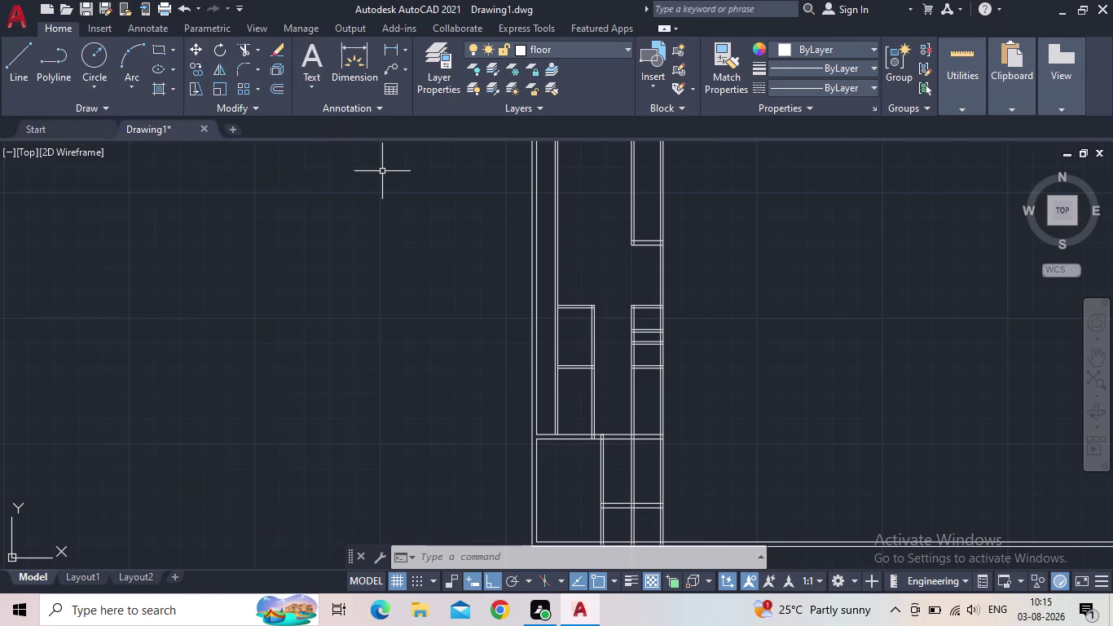
click(450, 182)
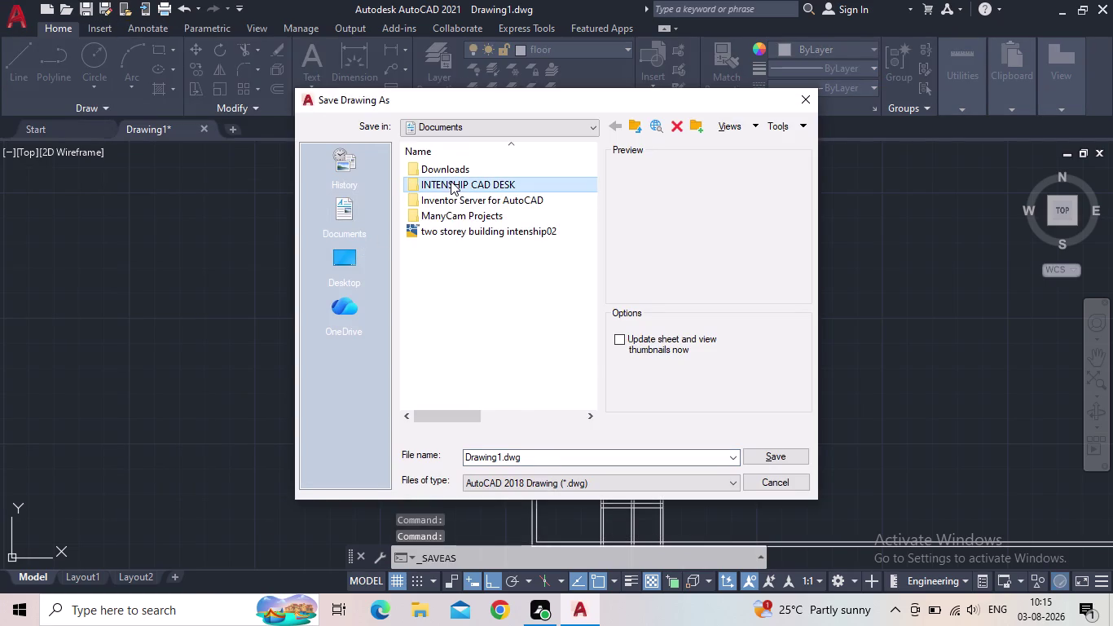
click(450, 180)
double_click(537, 185)
Name the file "20'x50' duplex plan 12" and save it.
click(536, 454)
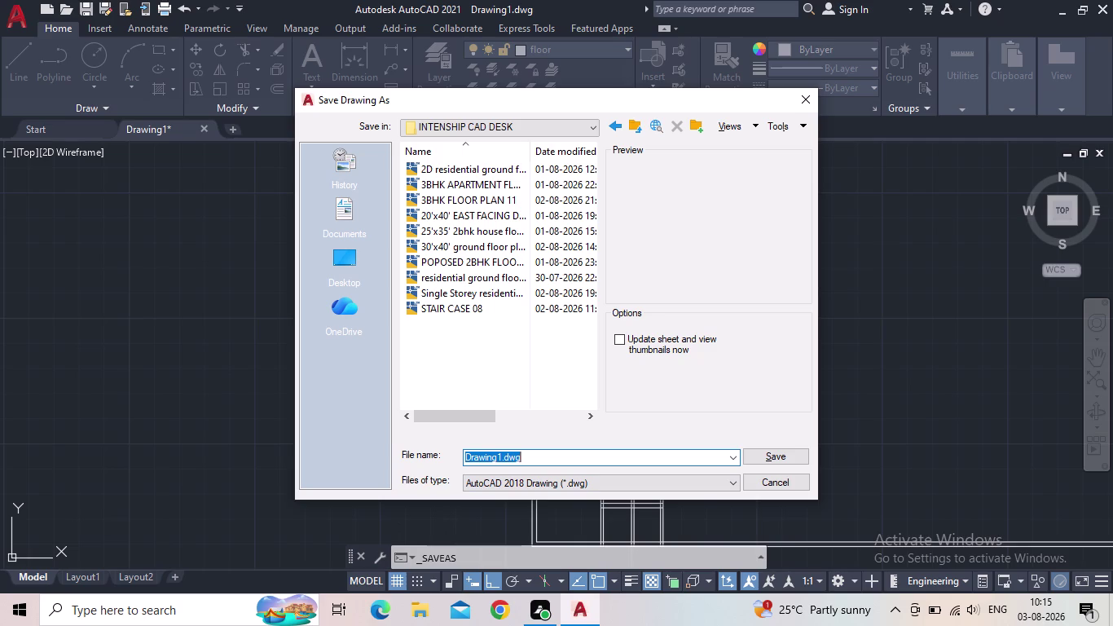
text(20')
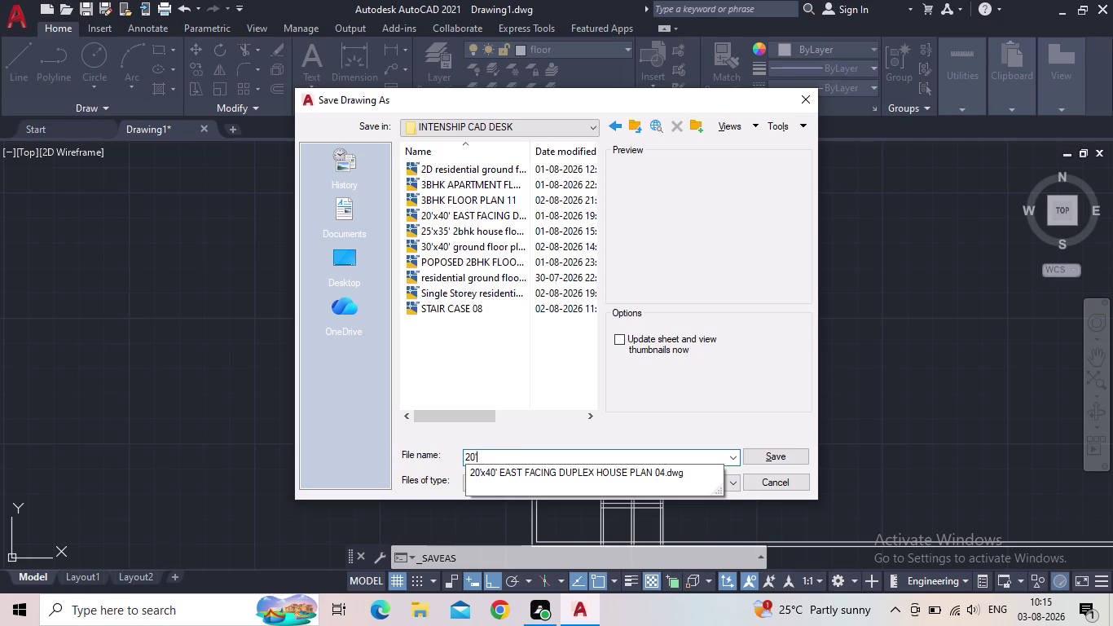
text(x50)
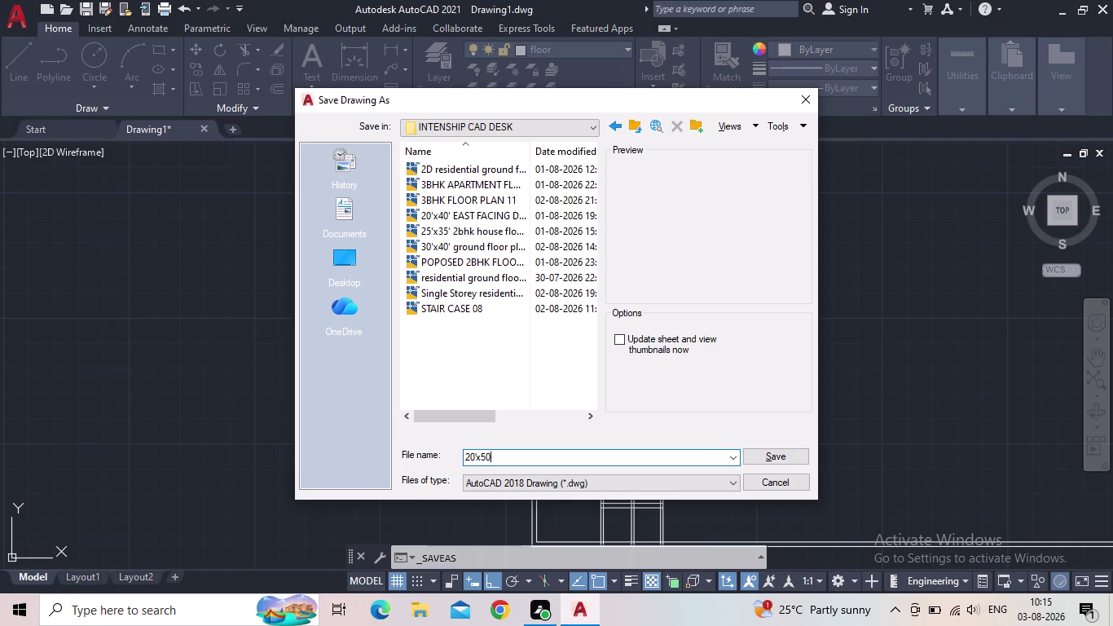
text(')
key(space)
text(d)
text(uplex)
key(space)
text(pl)
text(an)
key(space)
text(12)
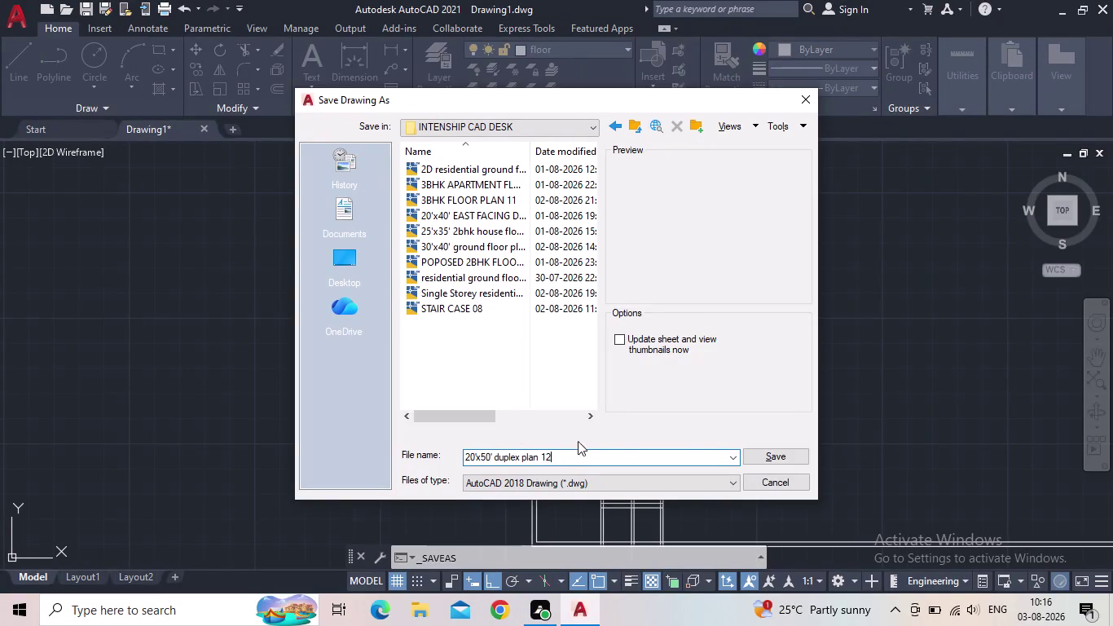
click(763, 459)
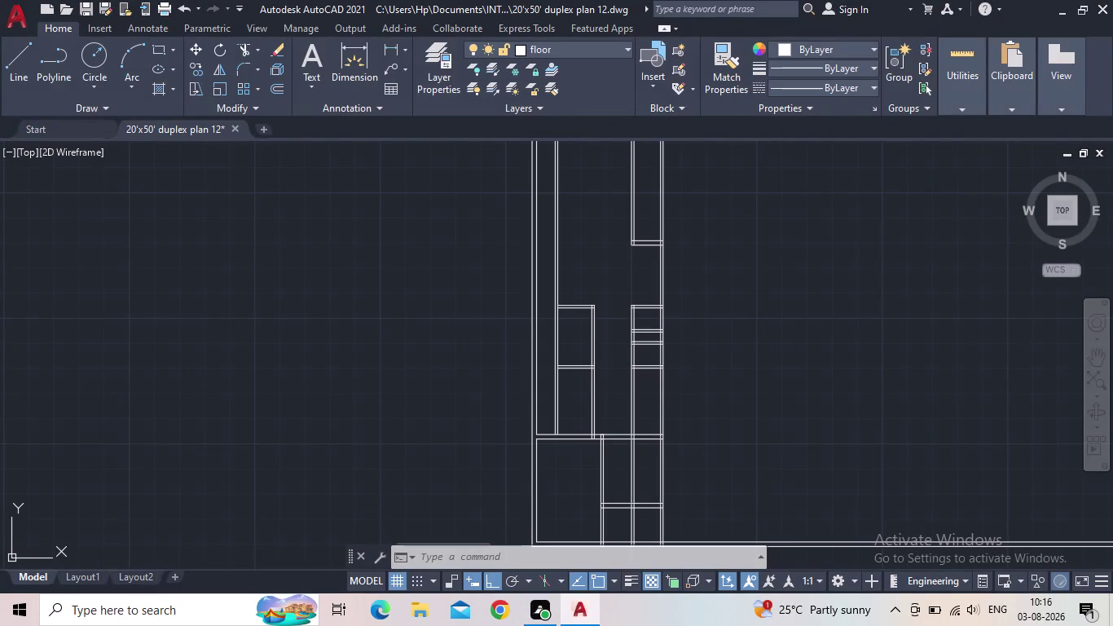
middle_drag(745, 384, 744, 348)
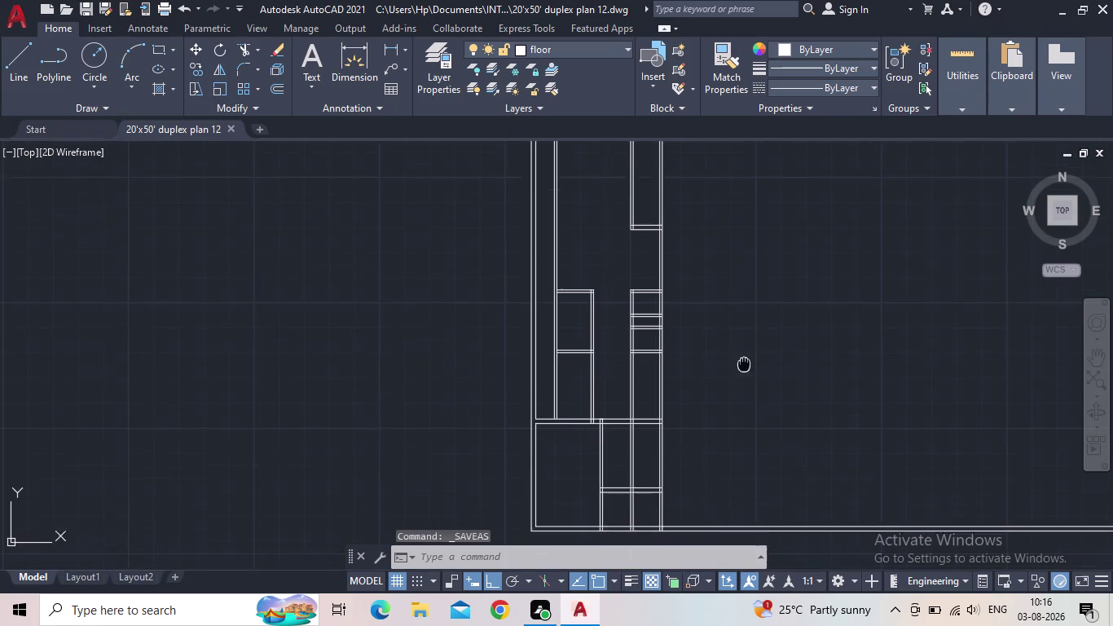
middle_drag(745, 348, 754, 298)
scroll(up, 3)
middle_drag(569, 313, 614, 396)
scroll(up, 3)
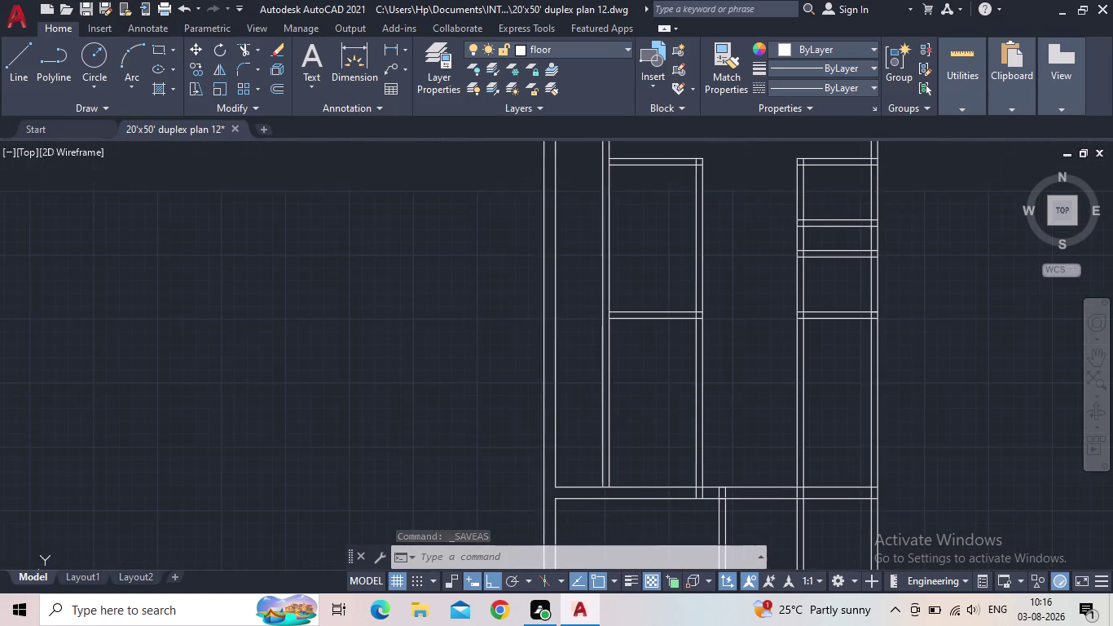
scroll(down, 3)
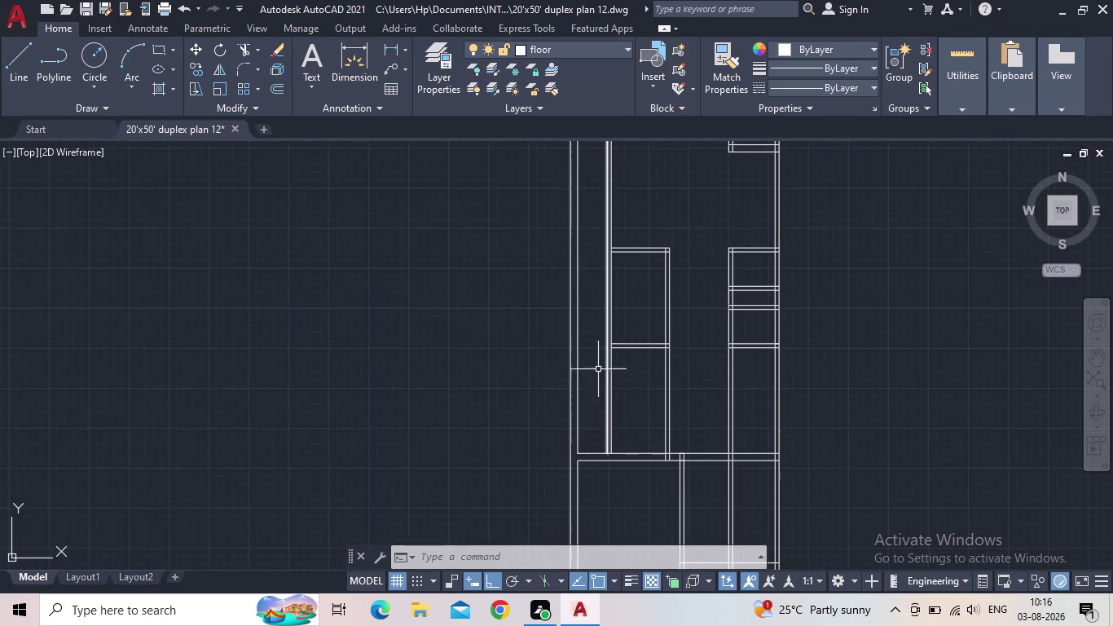
click(388, 53)
scroll(up, 3)
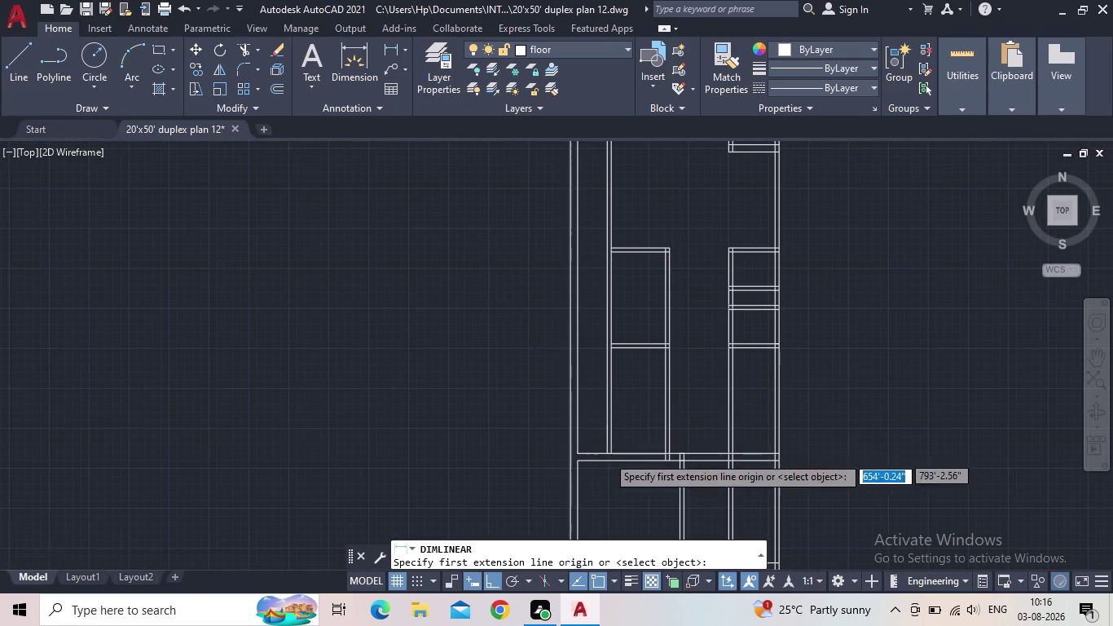
scroll(up, 3)
click(530, 448)
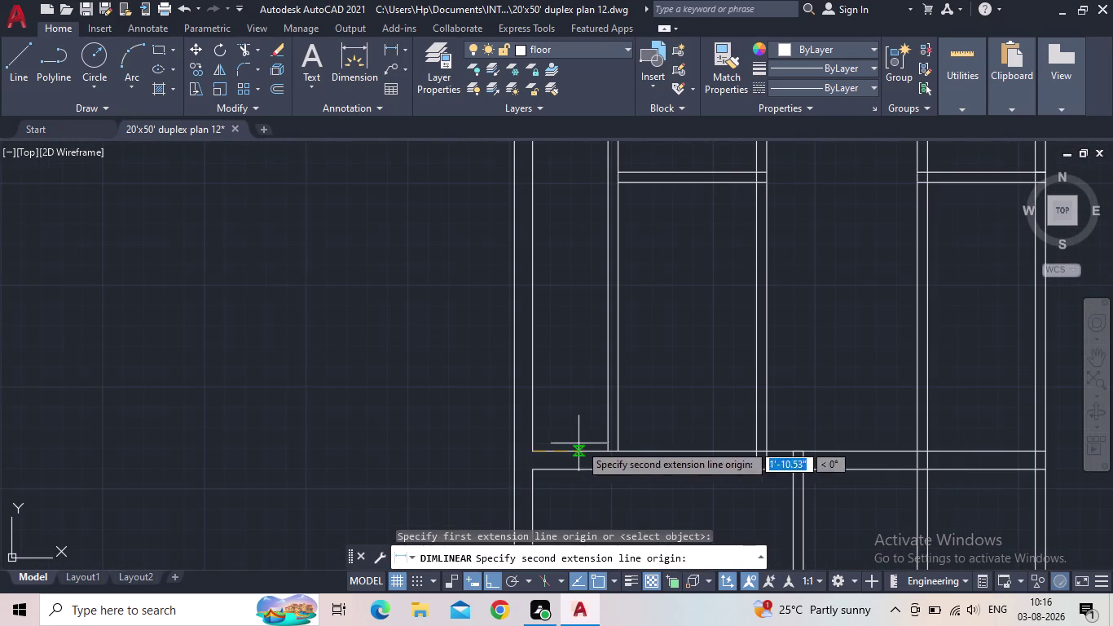
click(606, 448)
scroll(up, 3)
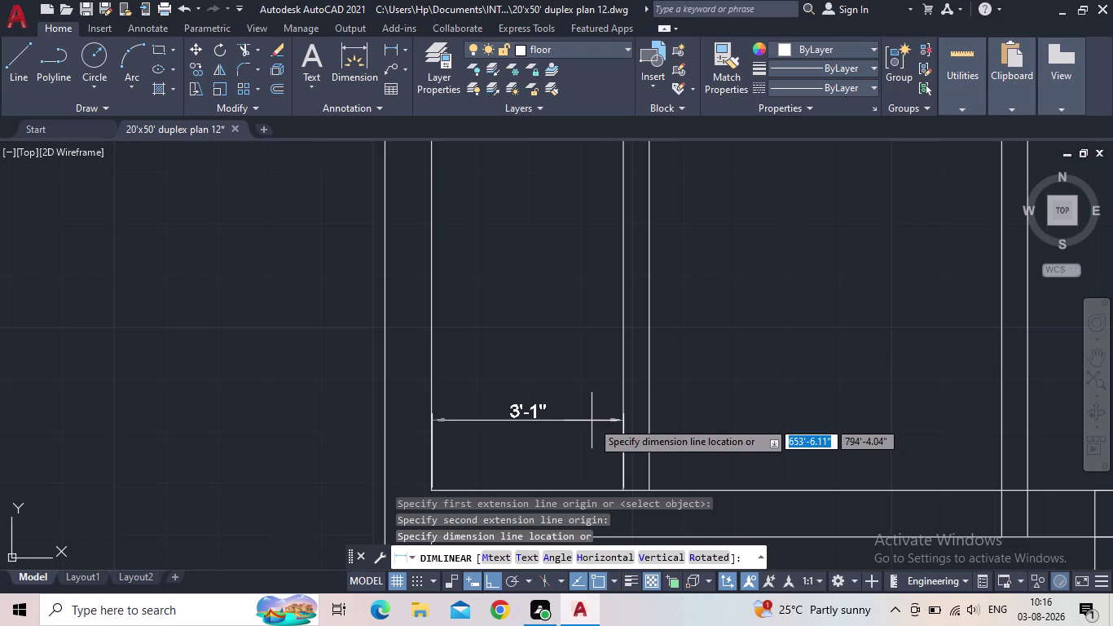
scroll(down, 3)
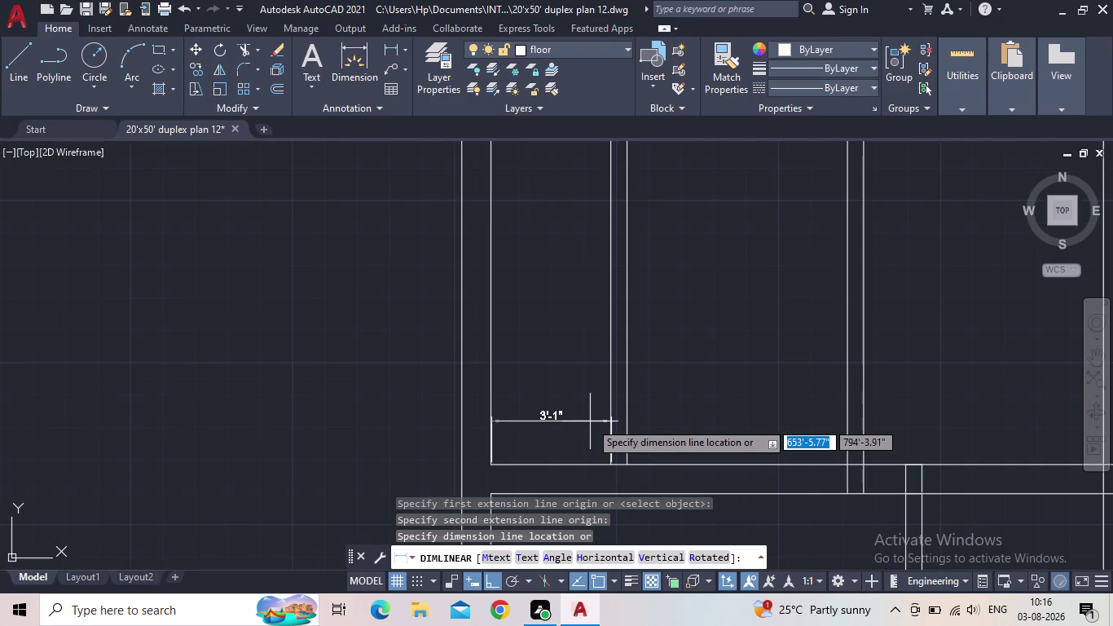
key(Escape)
scroll(down, 3)
middle_click(590, 422)
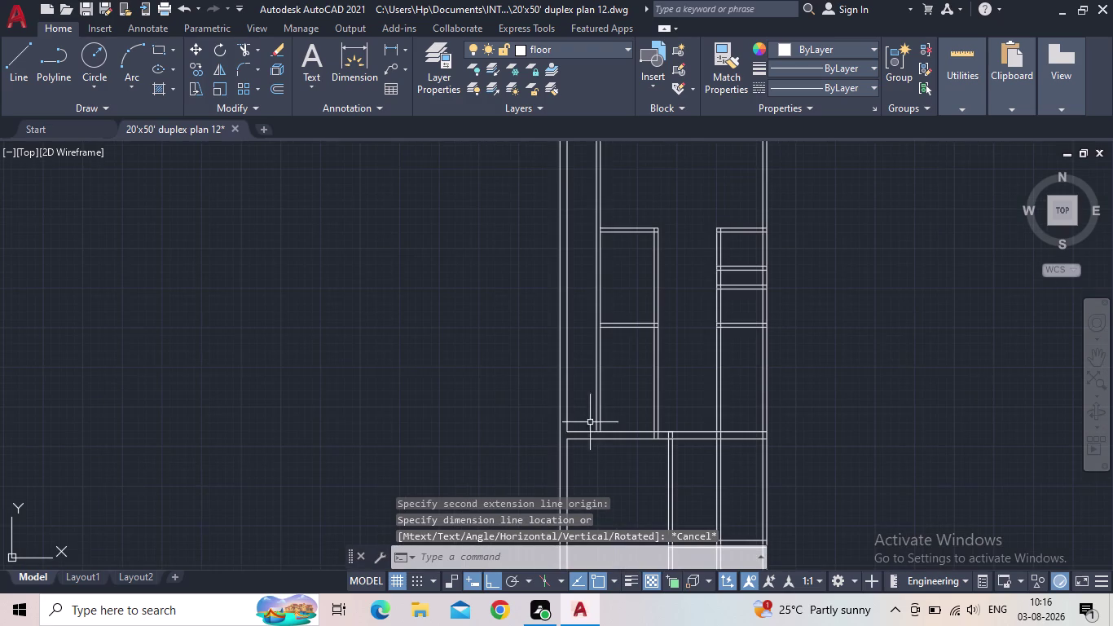
scroll(up, 3)
scroll(down, 3)
Start OFFSET with an 11'5" distance.
middle_drag(594, 425, 606, 415)
scroll(up, 3)
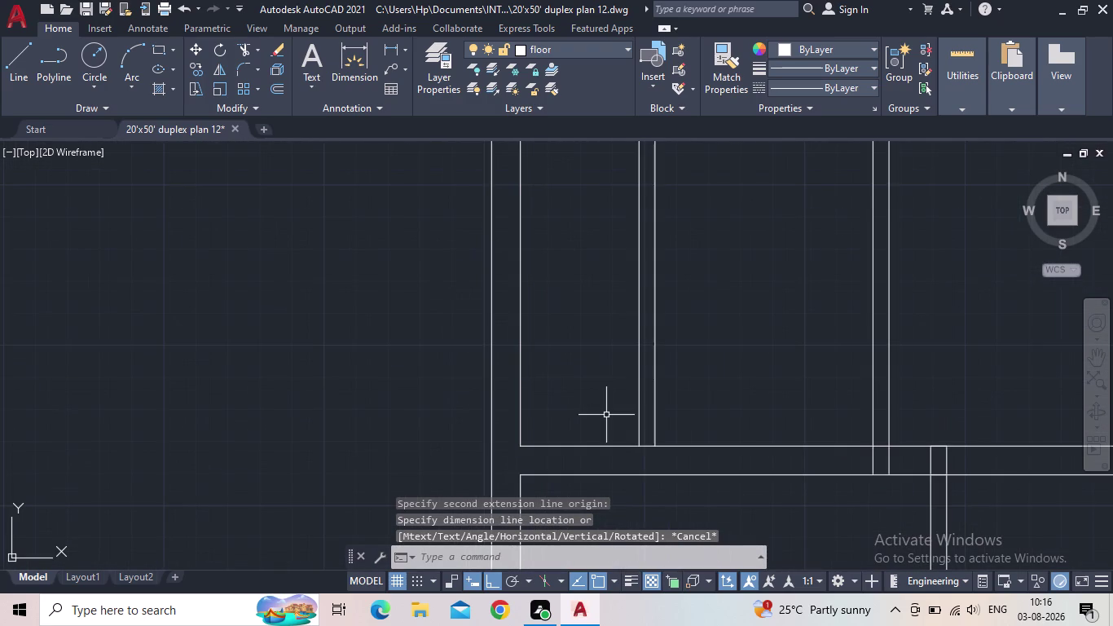
key(o)
key(Return)
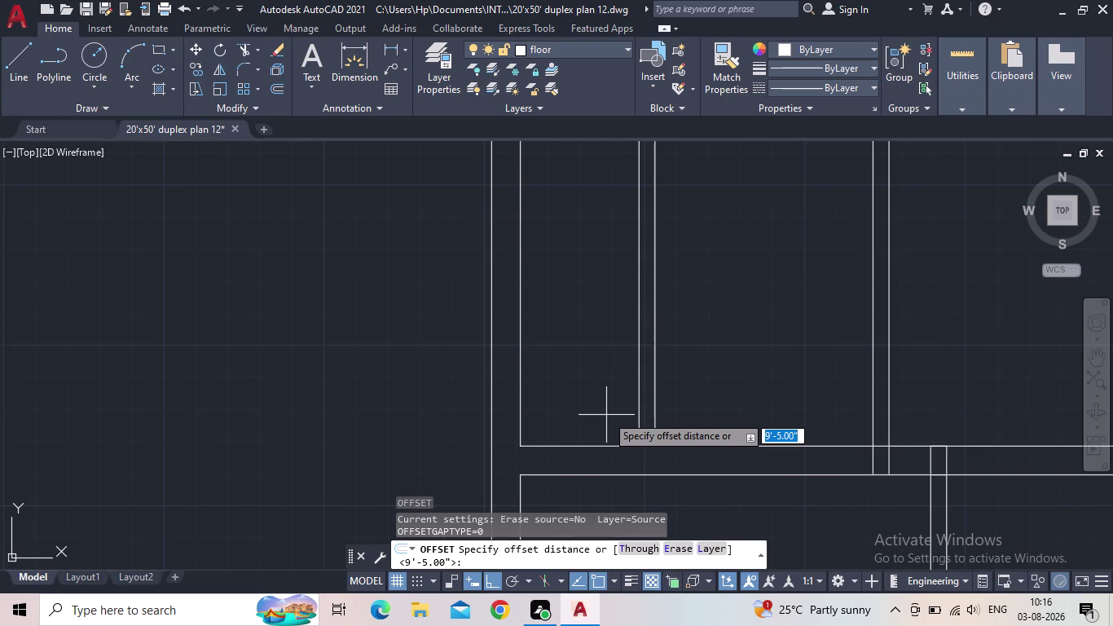
text(11)
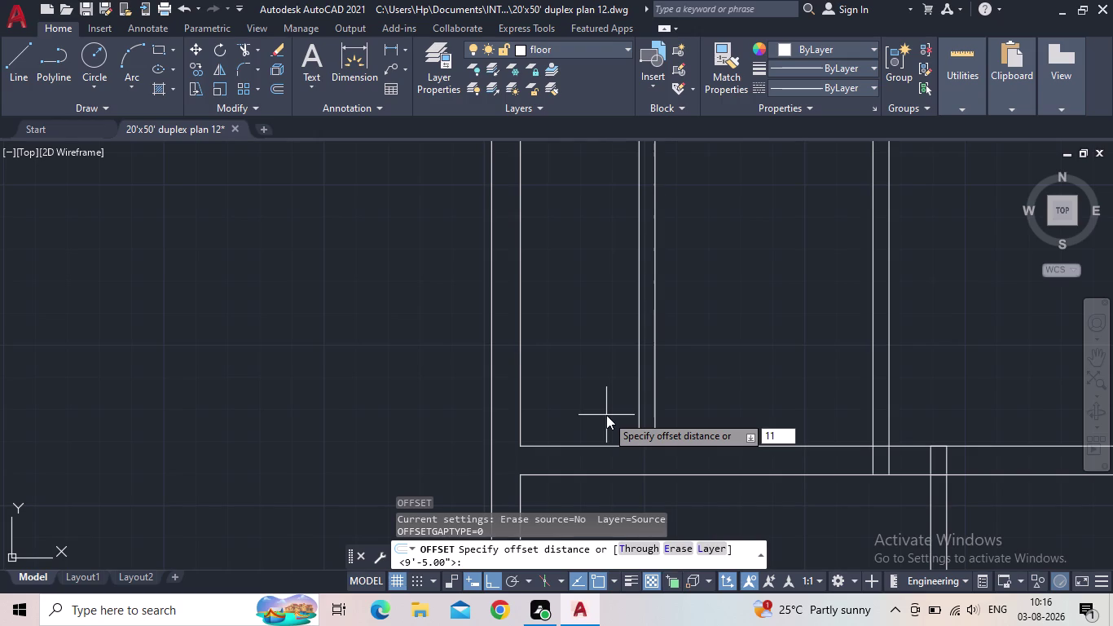
key(apostrophe)
text(5)
text(")
key(Return)
Copy the lower horizontal wall line 11'5" upward across the room.
click(559, 446)
scroll(down, 3)
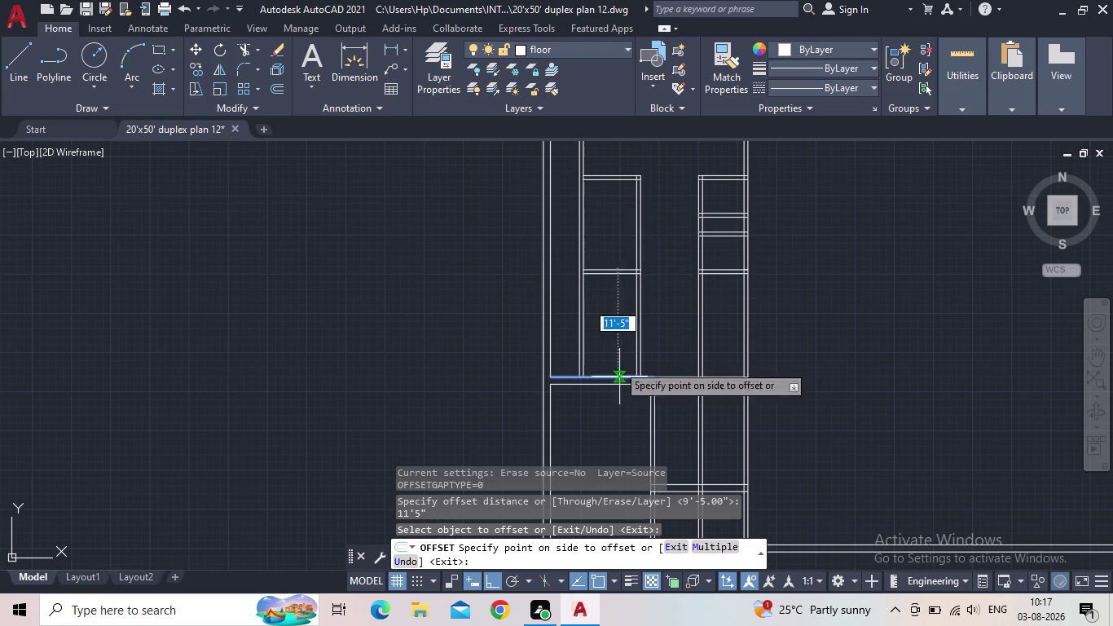
scroll(up, 3)
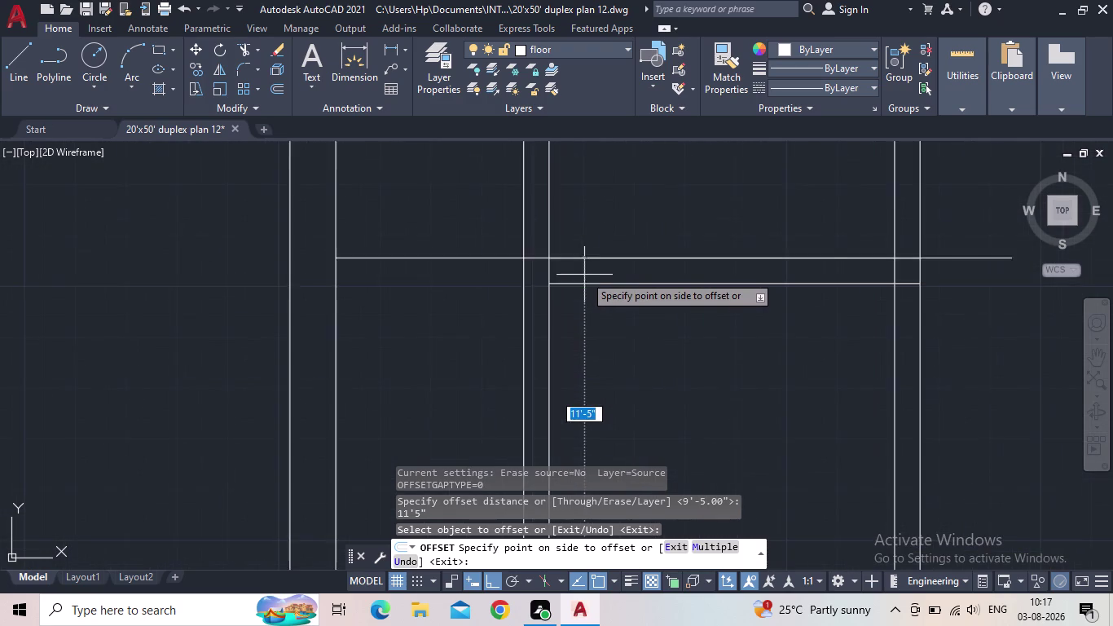
scroll(up, 3)
middle_drag(585, 275, 578, 153)
scroll(down, 3)
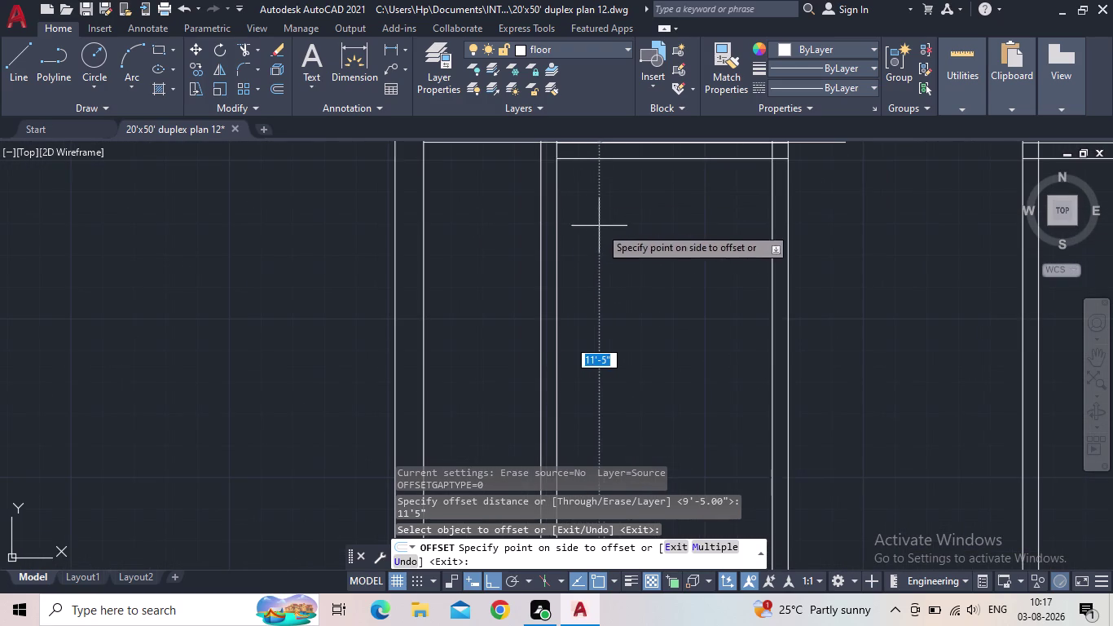
middle_drag(609, 234, 564, 232)
scroll(down, 3)
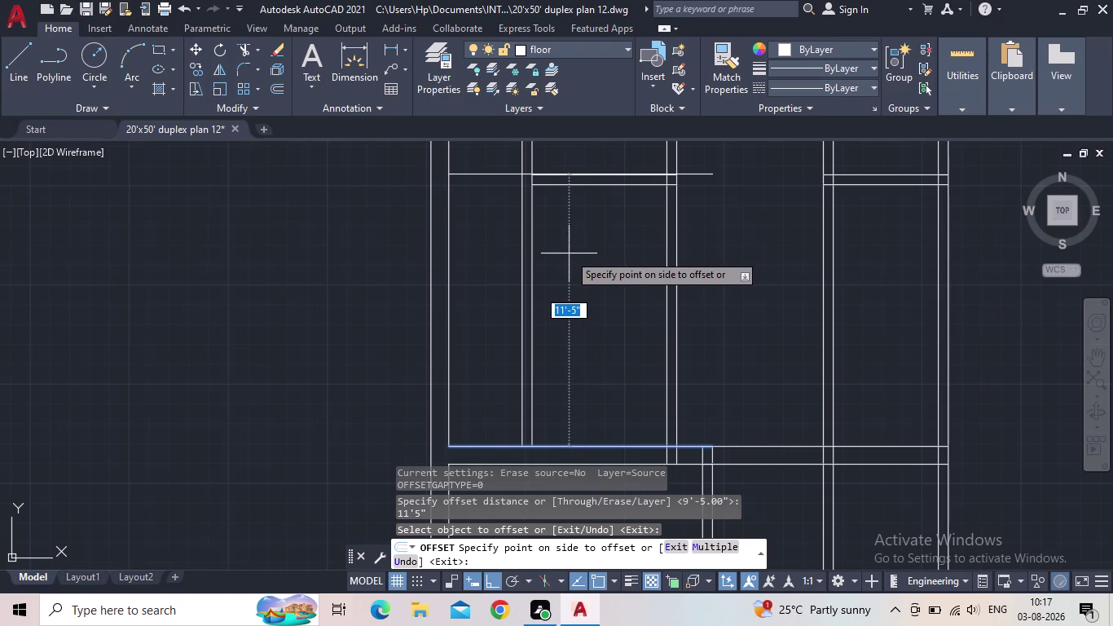
click(571, 253)
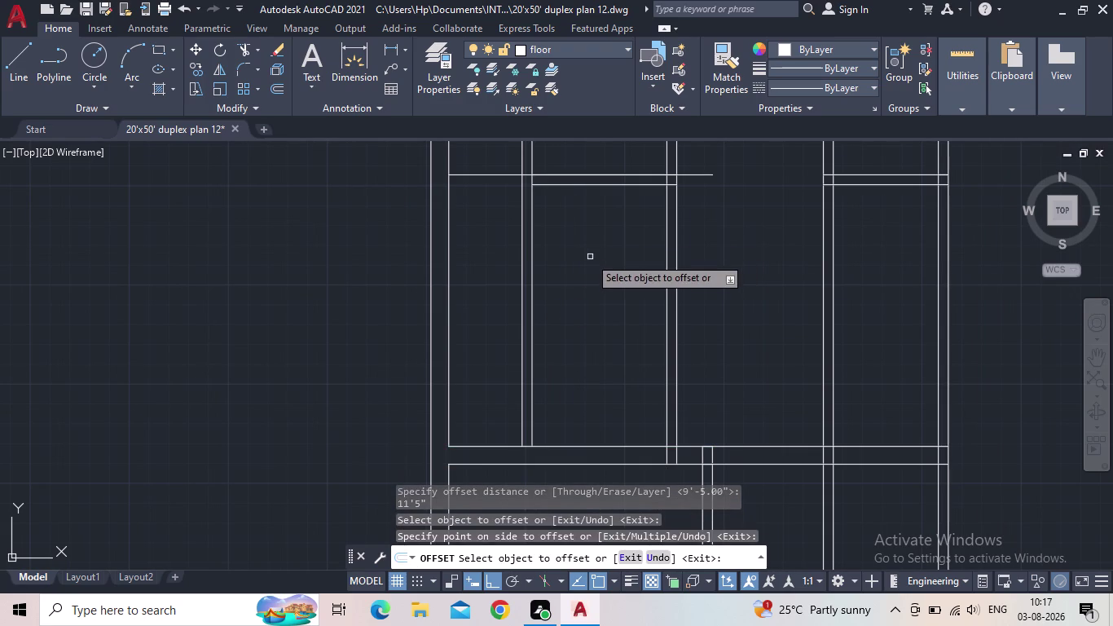
scroll(down, 3)
key(Escape)
Fence-trim the cross partition's overhanging line ends where it meets the side walls.
middle_drag(557, 244, 488, 268)
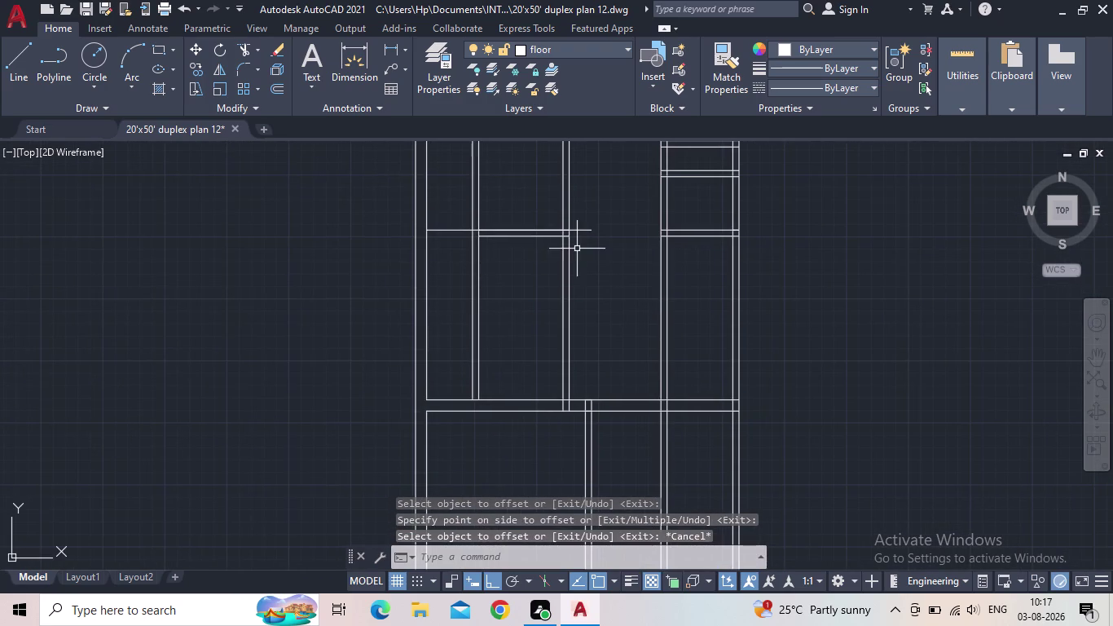
key(t)
key(r)
key(space)
click(587, 233)
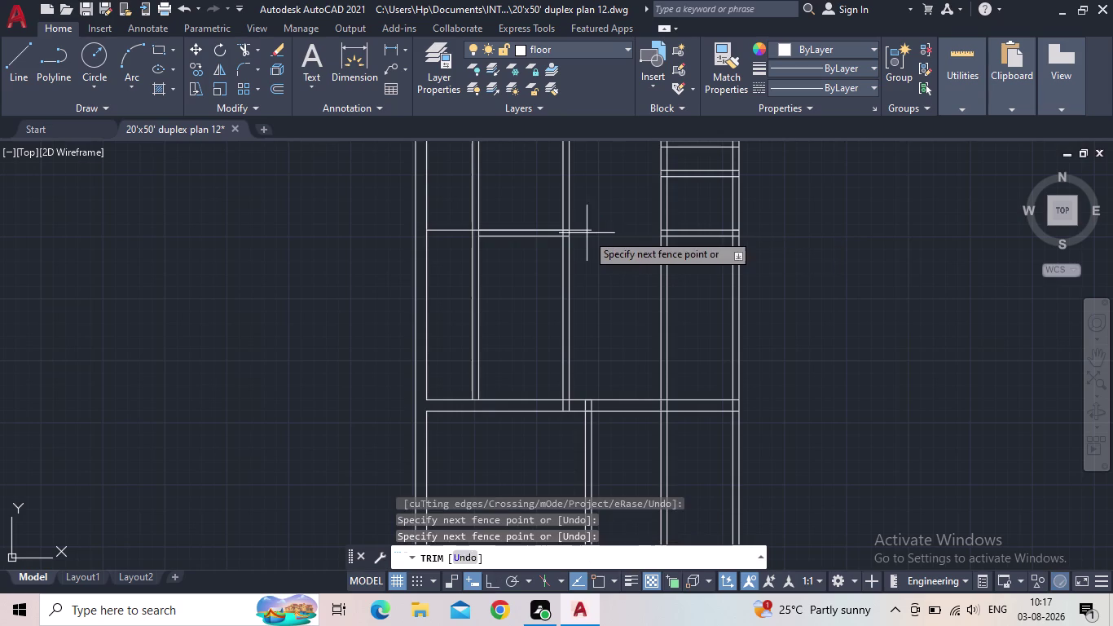
click(584, 227)
scroll(down, 3)
scroll(up, 3)
scroll(up, 3)
middle_drag(573, 249, 570, 259)
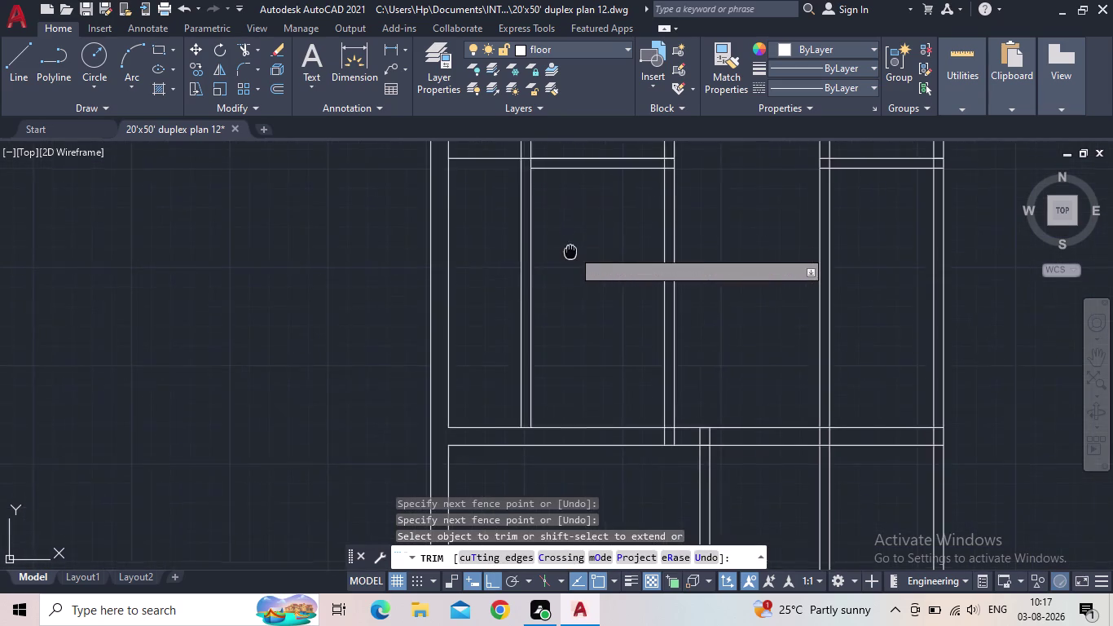
middle_drag(570, 258, 583, 349)
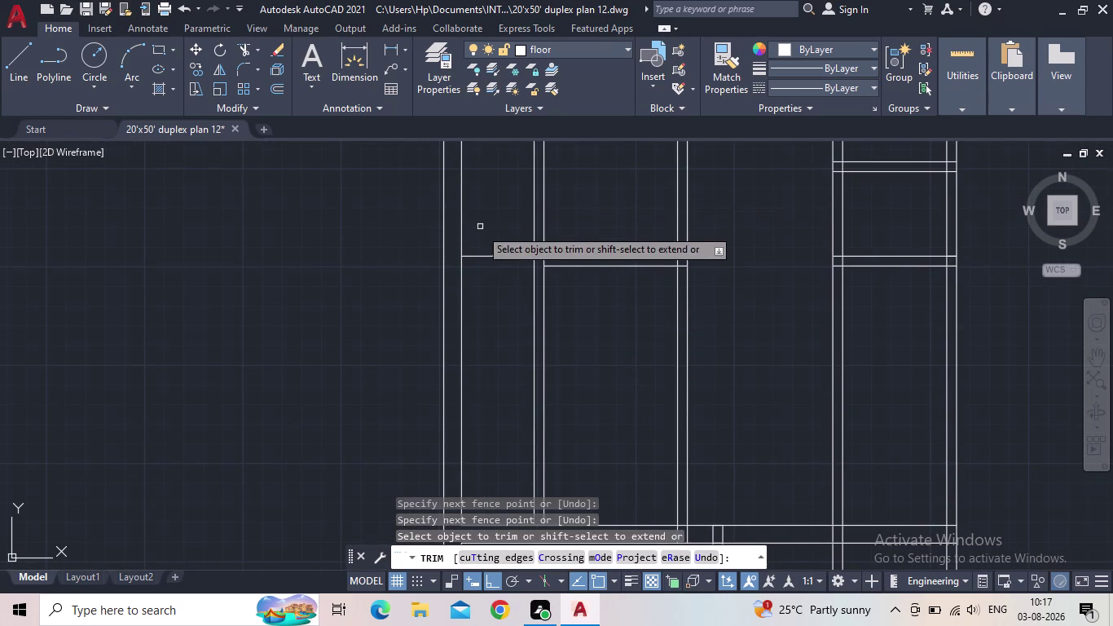
key(Escape)
Pan to the next room and start OFFSET, which suggests 11'5".
scroll(down, 3)
middle_drag(492, 248, 497, 347)
scroll(up, 3)
scroll(up, 3)
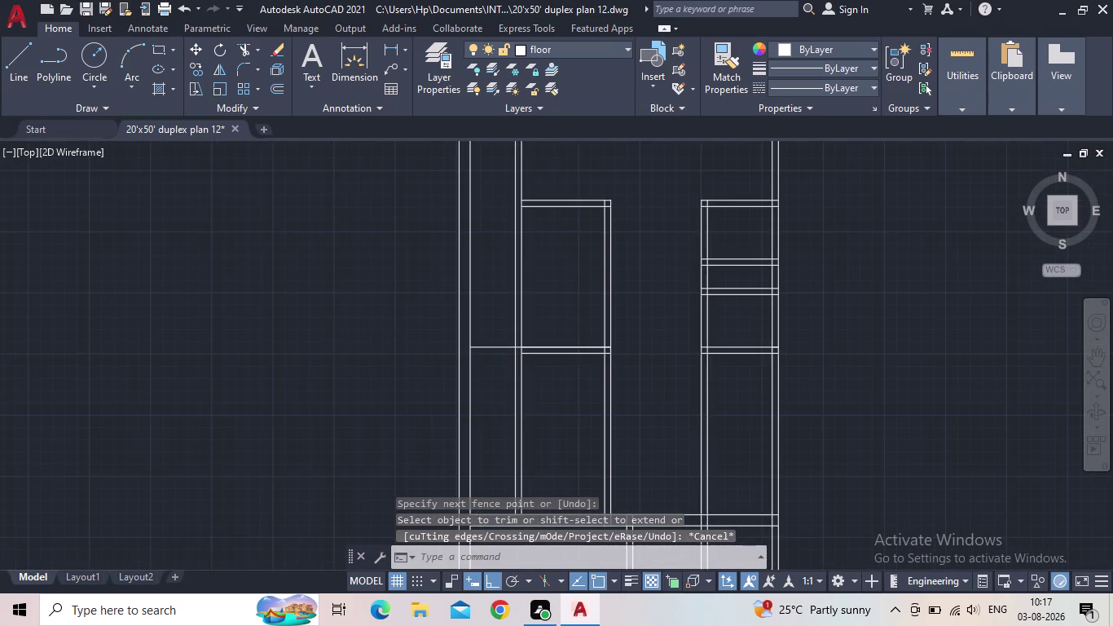
key(o)
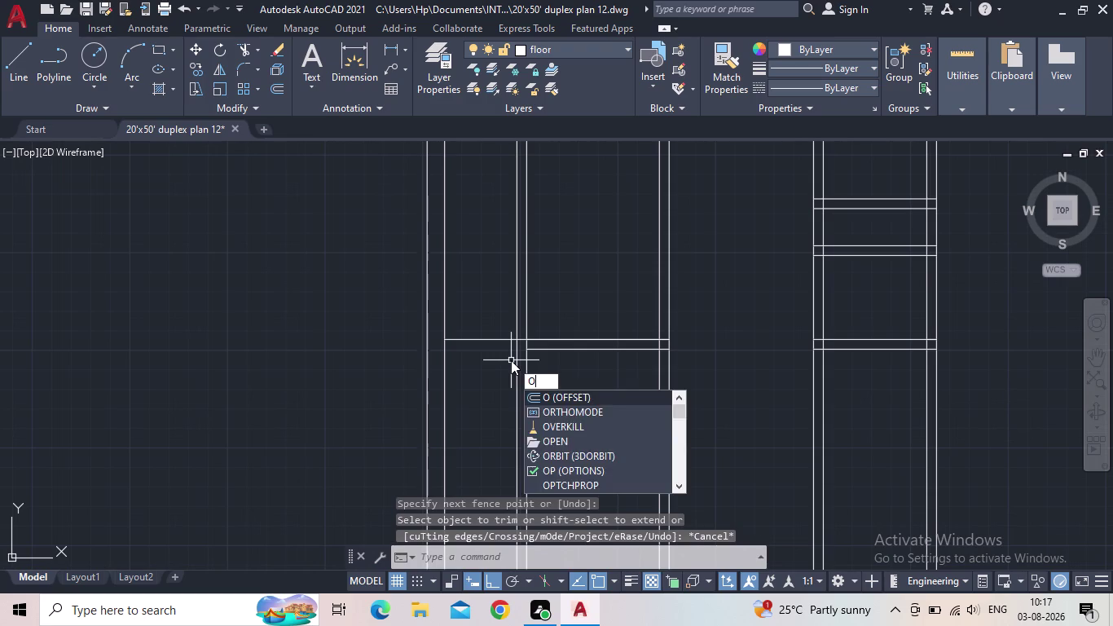
key(Return)
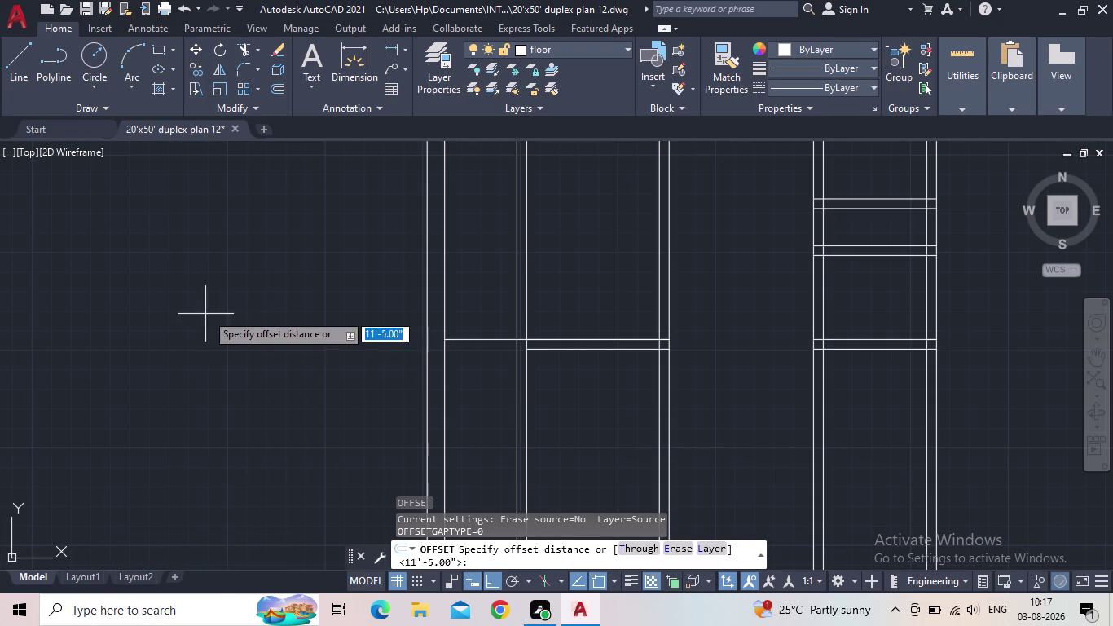
Pan to the left room and enter a 10'-9" offset distance.
scroll(down, 3)
middle_drag(320, 353, 233, 350)
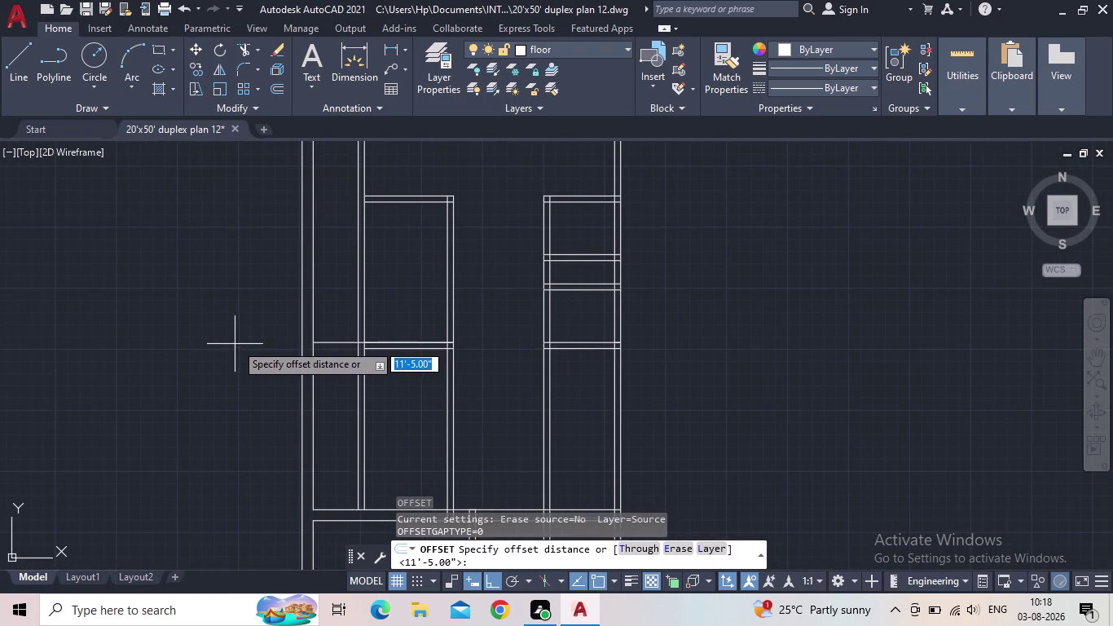
scroll(up, 3)
scroll(up, 3)
scroll(down, 3)
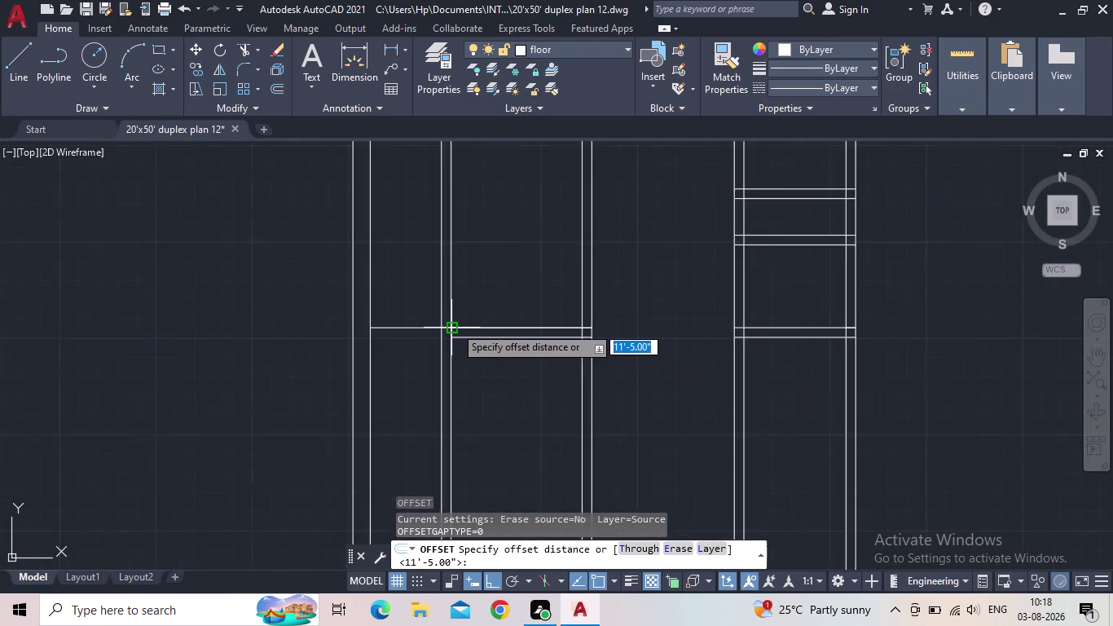
scroll(down, 3)
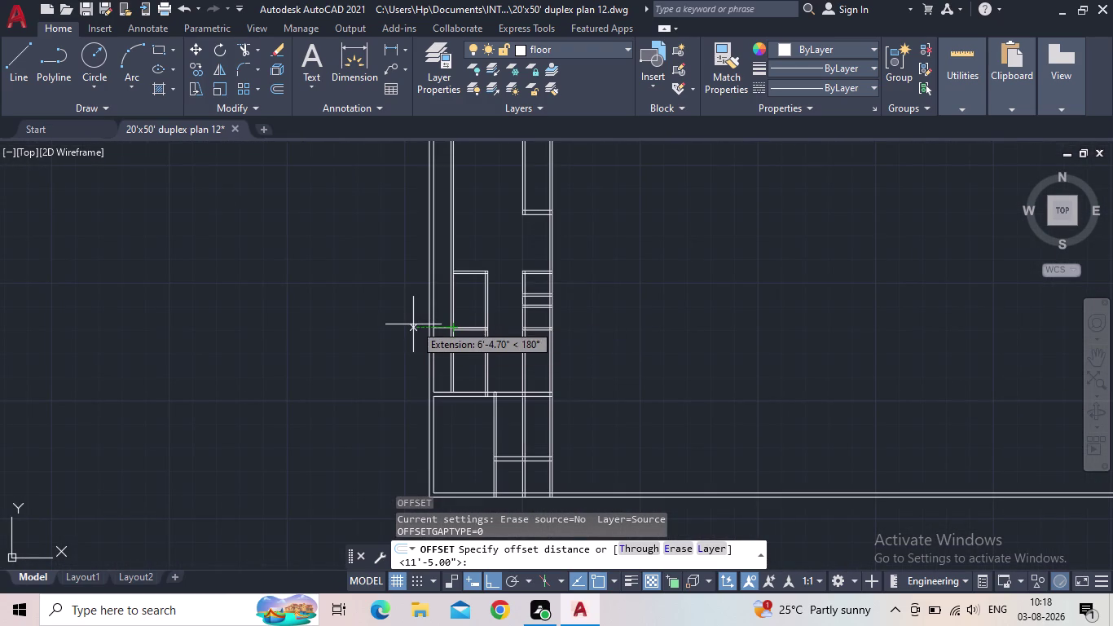
scroll(up, 3)
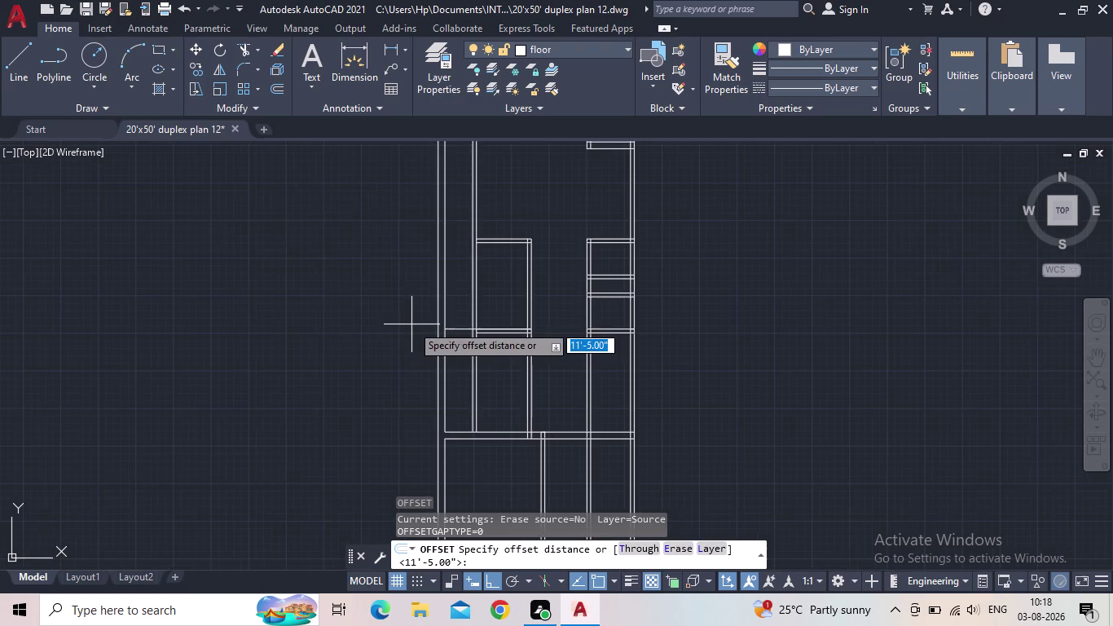
middle_drag(408, 323, 294, 341)
scroll(up, 3)
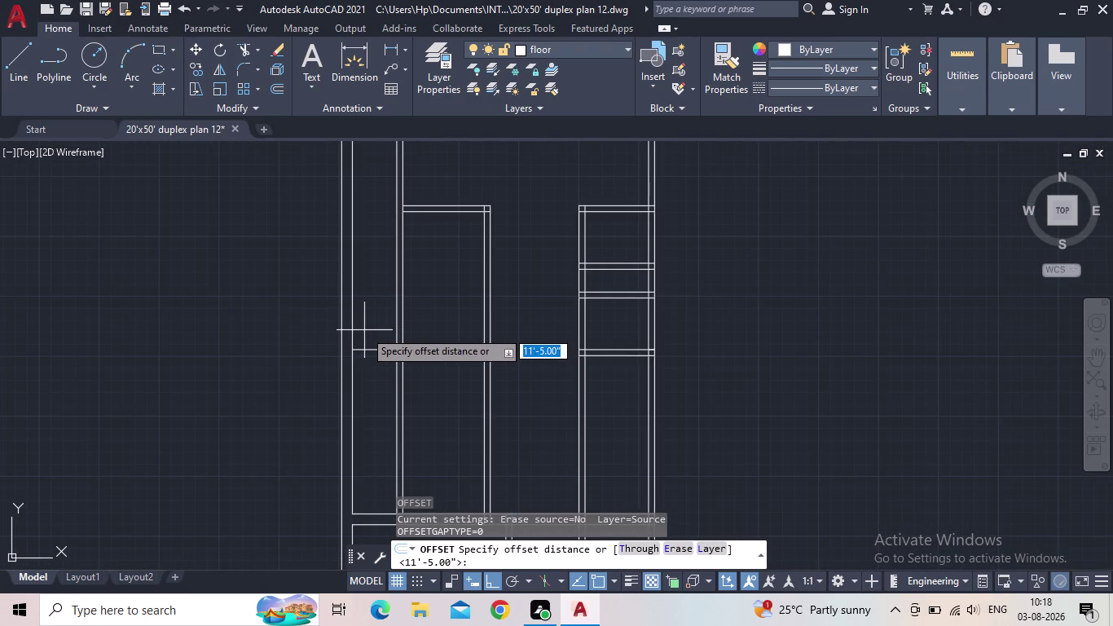
text(10')
text(9)
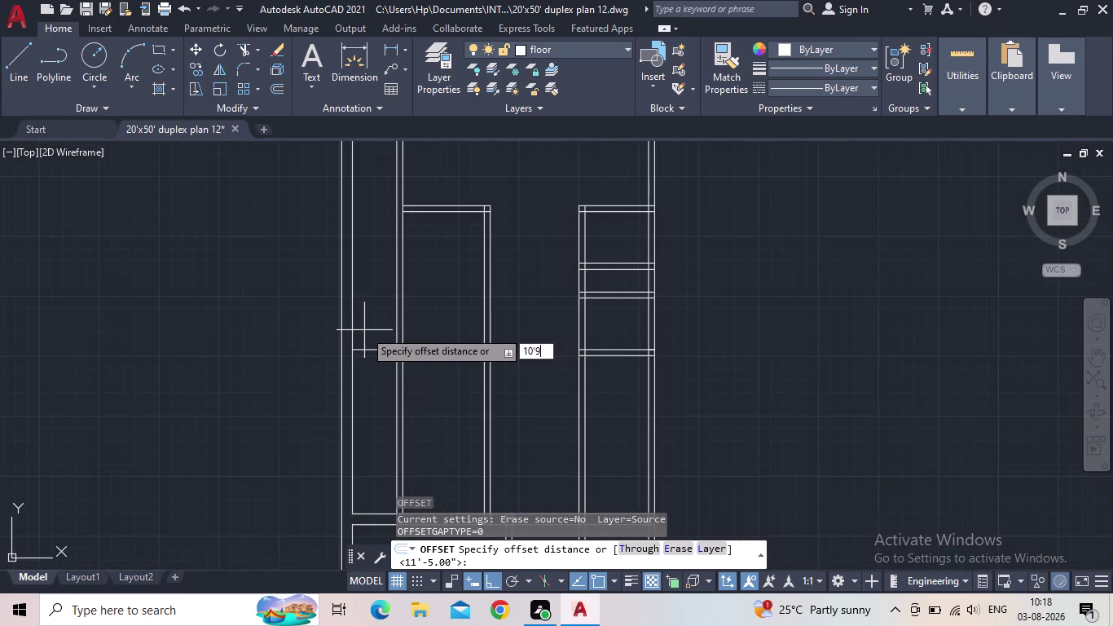
text(")
key(Return)
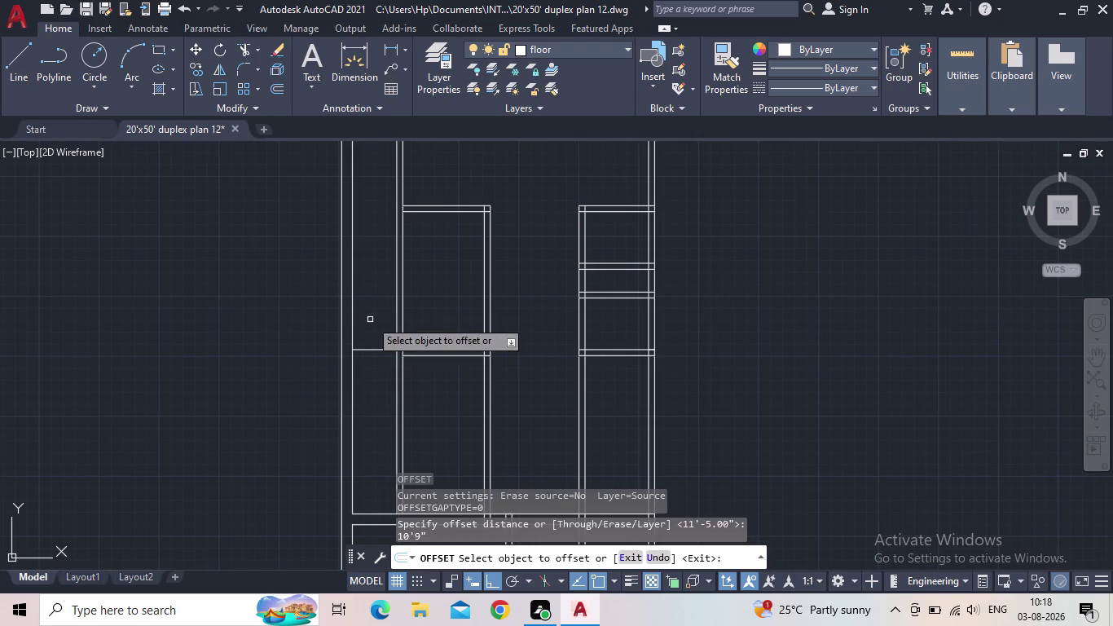
Place a 10'-9" copy of the lower partition line above it.
click(368, 352)
click(370, 350)
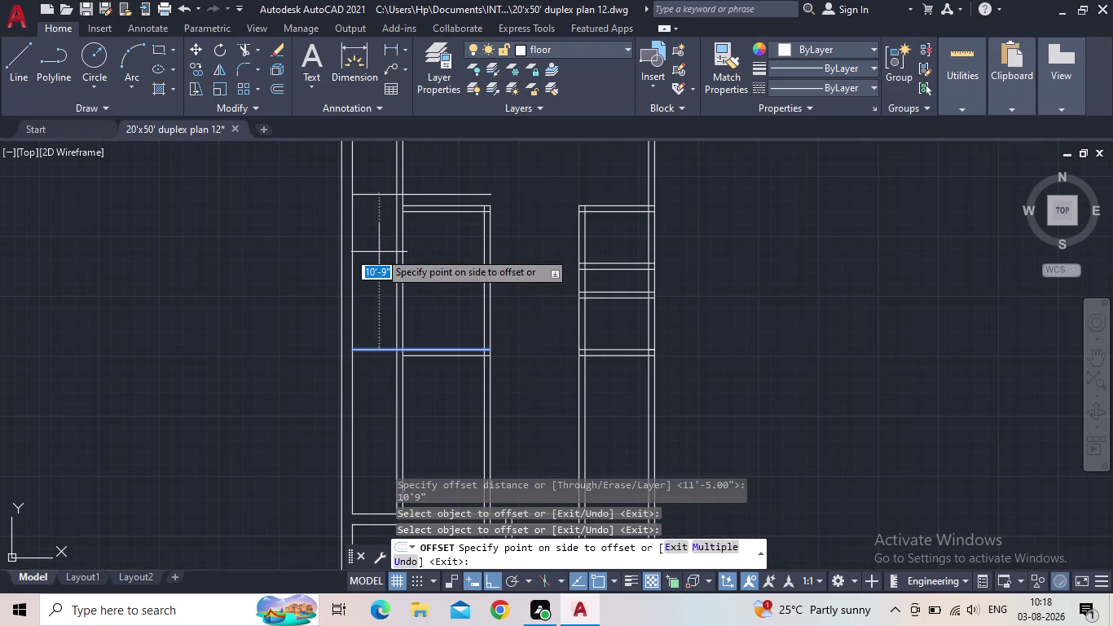
middle_drag(382, 246, 335, 323)
scroll(up, 3)
click(335, 293)
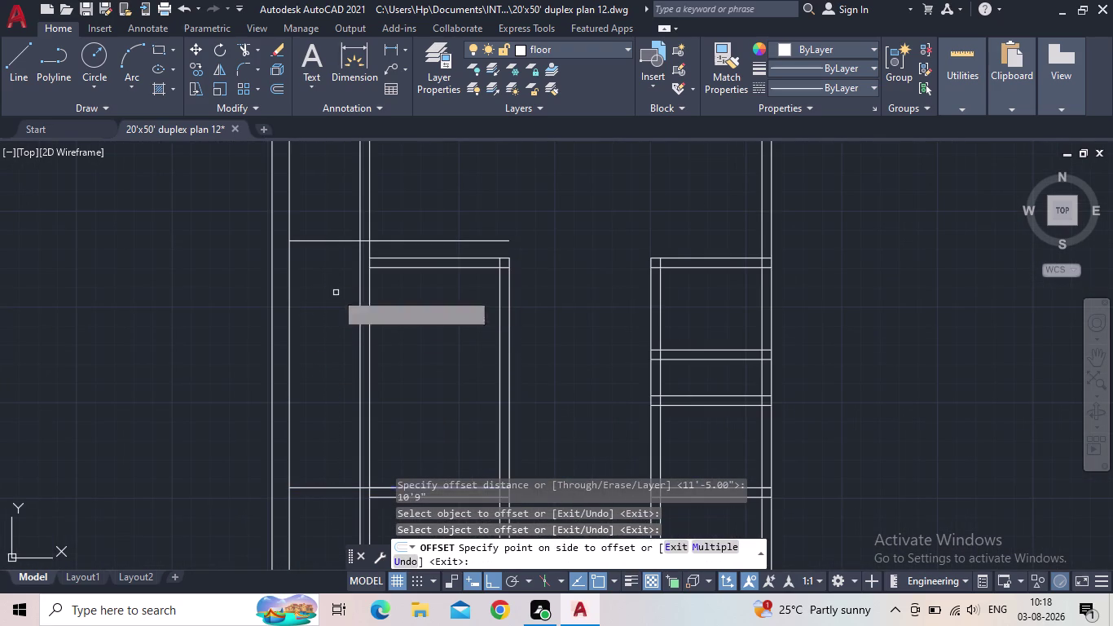
key(Escape)
Fence-trim the new line's extra part back to the left double wall.
key(t)
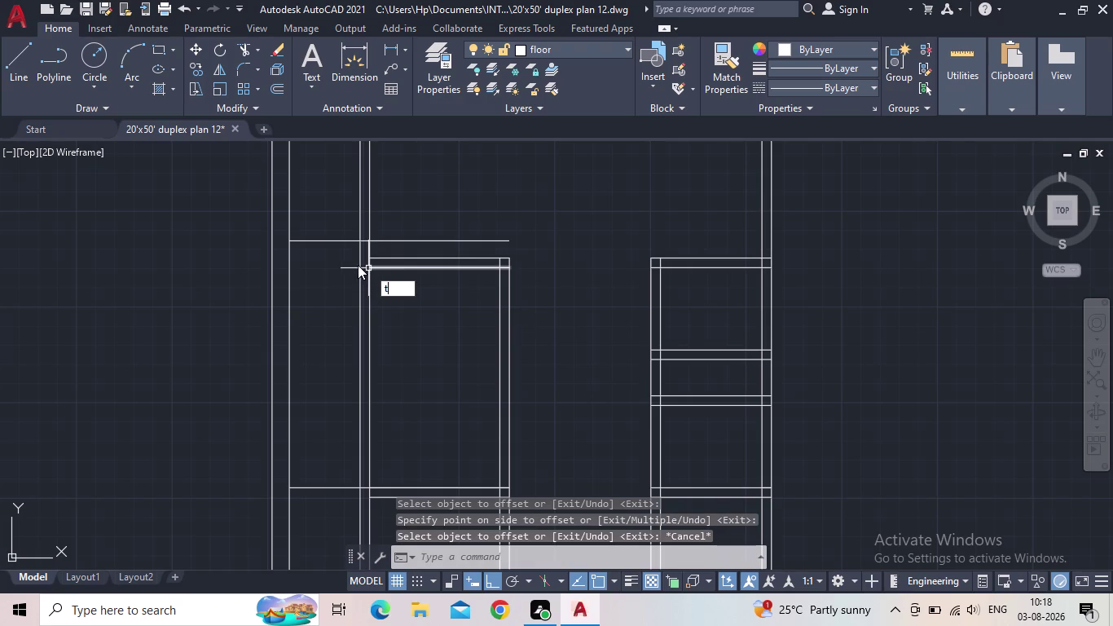
key(r)
key(space)
click(403, 245)
click(401, 234)
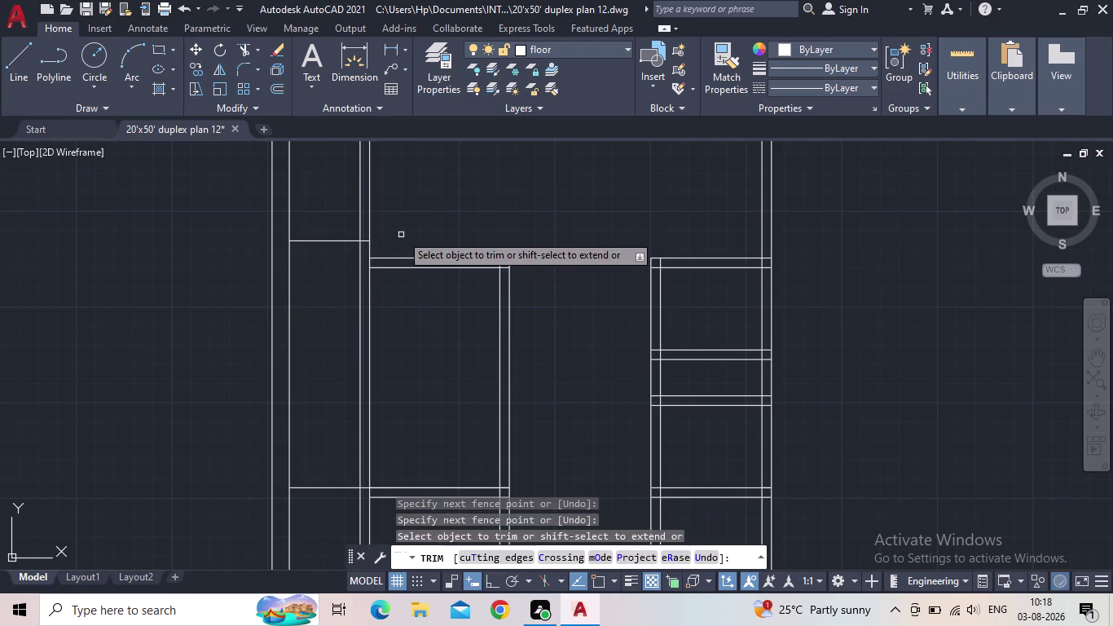
key(Escape)
Pan to the next partition and restart OFFSET.
scroll(down, 3)
middle_drag(352, 251, 390, 400)
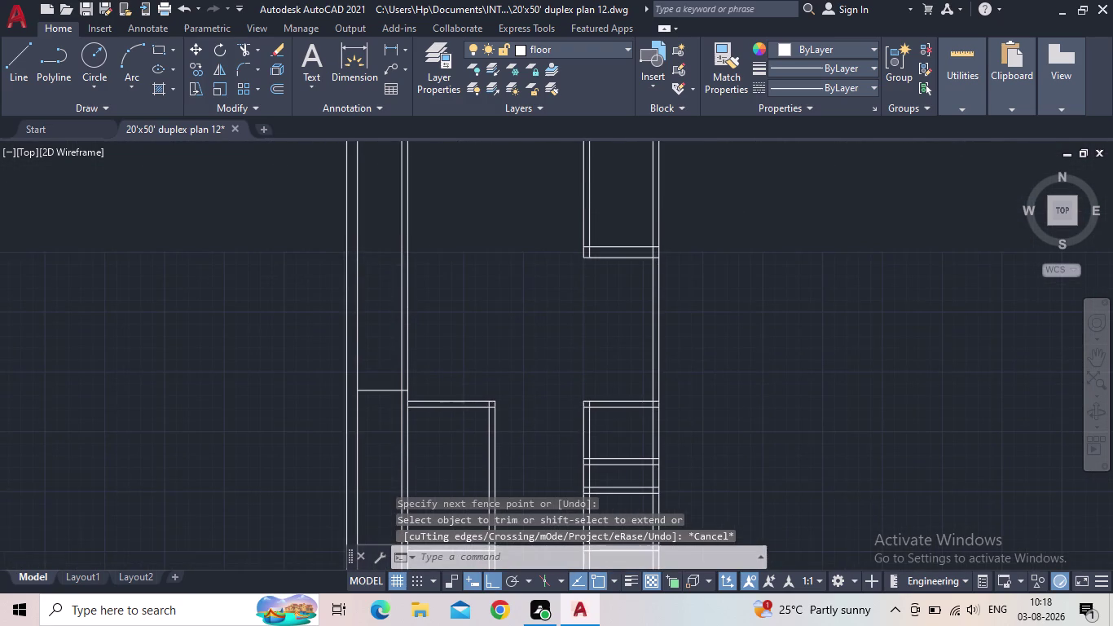
scroll(up, 3)
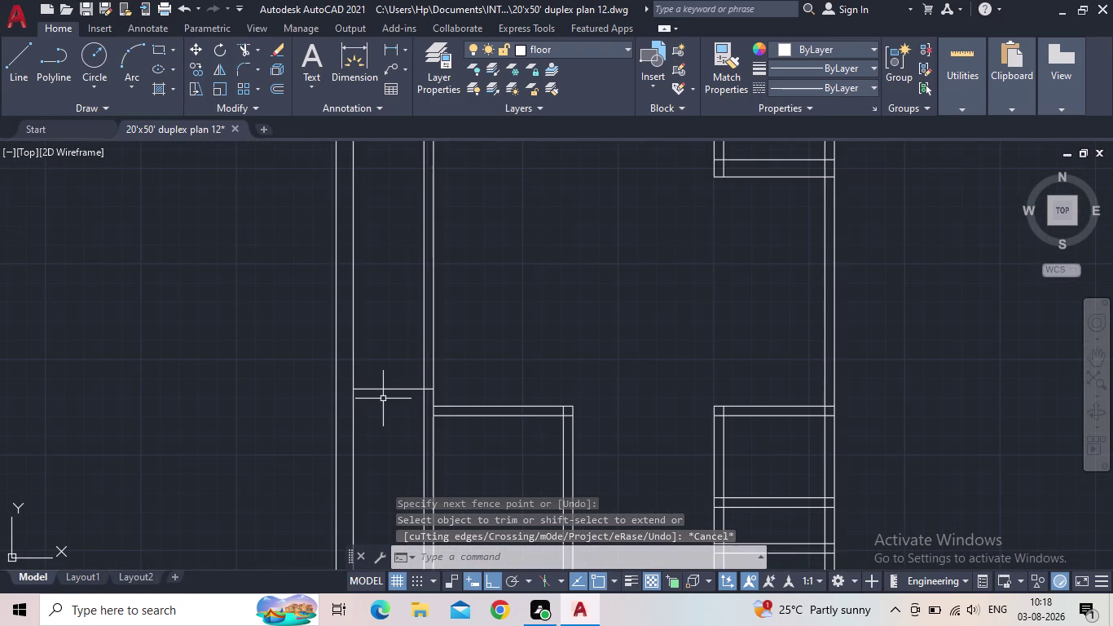
key(o)
key(Return)
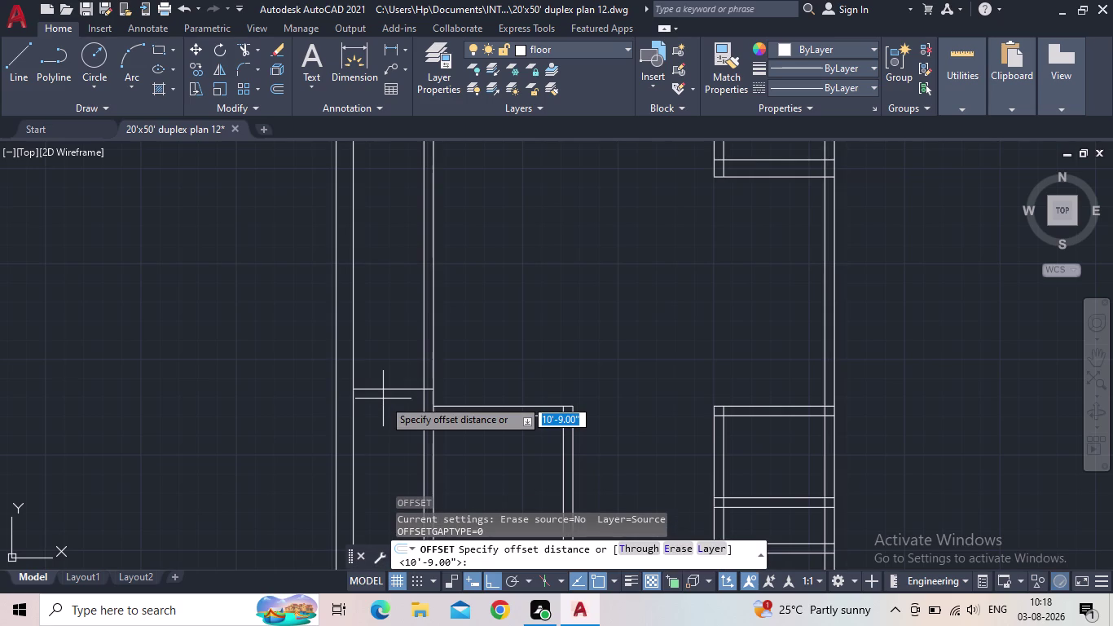
Offset the short horizontal partition line 10'1" upward, then end the command.
text(10')
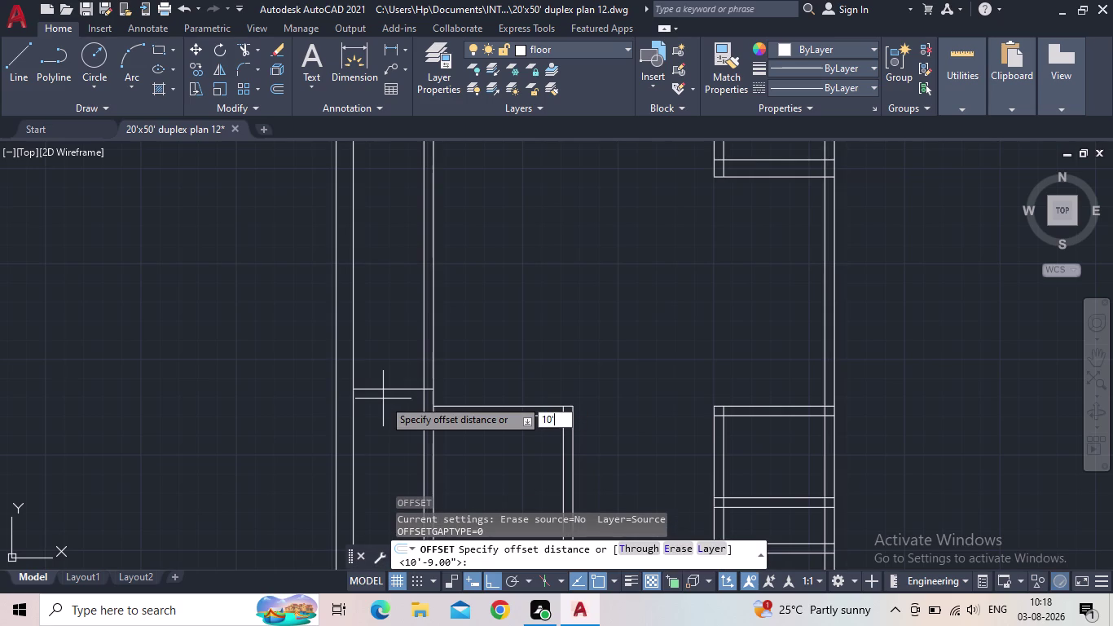
text(1")
key(Return)
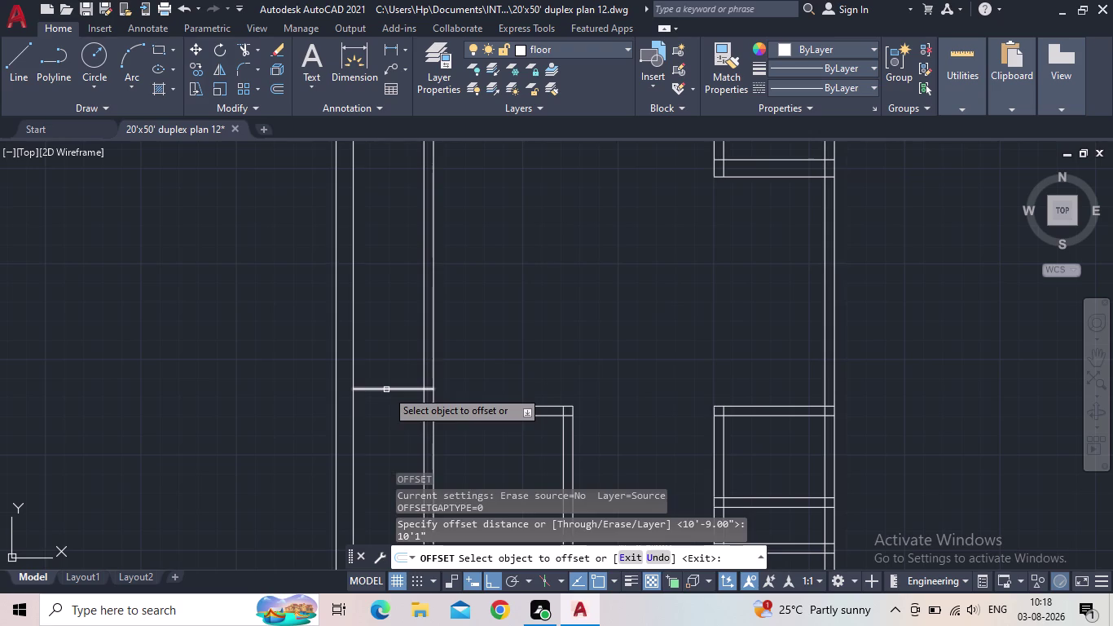
click(386, 390)
click(389, 240)
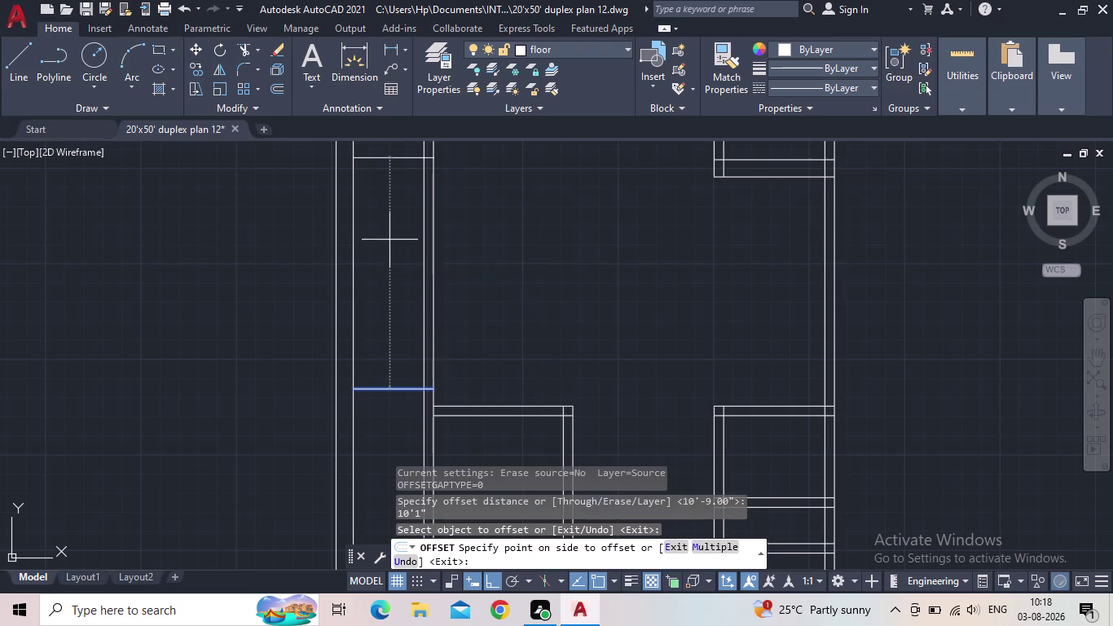
key(Escape)
middle_drag(623, 211, 542, 373)
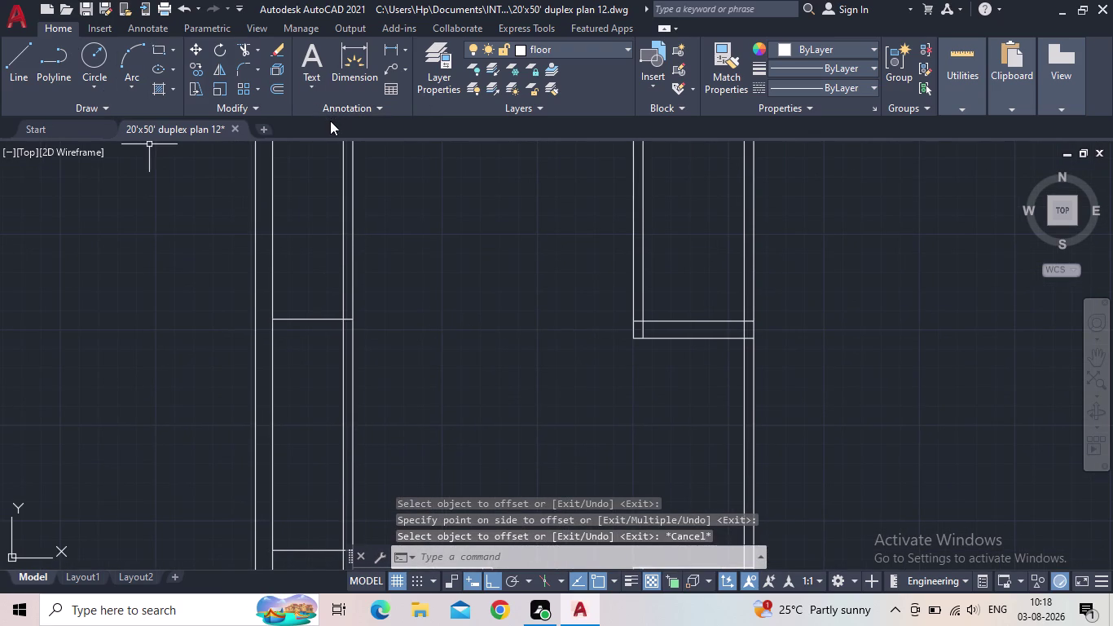
Extend the partition lines on the right to the wall with a fence selection.
key(e)
key(x)
key(space)
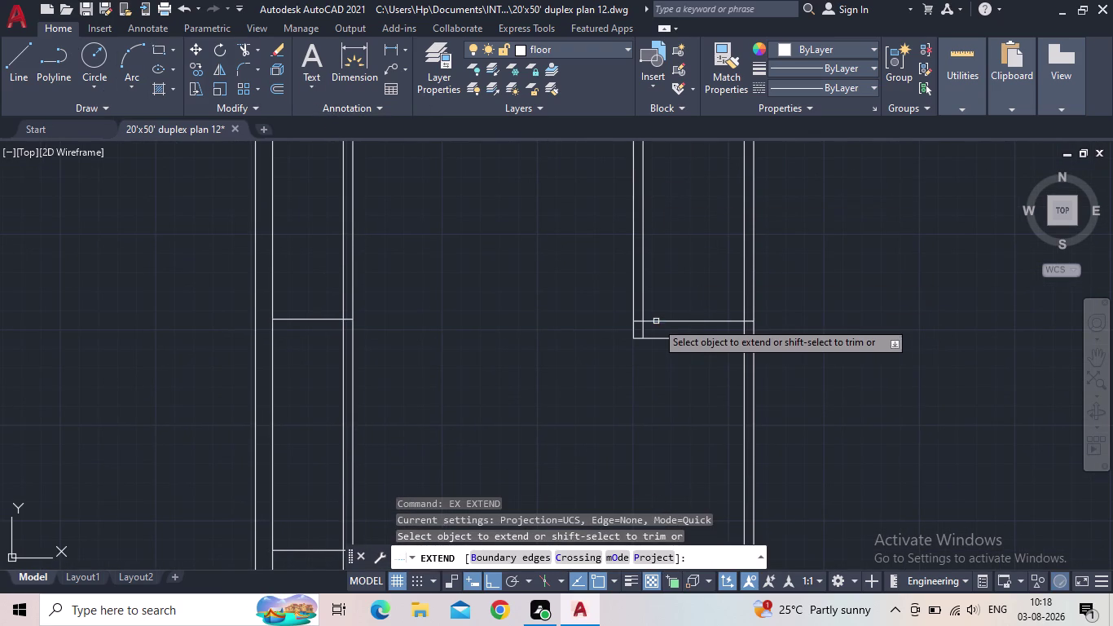
scroll(up, 3)
scroll(down, 3)
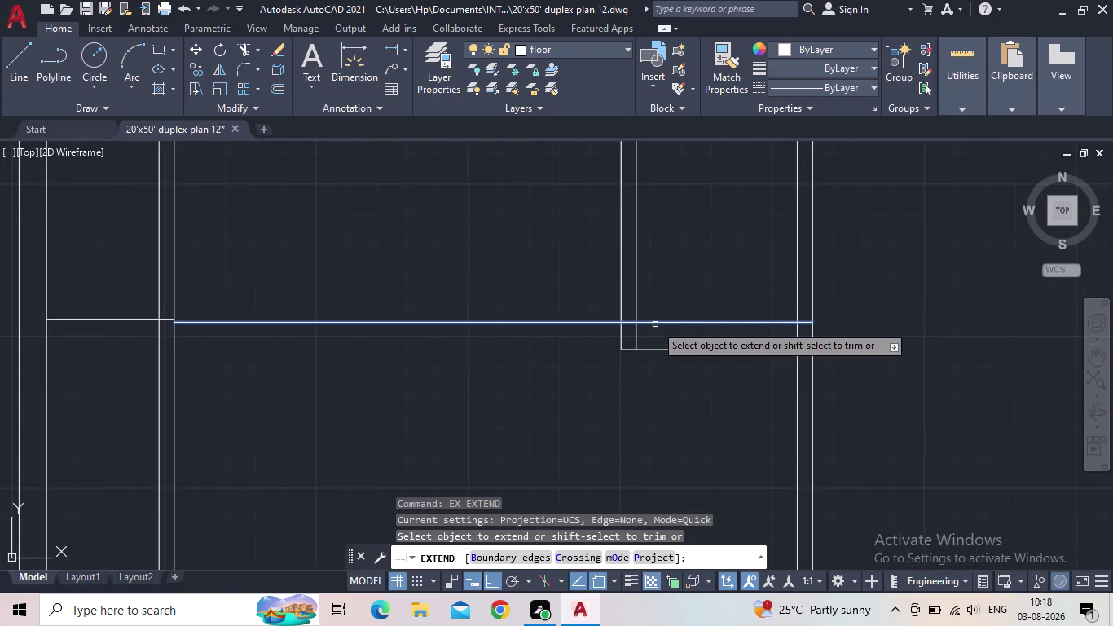
middle_drag(655, 325, 653, 296)
click(655, 295)
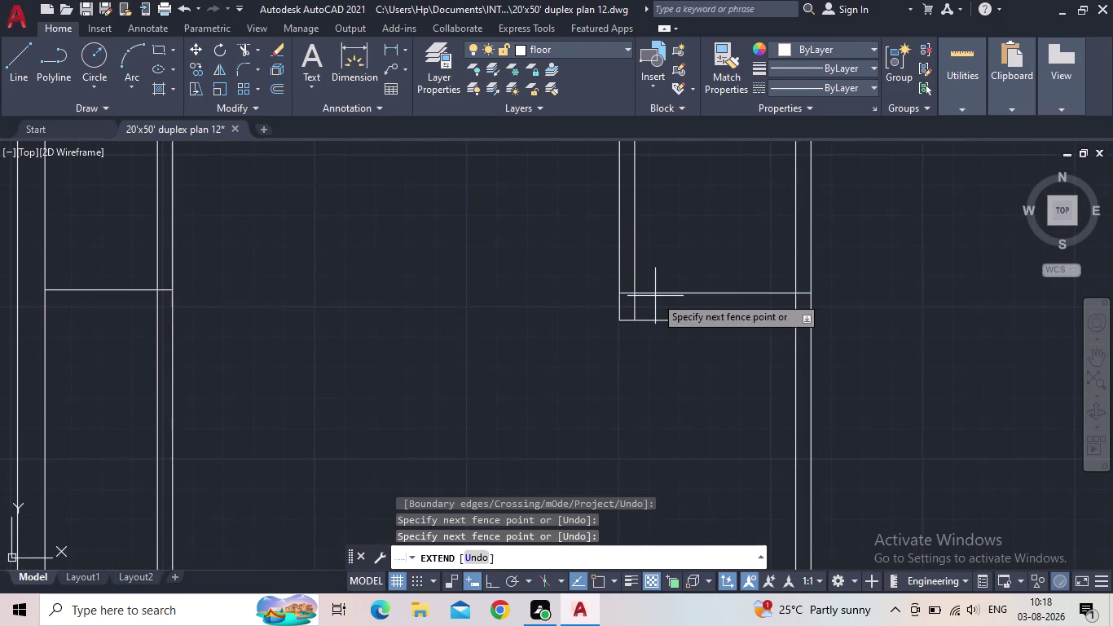
click(661, 282)
drag(669, 329, 669, 311)
Extend the remaining partition lines at the other junction up to the walls.
scroll(down, 3)
scroll(down, 3)
scroll(down, 3)
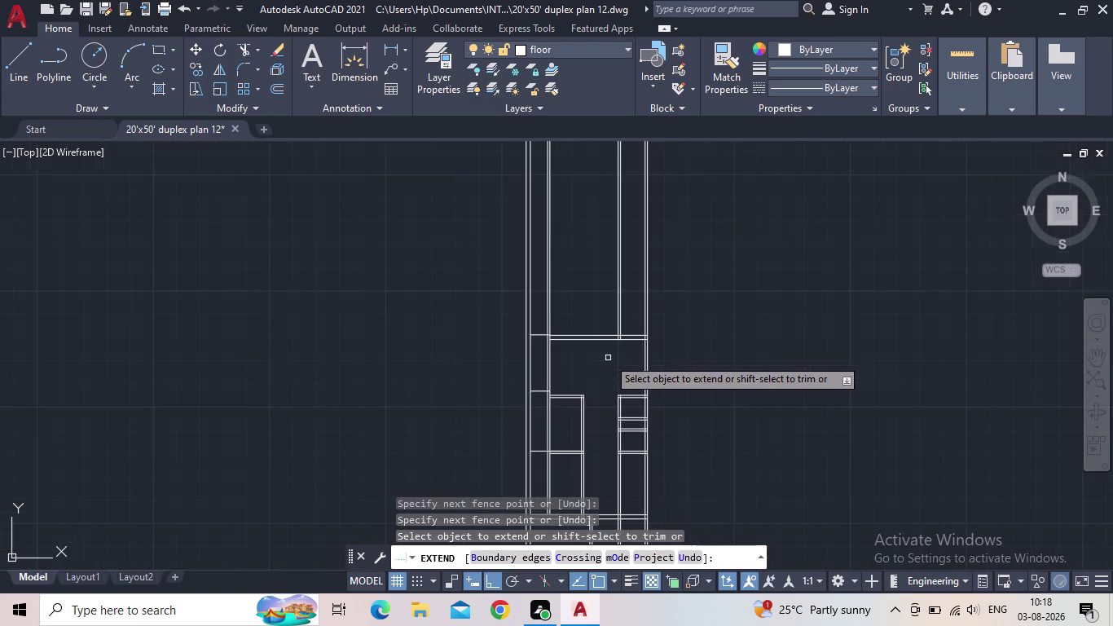
middle_drag(607, 358, 605, 343)
scroll(up, 3)
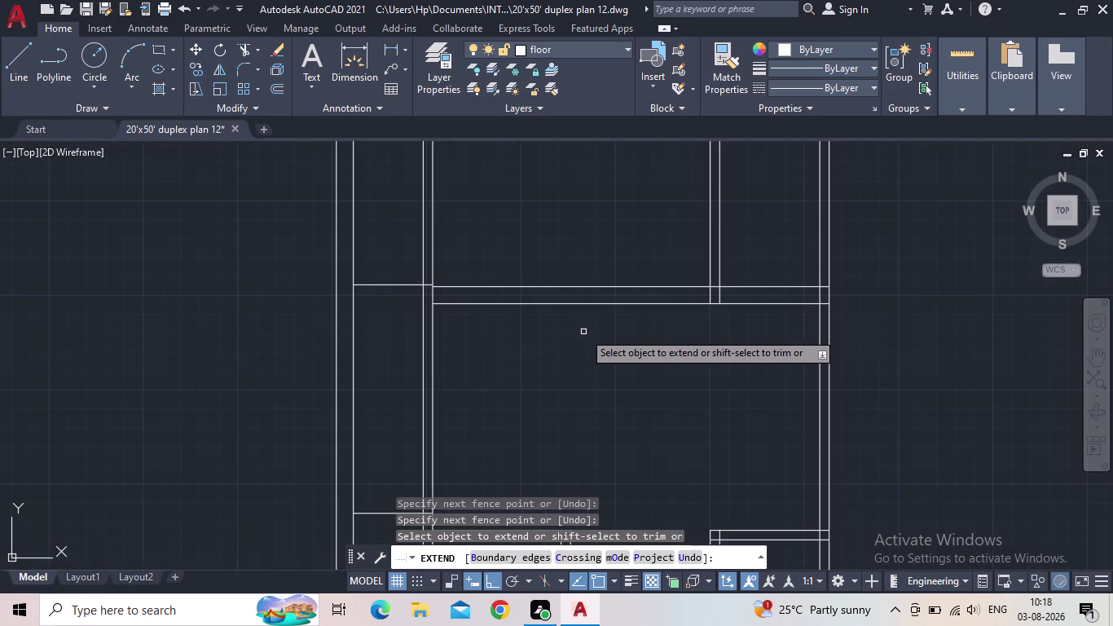
drag(532, 325, 523, 296)
drag(483, 305, 477, 293)
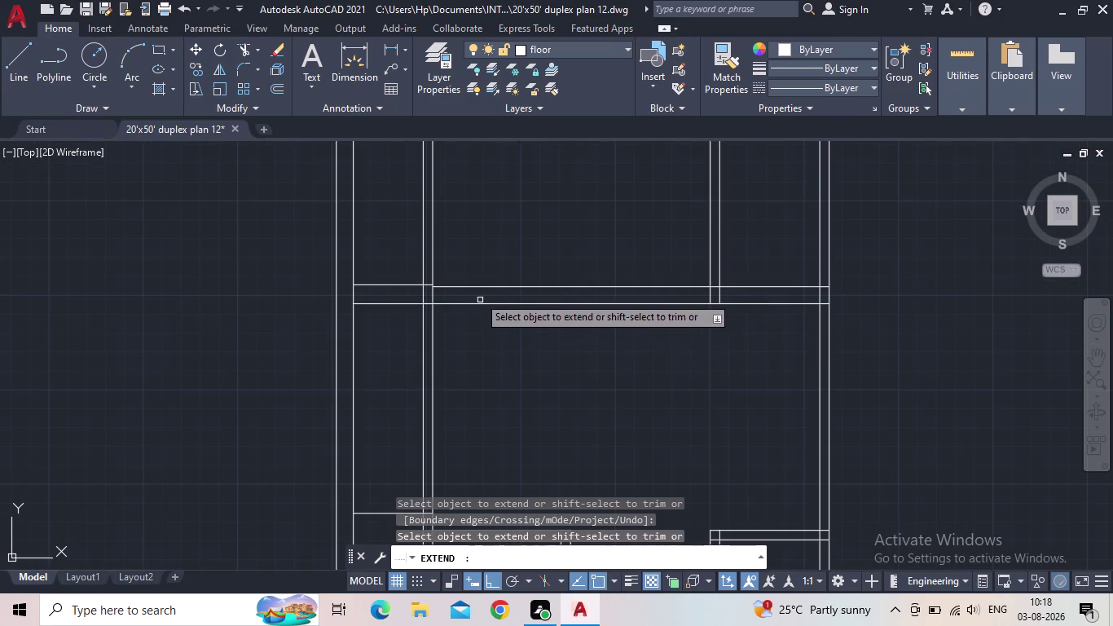
drag(477, 293, 476, 291)
drag(485, 290, 489, 261)
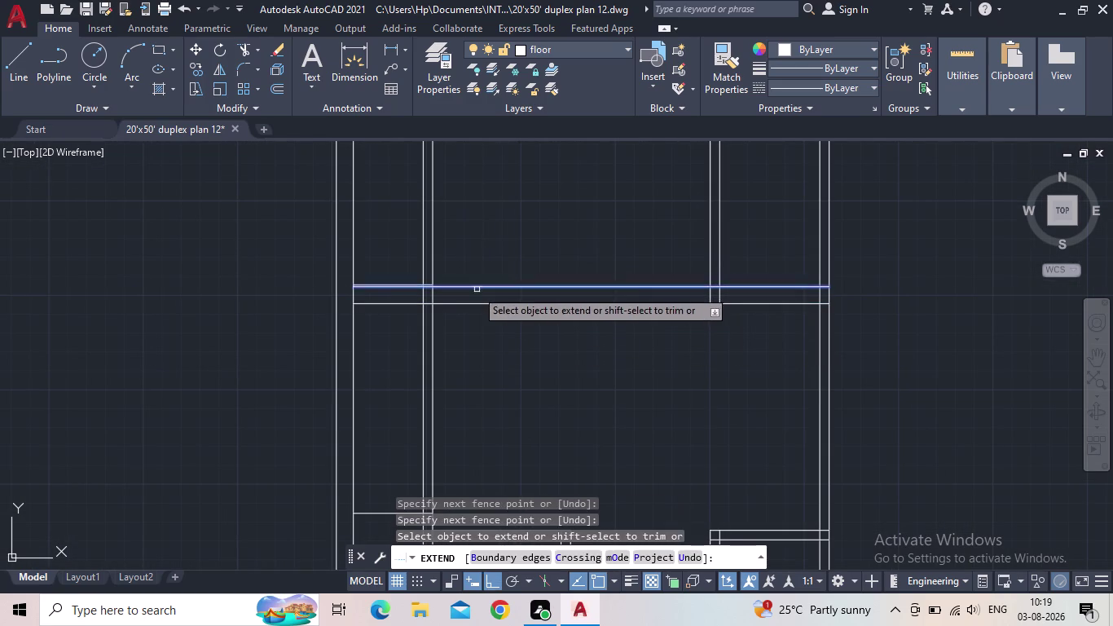
drag(473, 290, 480, 256)
key(Escape)
Select and delete the stray overlapping line.
scroll(up, 3)
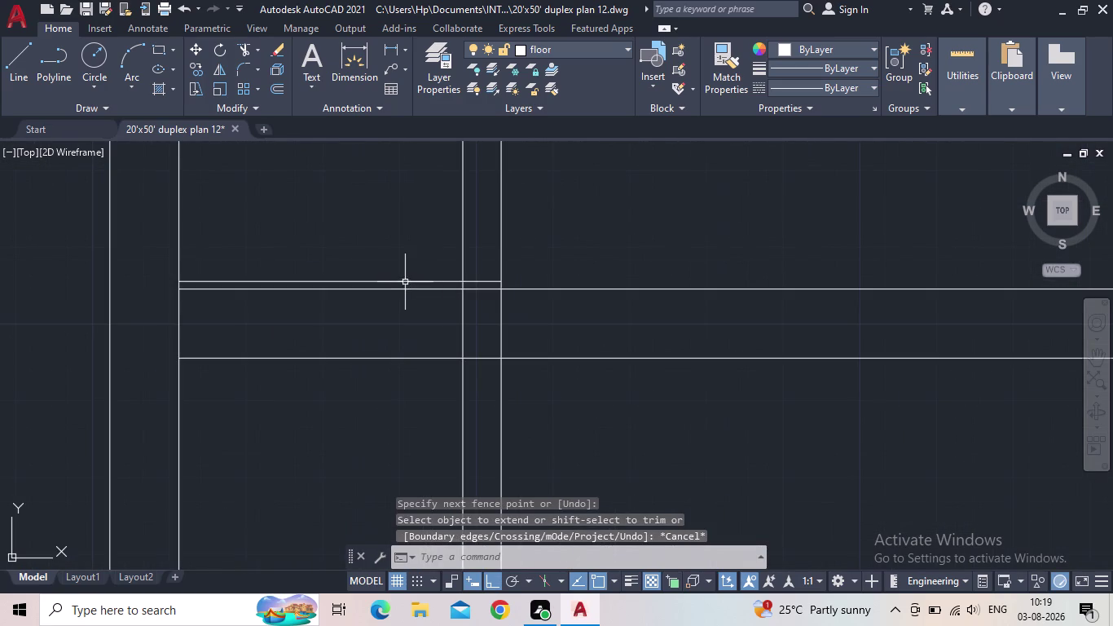
click(405, 278)
click(428, 290)
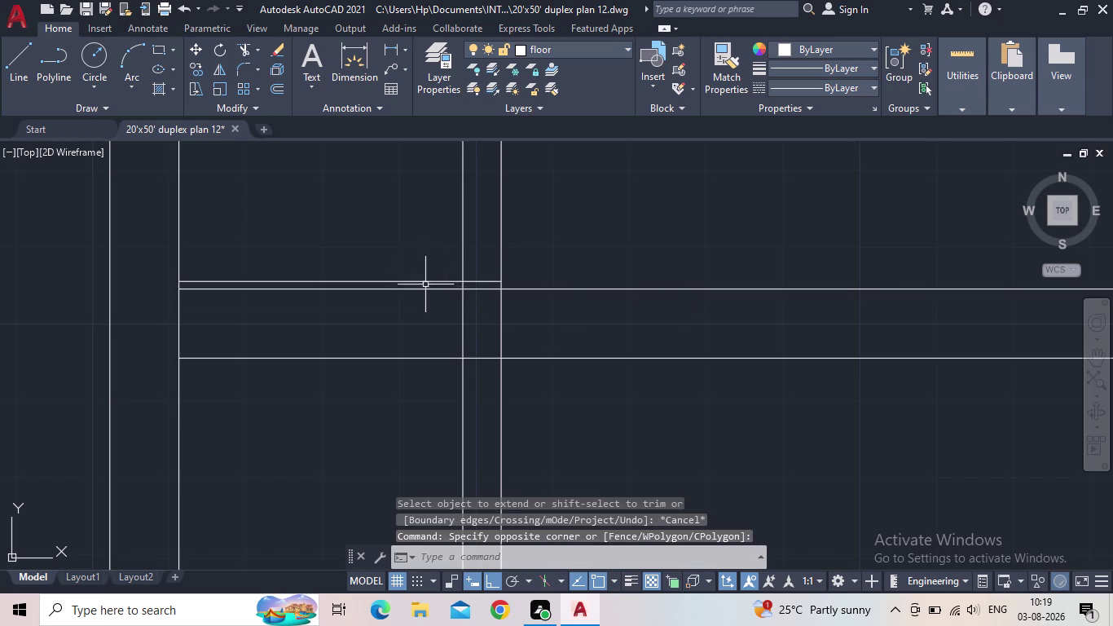
click(424, 281)
key(Delete)
Extend two more partition lines to the wall after a cancelled trim.
scroll(down, 3)
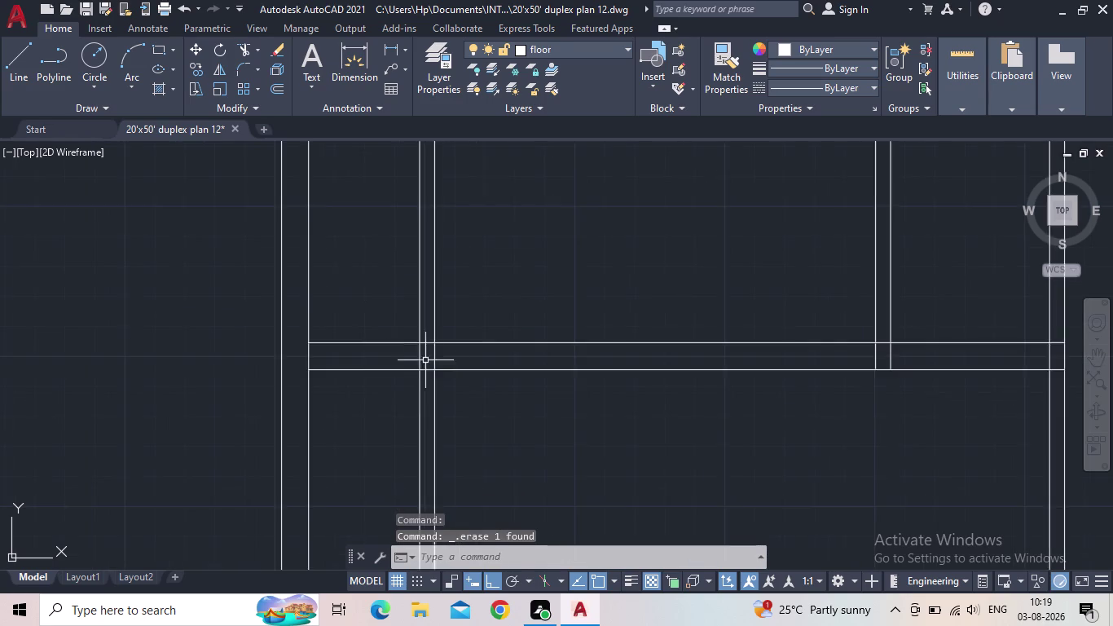
scroll(down, 3)
middle_drag(544, 405, 529, 383)
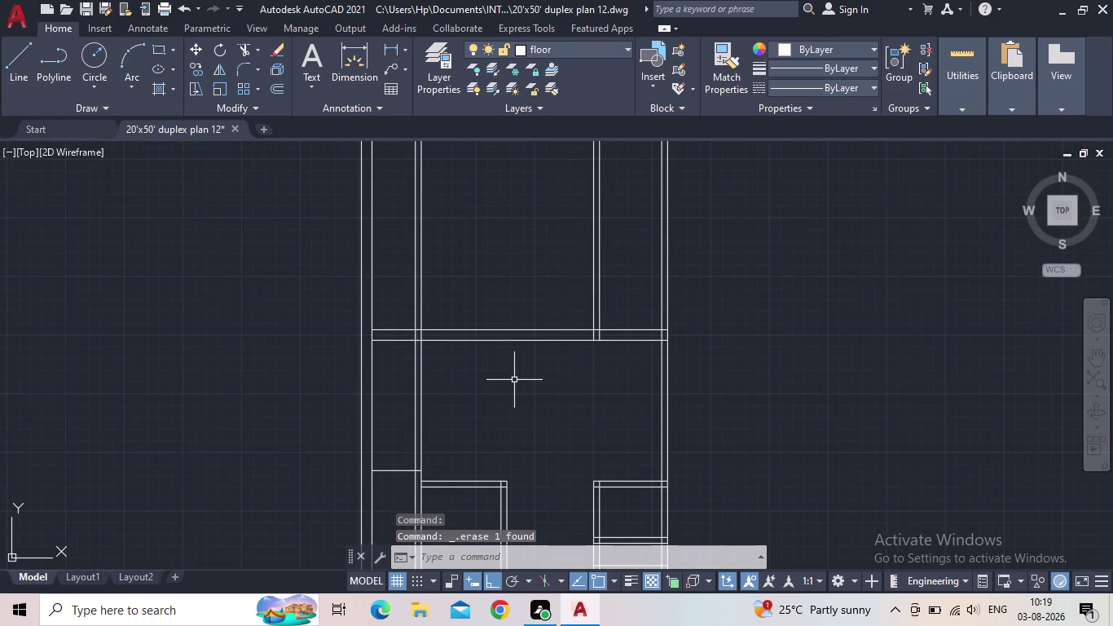
text(tr)
key(Escape)
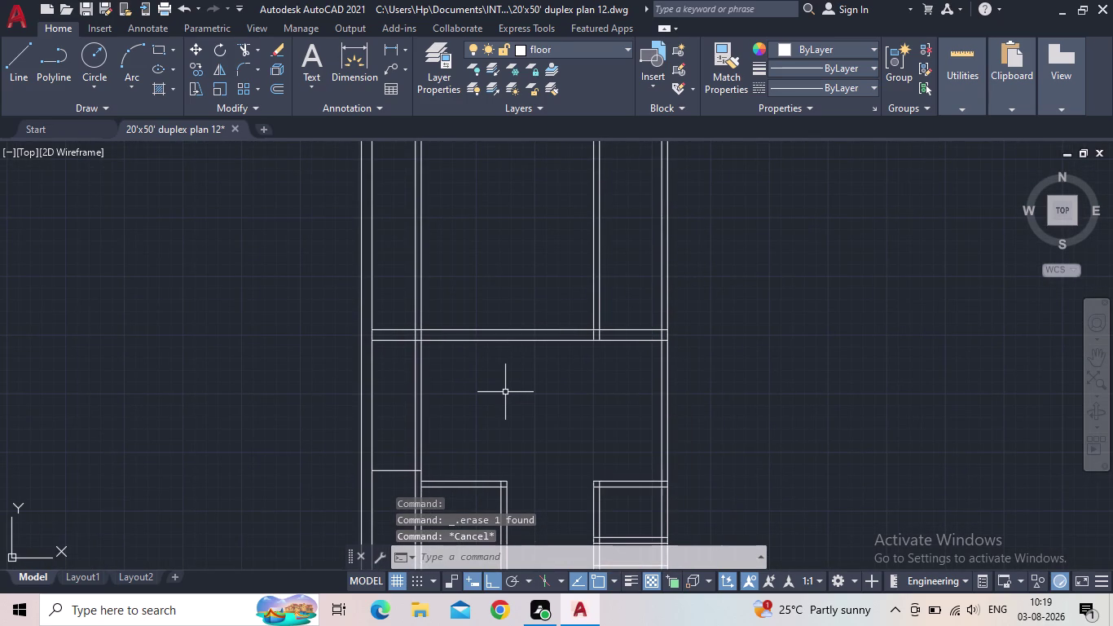
key(e)
key(x)
key(space)
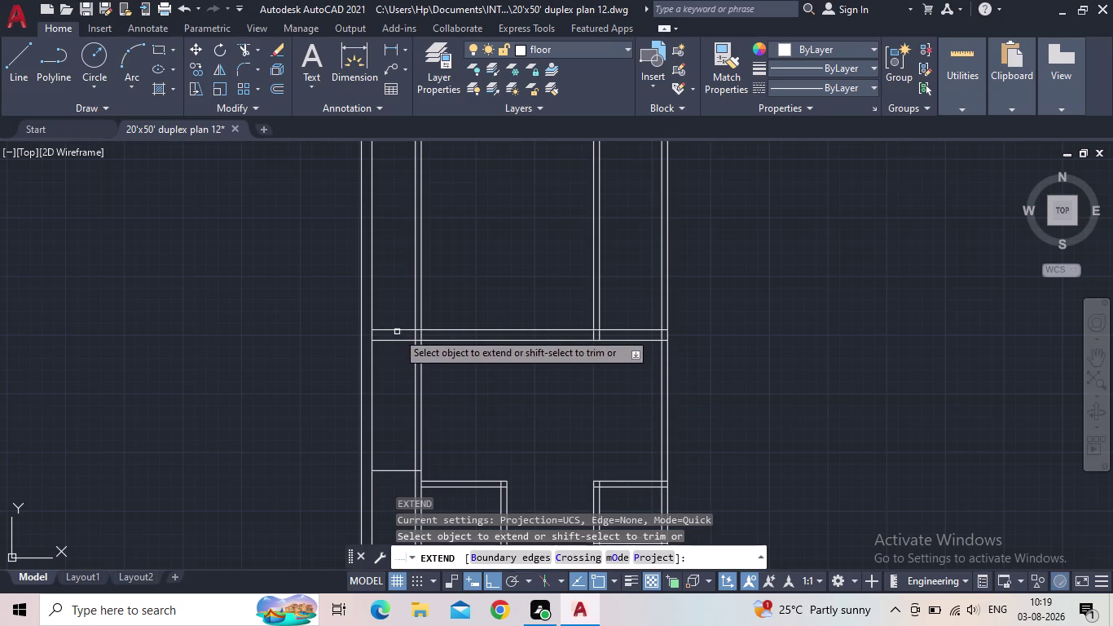
click(394, 329)
click(389, 341)
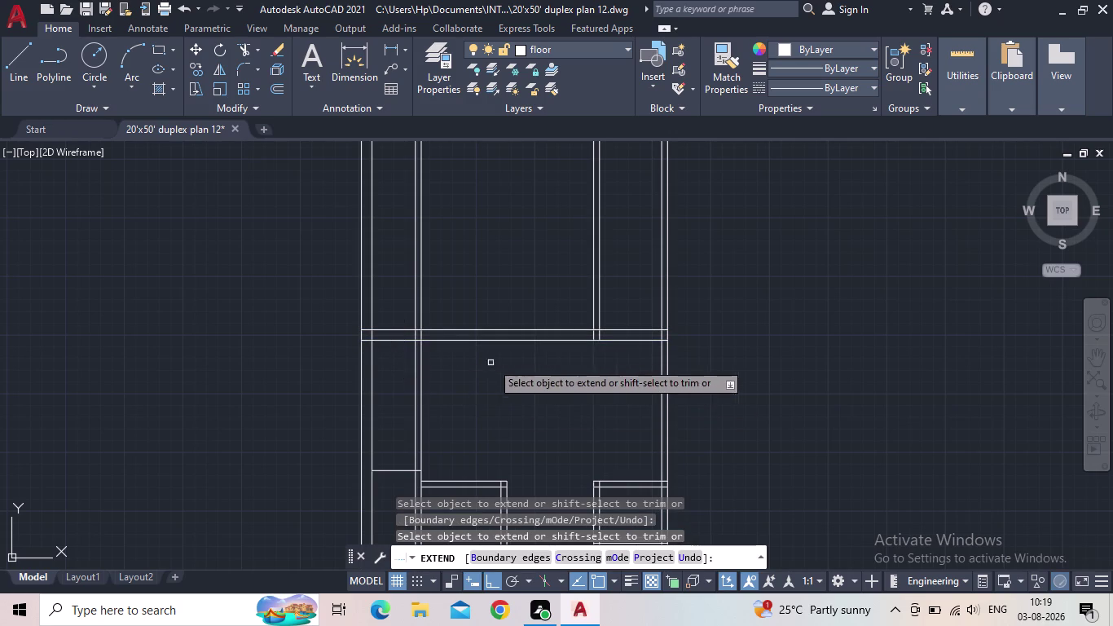
key(Escape)
Fence-trim across the plan's line overhangs, then cancel the trim.
key(t)
key(r)
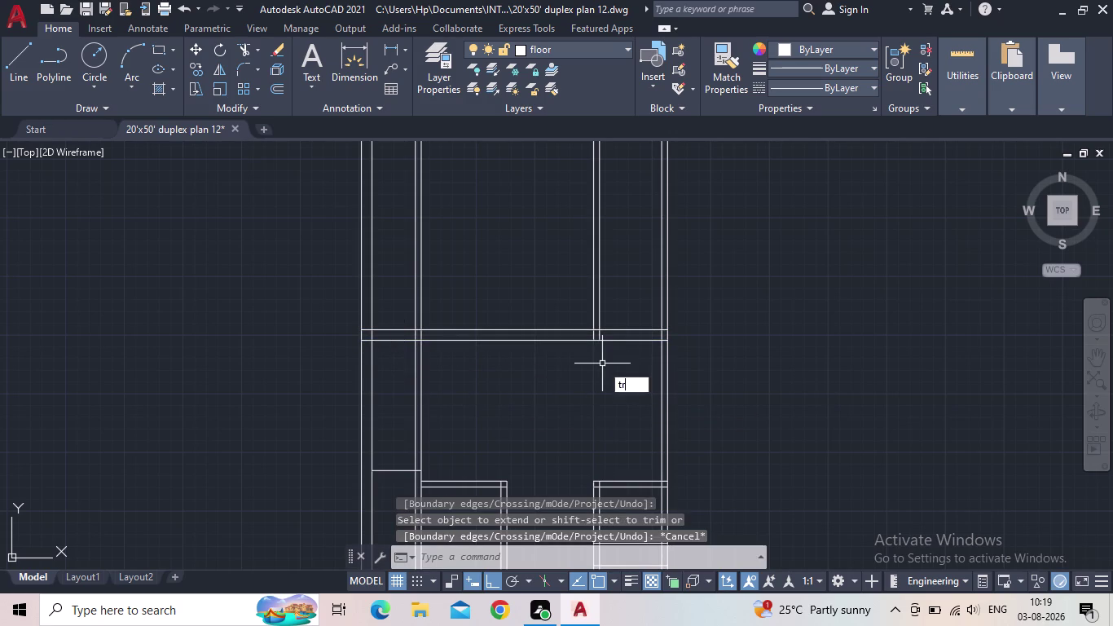
key(space)
drag(702, 298, 290, 271)
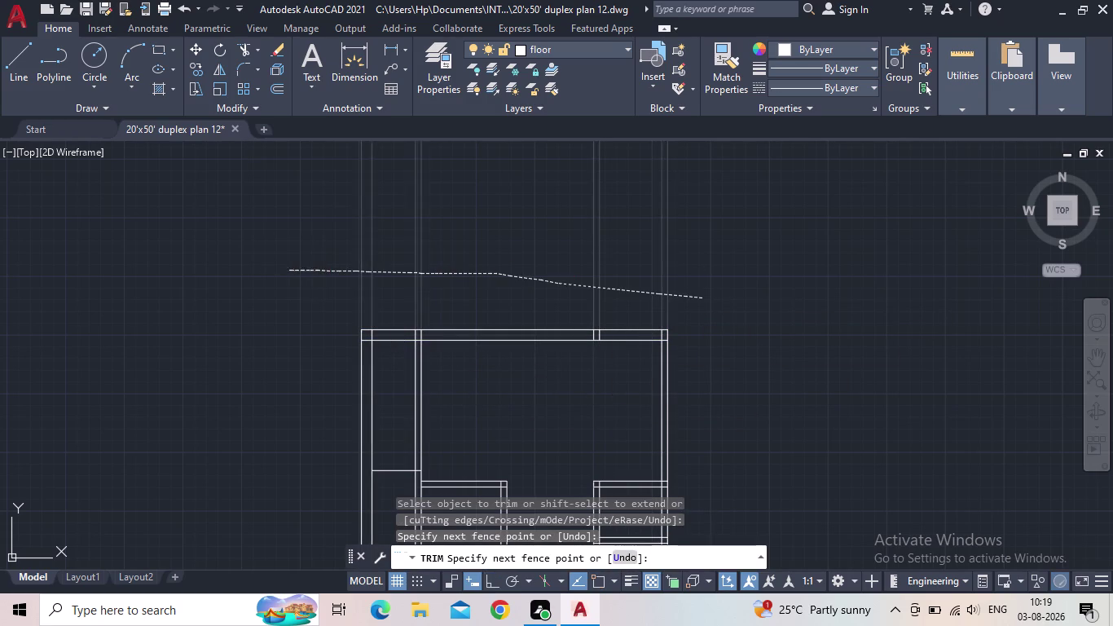
scroll(down, 3)
key(Escape)
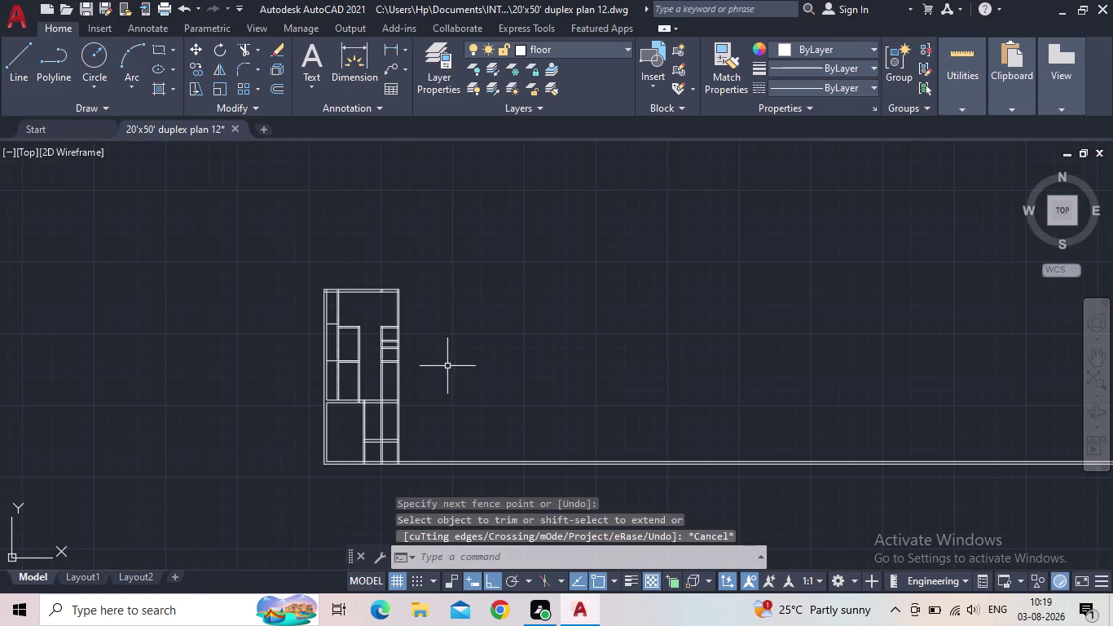
Regenerate the display and inspect the long line overshooting the plan.
middle_drag(447, 367, 415, 302)
key(r)
text(e)
key(space)
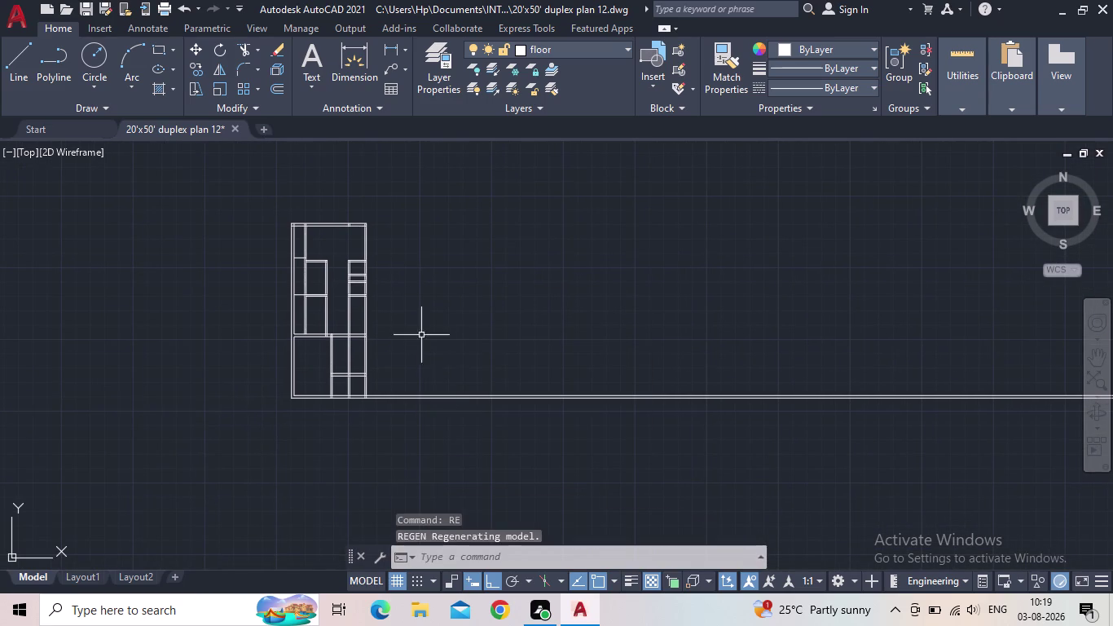
drag(480, 433, 471, 332)
key(Escape)
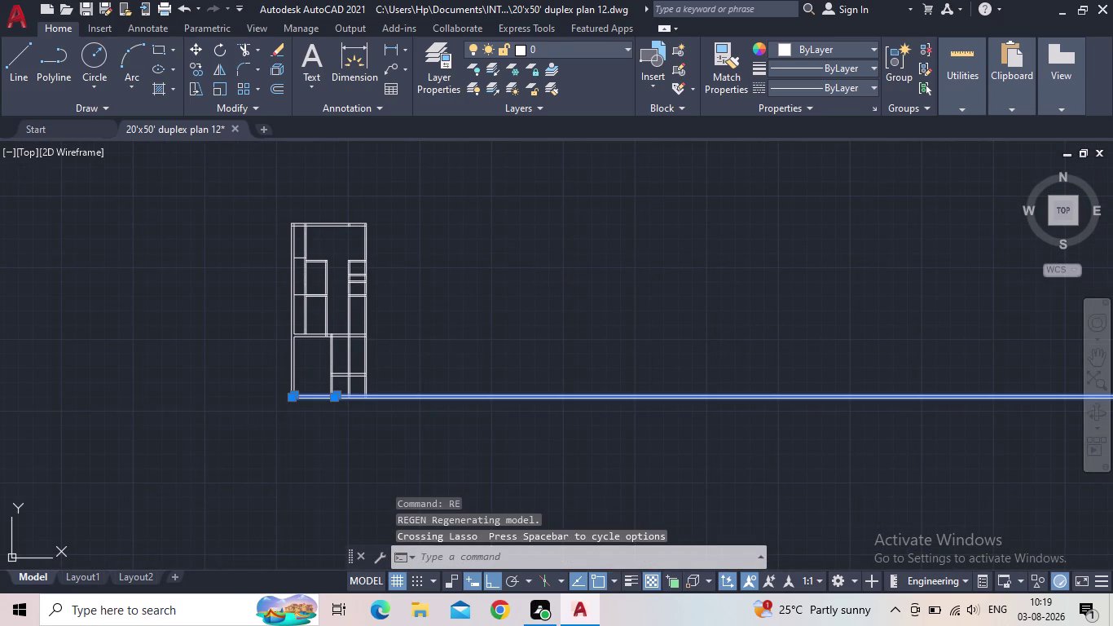
text(tr)
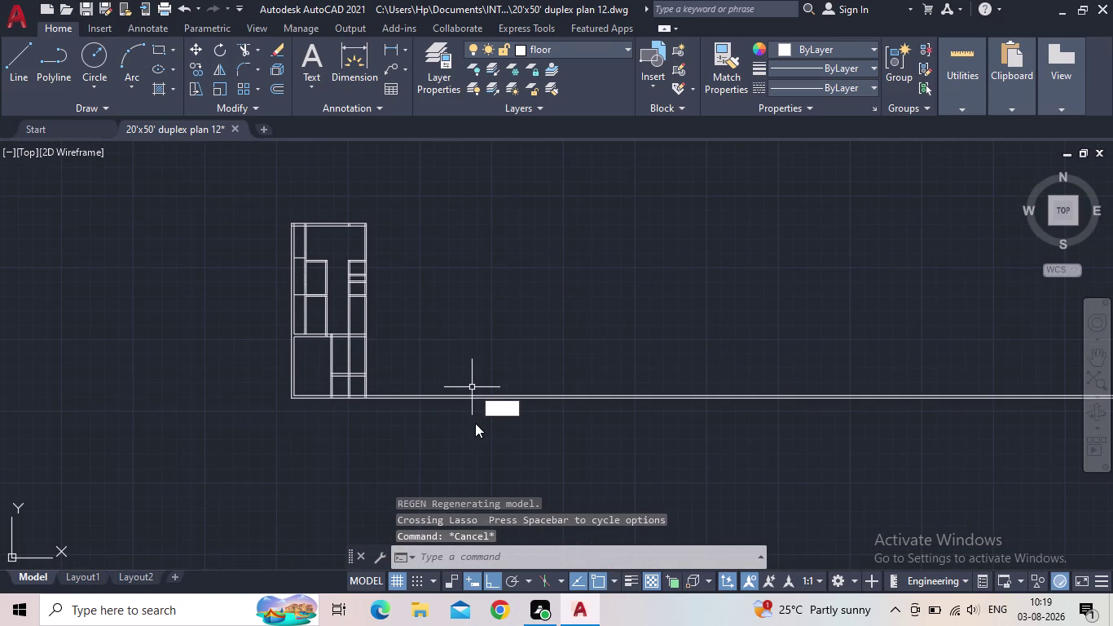
key(Escape)
Trim away the long line overshooting the plan.
scroll(up, 3)
text(tr)
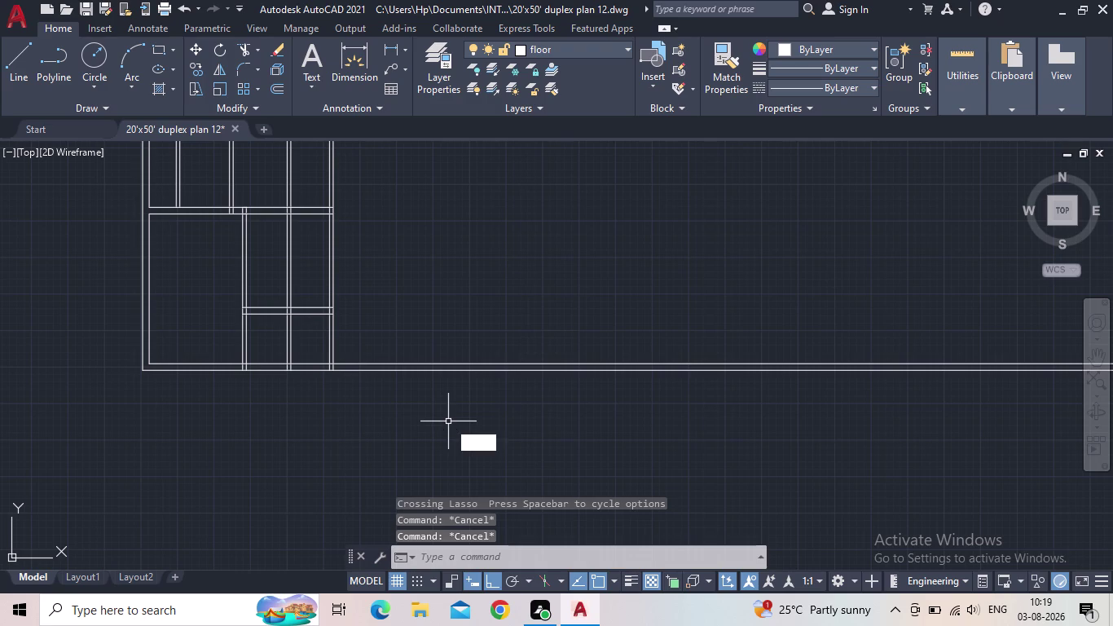
key(space)
drag(459, 422, 447, 316)
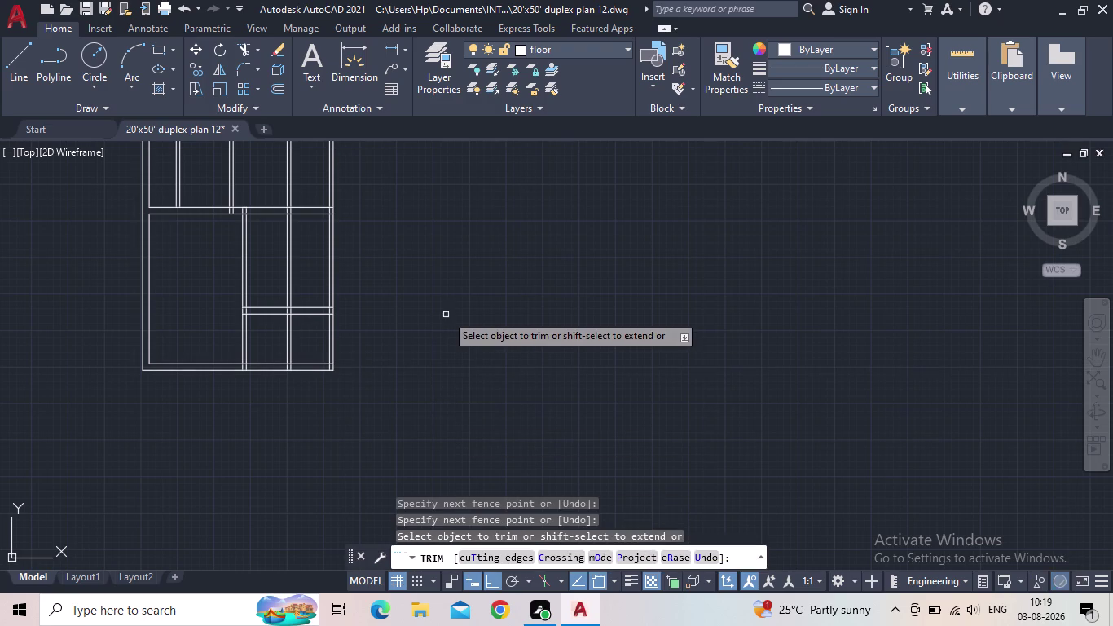
scroll(down, 3)
middle_drag(429, 325, 416, 392)
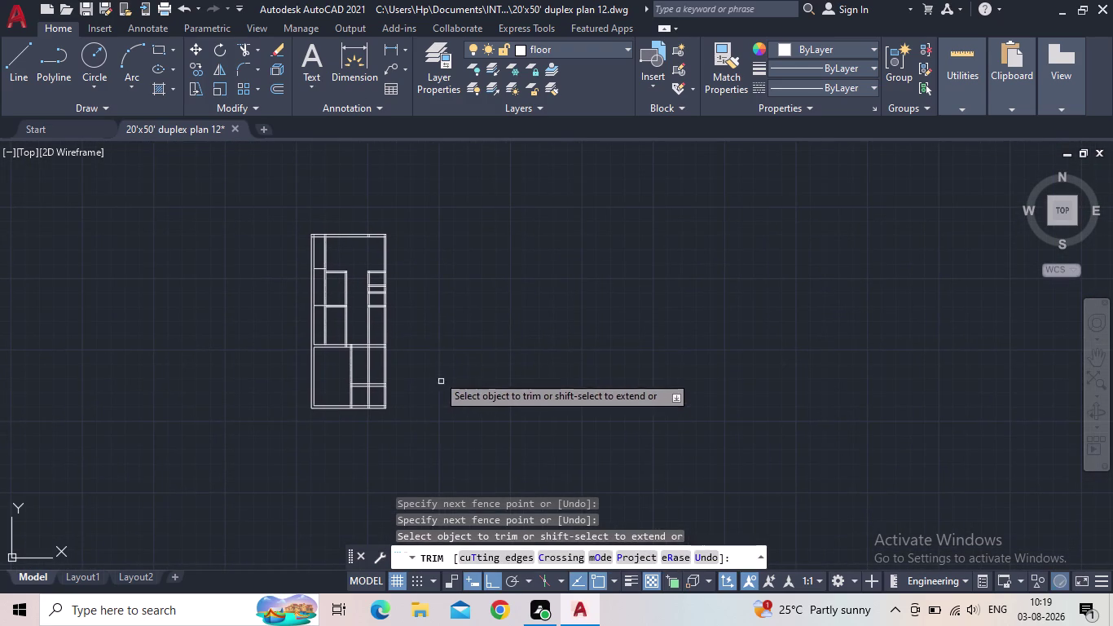
scroll(up, 3)
middle_drag(377, 233, 409, 396)
scroll(up, 3)
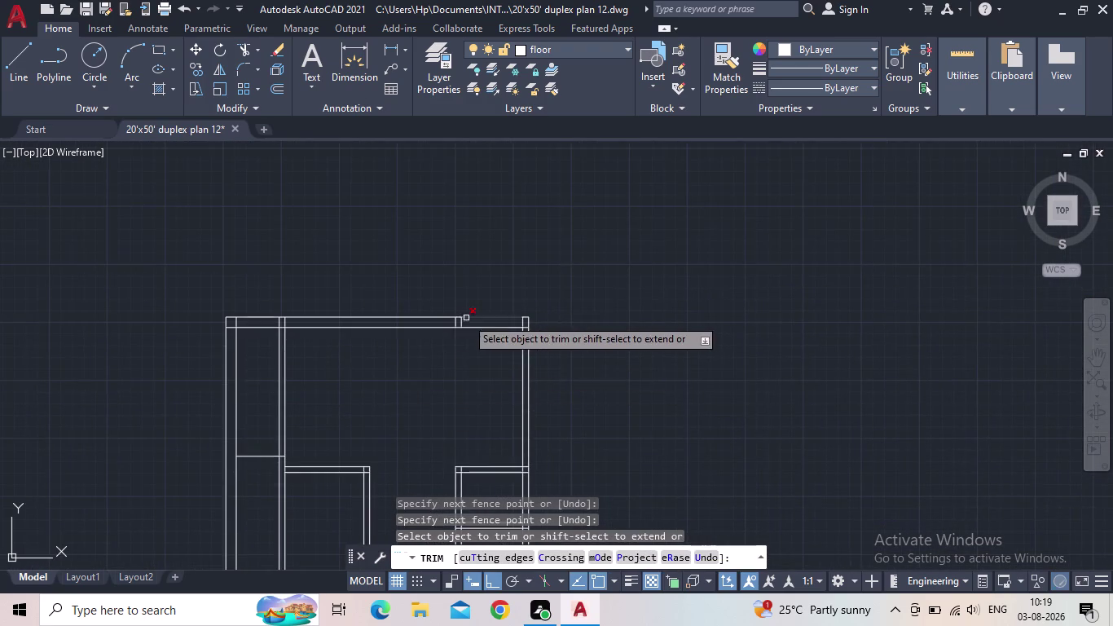
scroll(up, 3)
Trim the overlap at the top wall junction and end the trim.
drag(461, 326, 429, 325)
scroll(down, 3)
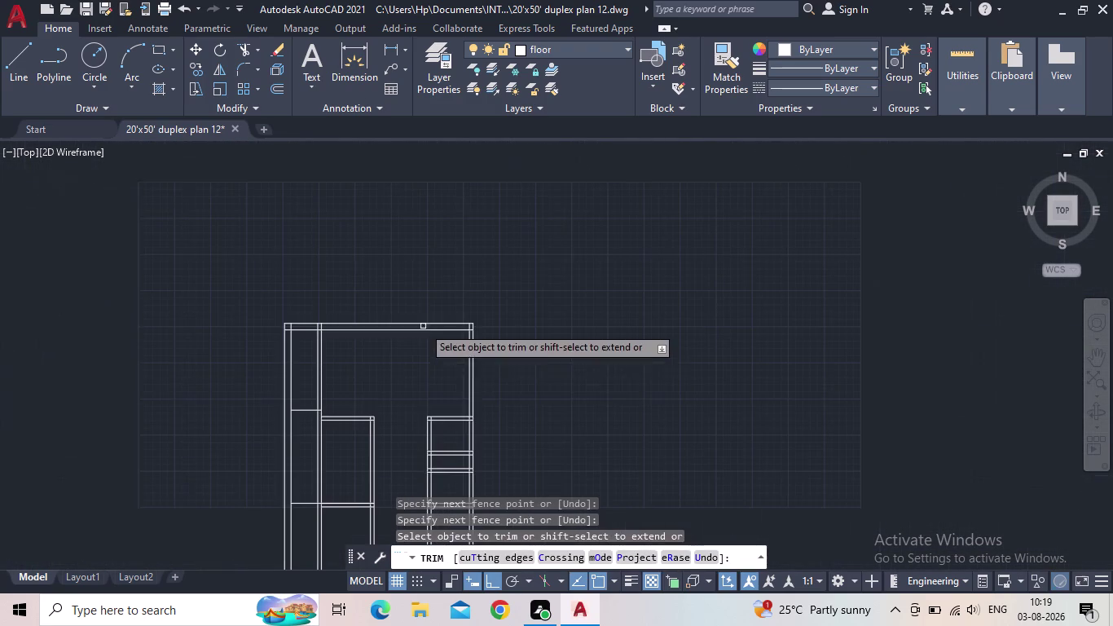
middle_drag(423, 377, 456, 358)
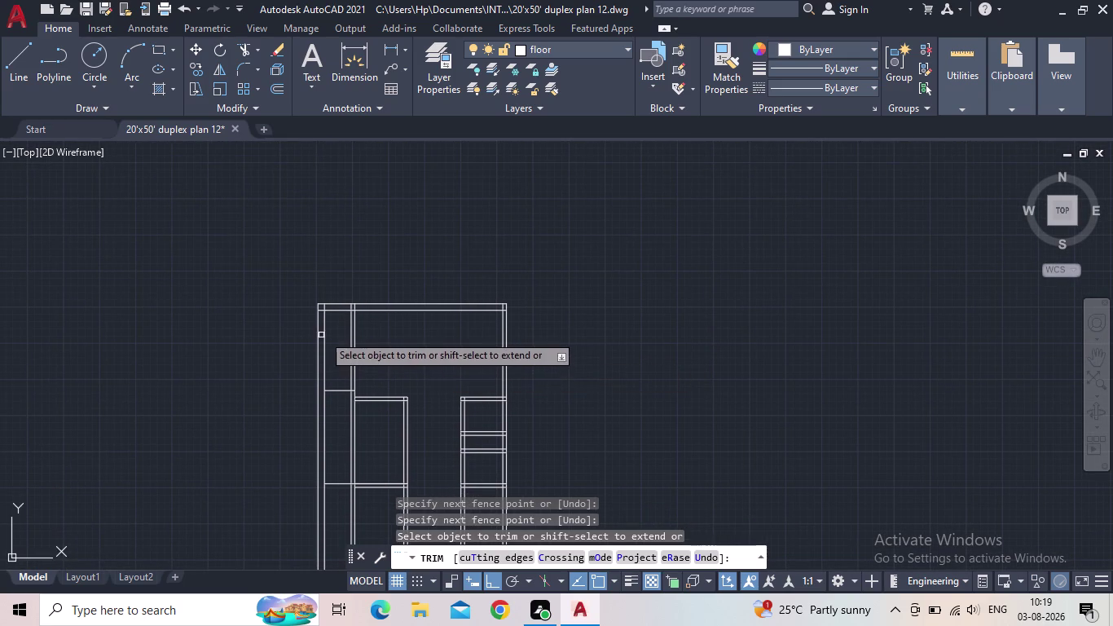
scroll(up, 3)
key(Escape)
Pan over the walls to recentre the whole plan in view.
scroll(down, 3)
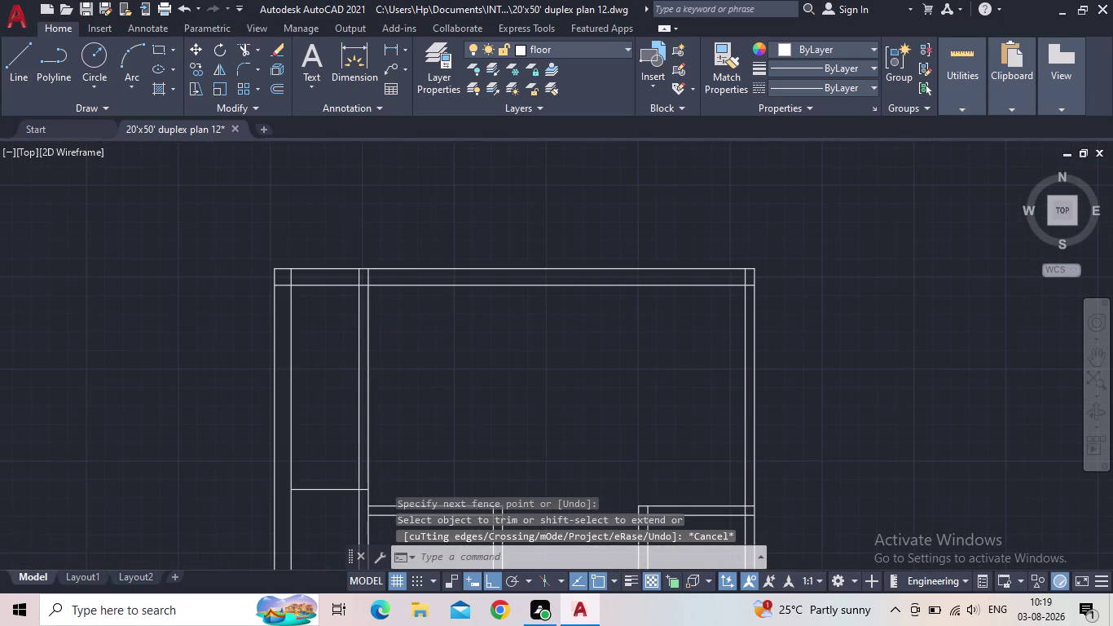
middle_drag(411, 336, 418, 319)
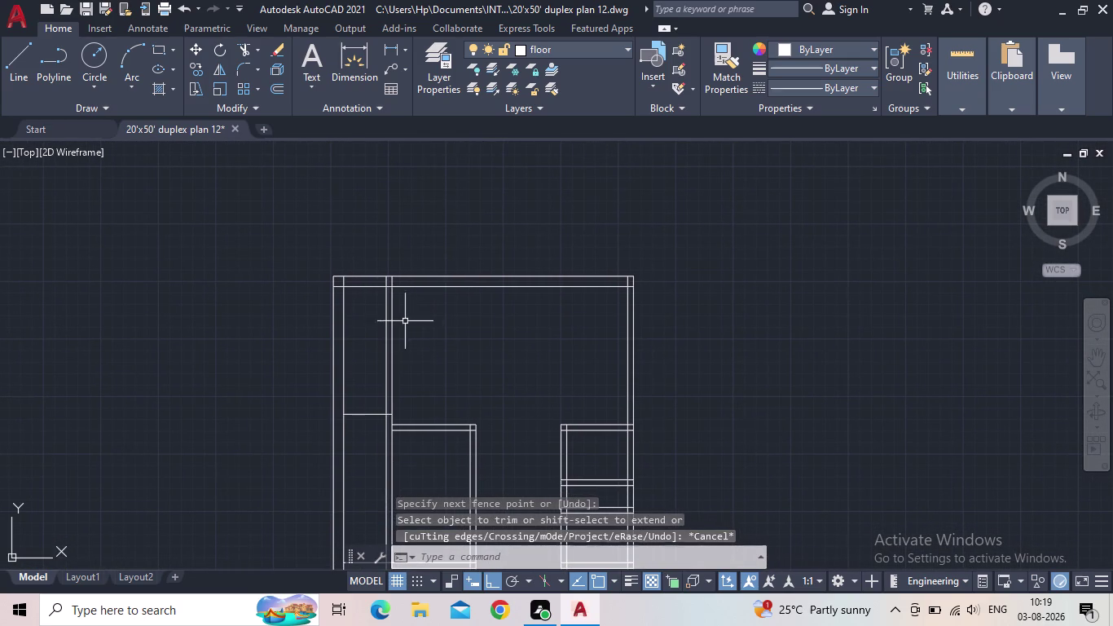
scroll(down, 3)
middle_drag(477, 378, 469, 359)
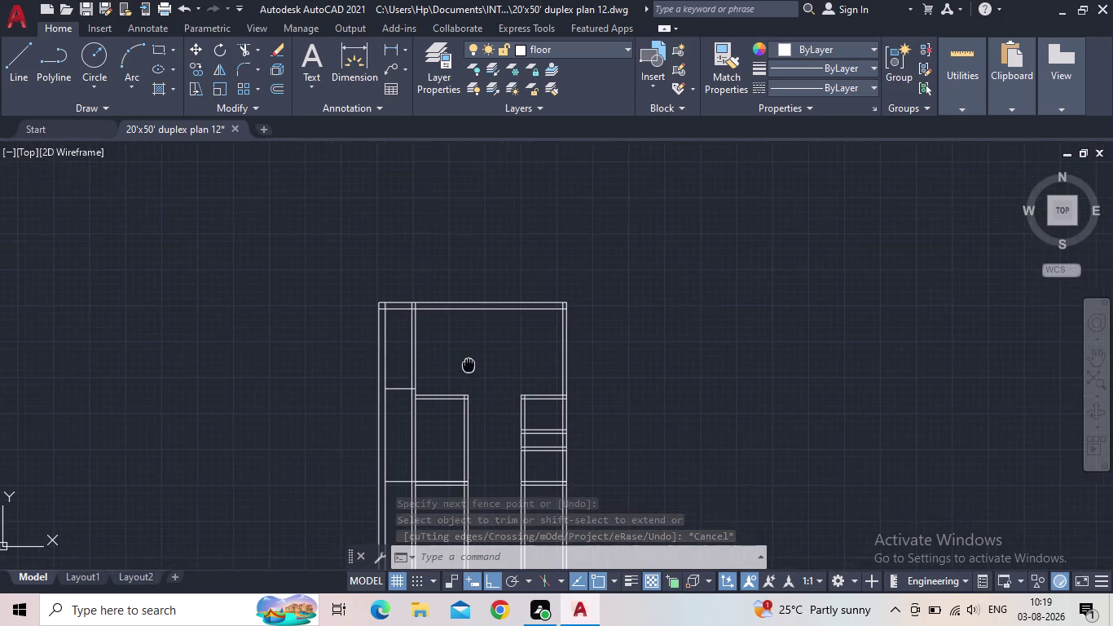
middle_drag(469, 358, 445, 357)
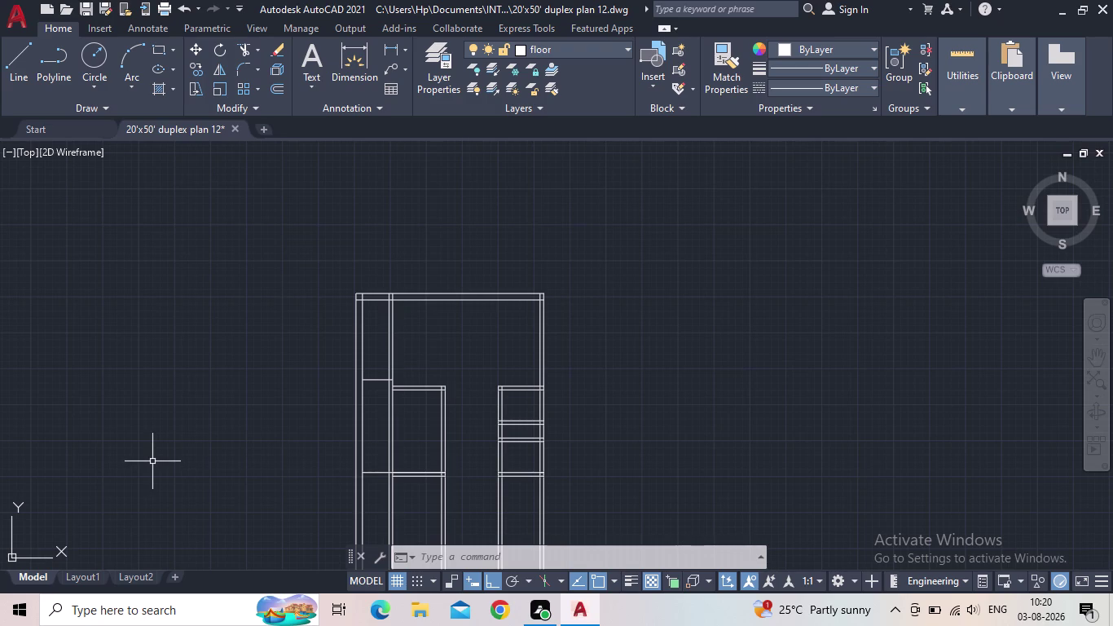
Extend both horizontal partition lines to the right outer wall with EX.
key(e)
key(x)
key(space)
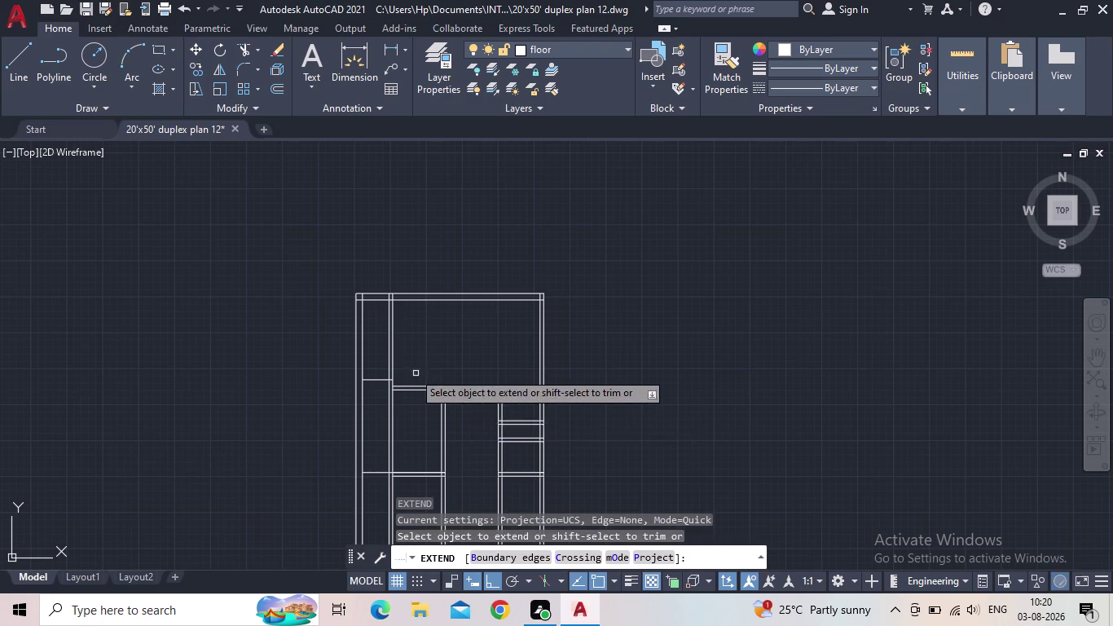
scroll(up, 3)
click(471, 430)
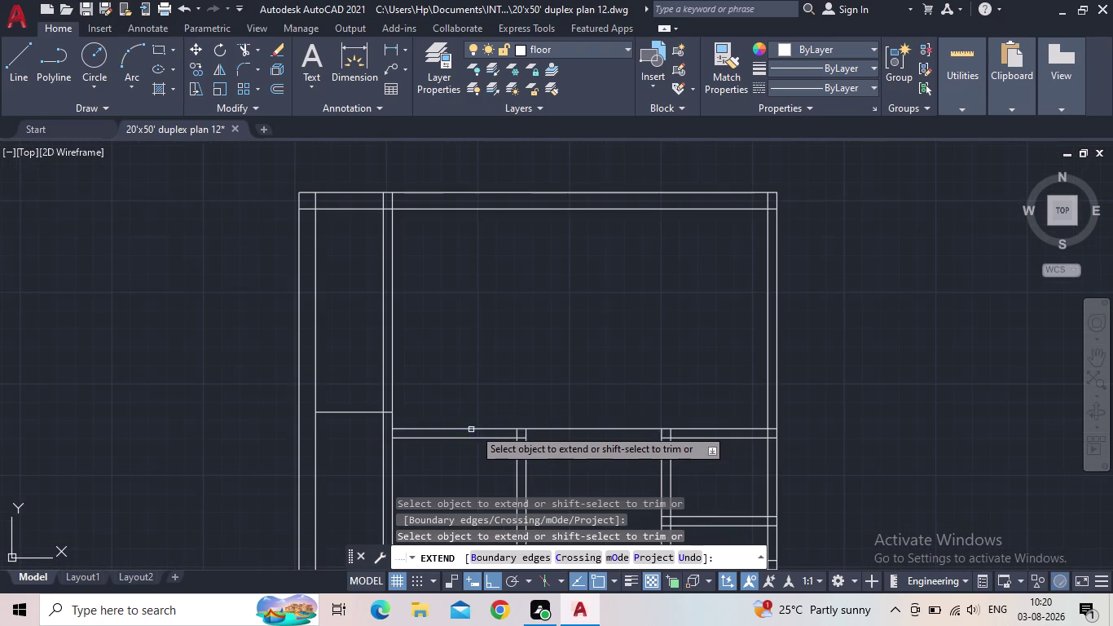
click(483, 439)
key(Escape)
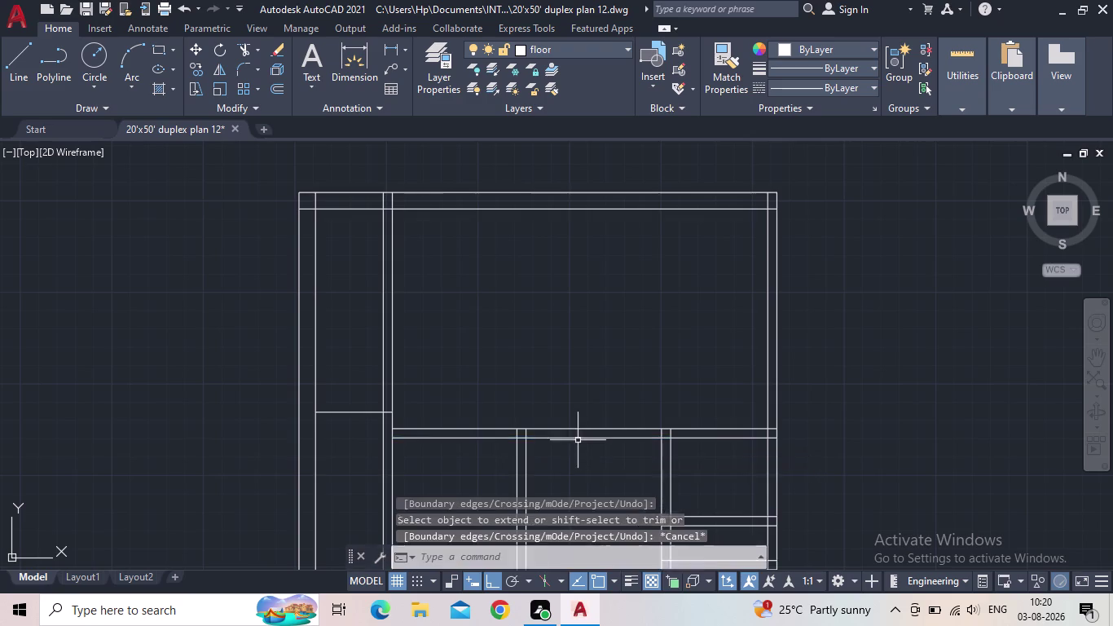
scroll(down, 3)
middle_drag(578, 454, 477, 369)
scroll(up, 3)
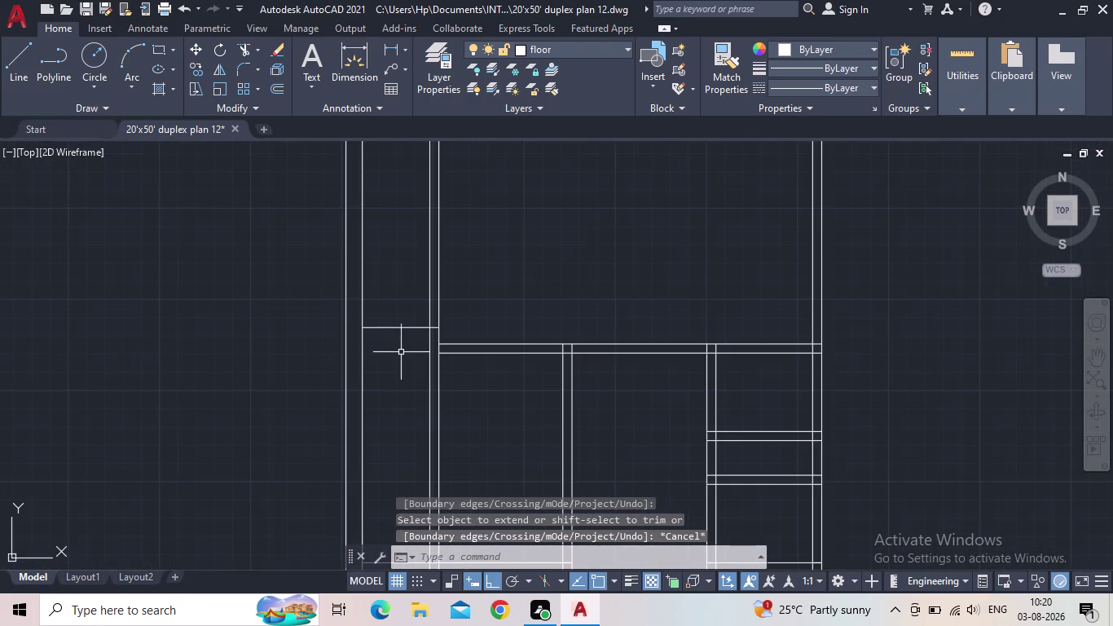
scroll(up, 3)
Start TRIM and fence-trim the overlapping lines at the first partition junction.
key(t)
key(r)
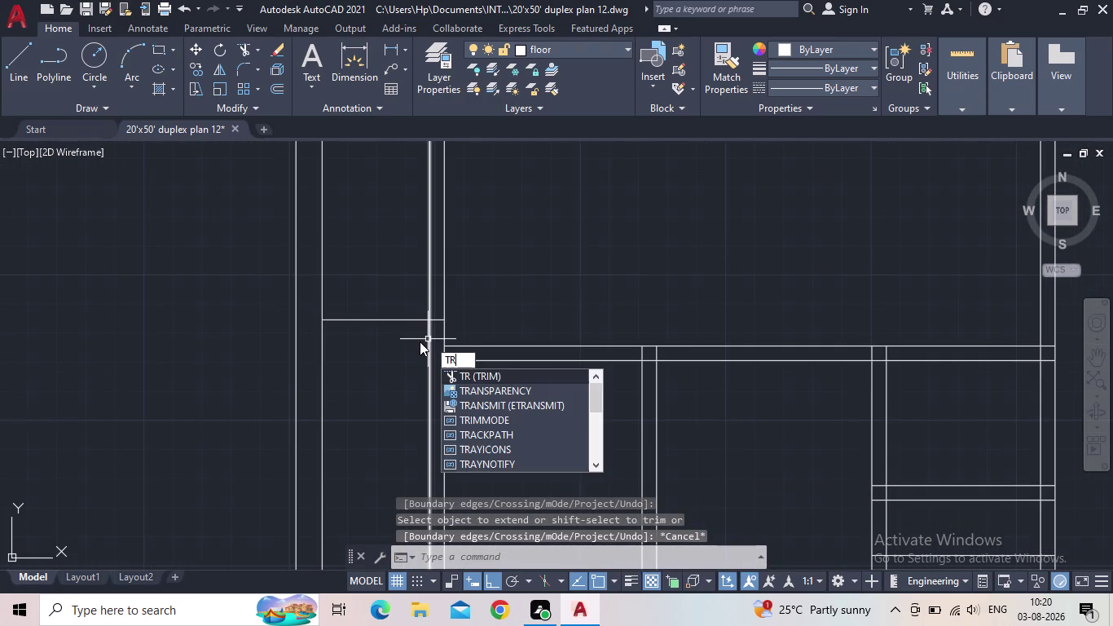
key(space)
click(435, 327)
click(435, 313)
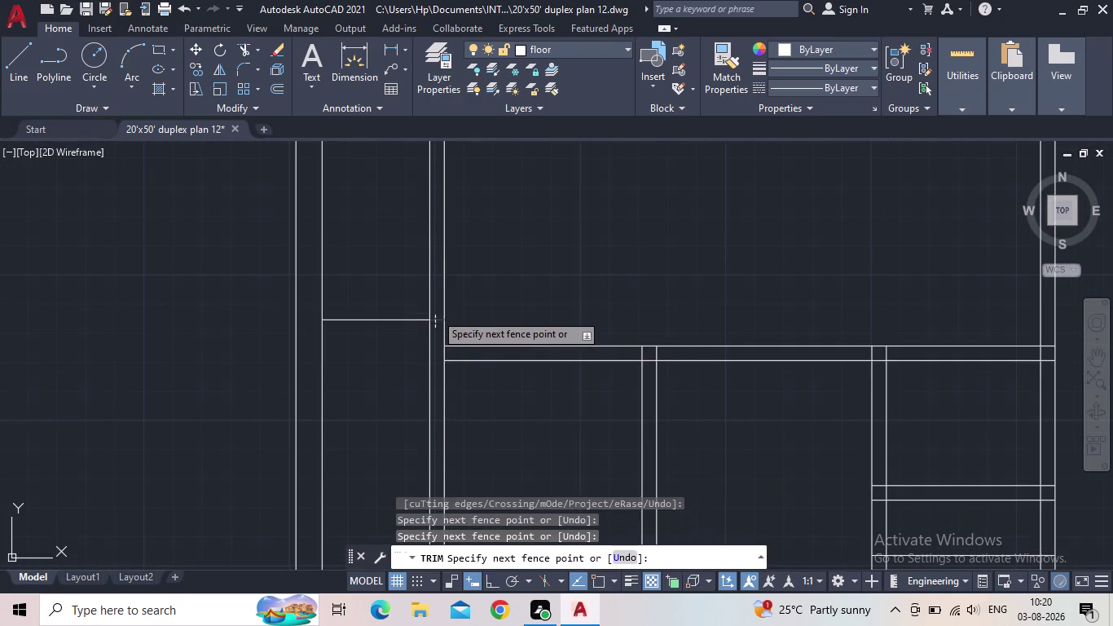
scroll(down, 3)
scroll(up, 3)
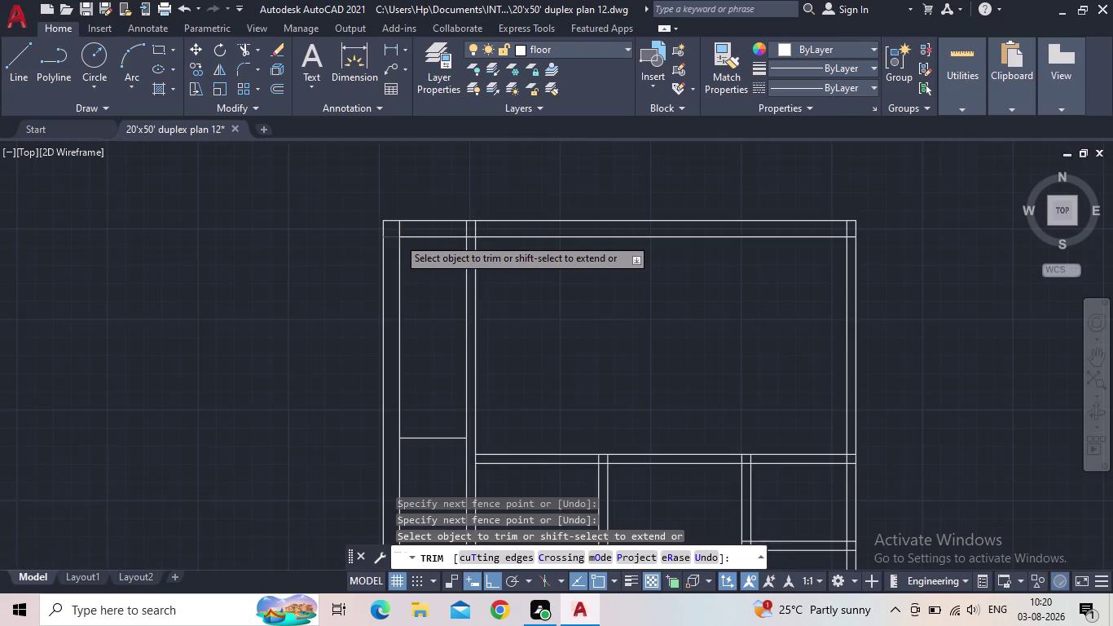
drag(388, 247, 386, 239)
Fence-trim the crossing lines at the top-left corner and along the top wall.
click(385, 225)
click(394, 220)
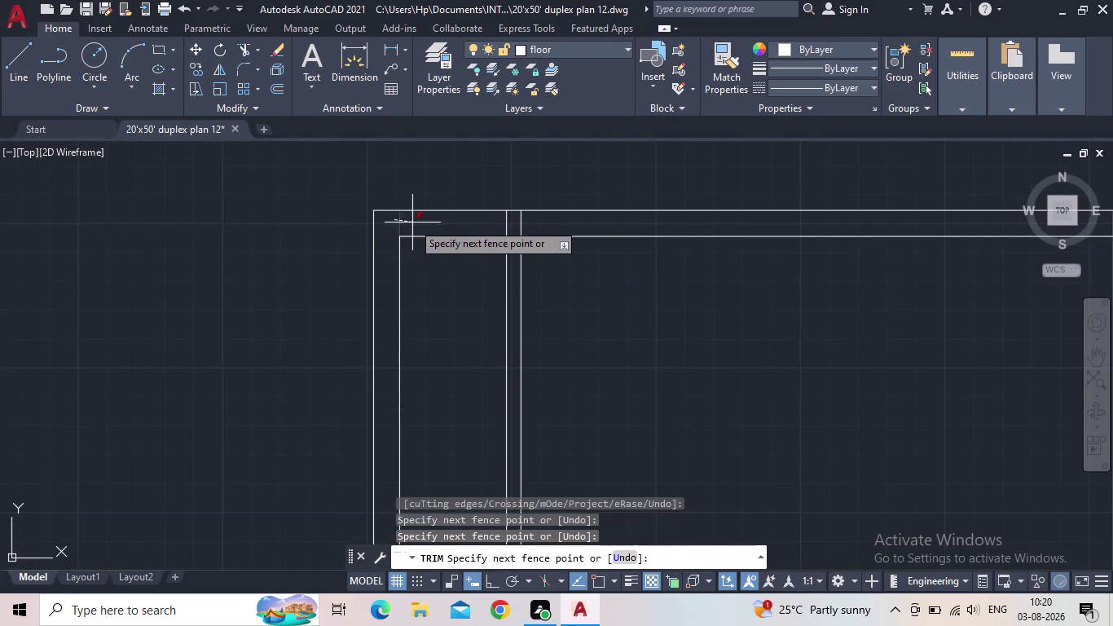
click(412, 223)
click(526, 221)
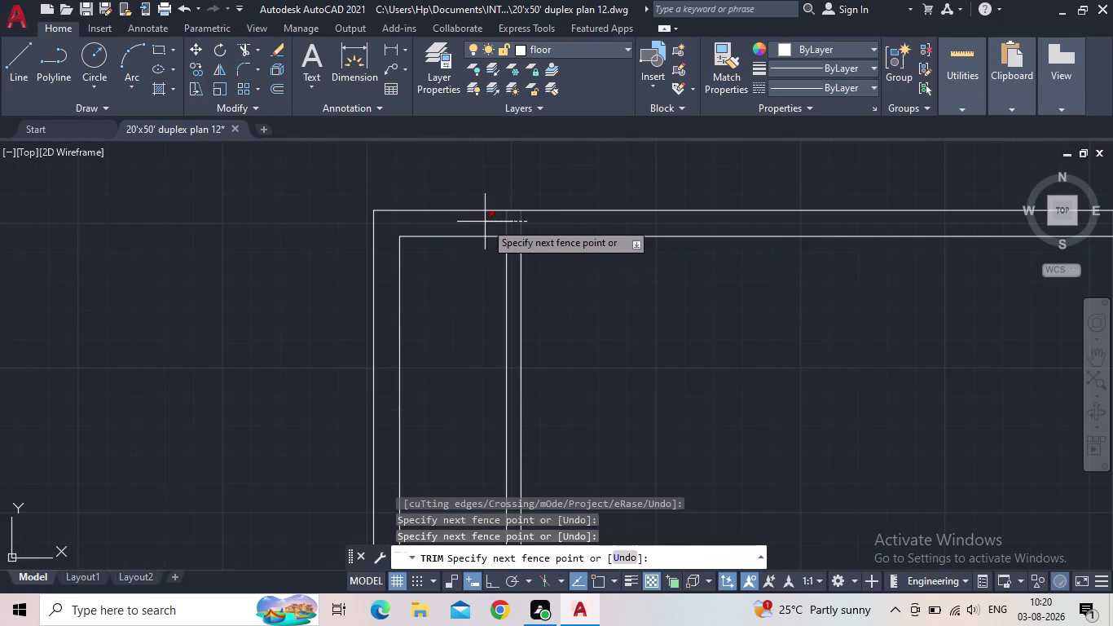
click(485, 221)
Trim the overlapping segment at the middle partition junction.
scroll(down, 3)
middle_drag(530, 325, 545, 250)
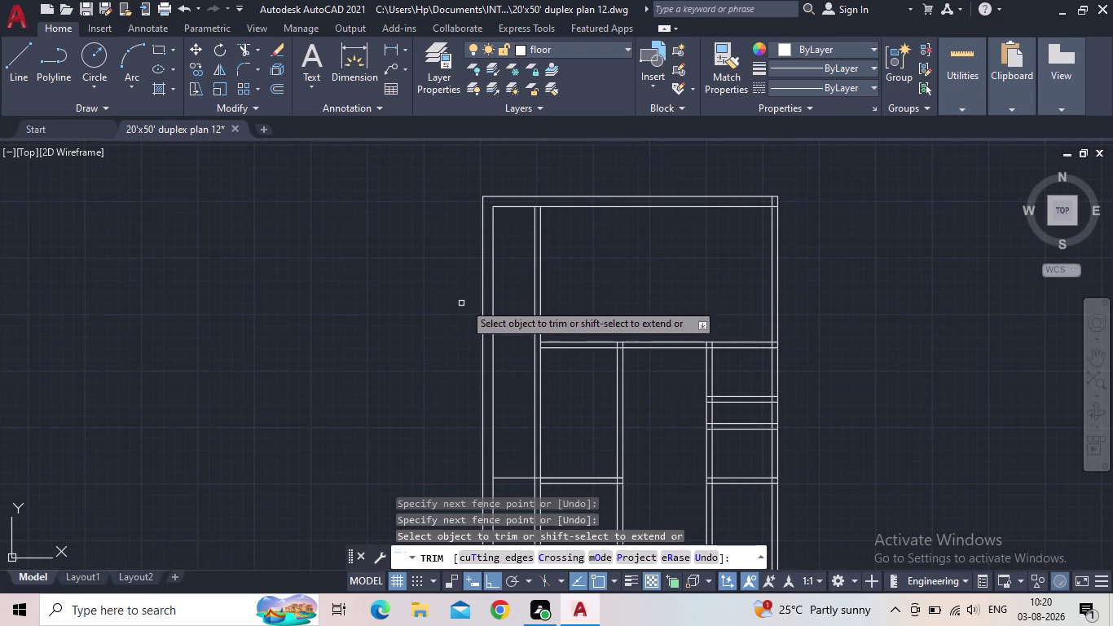
scroll(down, 3)
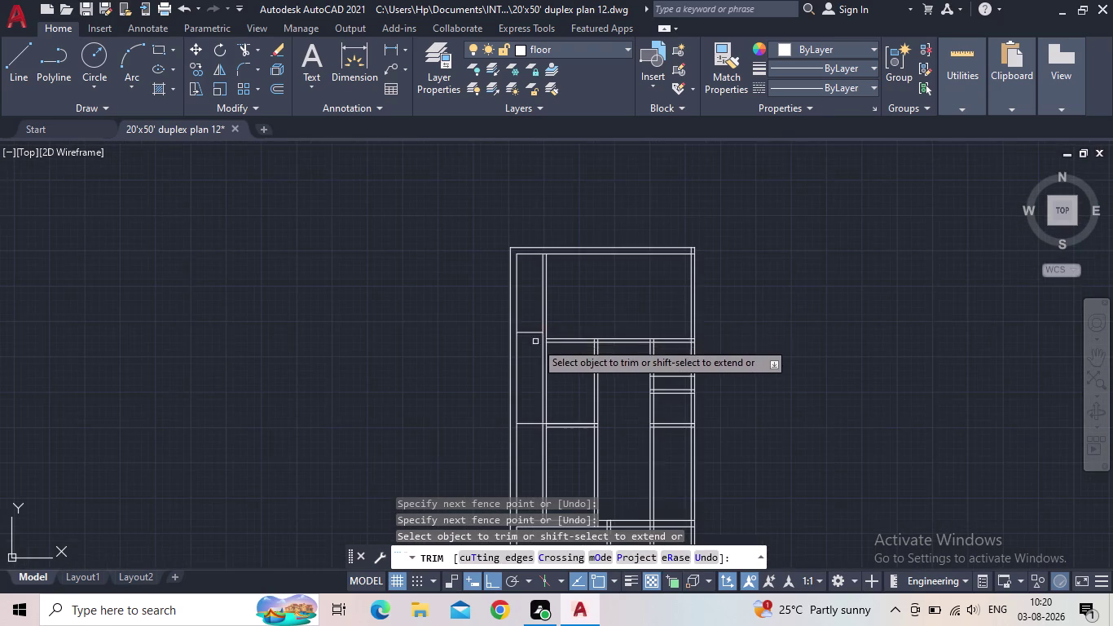
middle_drag(529, 314, 528, 242)
scroll(up, 3)
scroll(up, 3)
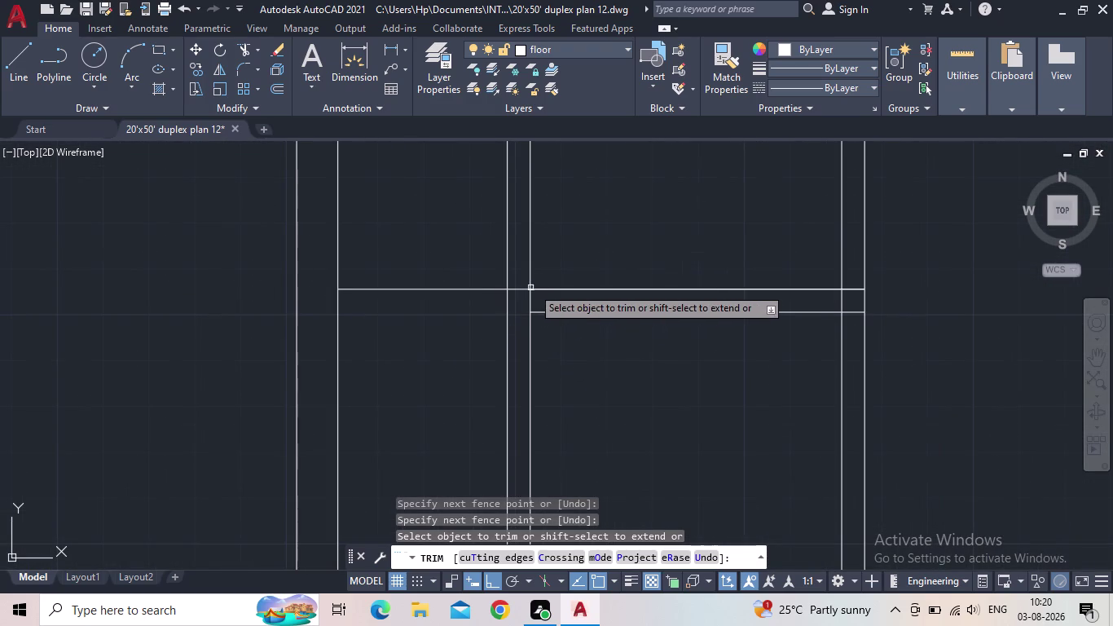
click(524, 291)
Fence-trim the crossing lines at the lower partition junctions.
scroll(down, 3)
middle_drag(579, 352, 576, 342)
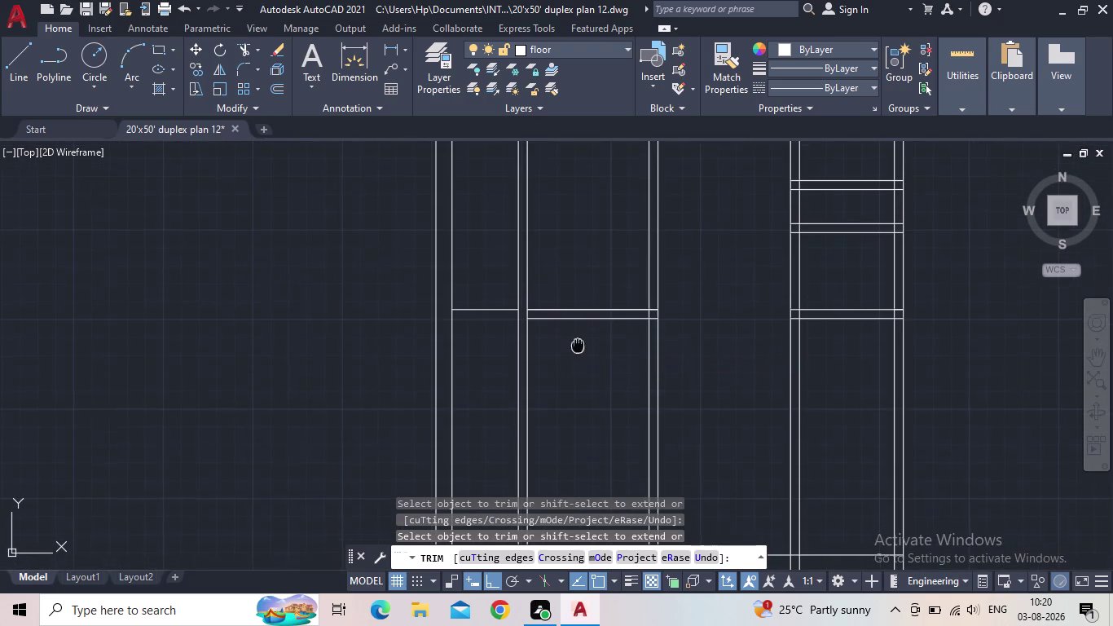
middle_drag(576, 342, 545, 321)
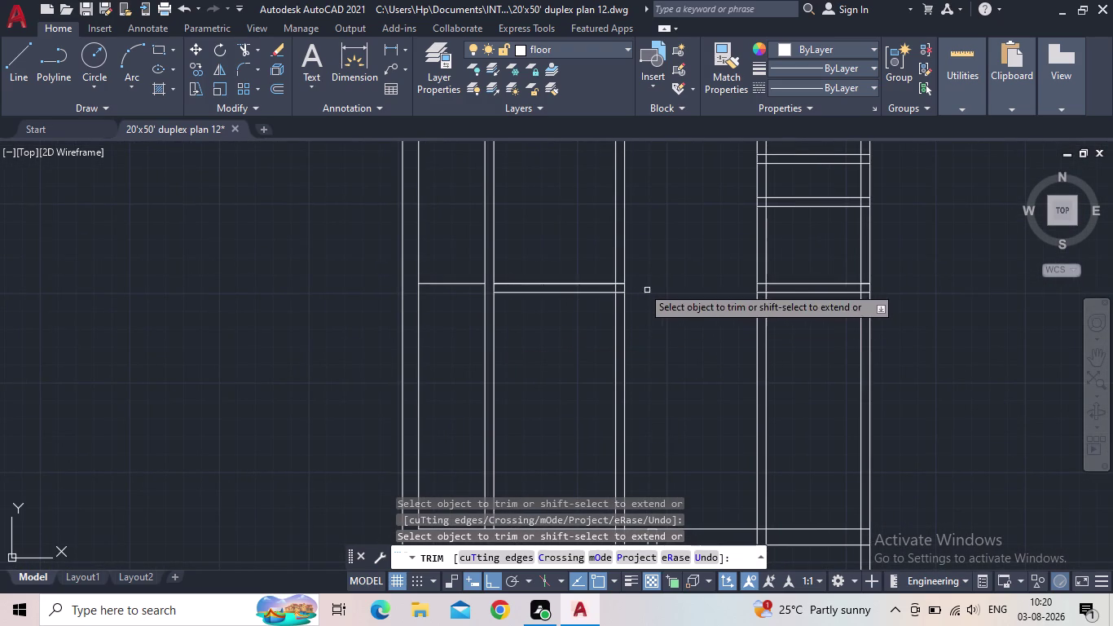
scroll(up, 3)
click(615, 343)
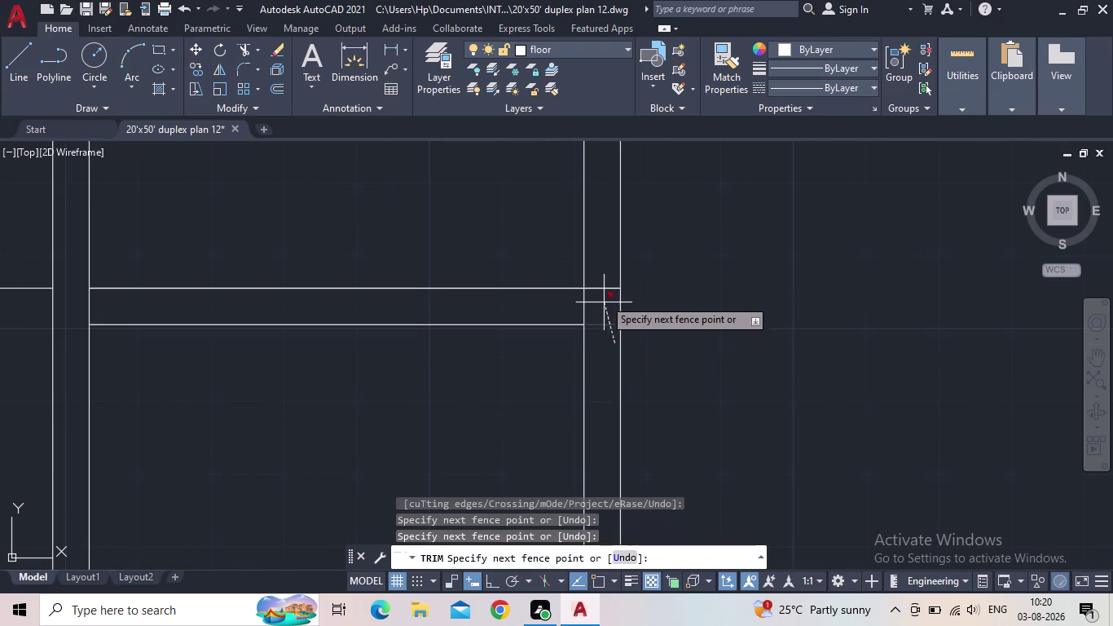
click(608, 277)
drag(602, 306, 592, 306)
click(561, 305)
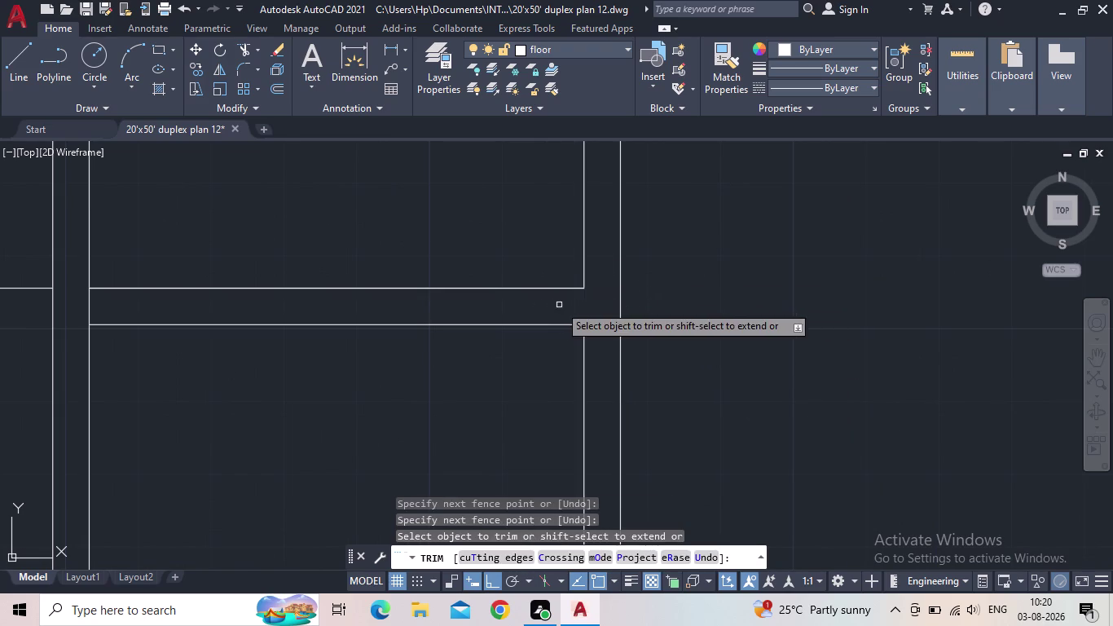
scroll(down, 3)
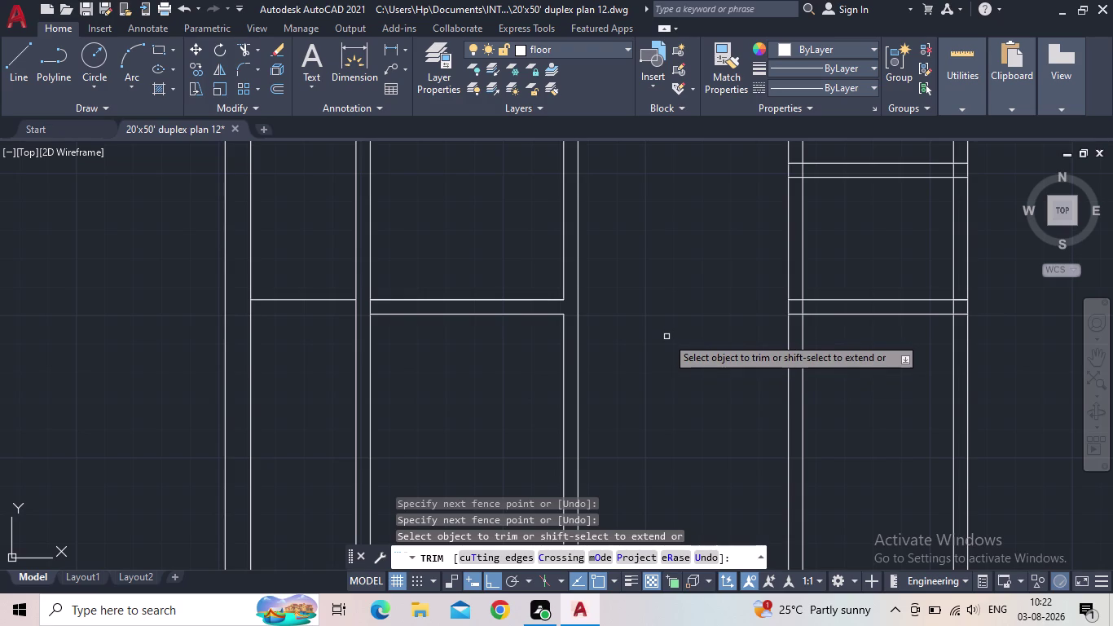
Pan across the plan to inspect the trimmed lower partition T-joints.
scroll(down, 3)
middle_drag(684, 378, 682, 379)
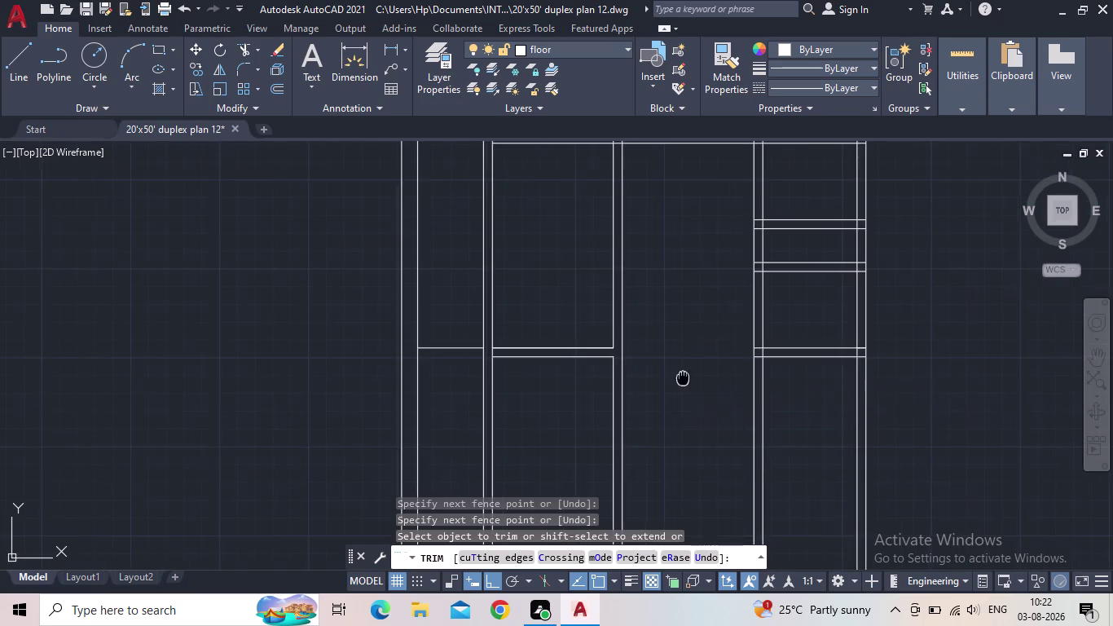
middle_drag(683, 378, 618, 254)
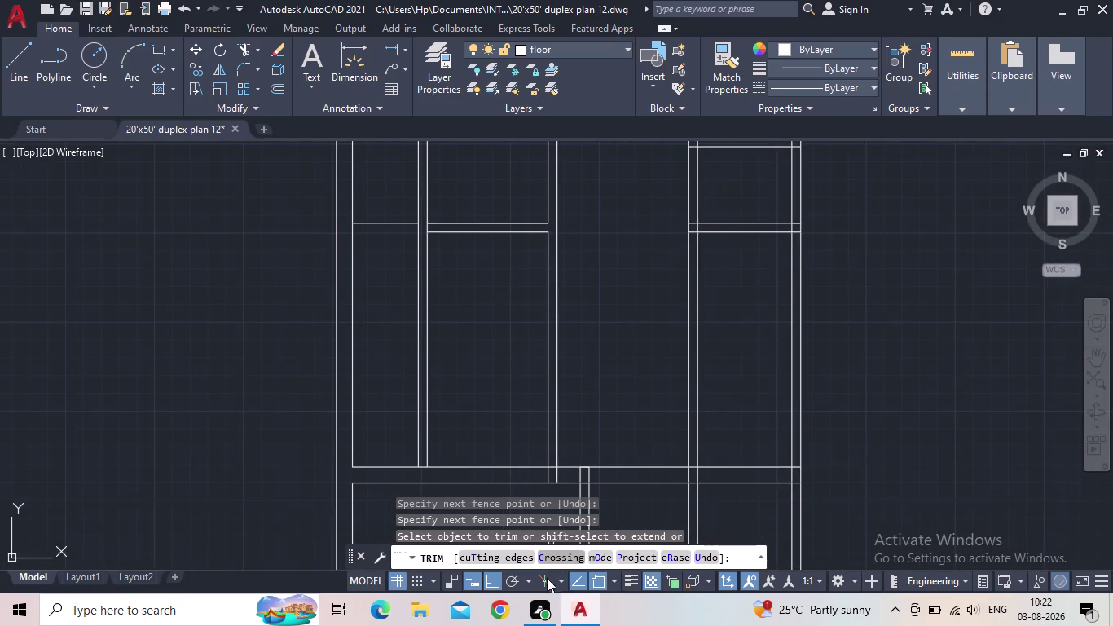